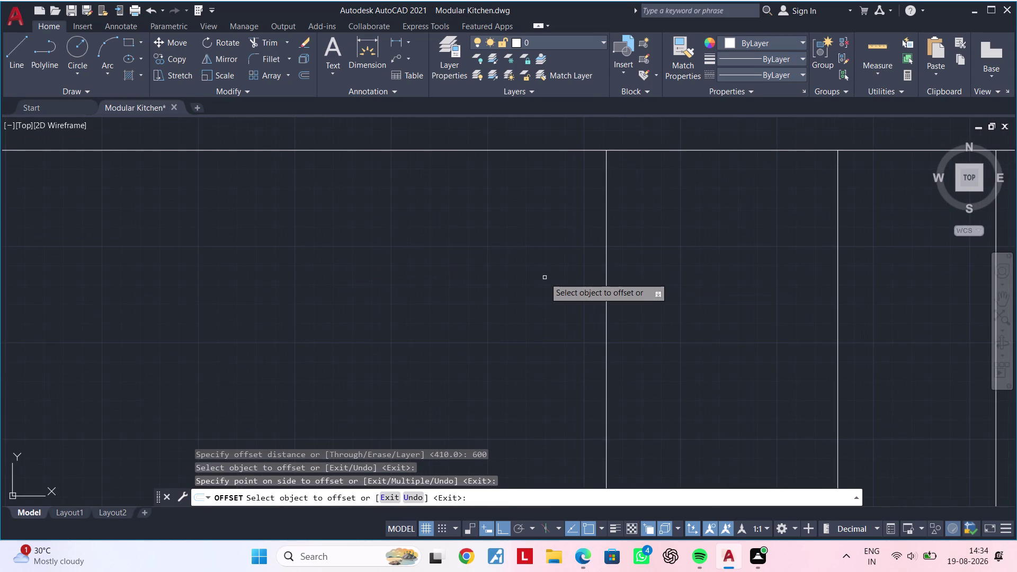
Offset the vertical outline line by 600 to add a panel division.
key(space)
key(space)
text(600)
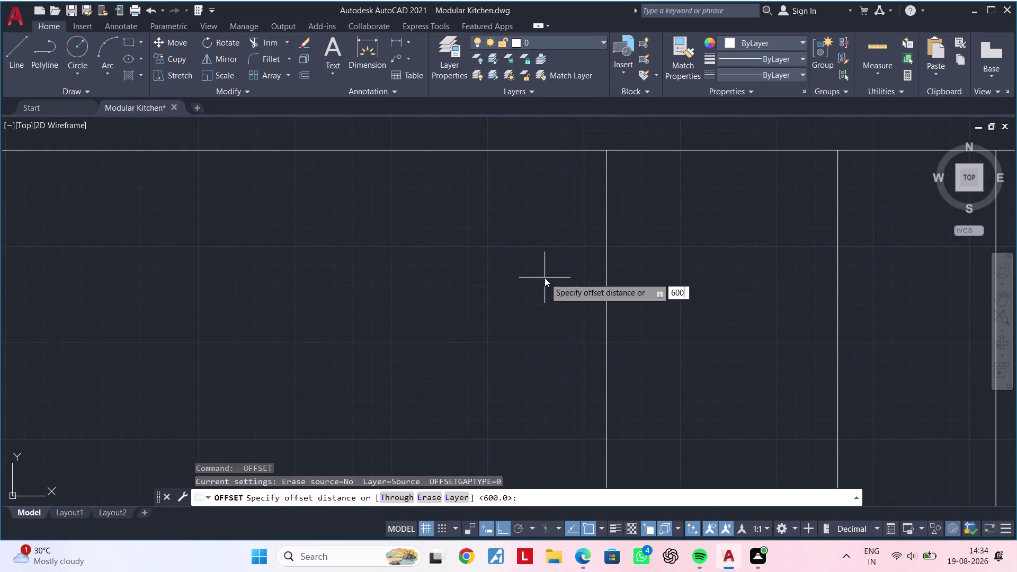
key(Return)
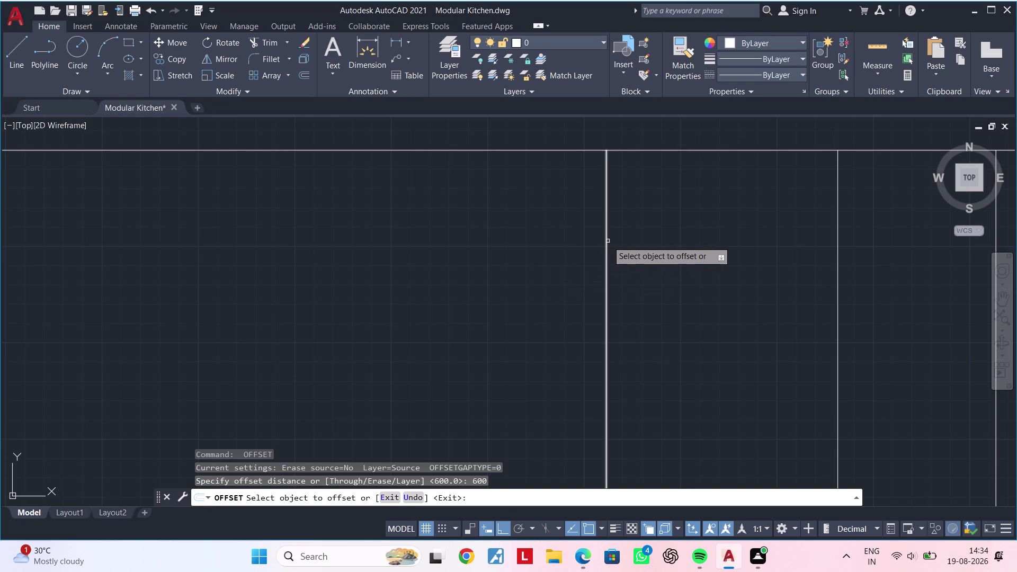
click(607, 241)
click(394, 247)
middle_drag(417, 259, 590, 260)
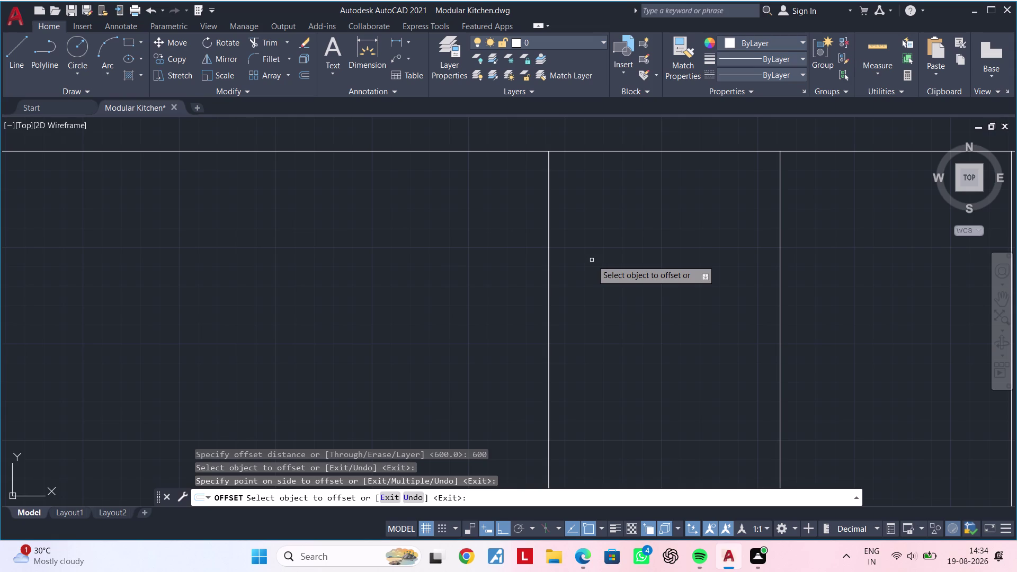
key(Escape)
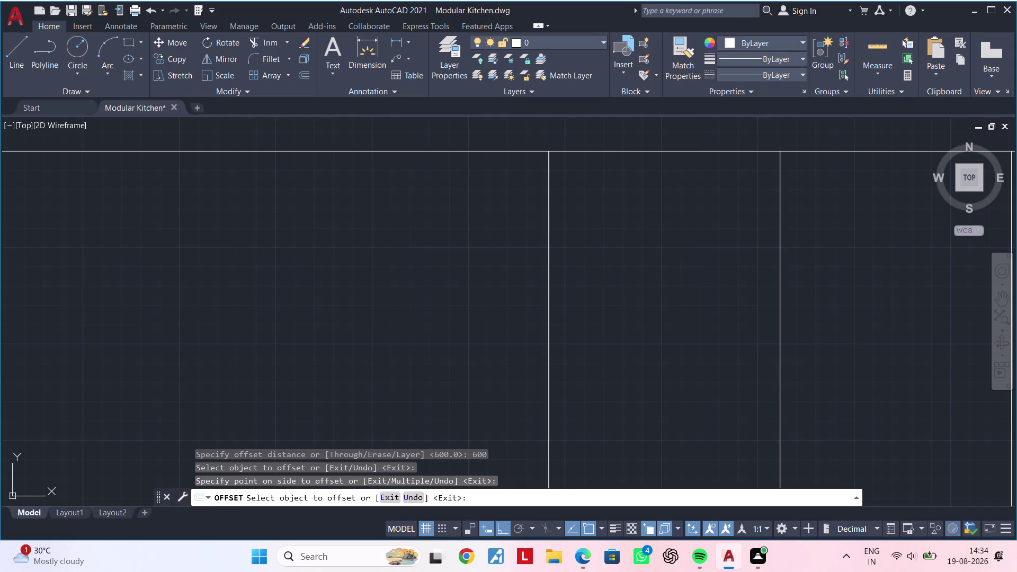
key(Escape)
key(Escape)
key(Escape)
key(Escape)
Fence-trim the vertical line ends overhanging the top edge.
text(tr)
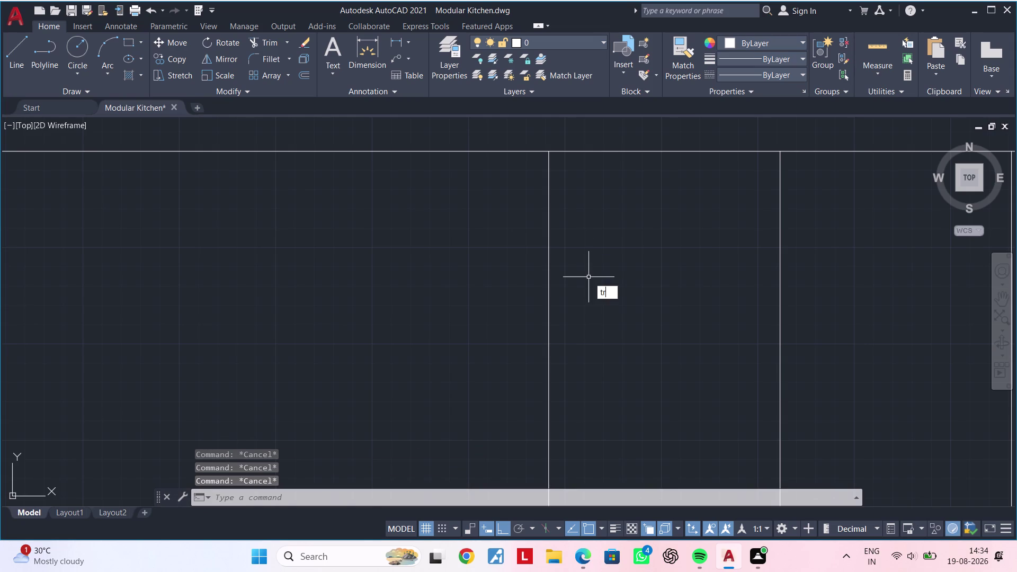
key(space)
drag(458, 255, 485, 139)
scroll(down, 3)
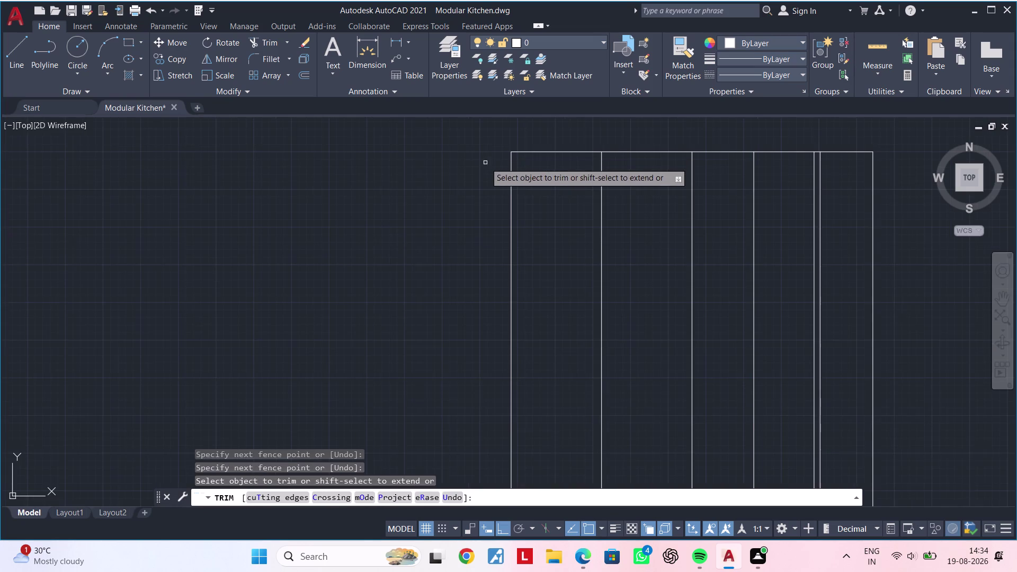
key(Escape)
key(Escape)
middle_drag(594, 247, 398, 265)
key(Escape)
key(Escape)
middle_drag(585, 249, 580, 254)
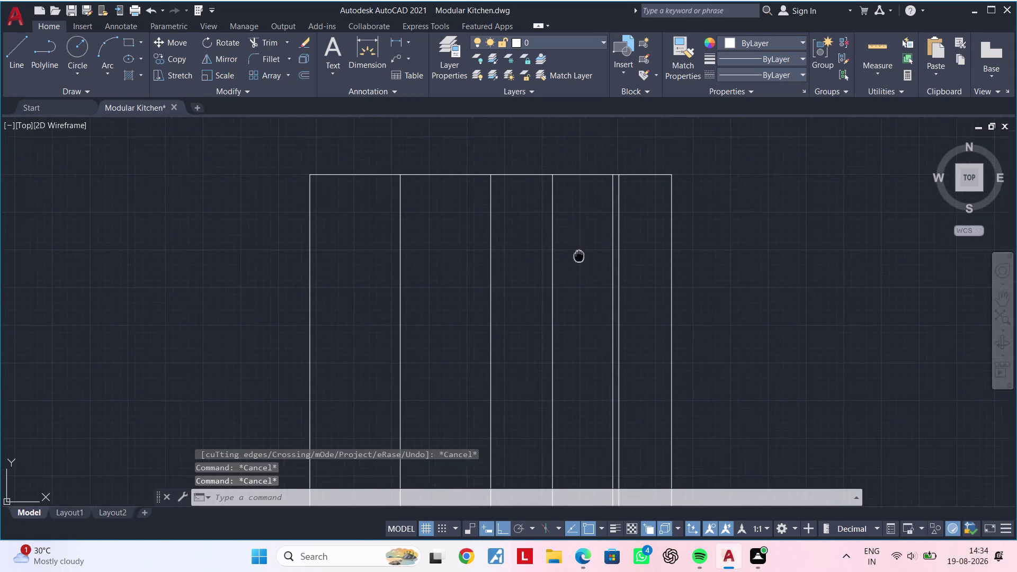
middle_drag(580, 253, 541, 287)
key(Escape)
key(Escape)
key(Escape)
key(Escape)
key(Escape)
key(Escape)
key(Escape)
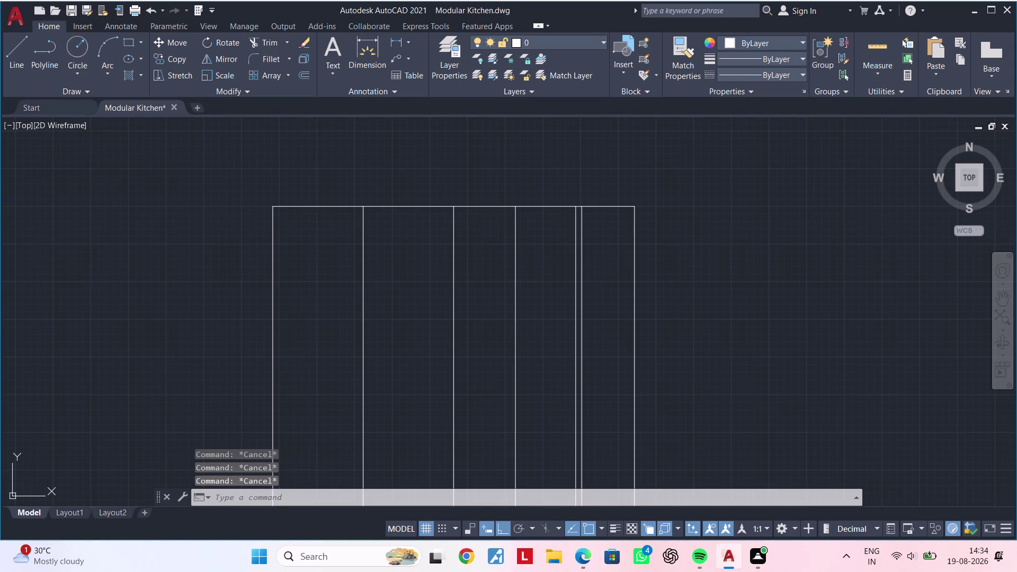
key(Escape)
key(Escape)
key(Escape)
key(Escape)
key(Escape)
key(Escape)
Offset the top edge line 40 downward to form a thin top band.
key(Escape)
text(o)
text(f)
key(space)
text(40)
key(Return)
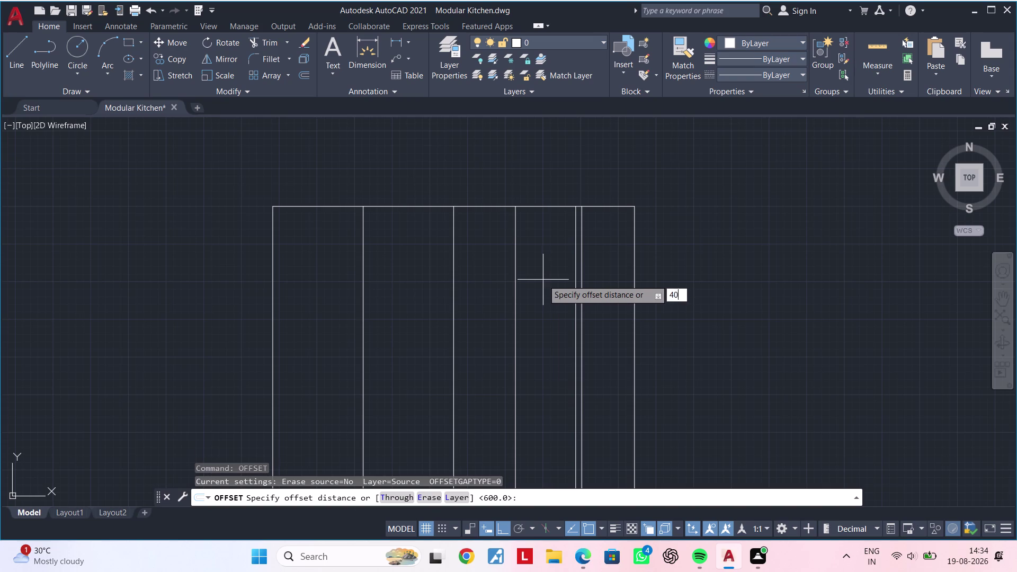
click(608, 205)
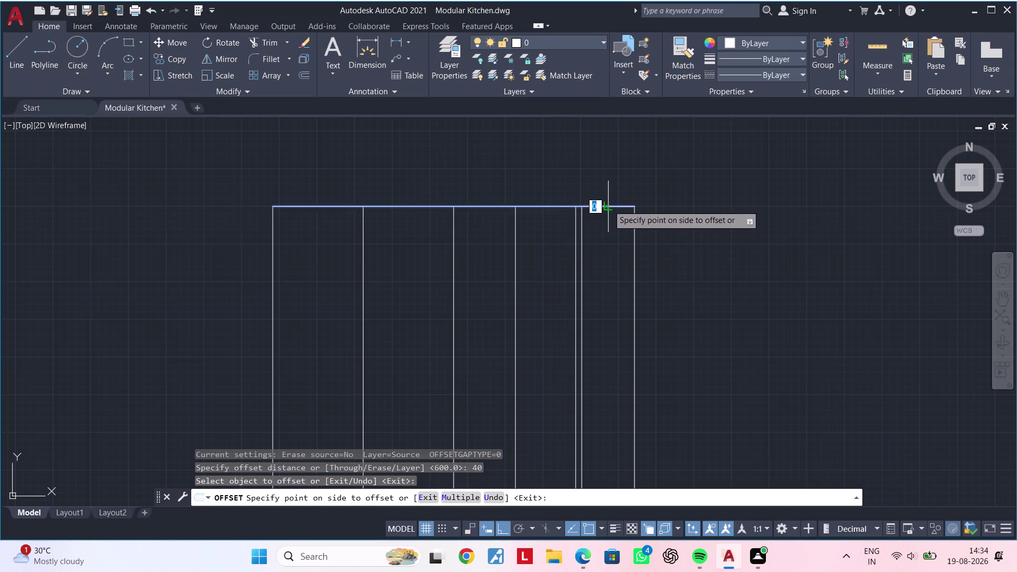
scroll(up, 3)
click(605, 228)
middle_drag(605, 230, 574, 255)
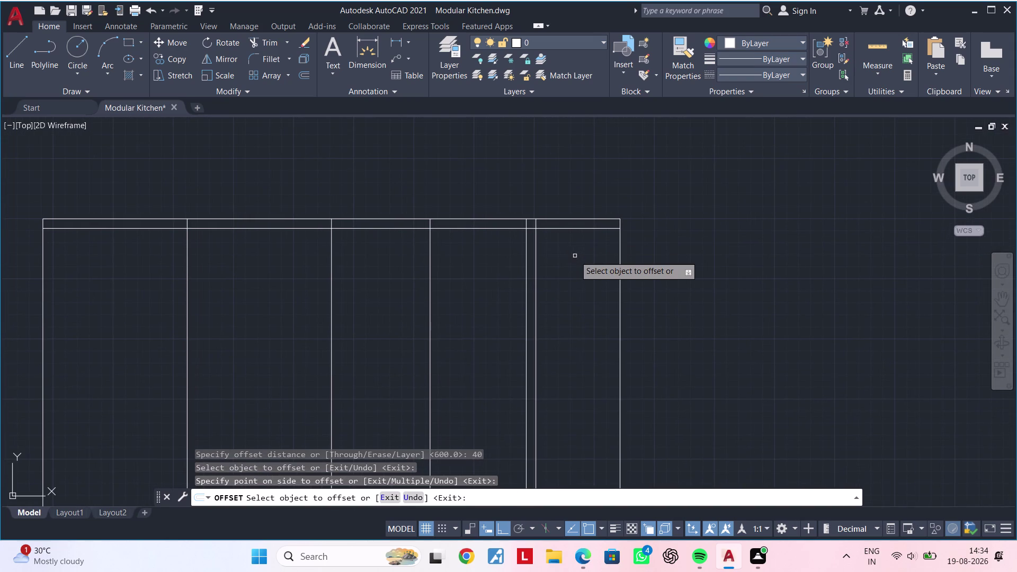
Offset the top band line 750 below to add a horizontal division.
key(space)
key(space)
text(75)
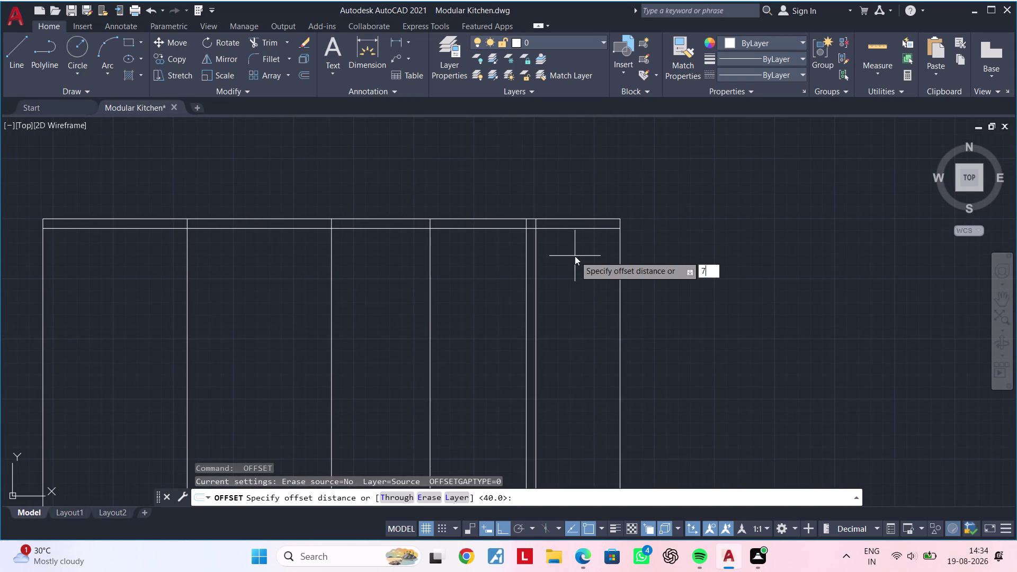
text(0)
key(Return)
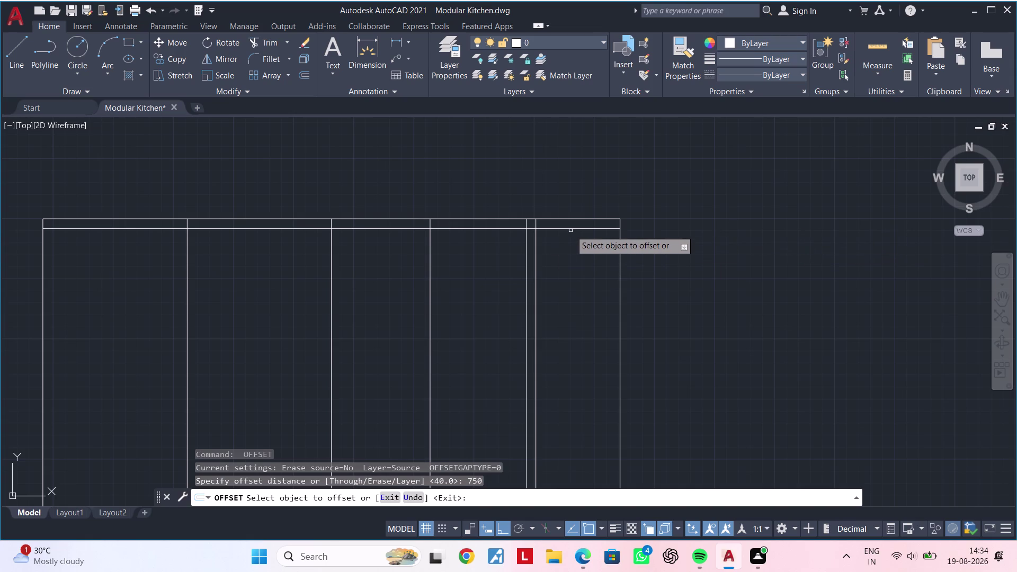
click(571, 227)
click(579, 324)
middle_drag(582, 330, 559, 321)
key(Escape)
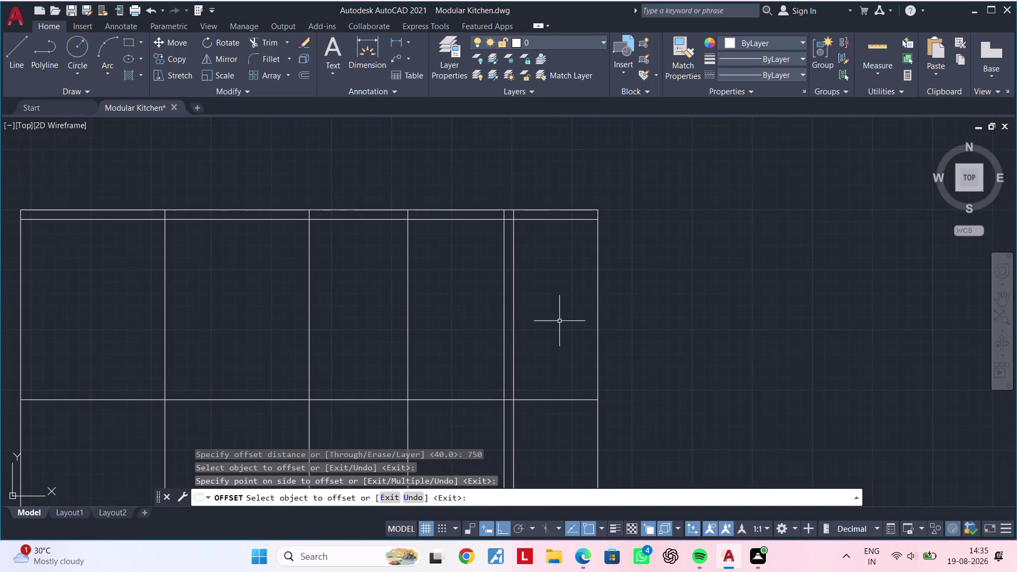
key(Escape)
middle_drag(556, 325, 589, 306)
key(Escape)
key(Escape)
key(Escape)
key(Escape)
key(Escape)
key(Escape)
key(Escape)
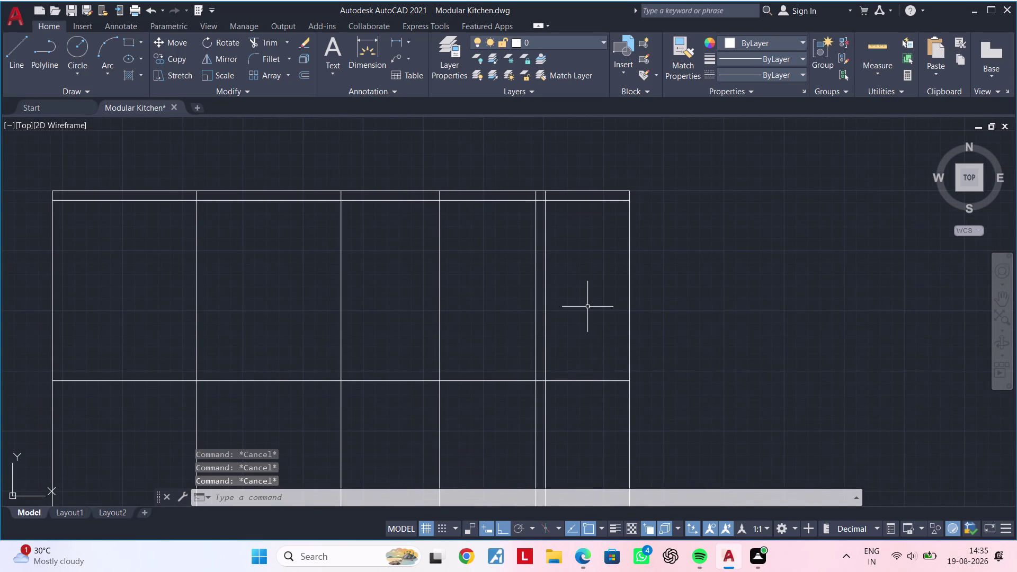
Offset that division line 600 below to add the next division.
key(space)
text(600)
key(Return)
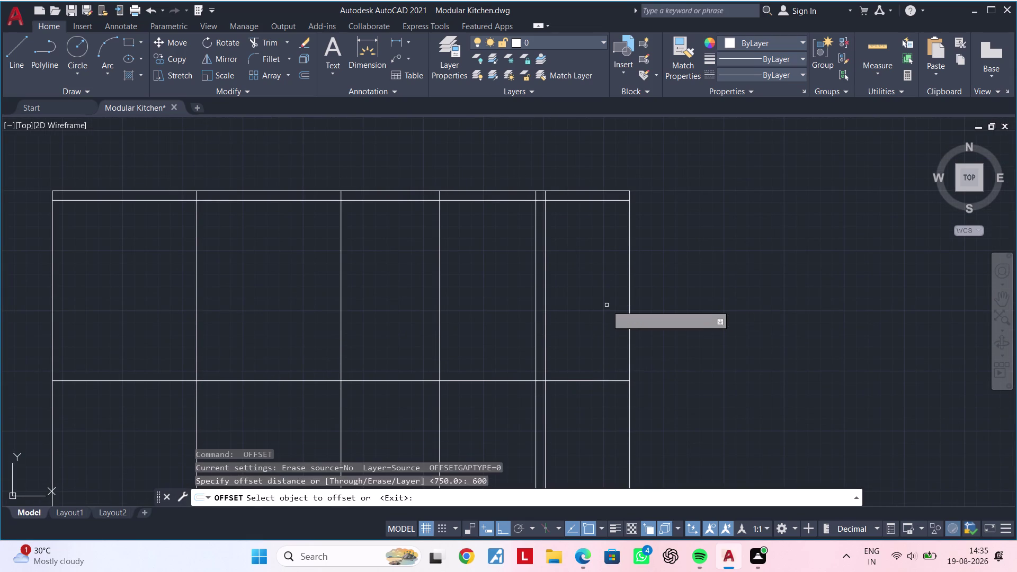
click(596, 381)
click(598, 442)
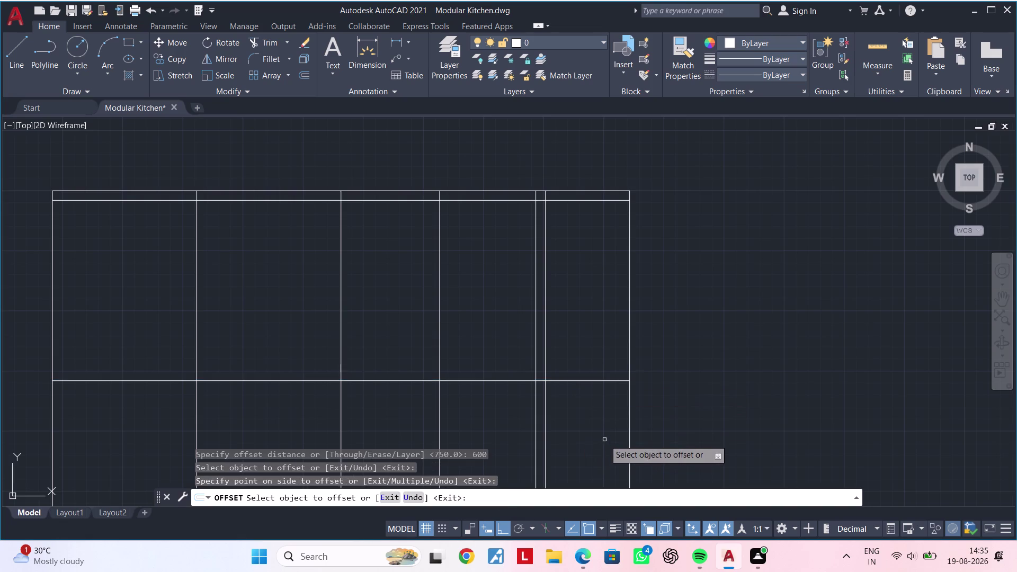
middle_drag(599, 432, 601, 316)
middle_drag(598, 326, 615, 260)
middle_drag(607, 268, 621, 243)
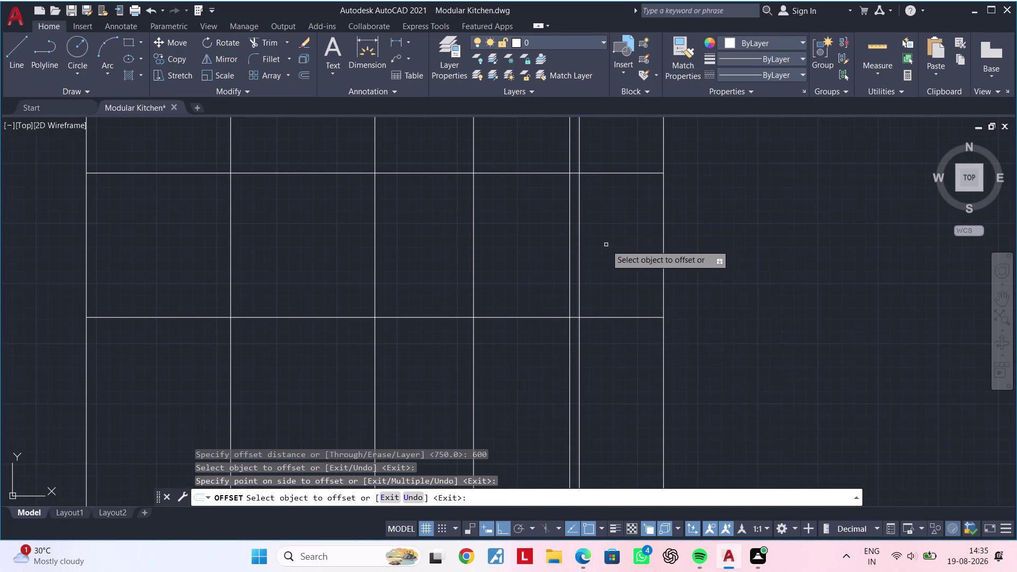
middle_drag(605, 245, 691, 249)
middle_drag(683, 253, 725, 253)
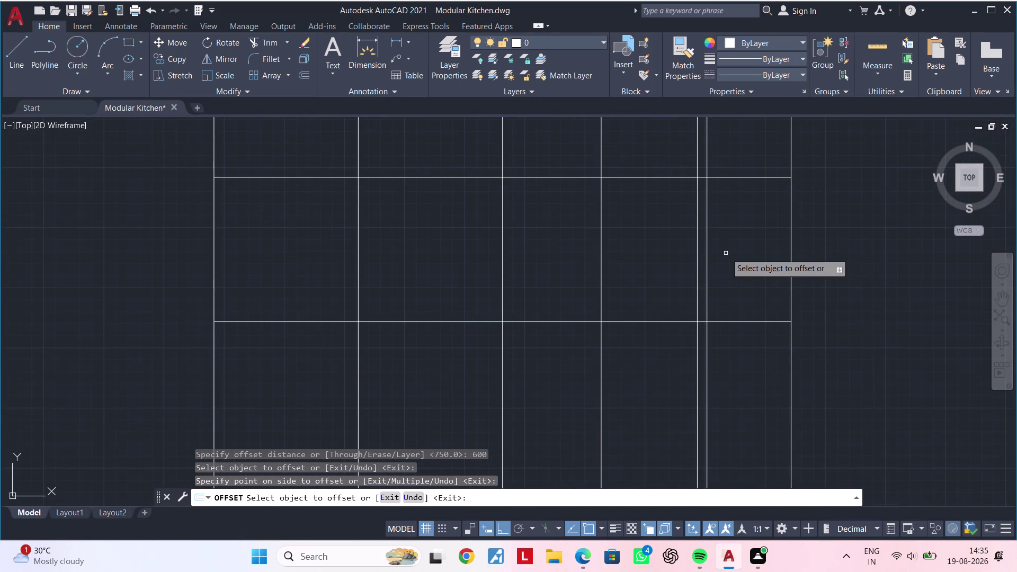
key(Escape)
key(Escape)
key(Escape)
key(Escape)
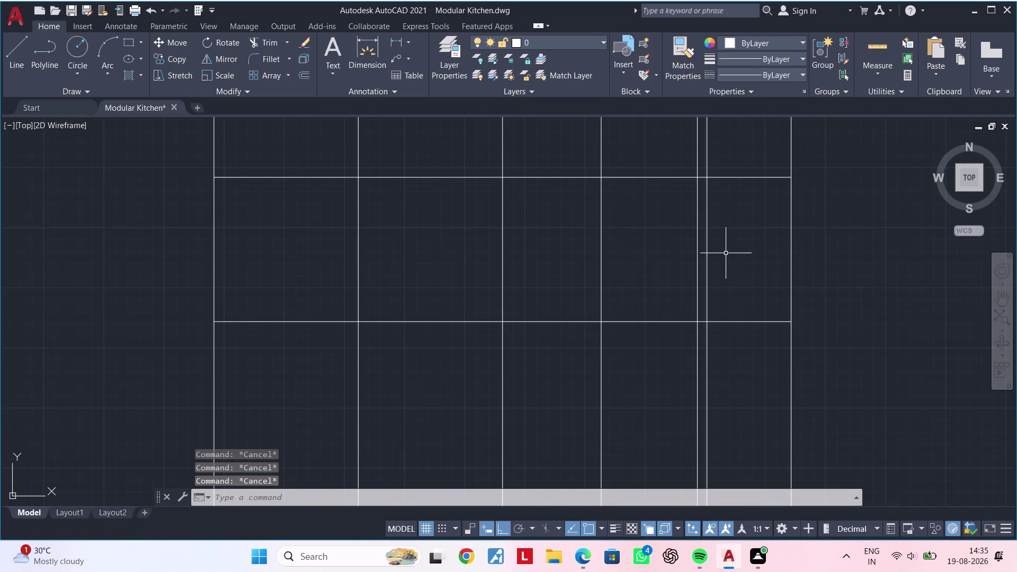
Fence-trim the unwanted line segments across the elevation panels.
text(tr)
key(space)
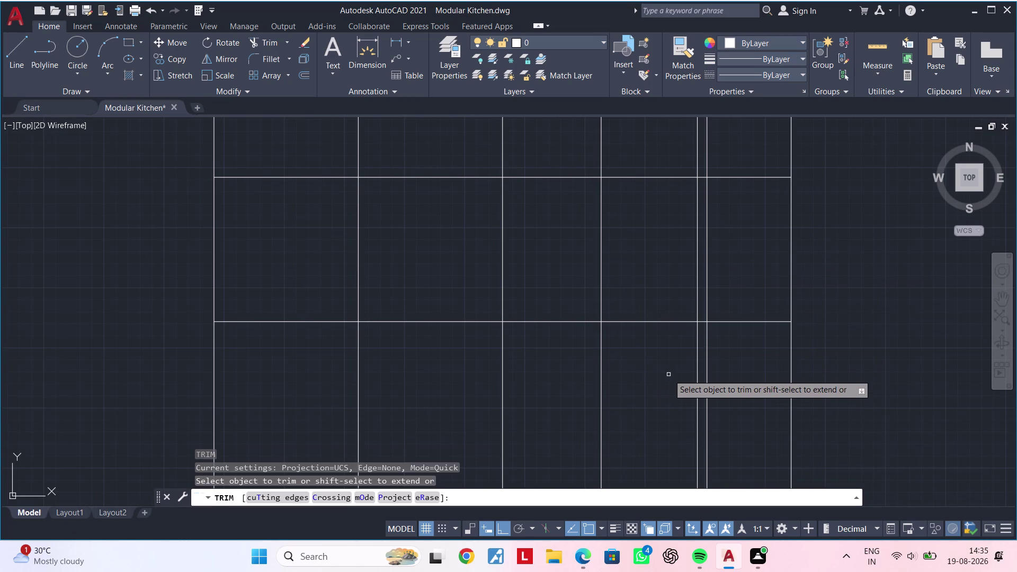
click(739, 366)
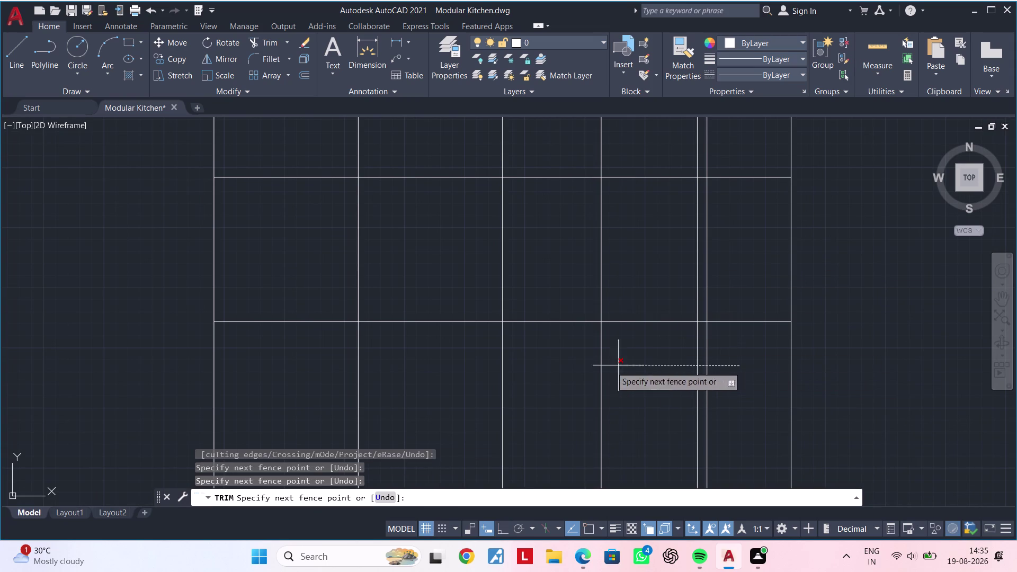
click(300, 373)
middle_drag(513, 354, 369, 466)
key(Escape)
key(Escape)
middle_drag(584, 353, 576, 423)
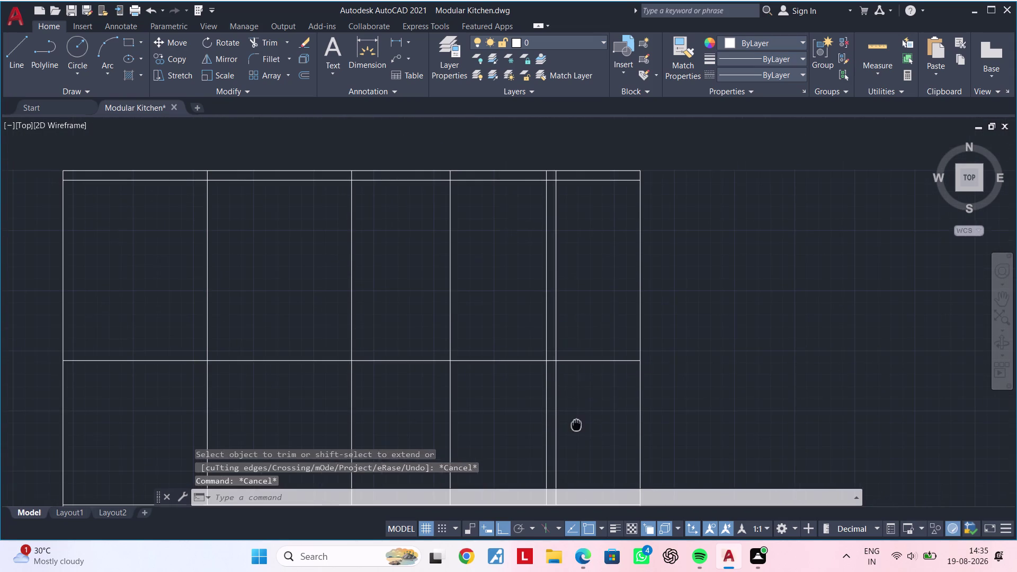
middle_drag(576, 423, 576, 424)
key(Escape)
key(Escape)
key(Escape)
key(Escape)
key(Escape)
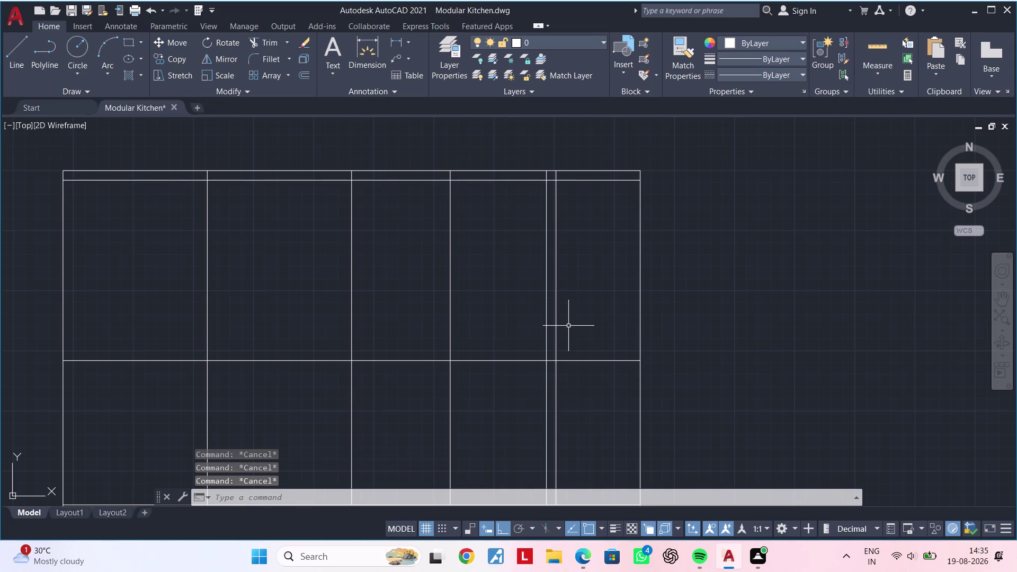
key(Escape)
key(Escape)
key(Escape)
key(Escape)
key(Escape)
key(Escape)
key(Escape)
key(Escape)
key(Escape)
key(Escape)
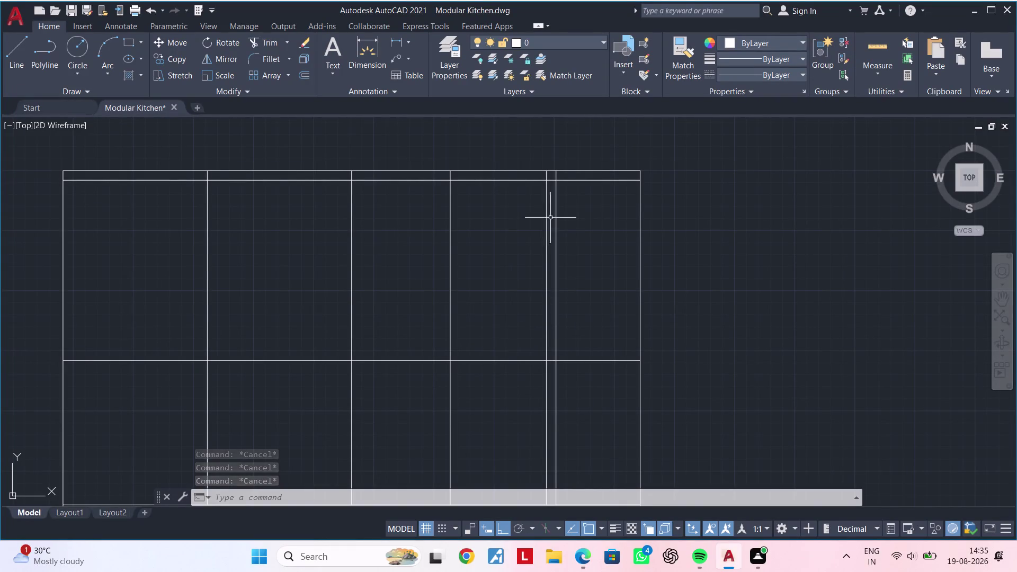
middle_drag(570, 280, 567, 287)
Offset the narrow vertical cabinet line 10 units to the right.
key(Escape)
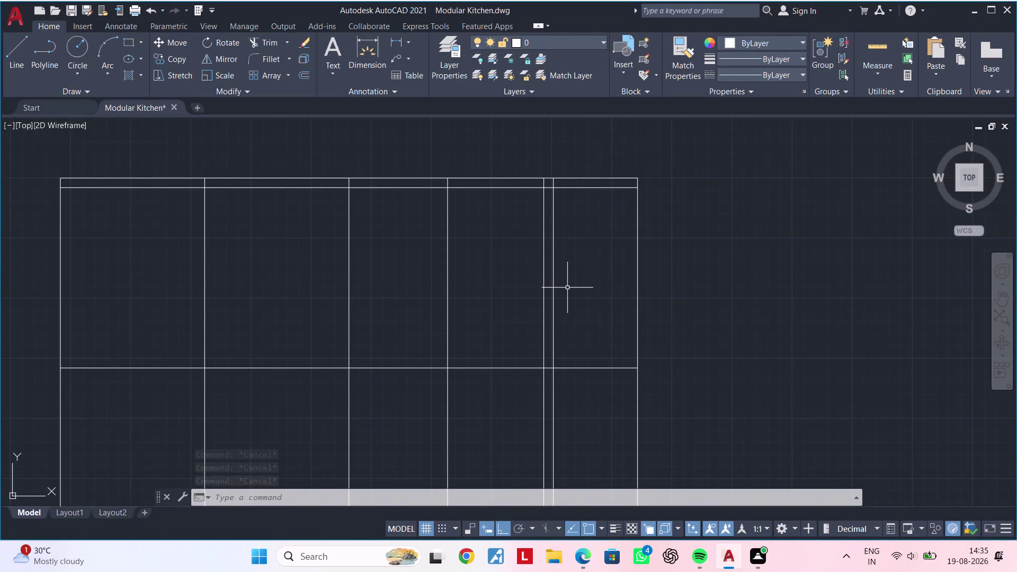
key(Escape)
key(Escape)
key(Escape)
key(Escape)
key(Escape)
key(Escape)
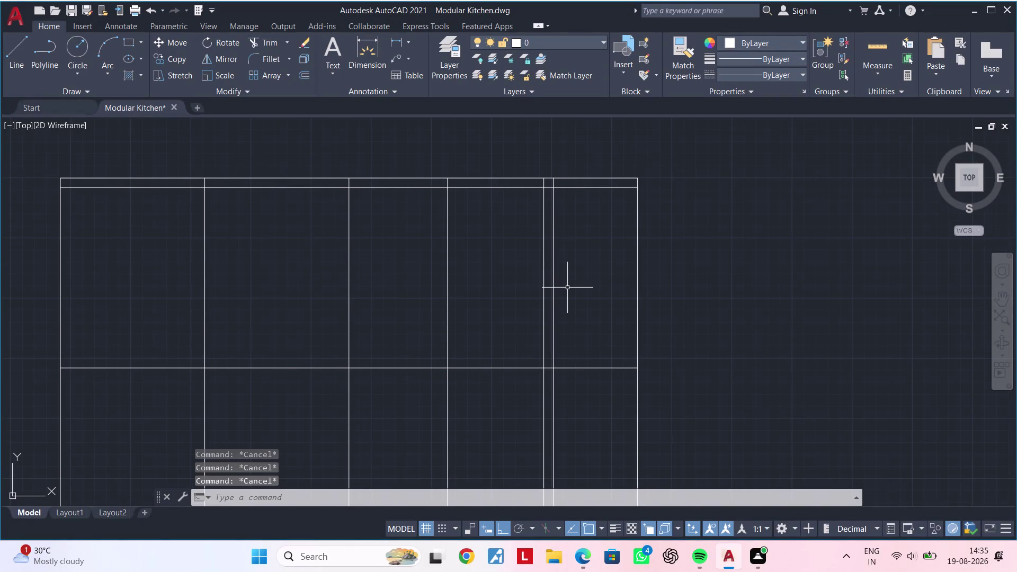
key(Escape)
key(Escape)
text(of)
key(space)
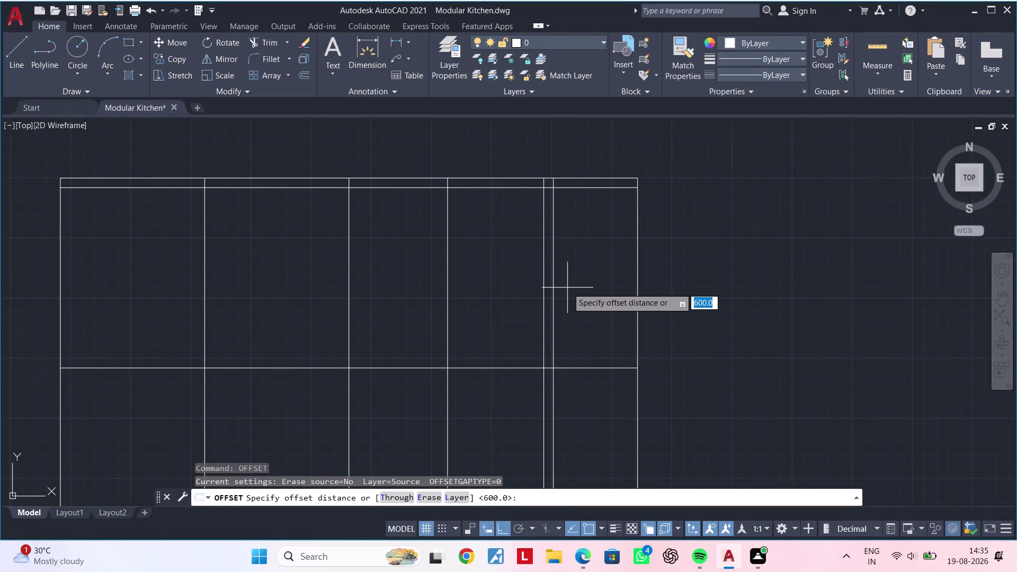
text(10)
key(Return)
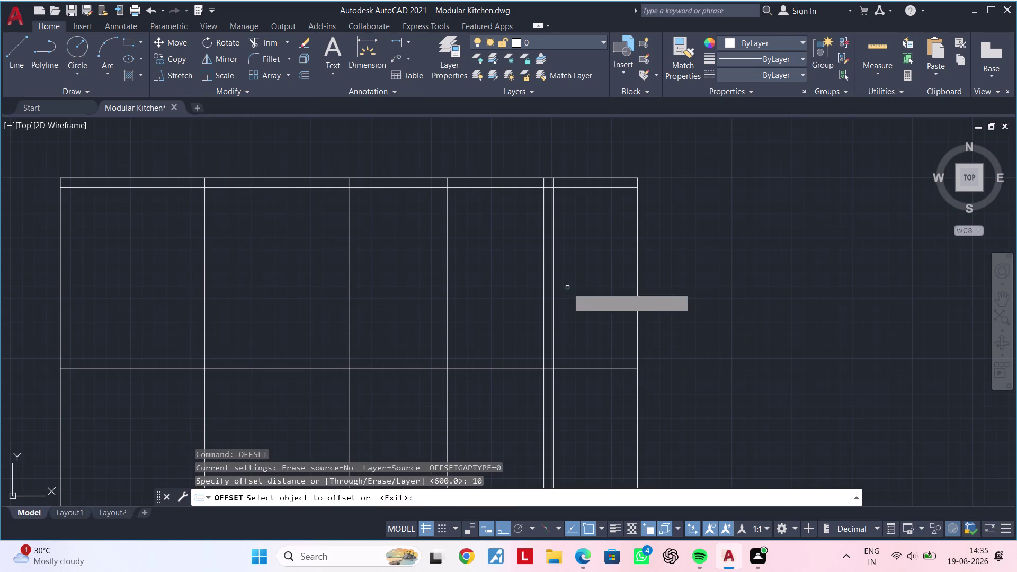
scroll(up, 3)
click(534, 217)
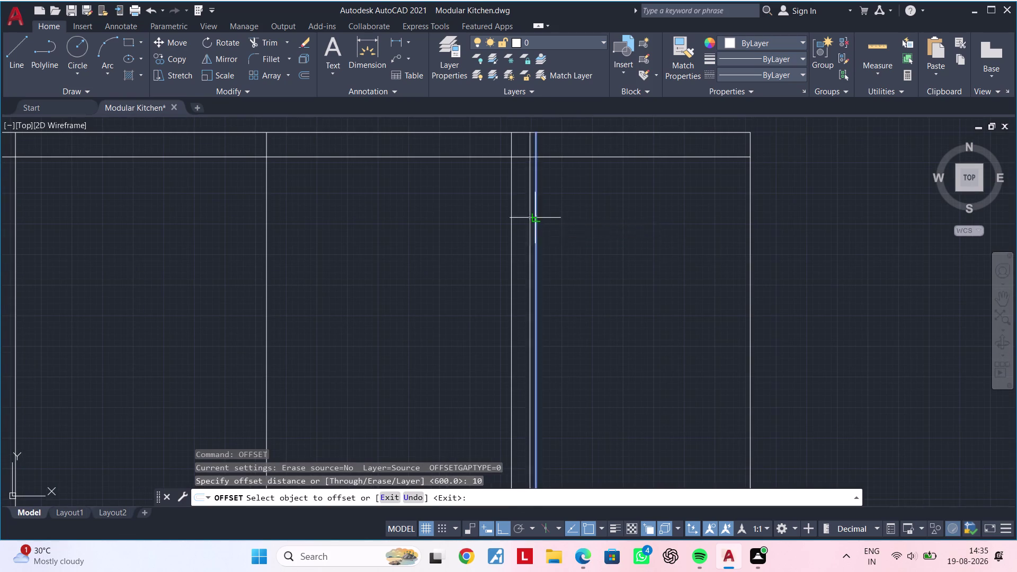
click(612, 214)
key(Escape)
key(Escape)
key(Escape)
Trim an unwanted line segment near the cabinet top.
text(tr)
key(space)
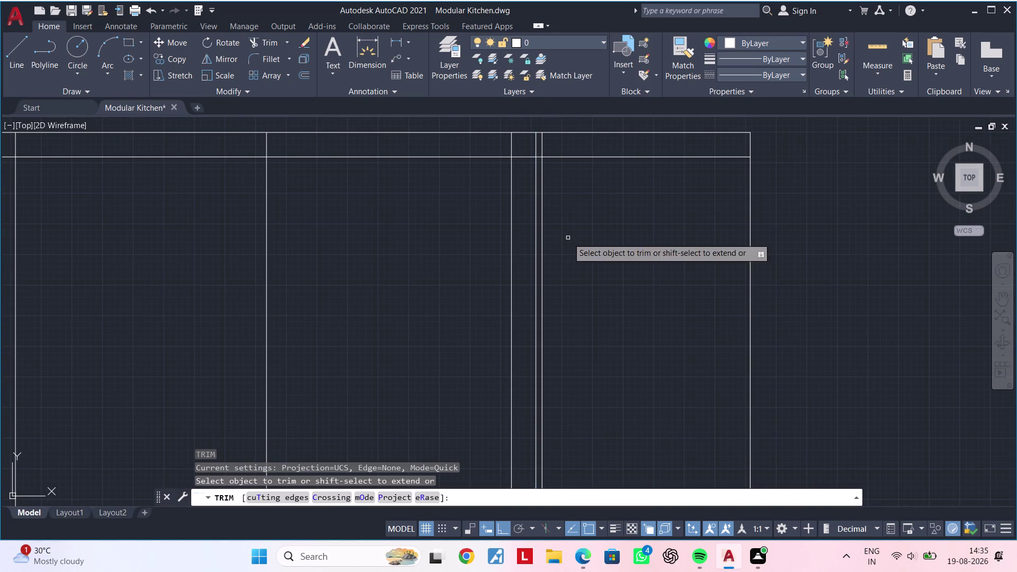
click(536, 149)
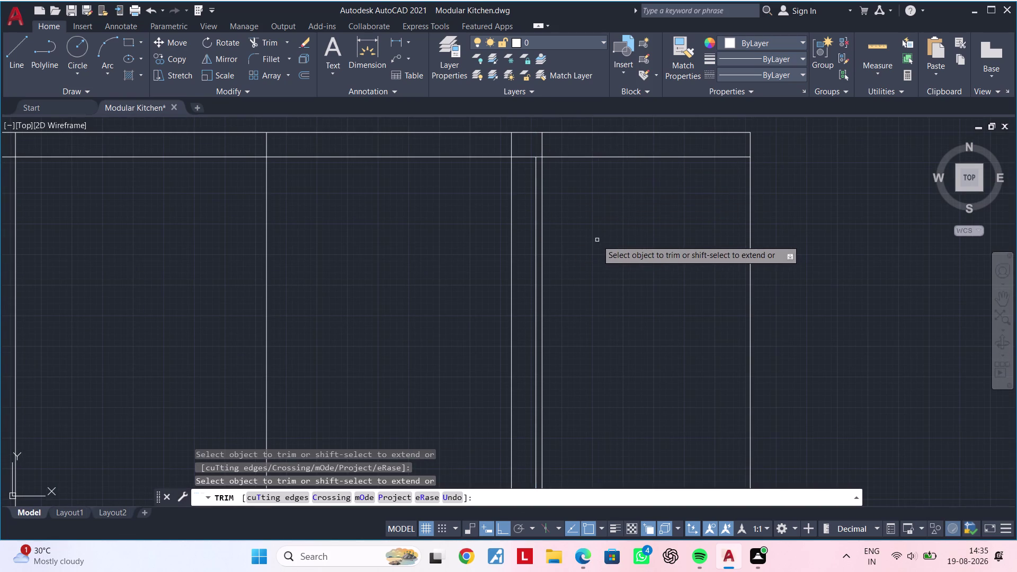
middle_drag(584, 246, 563, 256)
key(Escape)
key(Escape)
Offset the vertical cabinet line 100 units to the right.
text(of 1)
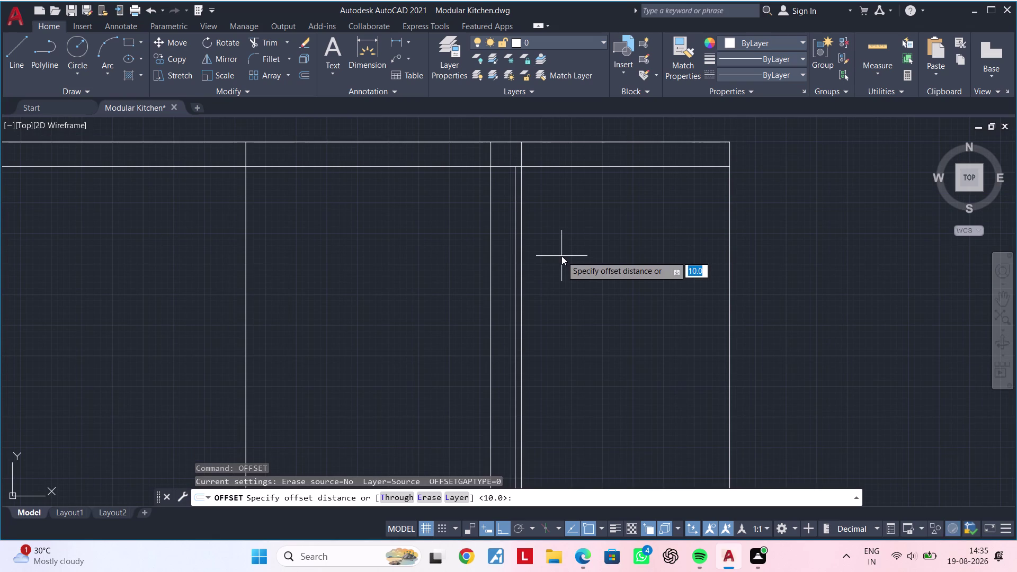
text(00)
key(Return)
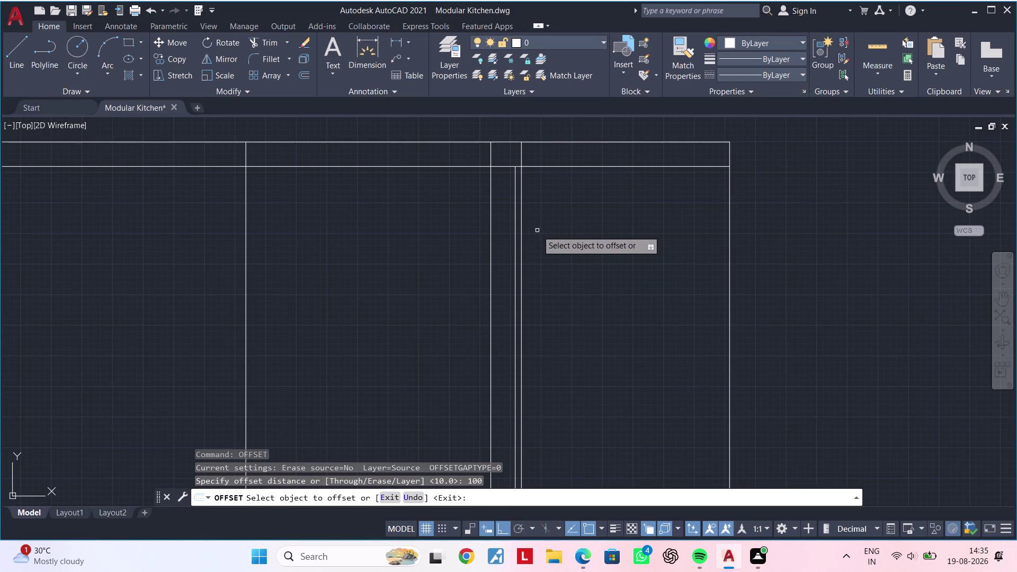
click(522, 228)
click(652, 226)
key(Escape)
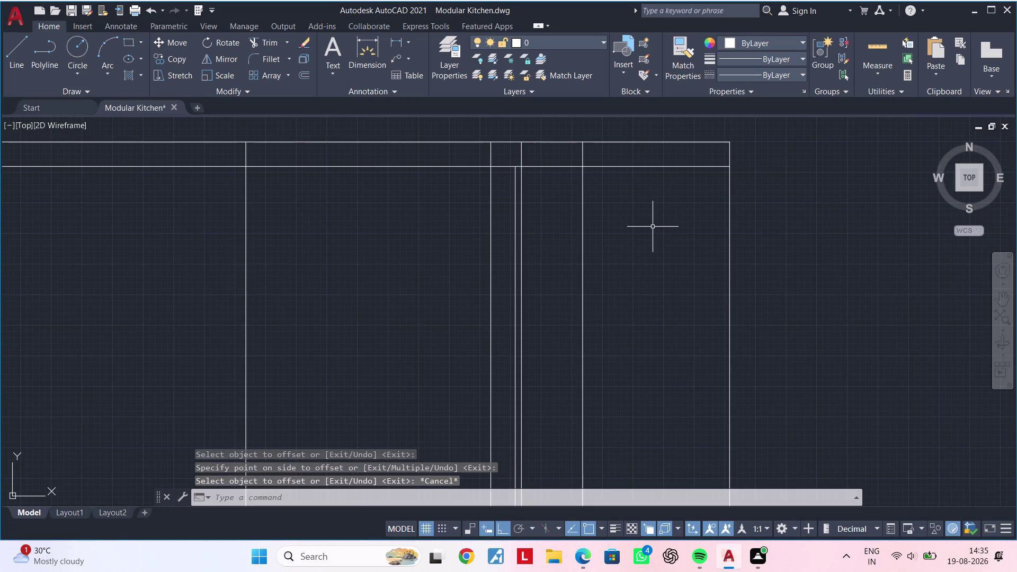
key(Escape)
key(Escape)
Trim two excess horizontal line ends at the cabinet top.
text(tr)
key(space)
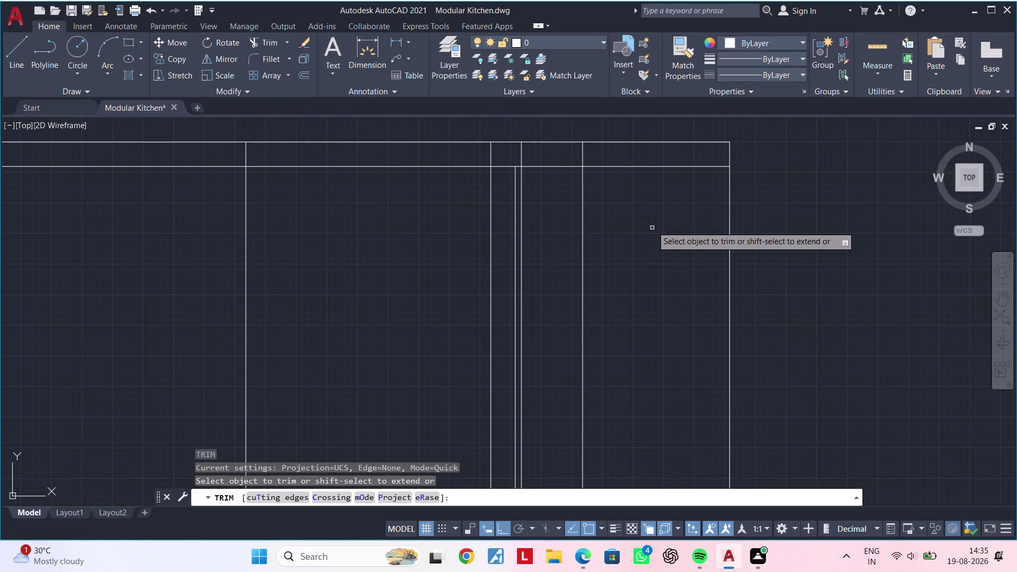
click(603, 166)
click(546, 166)
key(Escape)
key(Escape)
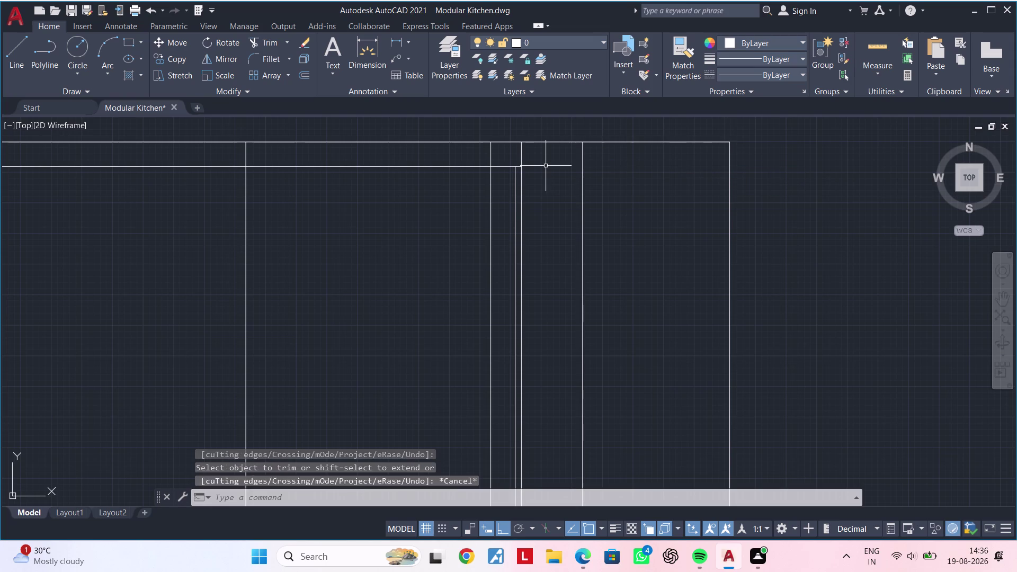
key(Escape)
Offset the top horizontal line 20 units downward.
text(of)
key(space)
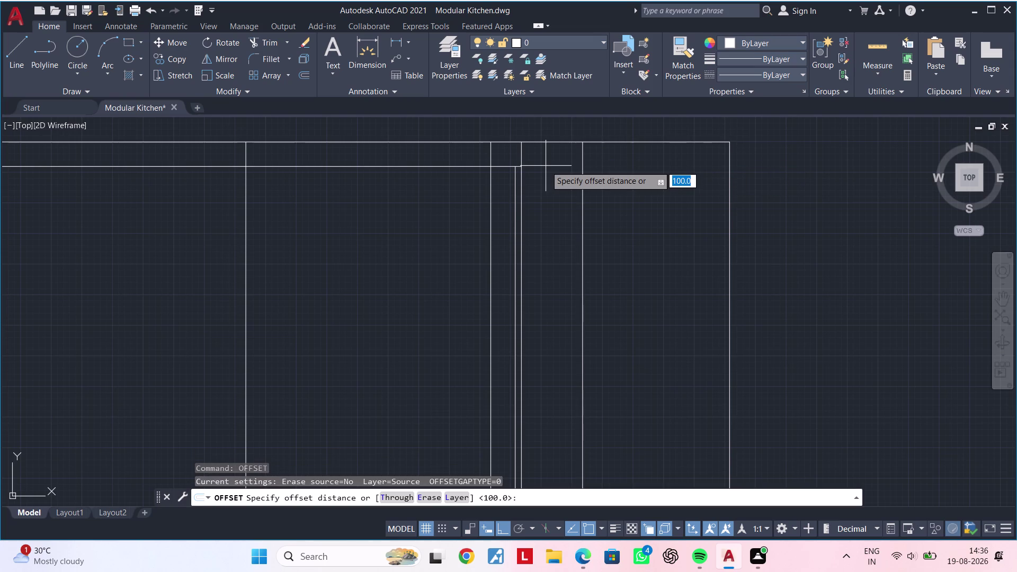
text(20)
key(Return)
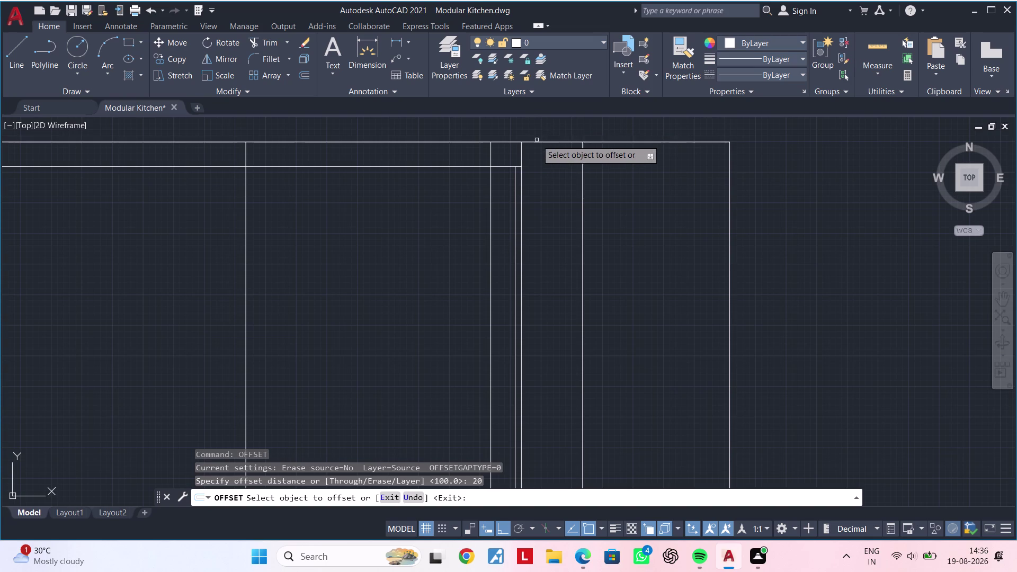
click(548, 141)
click(552, 175)
key(Escape)
key(Escape)
Trim the new line's overhanging ends and delete a stray line.
text(tr)
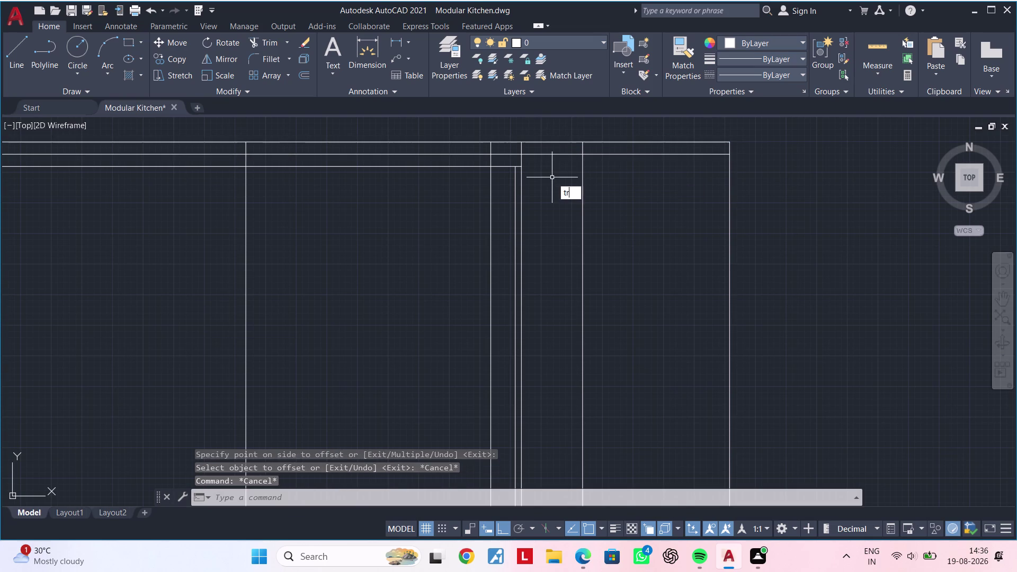
key(space)
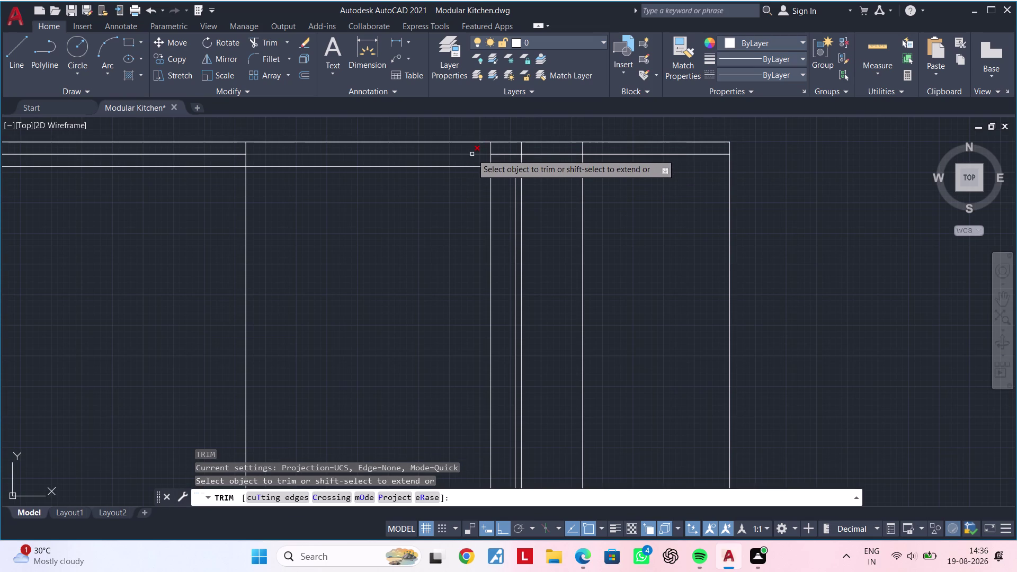
click(504, 154)
key(Escape)
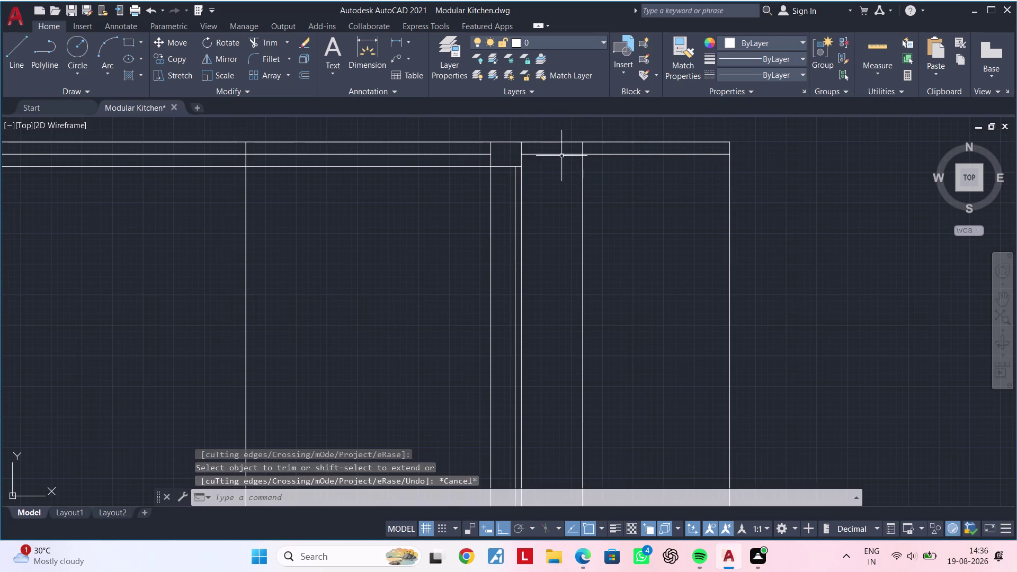
key(space)
click(598, 153)
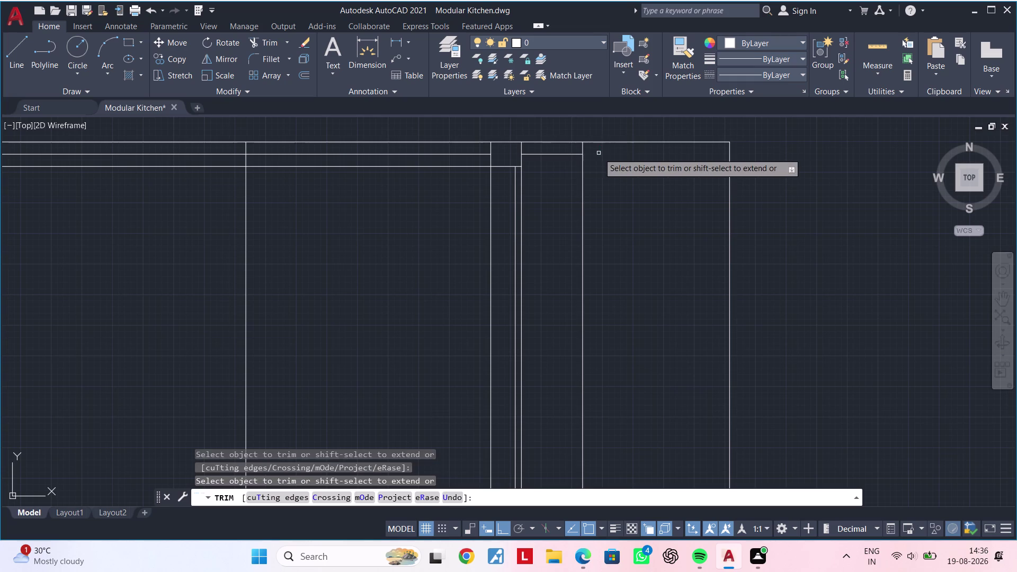
key(Escape)
click(420, 153)
key(Delete)
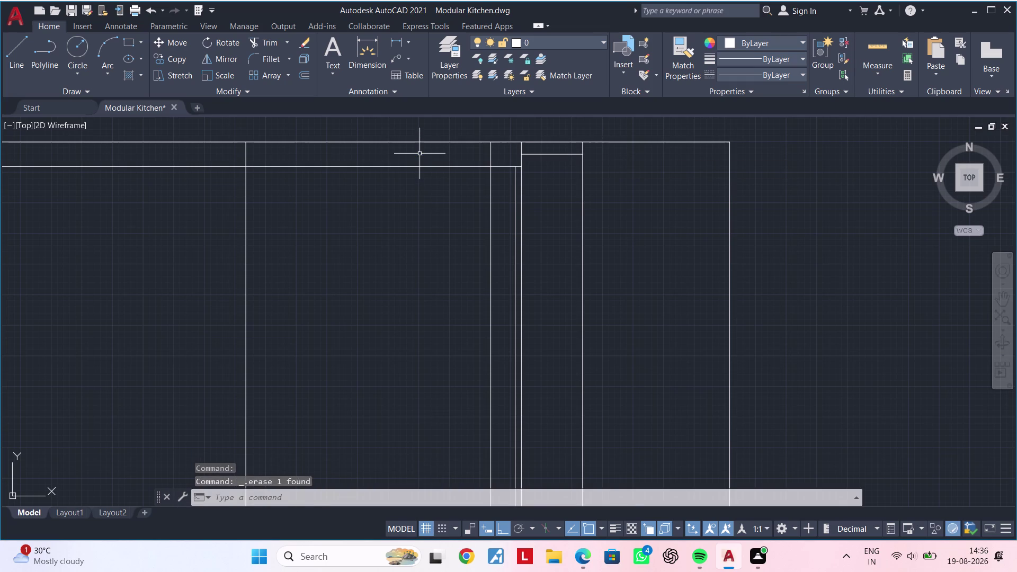
Offset the middle horizontal line 20 units upward.
middle_drag(560, 174, 558, 138)
scroll(down, 3)
middle_drag(551, 186, 550, 177)
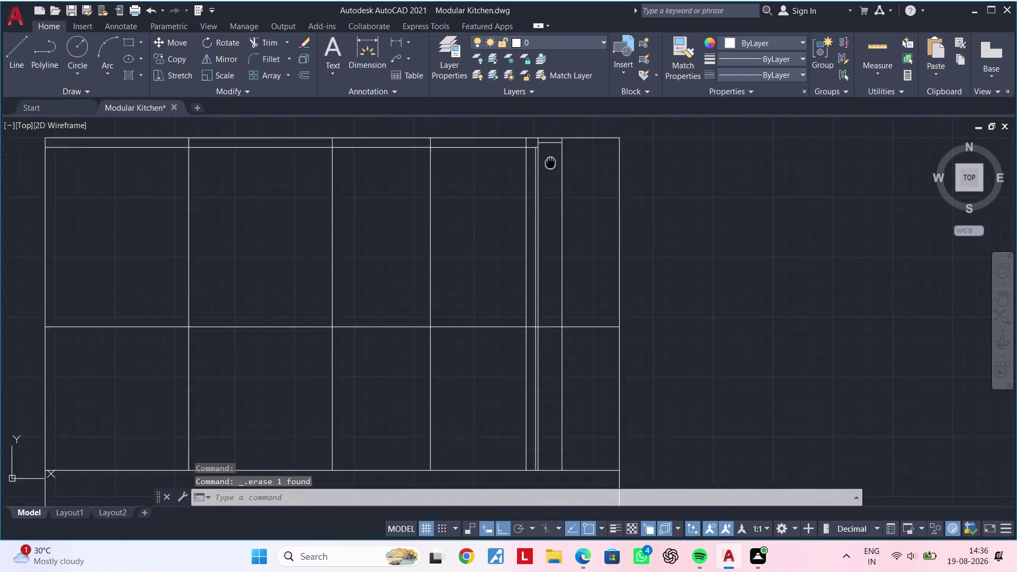
middle_drag(550, 177, 551, 127)
scroll(up, 3)
middle_drag(560, 256, 562, 205)
key(Escape)
key(Escape)
text(o)
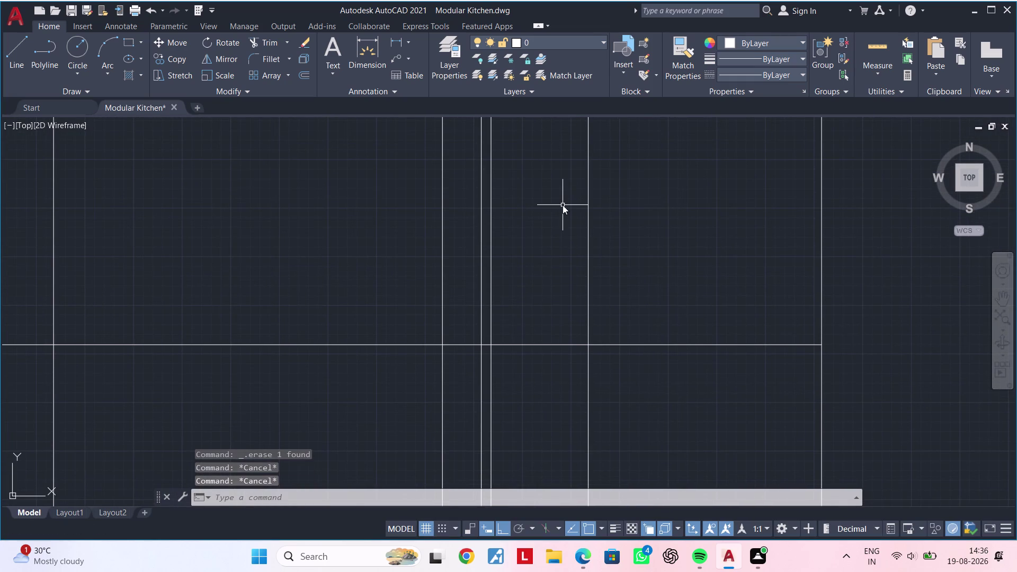
text(f)
key(space)
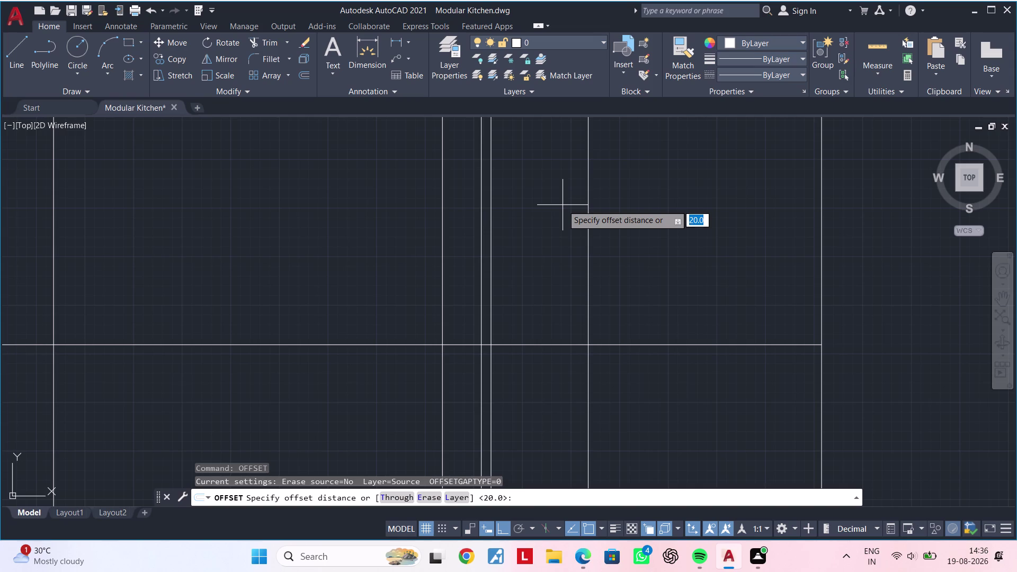
key(Escape)
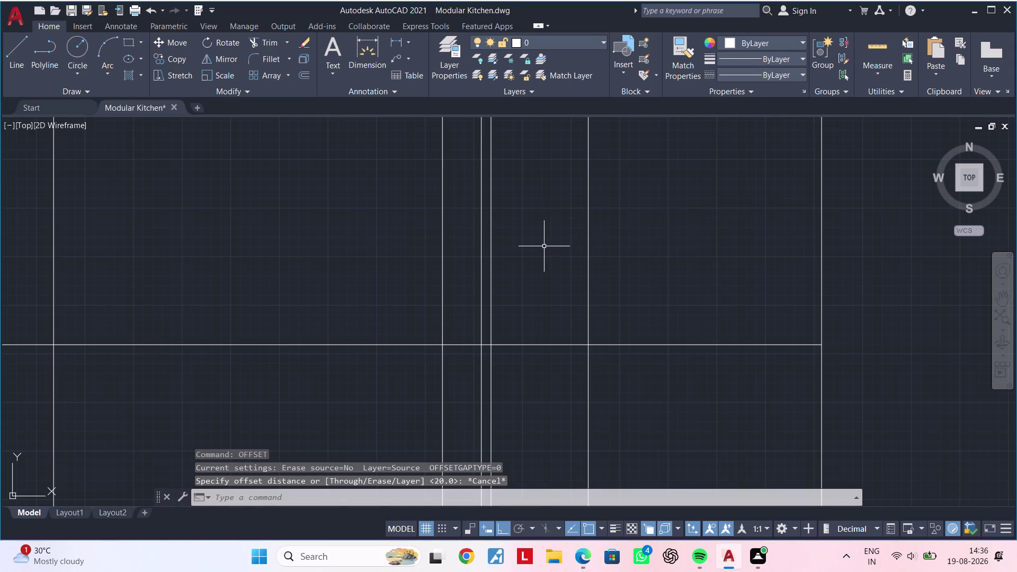
key(space)
text(20)
key(Return)
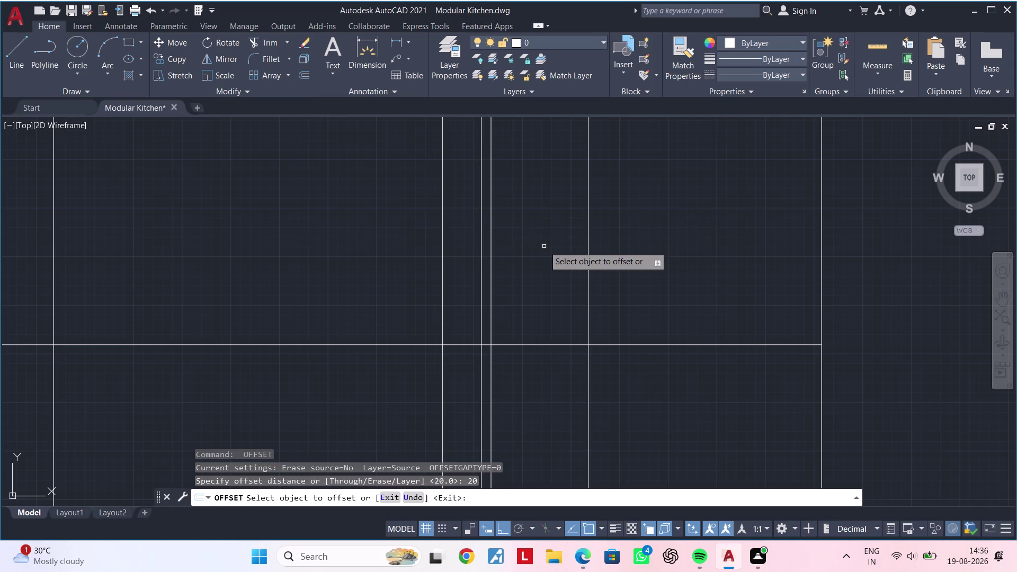
click(530, 345)
click(539, 321)
key(Escape)
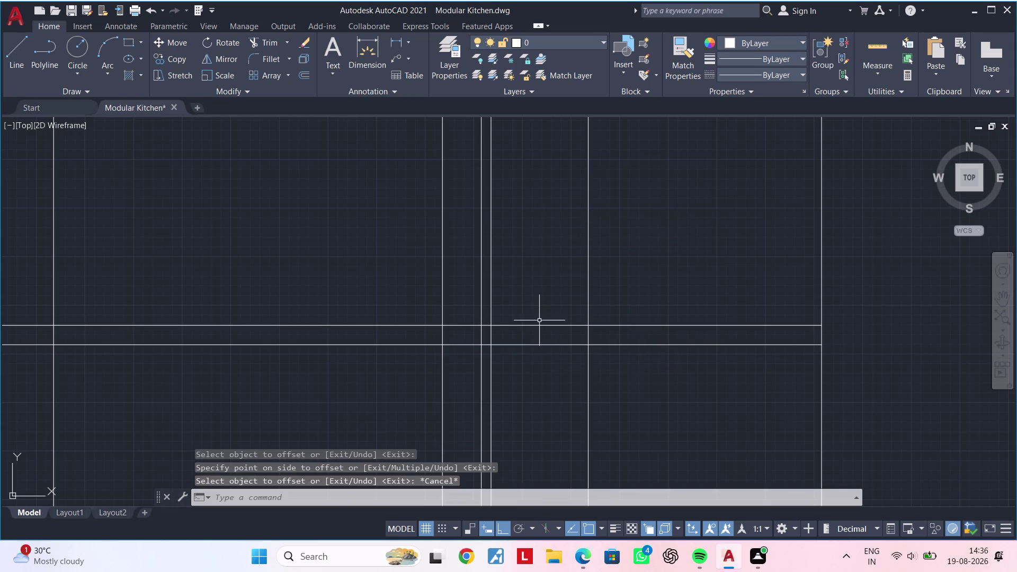
key(Escape)
Trim the new middle line beside the opening and delete the leftover left piece.
text(tr)
key(space)
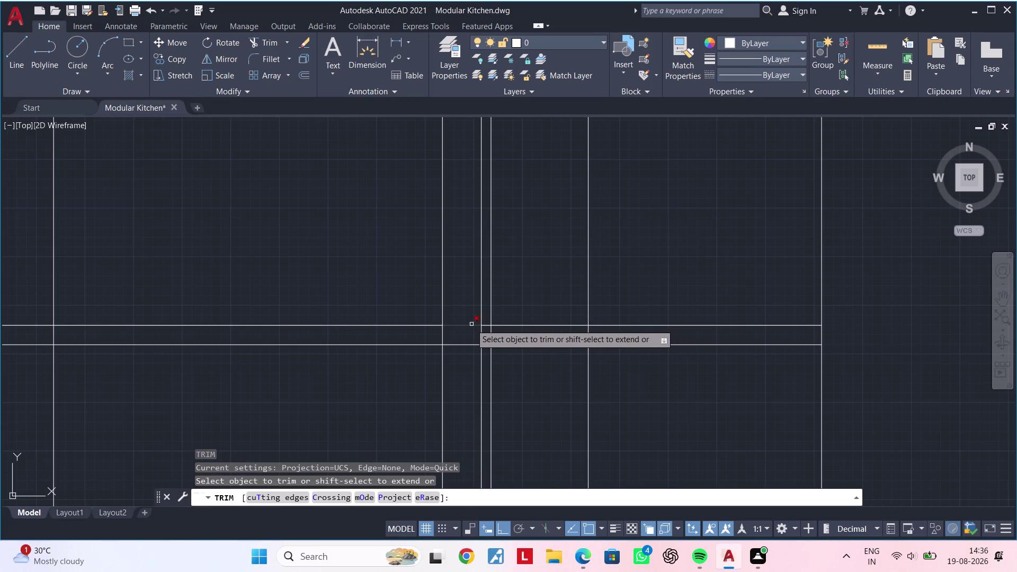
click(470, 324)
key(Escape)
click(425, 324)
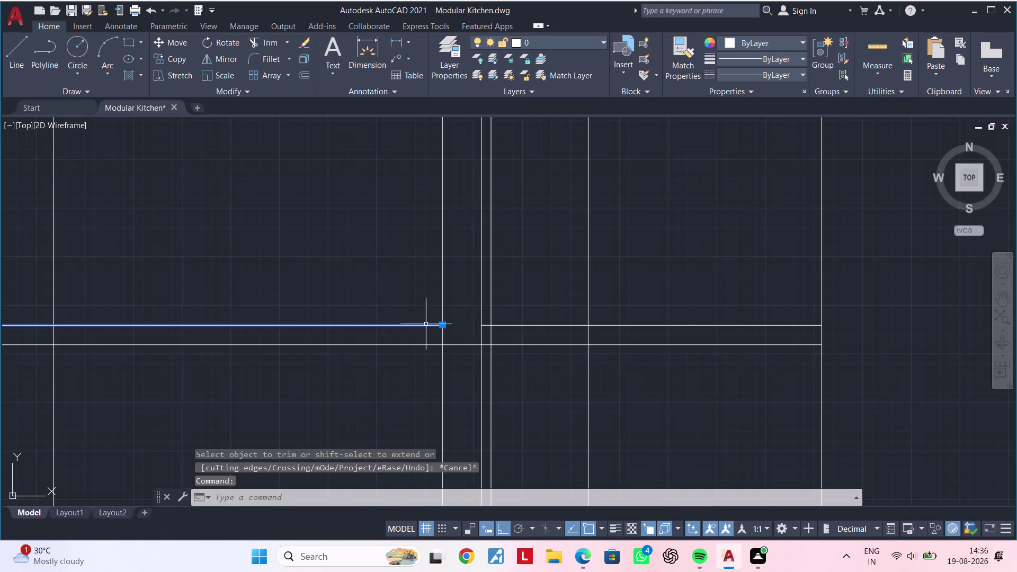
key(BackSpace)
key(Delete)
key(Delete)
key(Escape)
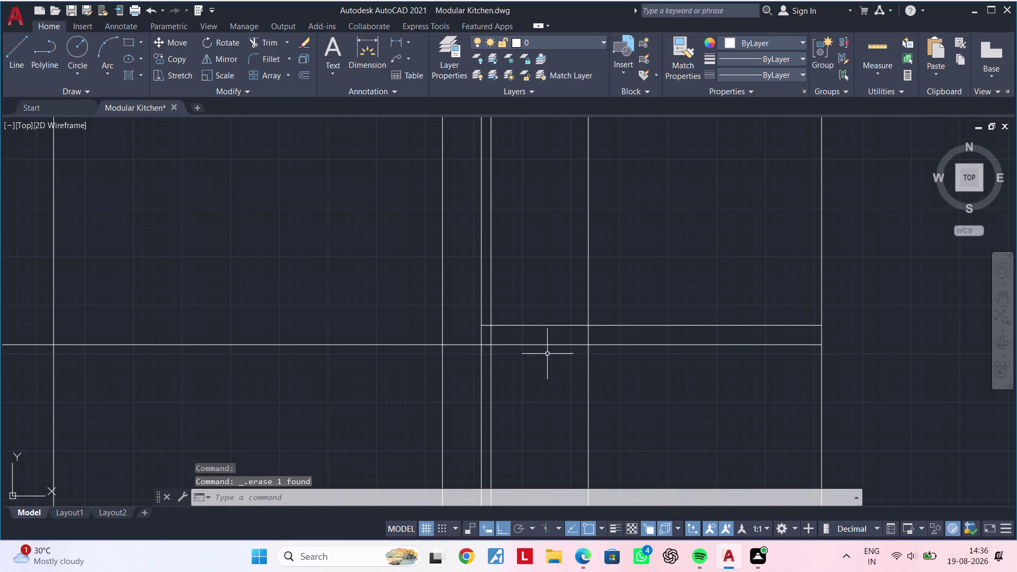
Trim the remaining excess line ends around the tall opening.
text(tr)
key(space)
click(630, 323)
scroll(down, 3)
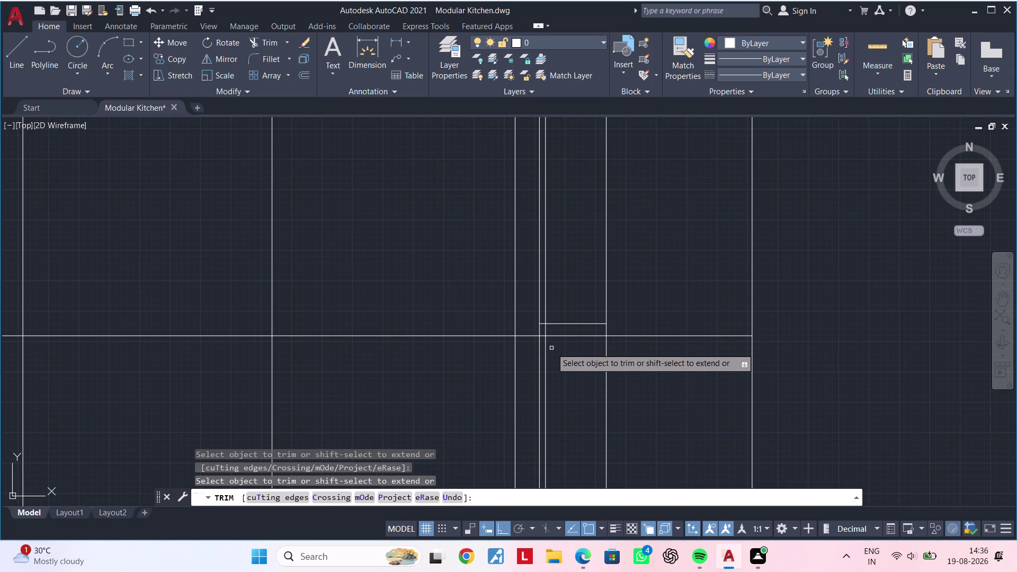
scroll(up, 3)
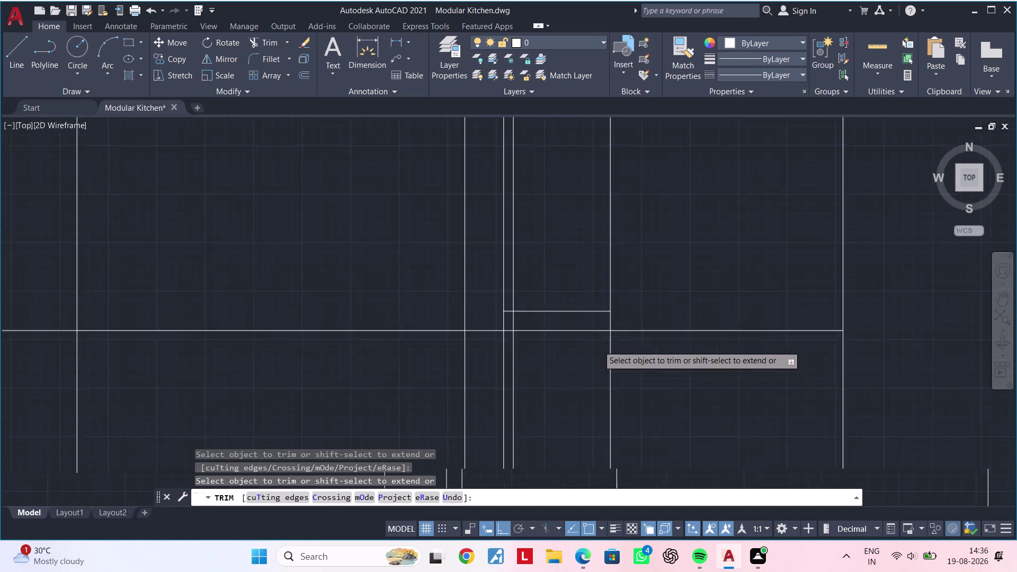
scroll(up, 3)
click(616, 346)
scroll(down, 3)
scroll(down, 3)
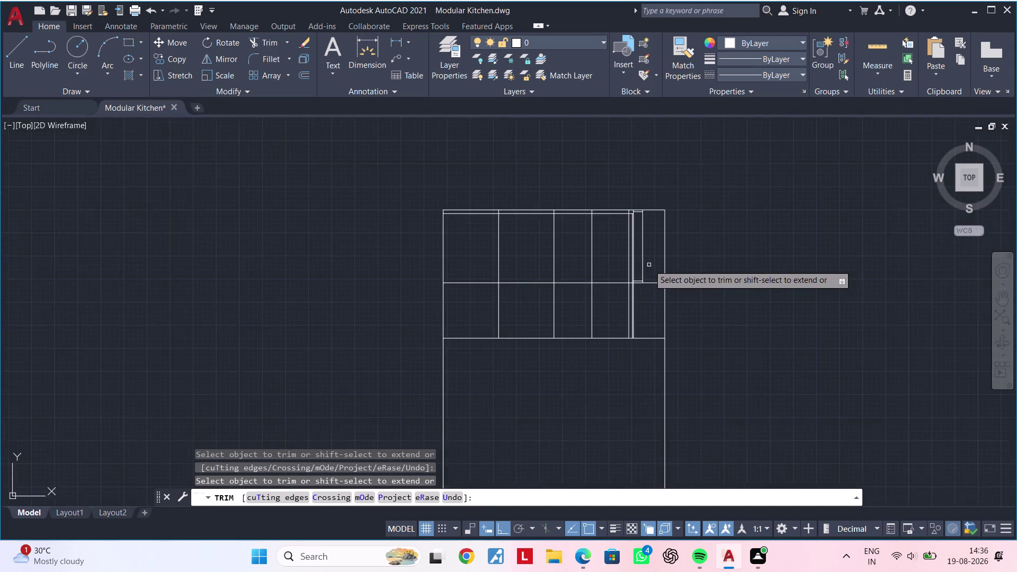
middle_drag(647, 278, 639, 311)
scroll(up, 3)
middle_drag(639, 255, 593, 156)
scroll(down, 3)
middle_drag(622, 230, 622, 144)
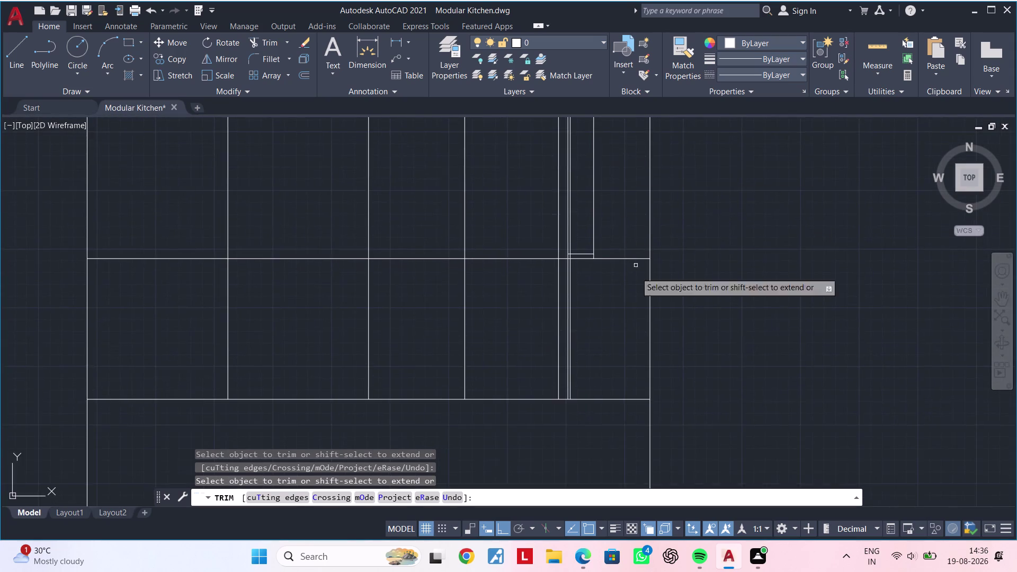
middle_drag(621, 299, 611, 255)
scroll(up, 3)
middle_drag(588, 260, 554, 302)
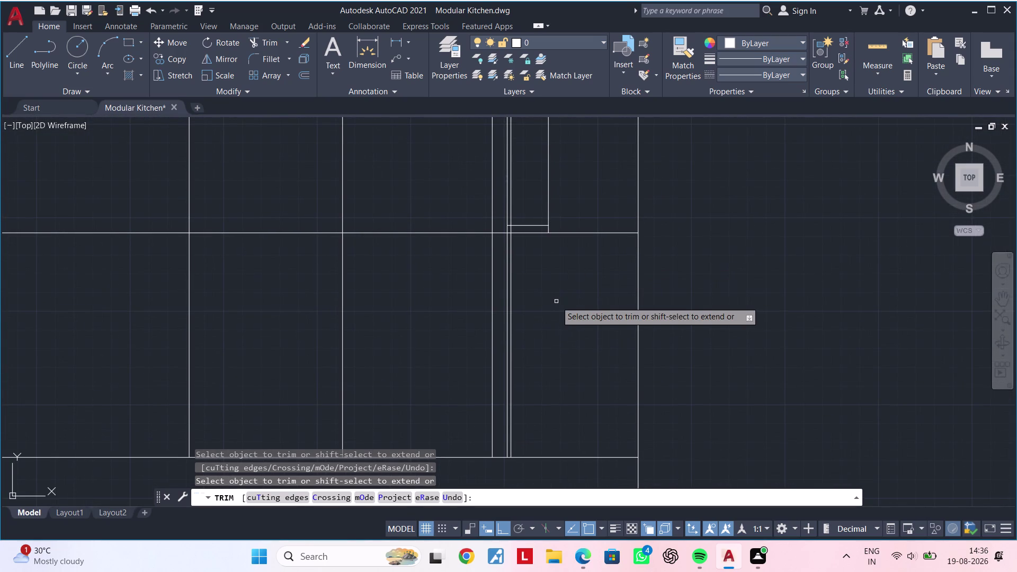
key(Escape)
key(Escape)
key(Escape)
key(Escape)
text(l)
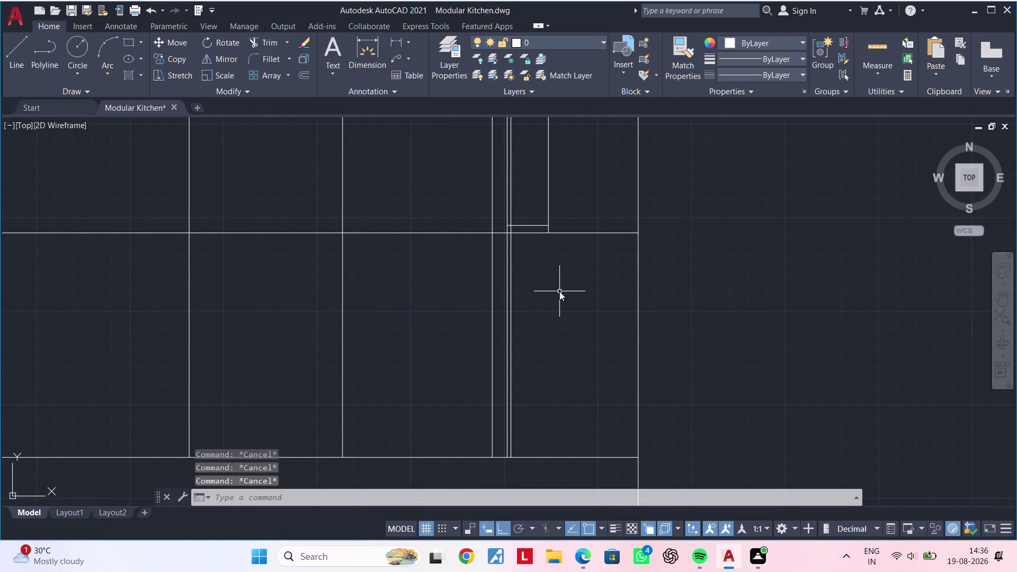
key(space)
Draw two crossed corner-to-corner diagonals through the opening panel below.
click(636, 233)
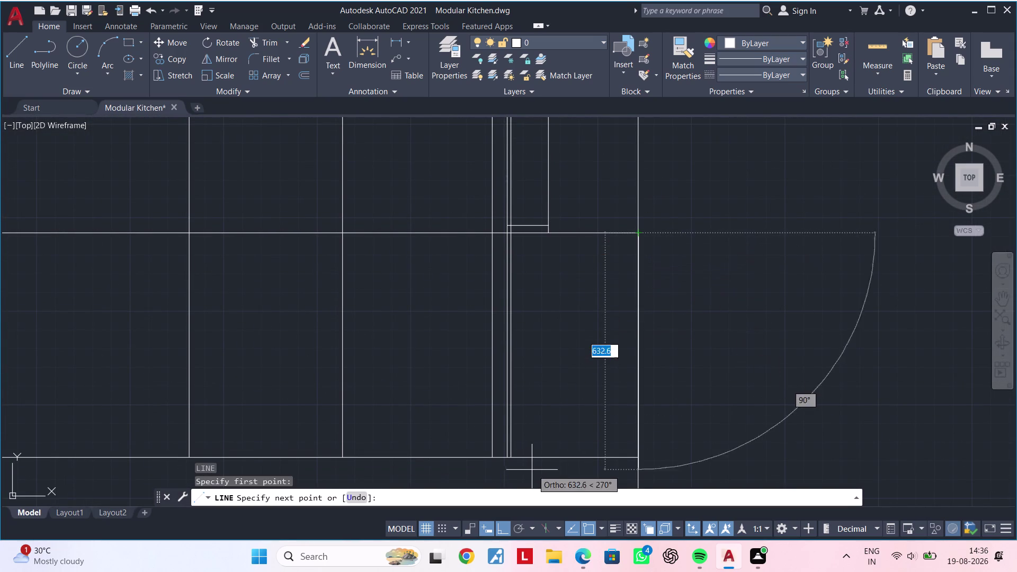
click(512, 453)
key(Escape)
key(Escape)
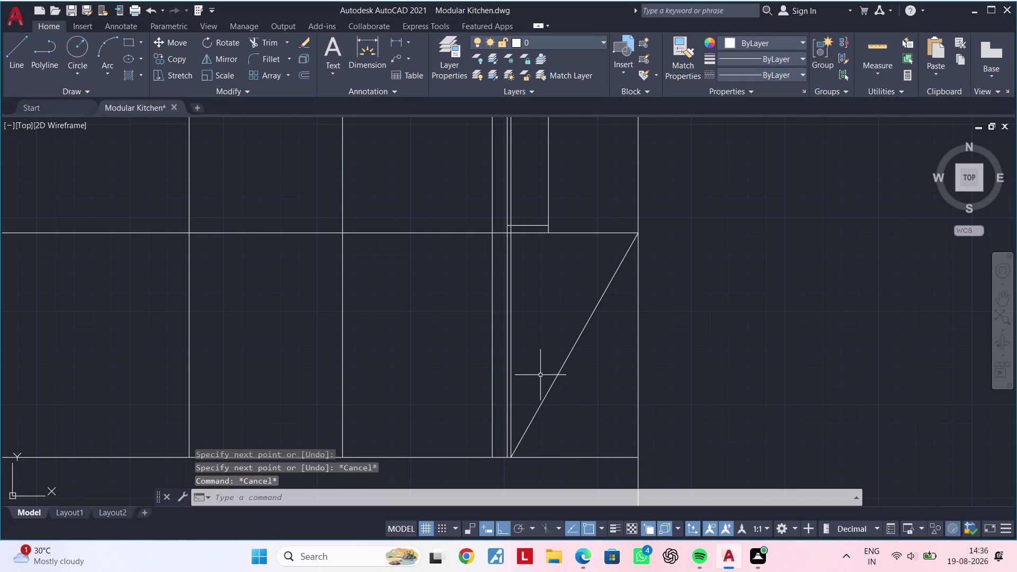
key(space)
scroll(up, 3)
click(512, 231)
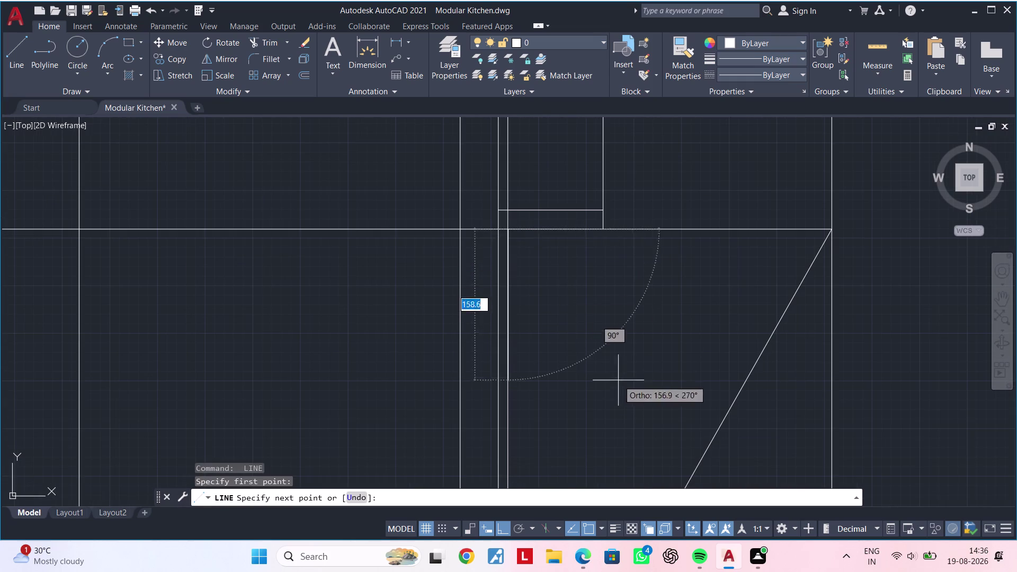
middle_drag(620, 384, 524, 280)
scroll(down, 3)
middle_drag(605, 348, 543, 288)
scroll(down, 3)
click(590, 423)
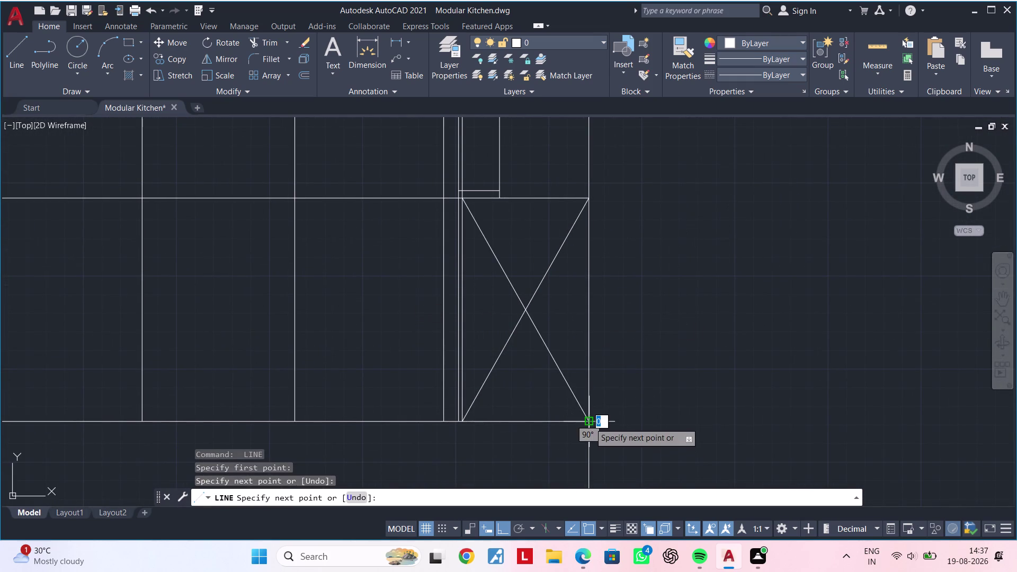
key(Escape)
scroll(down, 3)
middle_drag(541, 400, 609, 454)
key(Escape)
middle_drag(591, 357, 572, 388)
key(Escape)
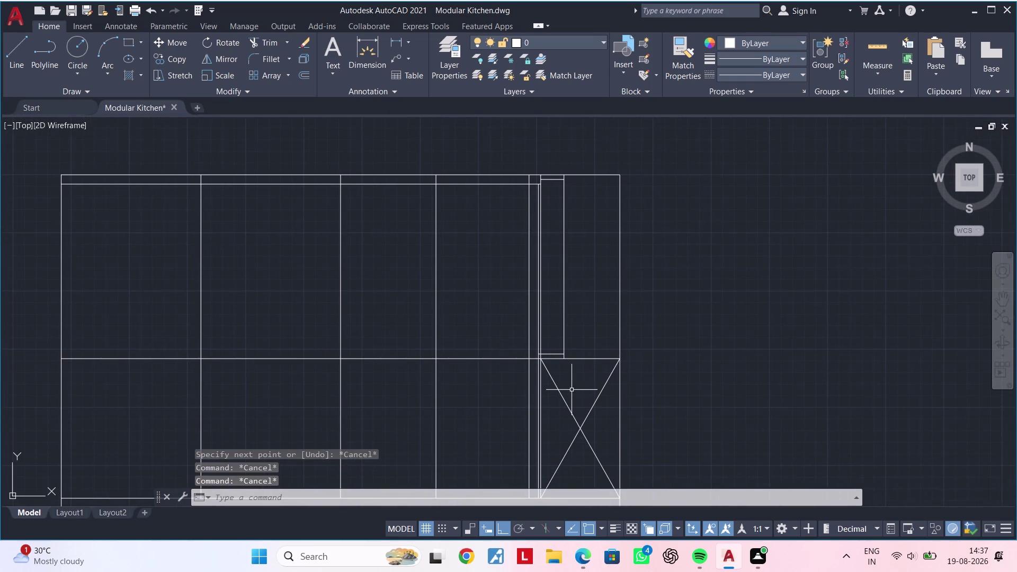
Draw the first diagonal across the narrow upper-right panel from its top corner.
key(space)
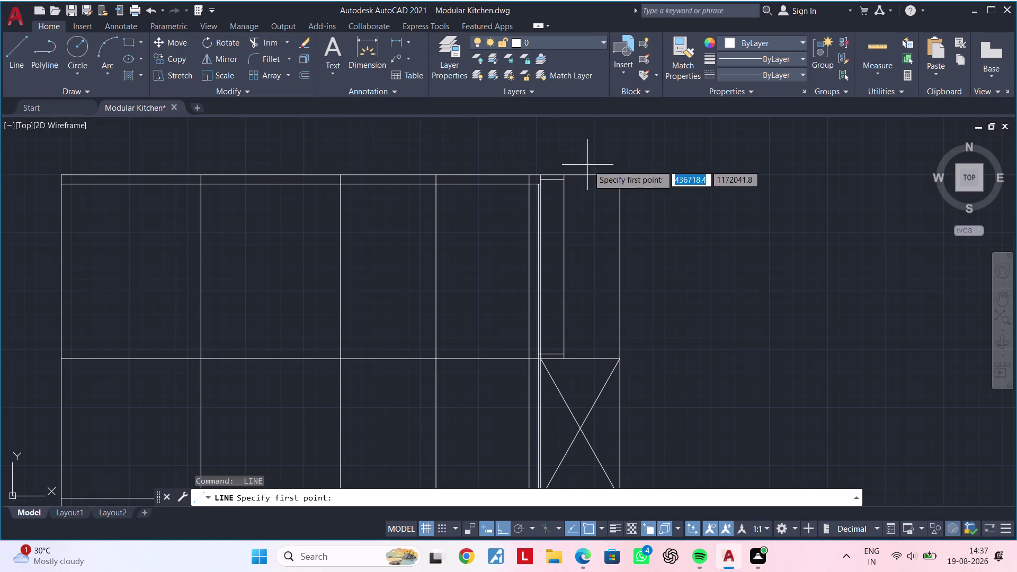
scroll(up, 3)
click(615, 181)
middle_drag(596, 339, 546, 241)
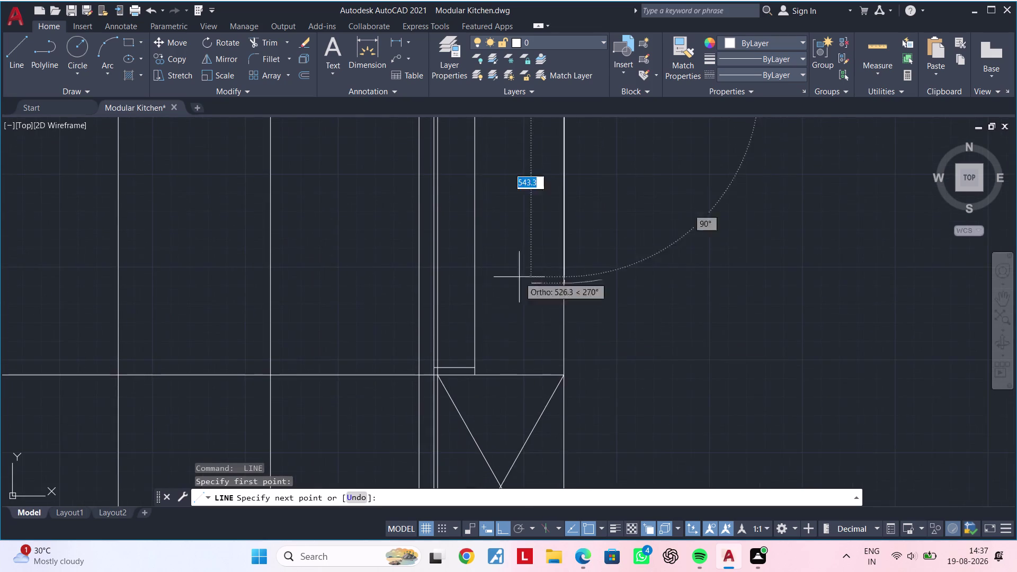
scroll(up, 3)
click(416, 384)
key(Escape)
Draw the second crossing diagonal in the narrow panel and end the line command.
key(space)
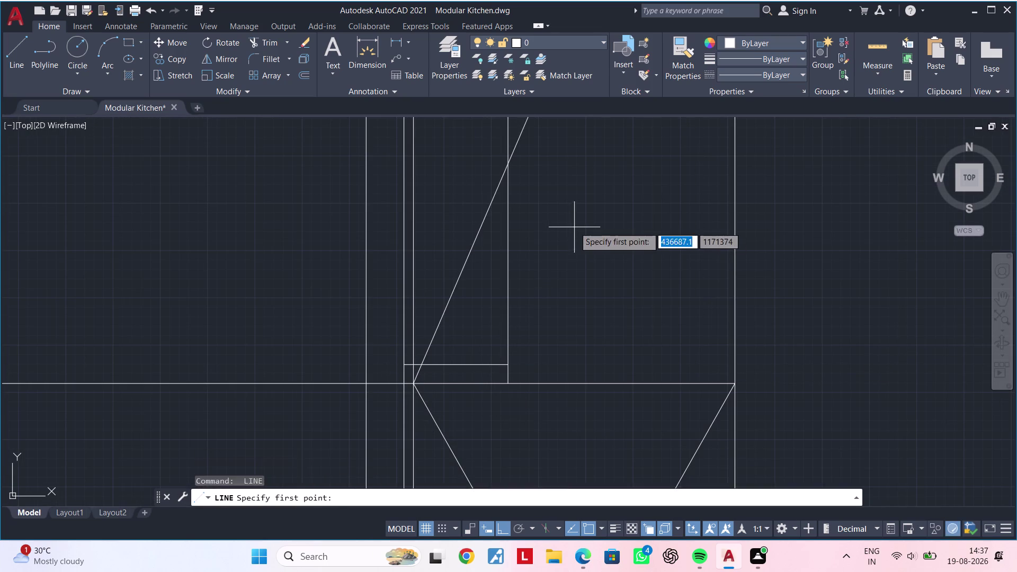
scroll(down, 3)
middle_drag(569, 223, 524, 385)
scroll(down, 3)
middle_drag(436, 198, 413, 290)
scroll(up, 3)
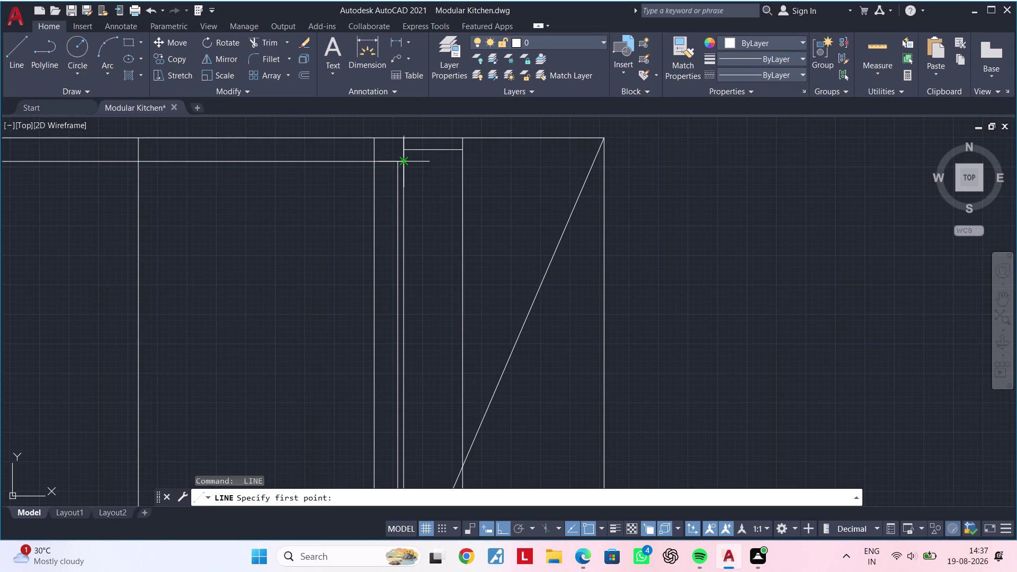
click(405, 141)
scroll(down, 3)
middle_drag(468, 256, 388, 70)
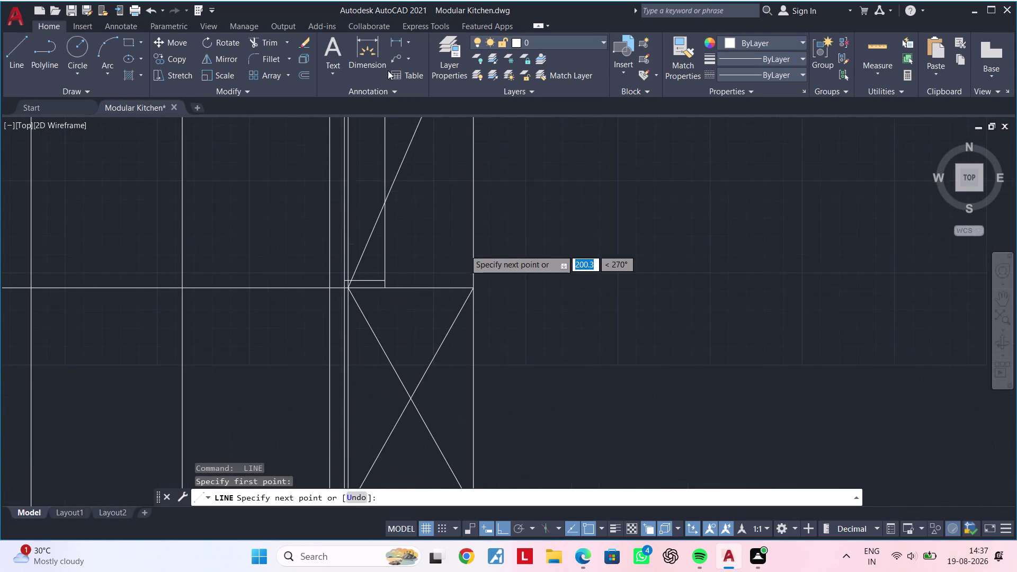
click(474, 289)
scroll(down, 3)
key(Escape)
middle_drag(460, 293, 478, 339)
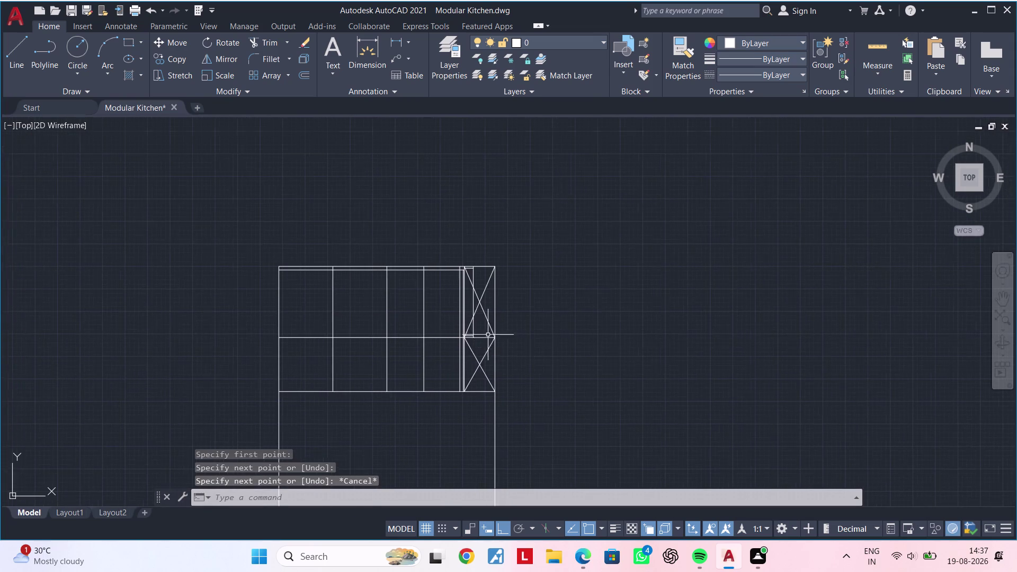
key(Escape)
key(Escape)
middle_drag(465, 296, 534, 271)
key(Escape)
key(Escape)
key(Escape)
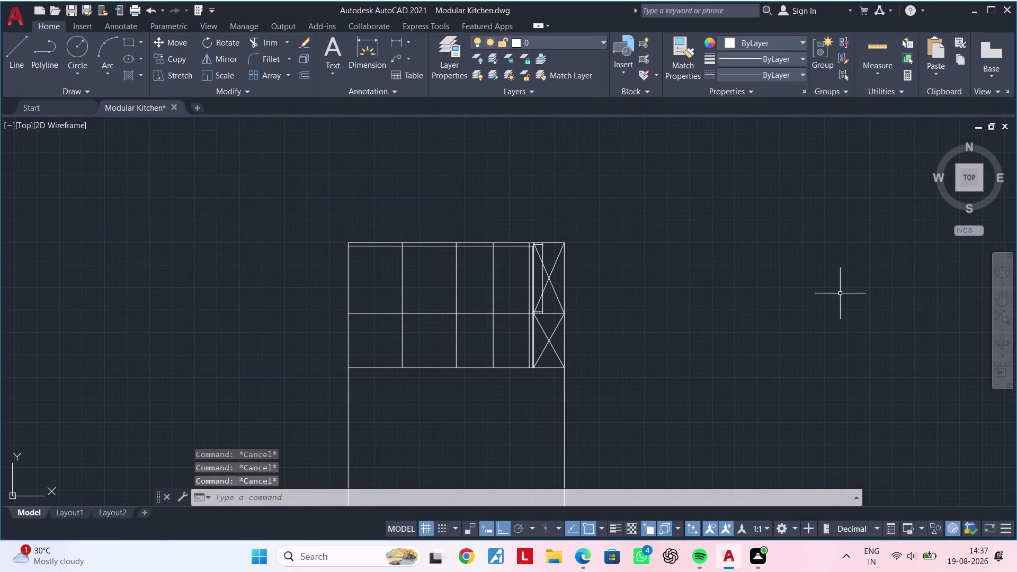
scroll(up, 3)
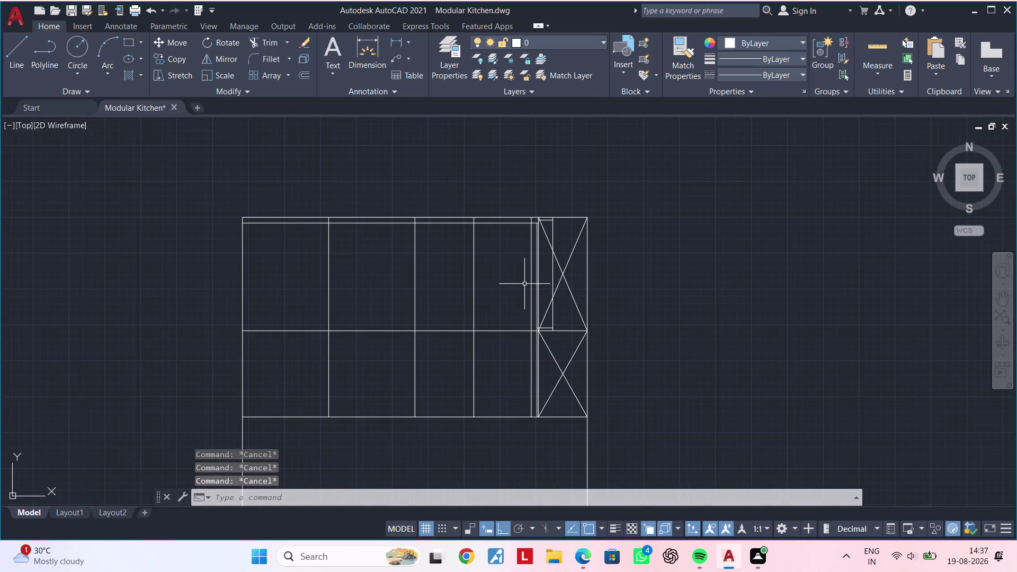
key(Escape)
key(Escape)
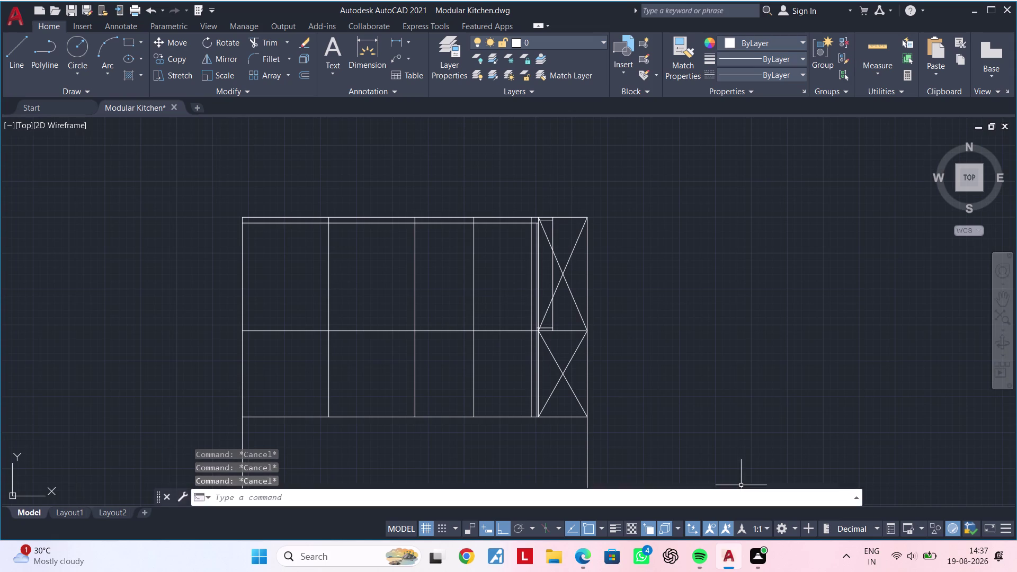
key(Escape)
key(Escape)
key(Escape)
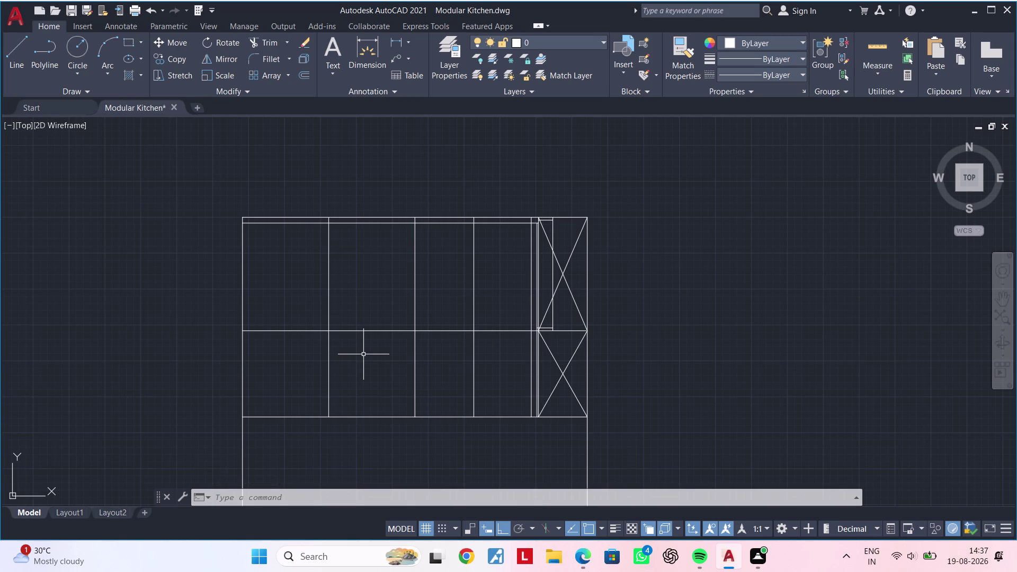
key(Escape)
key(Escape)
key(Escape)
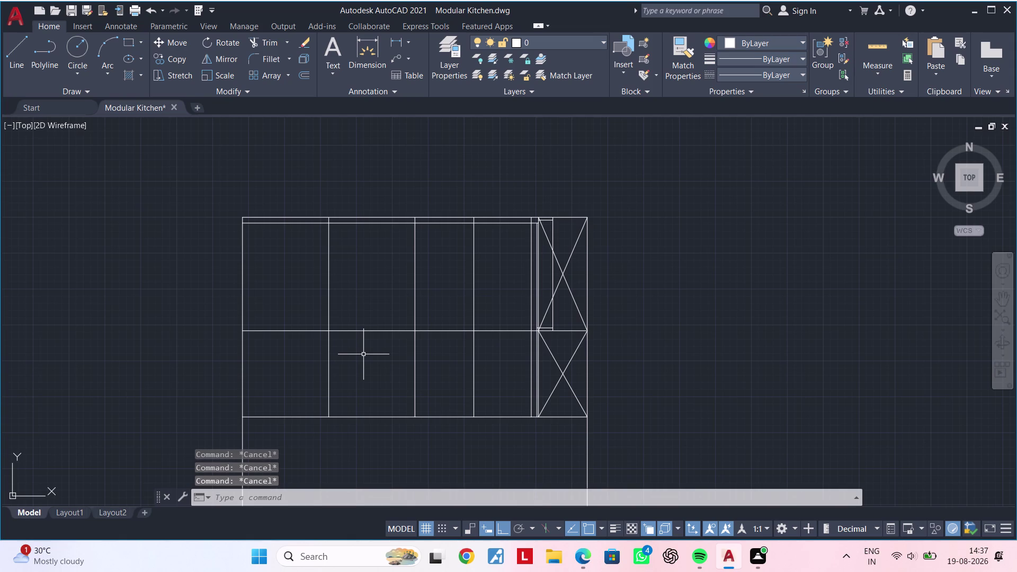
Offset a horizontal line 375 into the upper shutters as a temporary guide.
text(of)
key(space)
text(3)
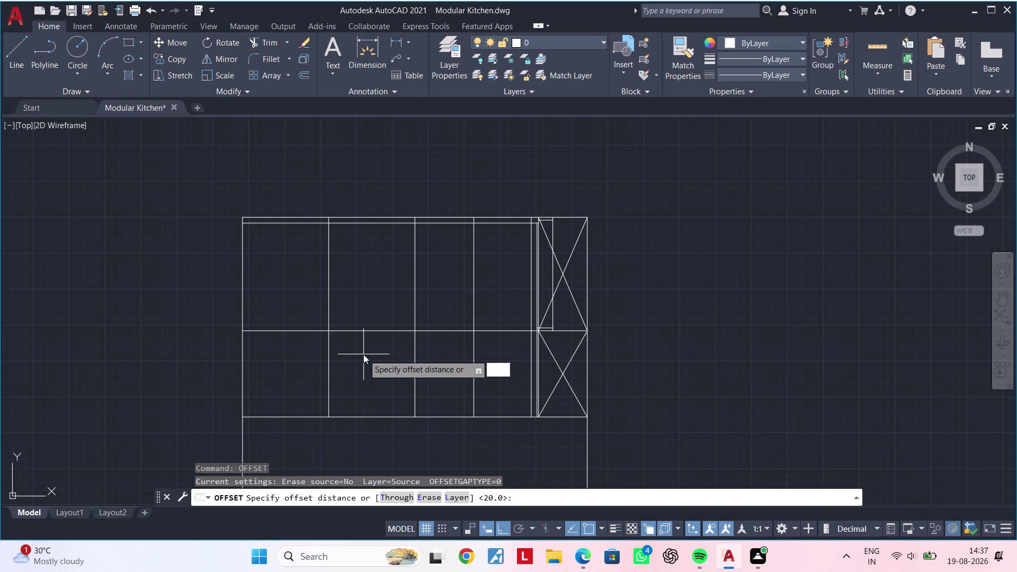
text(75)
key(Return)
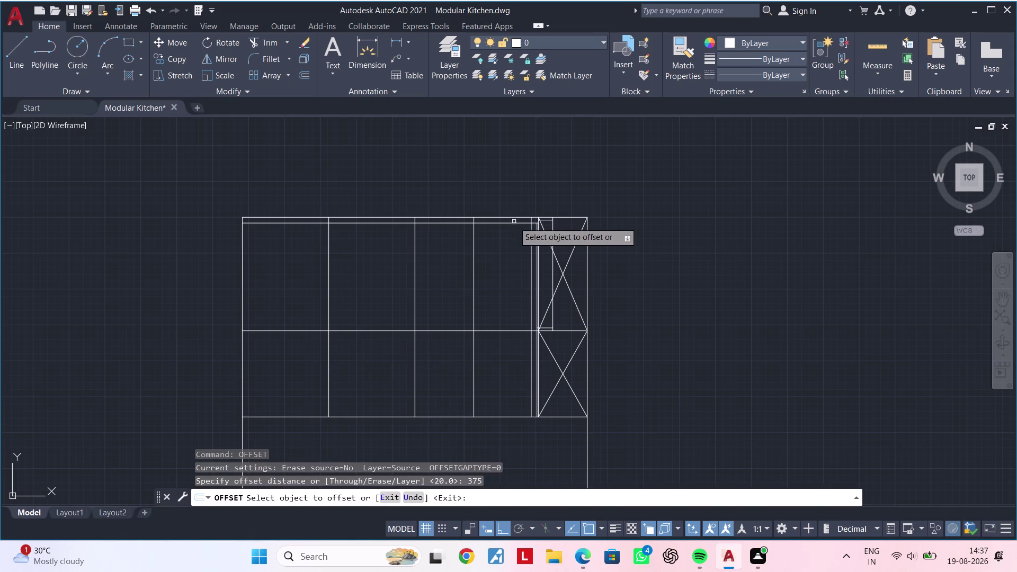
scroll(up, 3)
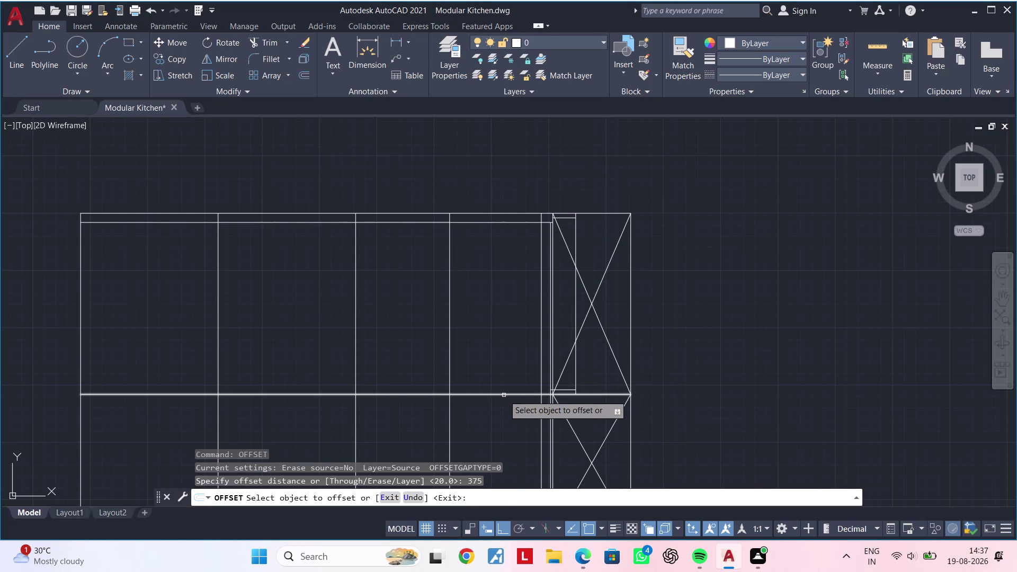
click(504, 395)
click(504, 332)
key(Escape)
key(Escape)
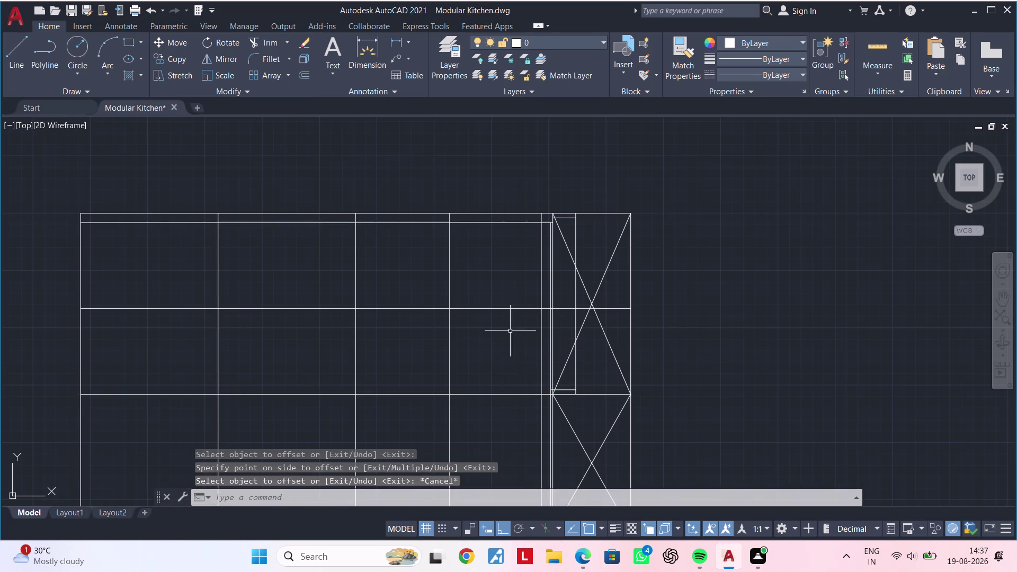
middle_drag(496, 339, 473, 345)
key(Escape)
key(Escape)
Draw the first closed diamond through the shutter midpoints with LINE.
text(l)
key(space)
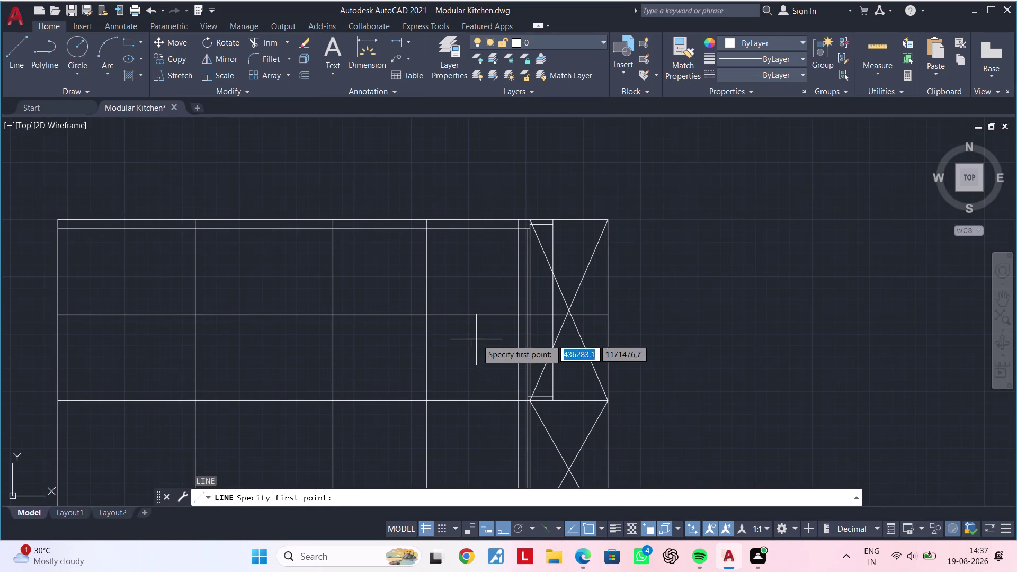
click(515, 316)
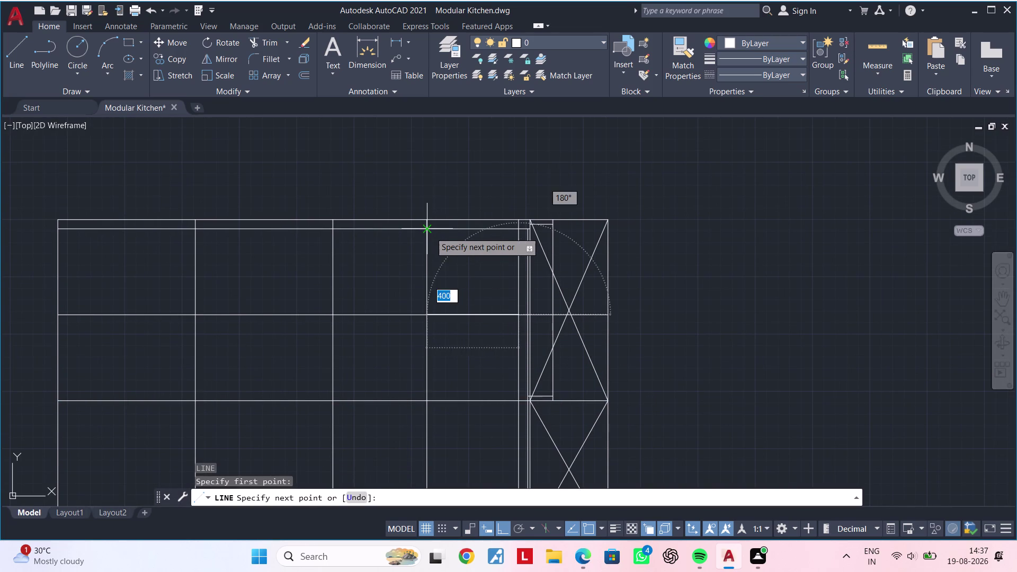
click(428, 230)
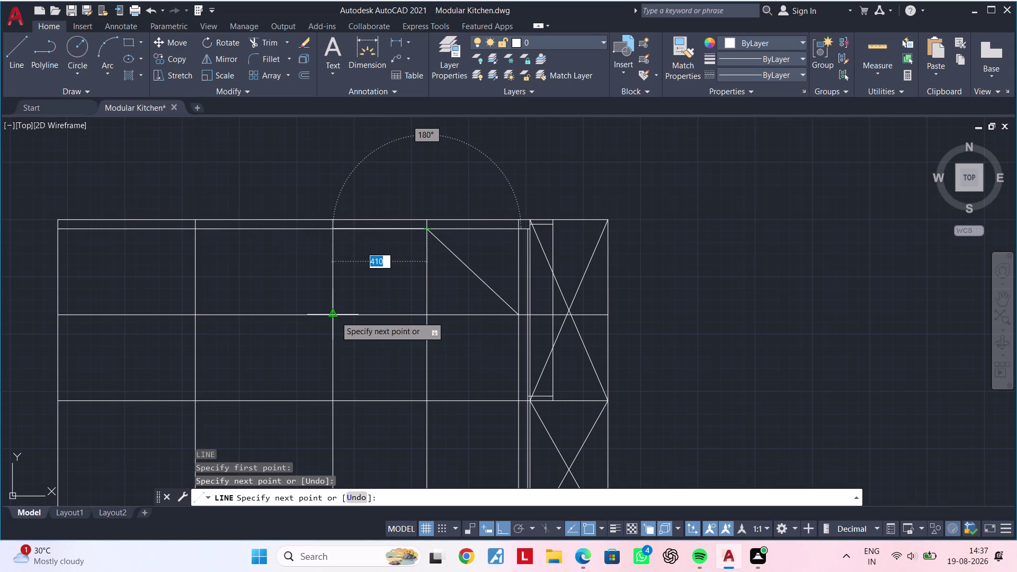
click(335, 316)
click(422, 401)
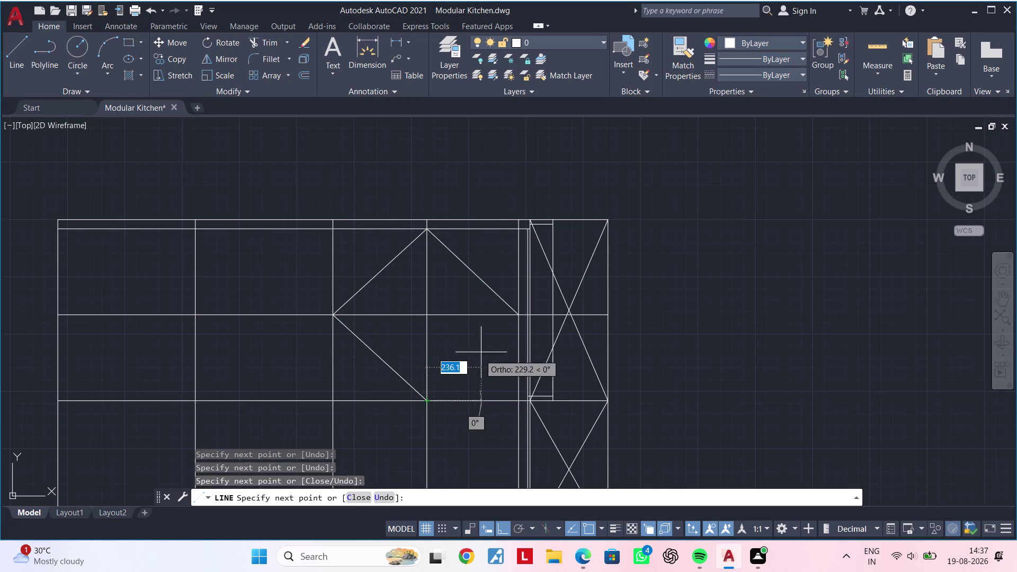
click(516, 317)
middle_drag(438, 331, 628, 322)
key(Escape)
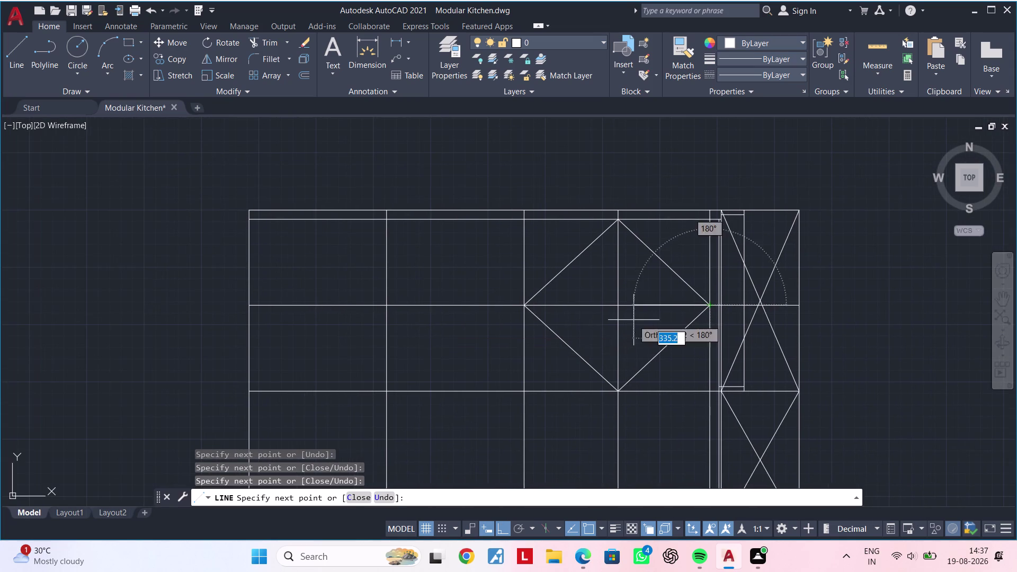
key(Escape)
key(Escape)
key(Escape)
key(Escape)
key(Escape)
key(Escape)
key(Escape)
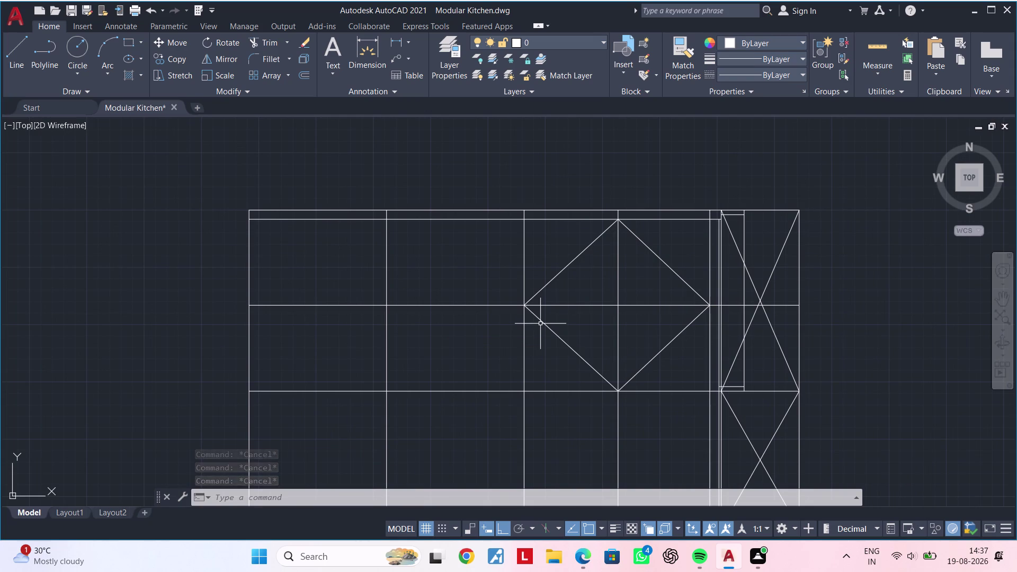
middle_drag(432, 368, 440, 369)
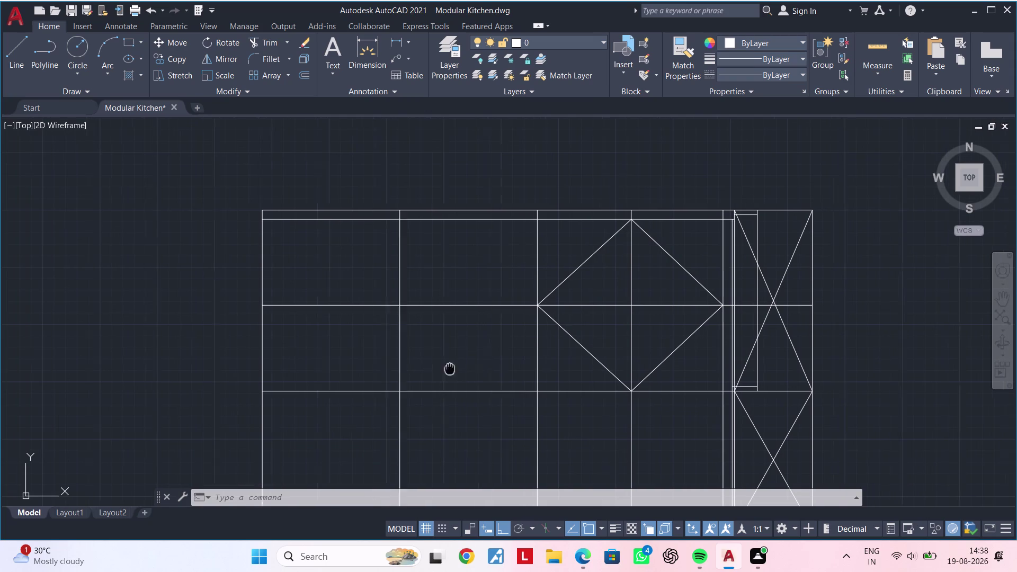
middle_drag(440, 369, 550, 363)
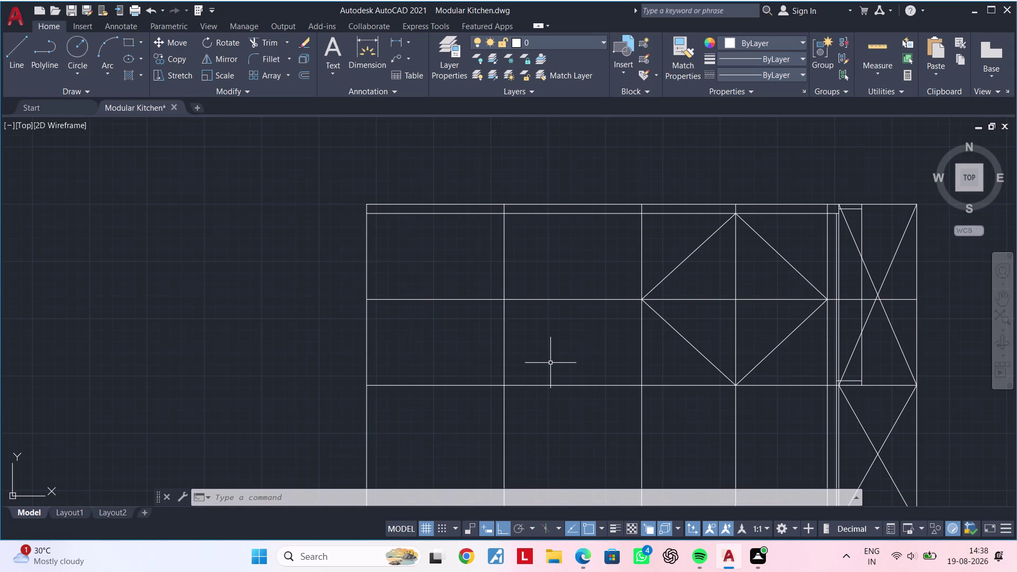
Draw the second closed diamond across the adjacent shutters.
key(space)
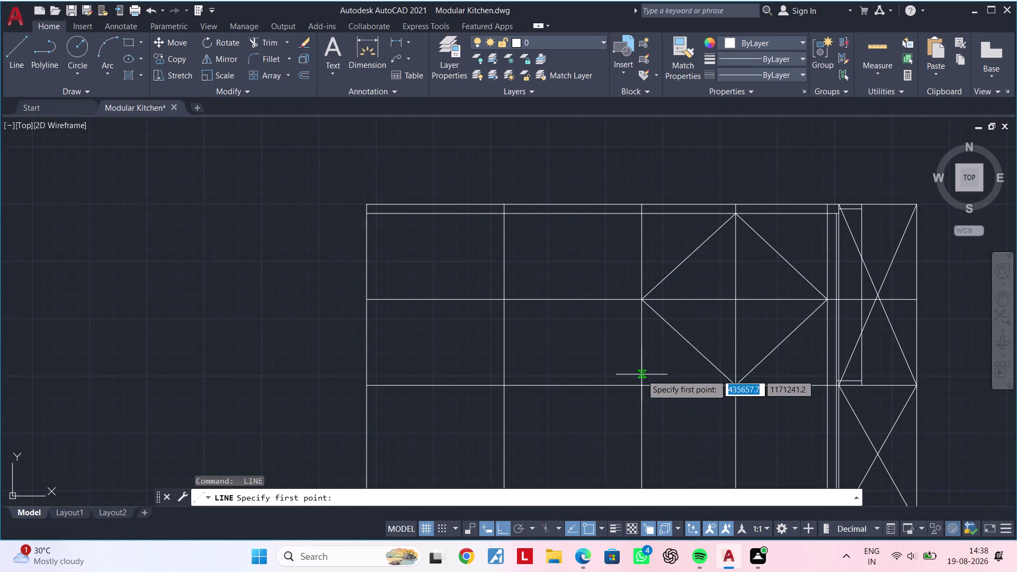
click(504, 217)
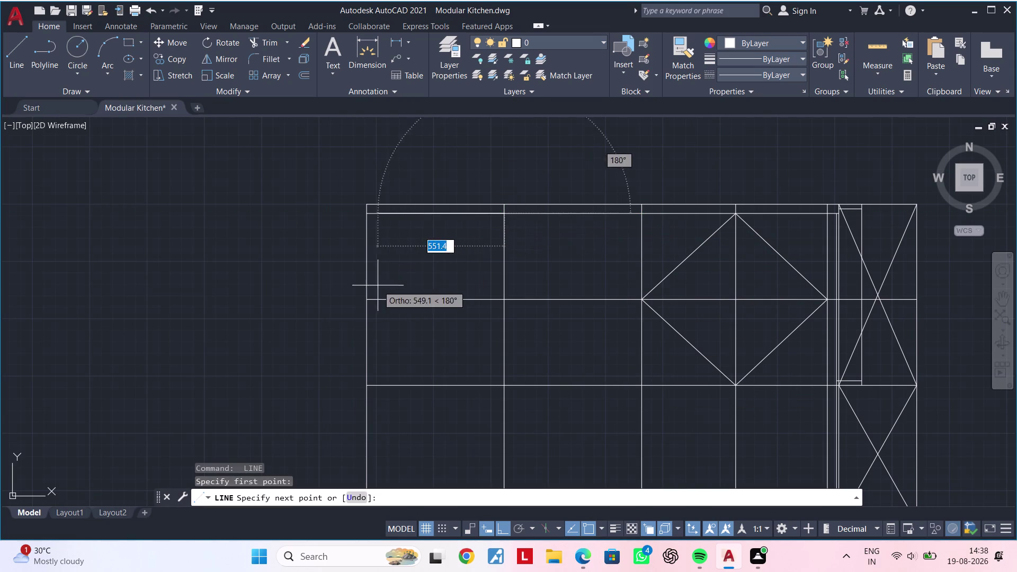
click(367, 296)
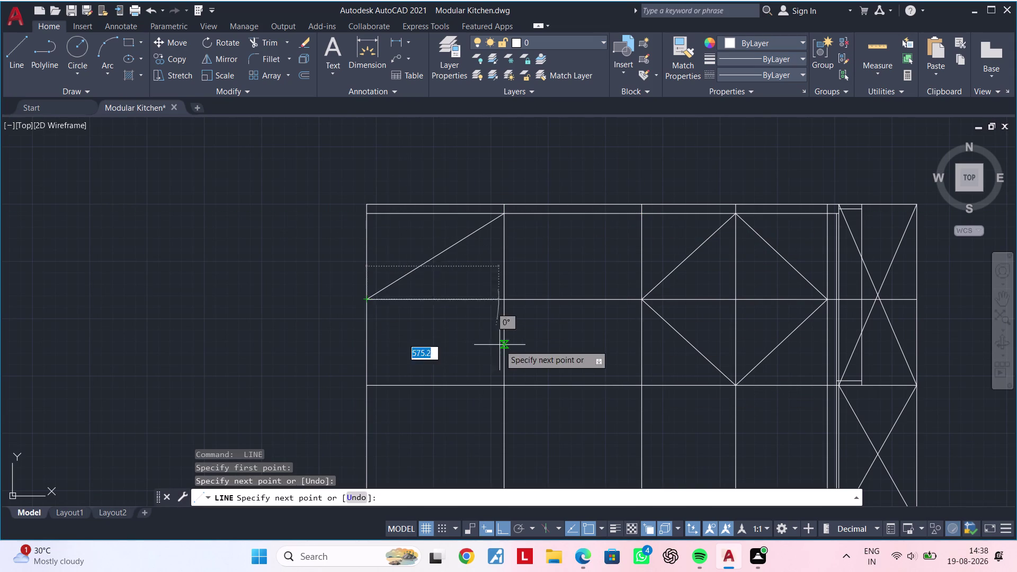
click(501, 385)
click(643, 296)
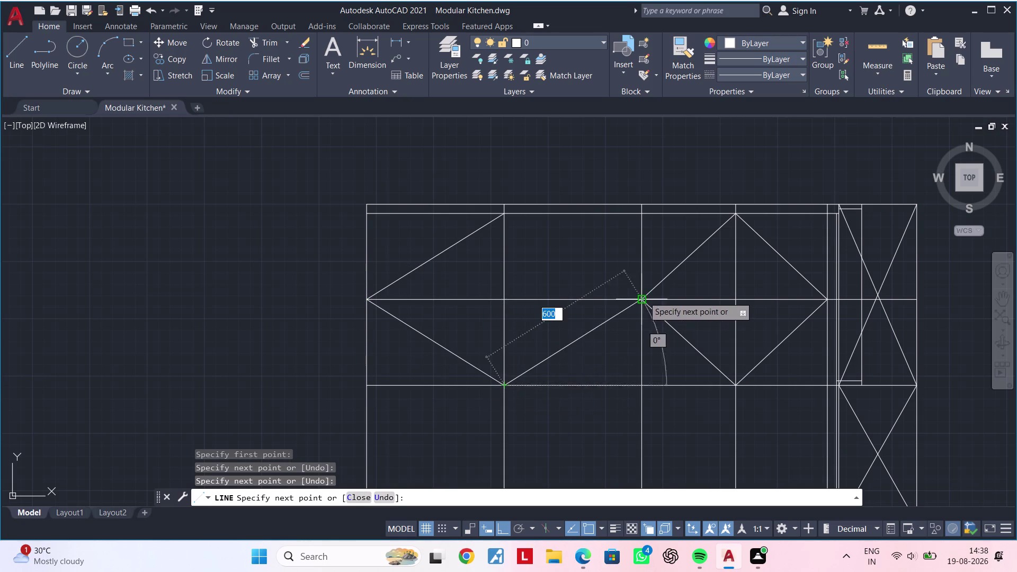
click(505, 214)
key(Escape)
key(Escape)
middle_drag(551, 265, 488, 266)
key(Escape)
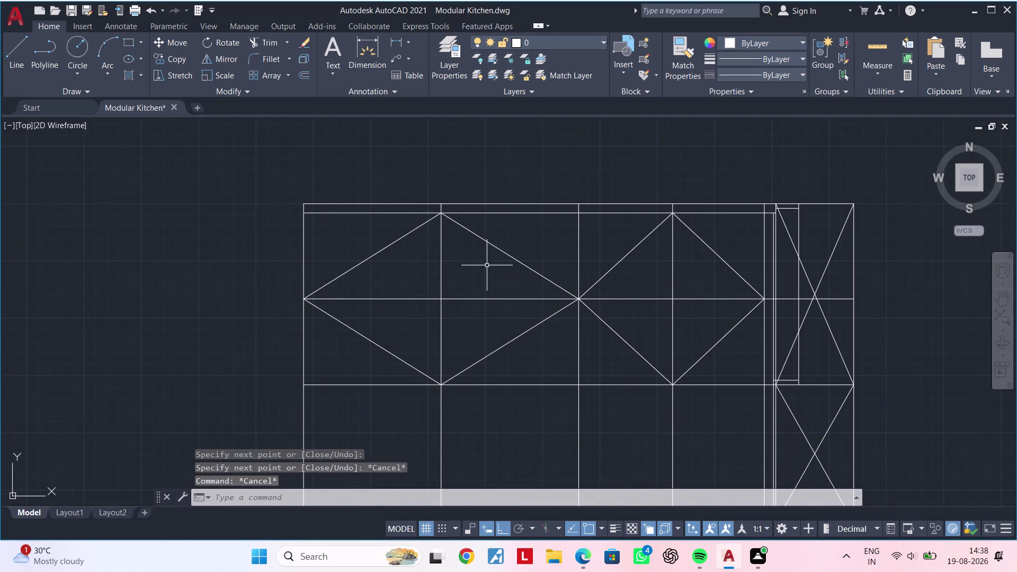
Delete the temporary horizontal guide line.
click(495, 298)
key(Delete)
scroll(down, 3)
middle_drag(564, 316, 559, 316)
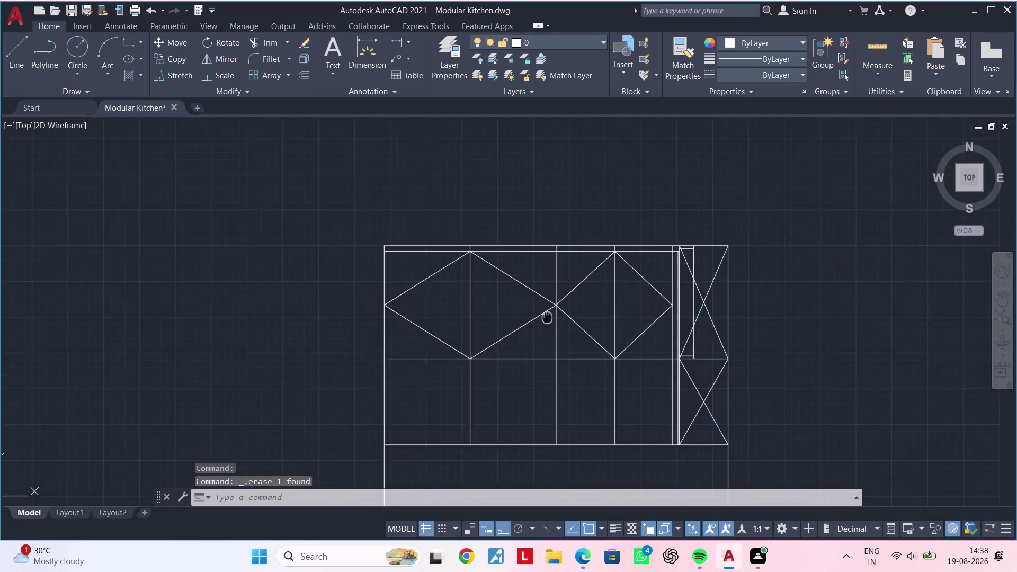
middle_drag(559, 316, 456, 316)
scroll(down, 3)
Offset a horizontal cabinet edge by 300 units.
middle_drag(497, 318, 429, 271)
middle_drag(417, 308, 445, 284)
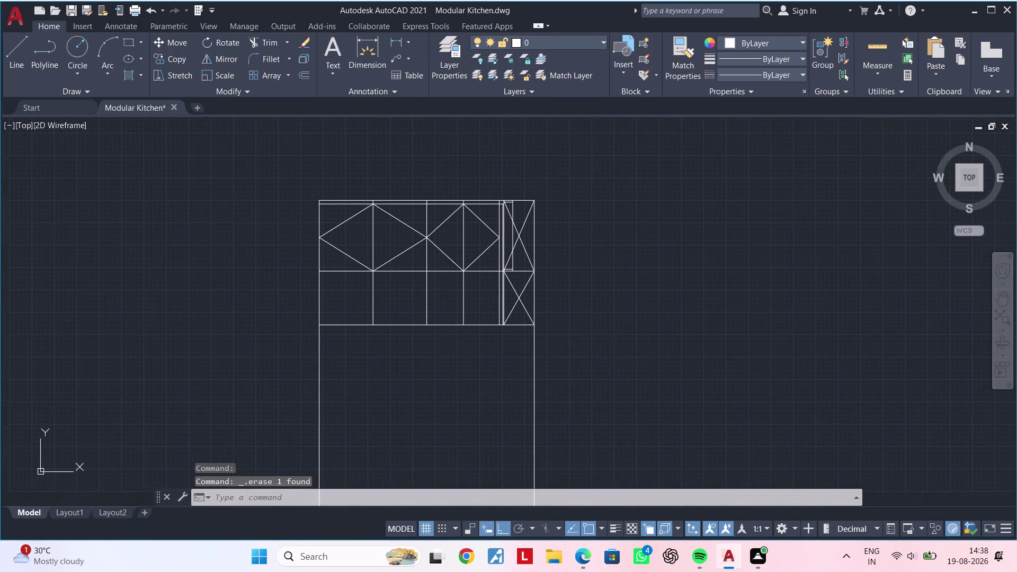
middle_drag(405, 297, 379, 304)
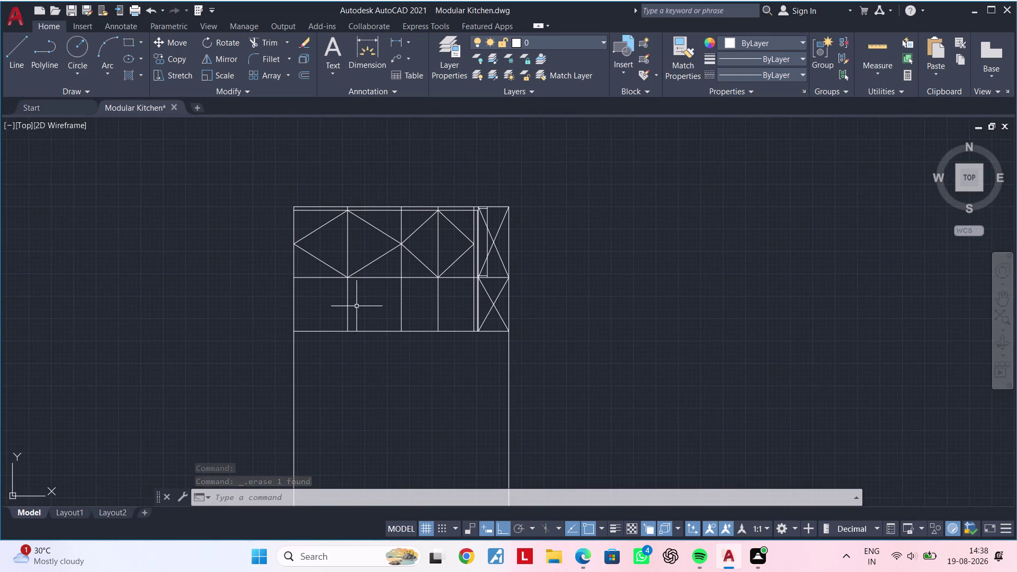
middle_drag(372, 299, 385, 295)
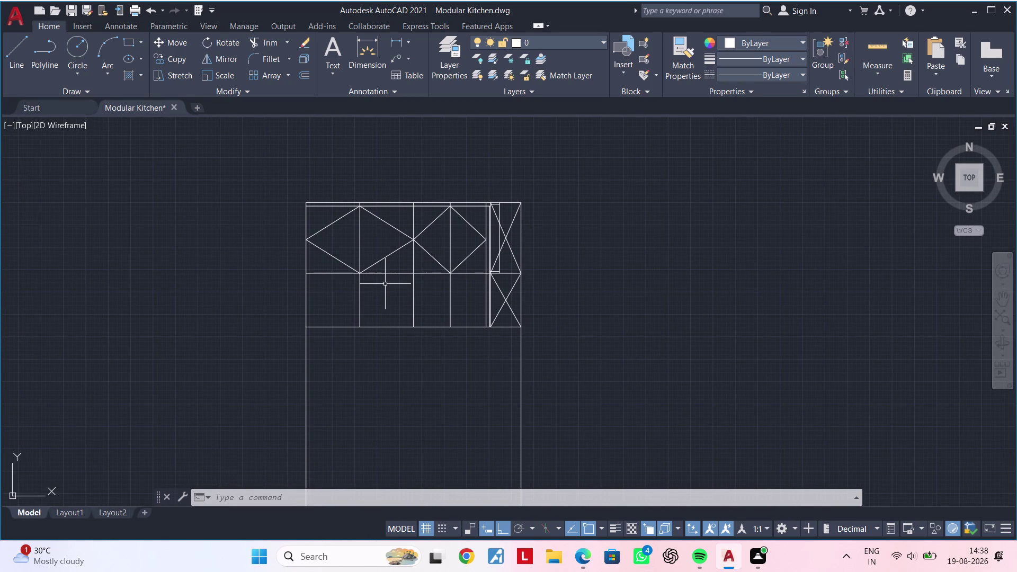
key(Escape)
key(Escape)
text(of 3)
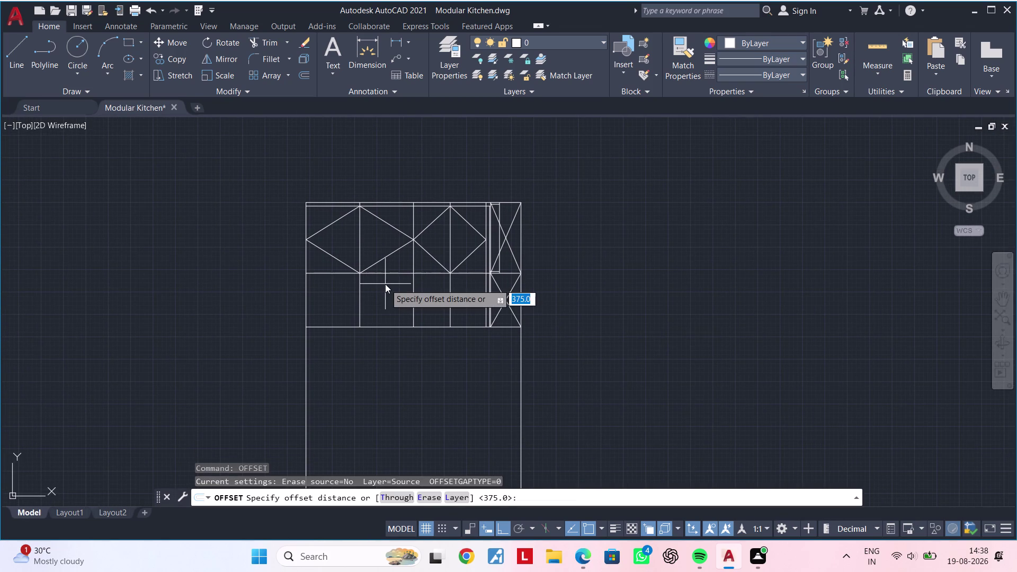
text(00)
key(Return)
scroll(up, 3)
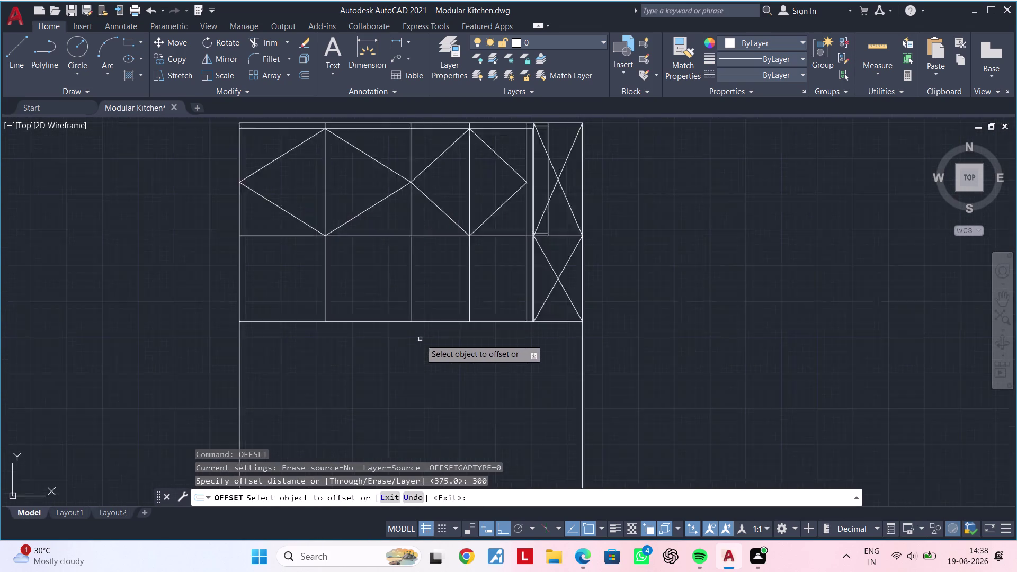
scroll(up, 3)
click(447, 309)
click(446, 265)
middle_drag(447, 274, 460, 311)
key(Escape)
key(Escape)
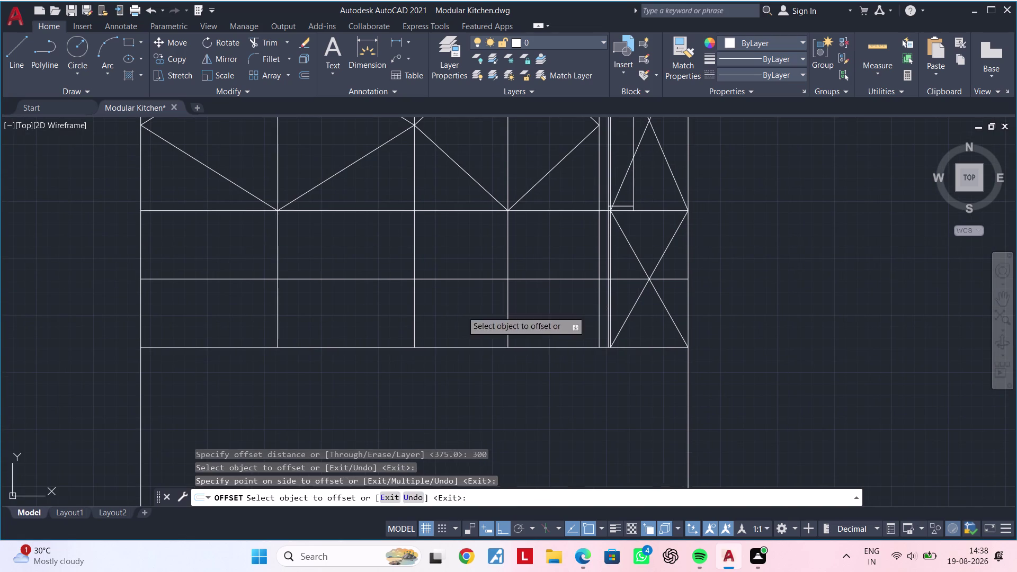
Draw a closed diamond of four diagonals through the first lower cabinet panel.
text(l)
key(space)
click(277, 213)
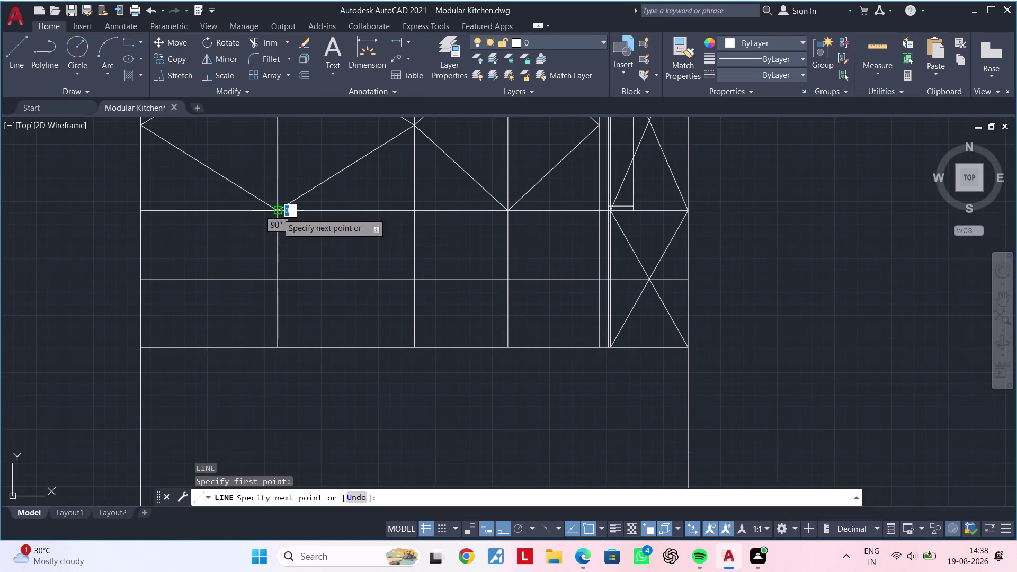
click(138, 279)
click(274, 350)
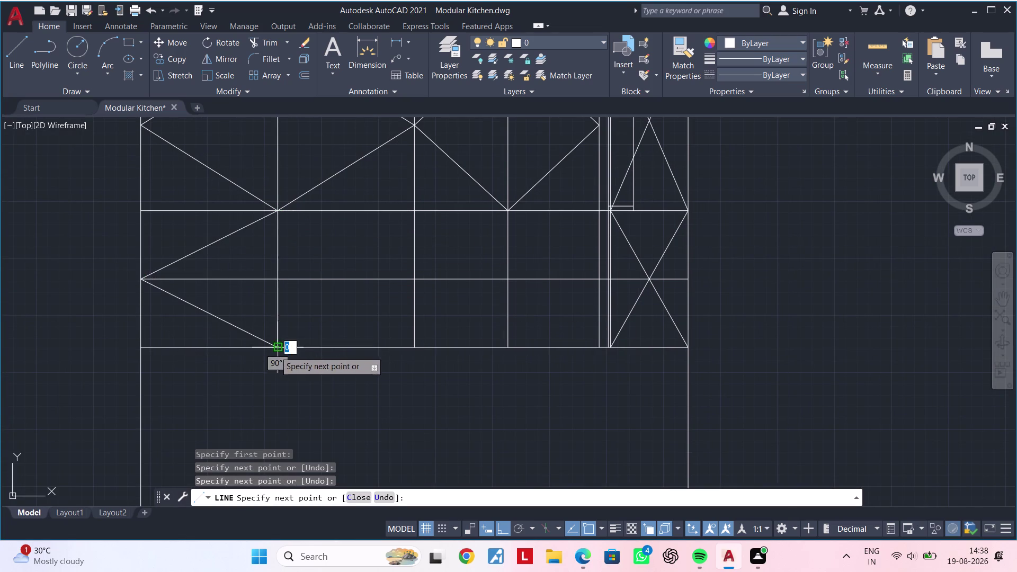
click(412, 278)
click(277, 210)
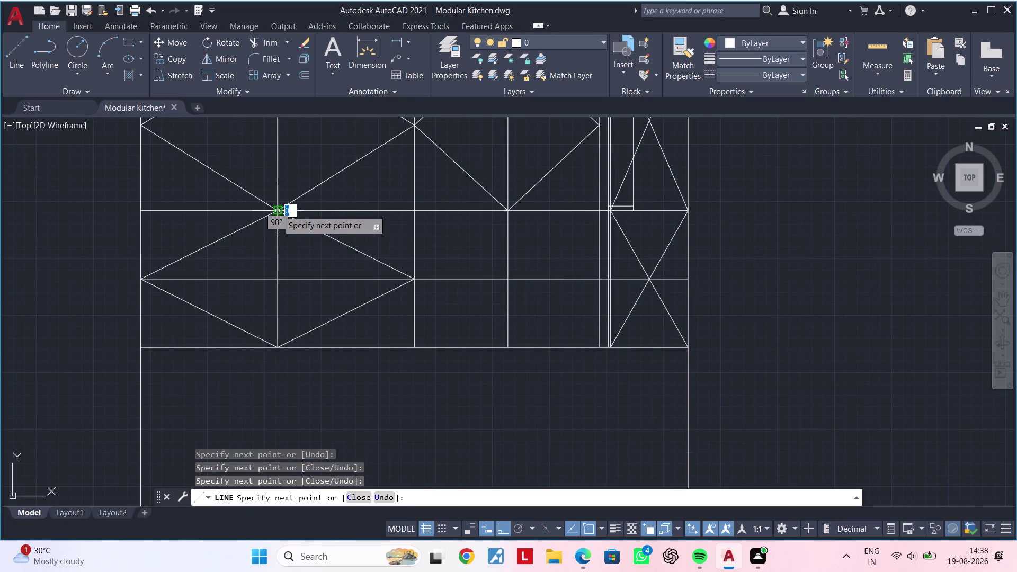
key(Escape)
key(Escape)
Draw a matching diamond outline across the next lower cabinet panel.
middle_drag(368, 236, 254, 242)
key(space)
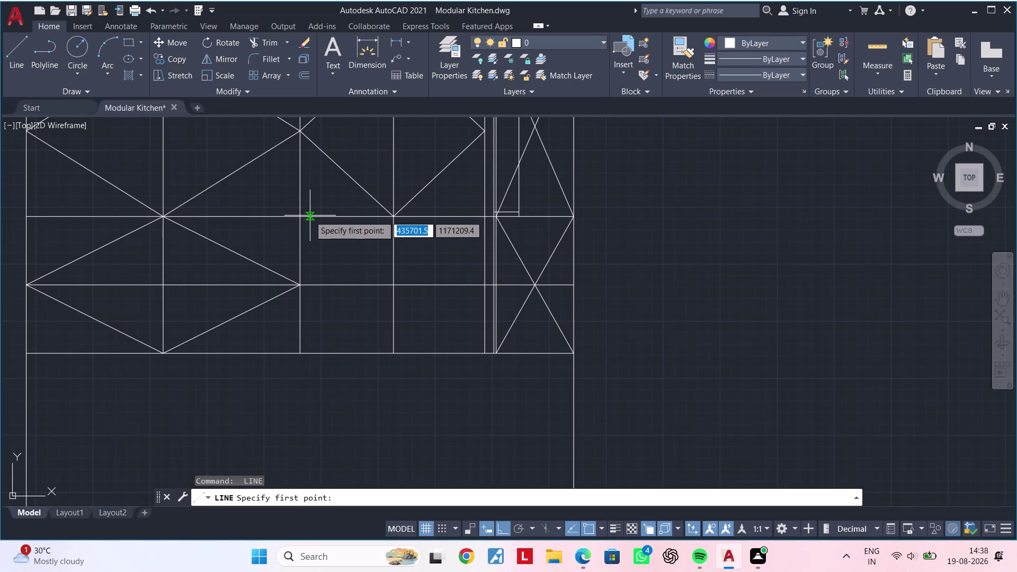
click(392, 218)
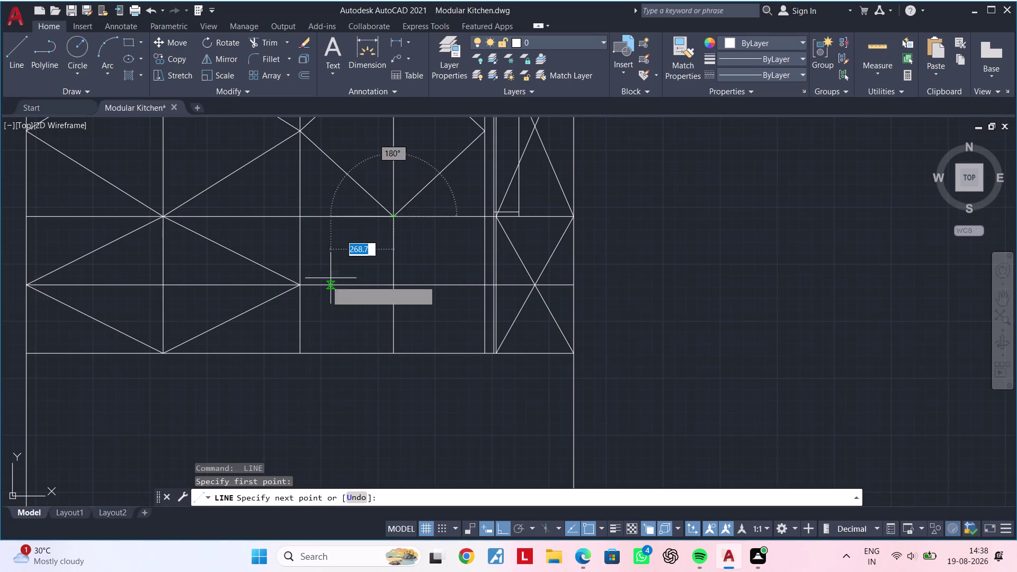
click(300, 284)
click(394, 353)
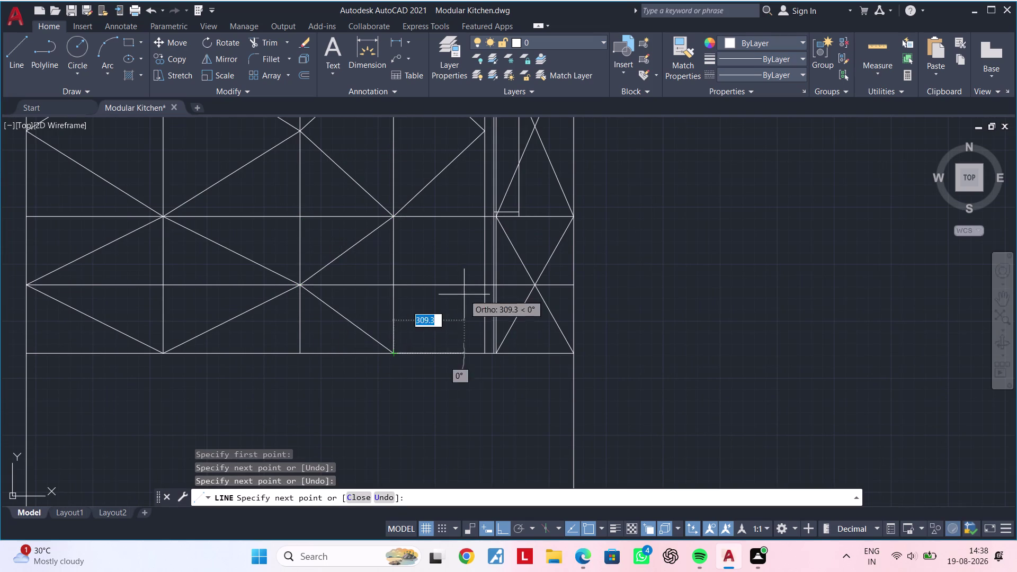
scroll(up, 3)
click(485, 286)
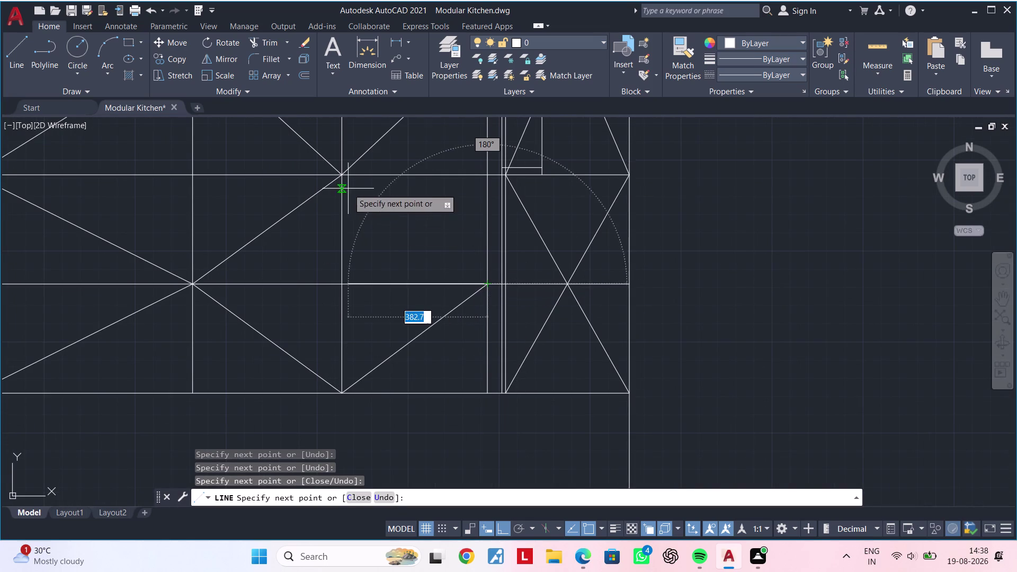
click(343, 177)
key(Escape)
key(Escape)
Review the finished diamonds and begin another offset.
scroll(down, 3)
middle_drag(393, 249, 394, 257)
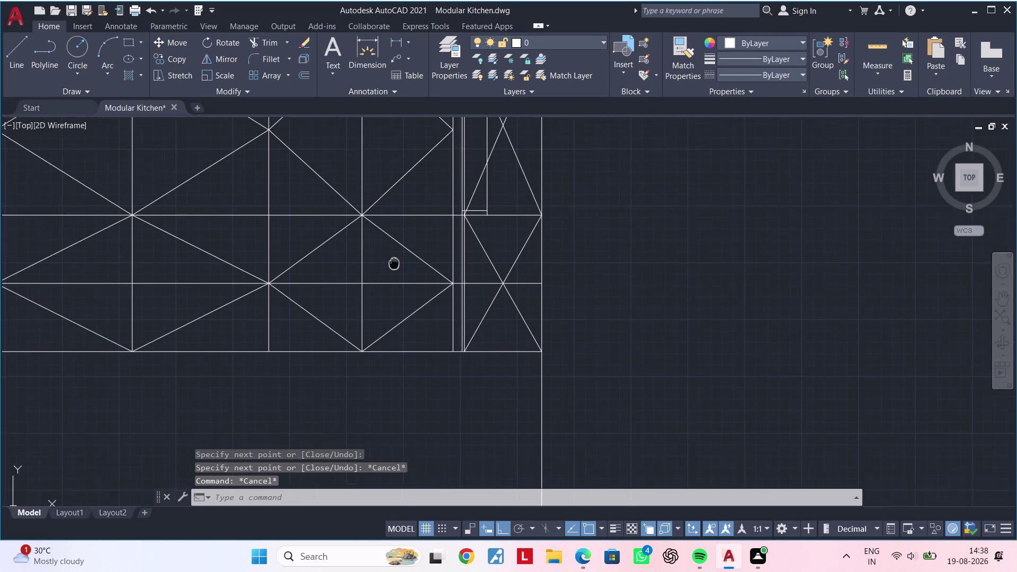
middle_drag(393, 257, 454, 277)
key(Escape)
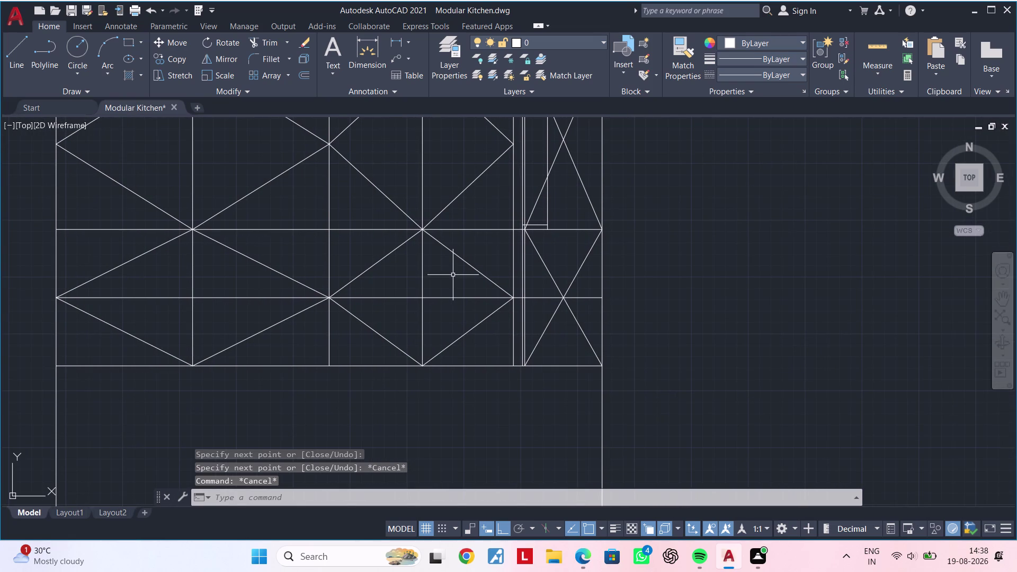
key(Escape)
key(Escape)
key(Escape)
key(Escape)
text(of)
key(space)
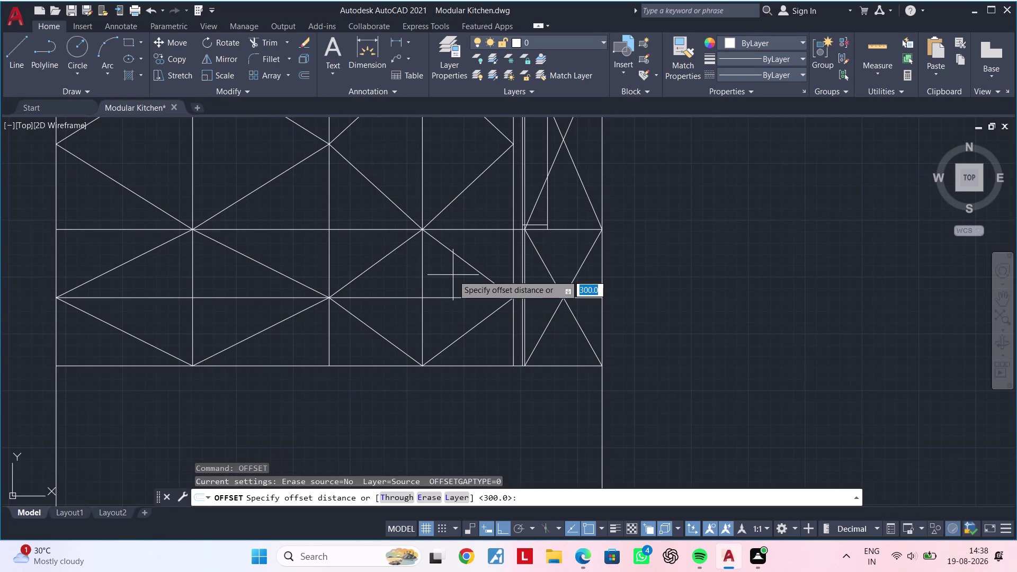
Offset the middle cabinet line 10 units to both sides, then delete the lower copy.
text(10)
key(Return)
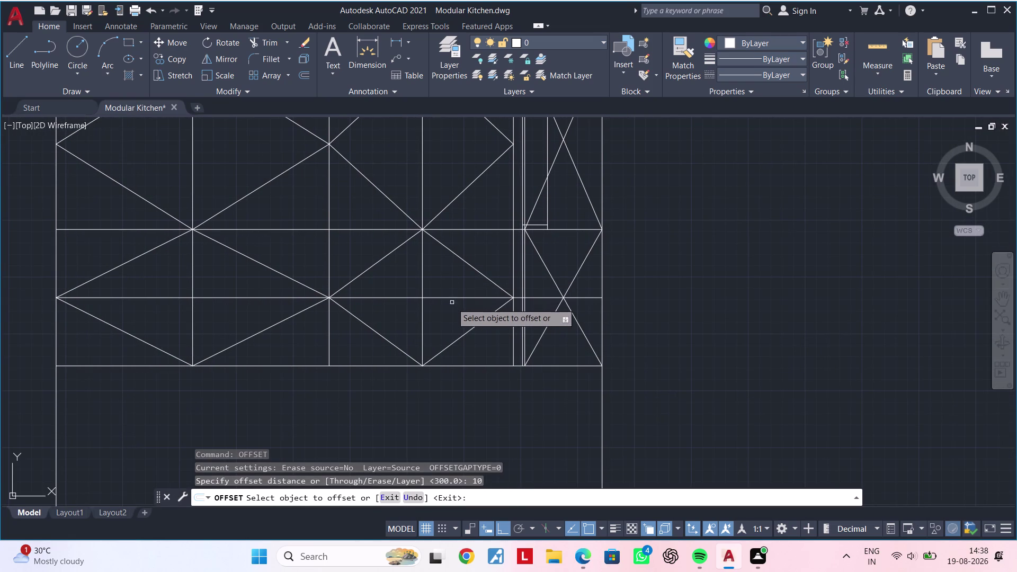
click(453, 297)
click(455, 284)
click(458, 299)
click(459, 307)
key(Escape)
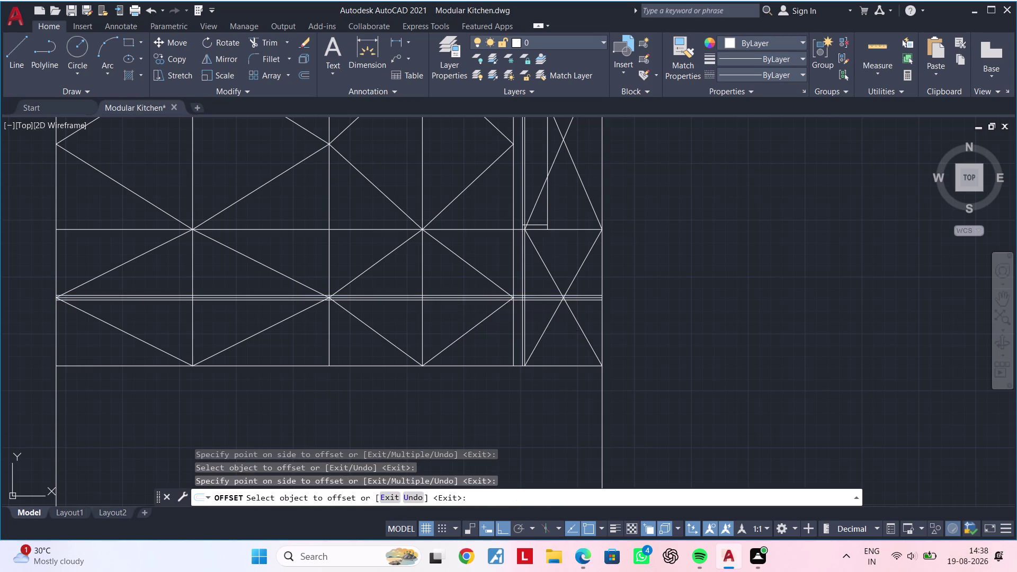
scroll(up, 3)
click(457, 309)
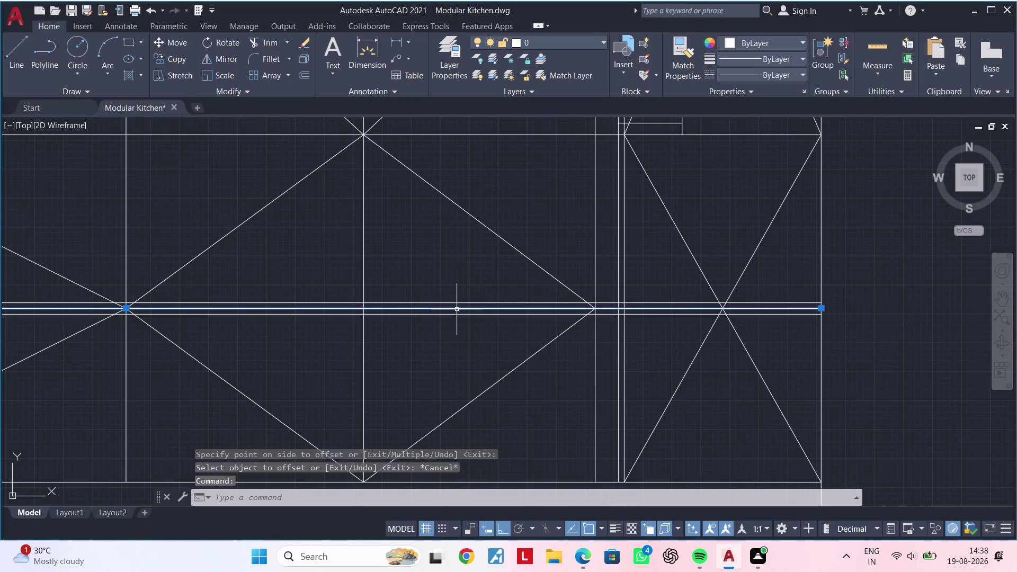
key(Delete)
scroll(down, 3)
Zoom out to show the diamond elevation beside the reference drawing.
middle_drag(600, 344, 544, 355)
scroll(up, 3)
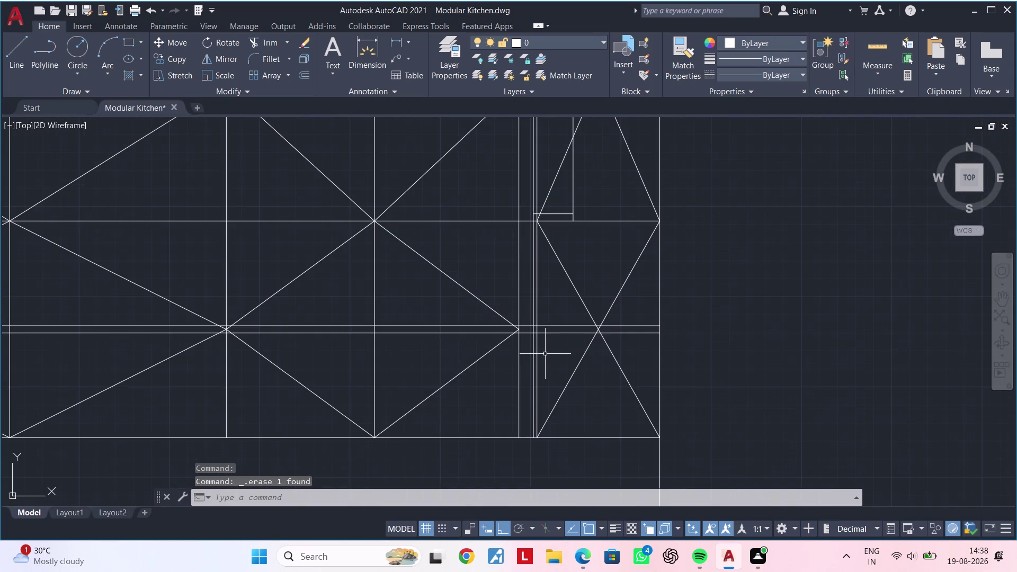
middle_drag(551, 354, 597, 353)
key(Escape)
middle_drag(511, 369, 613, 348)
scroll(down, 3)
middle_drag(533, 354, 603, 332)
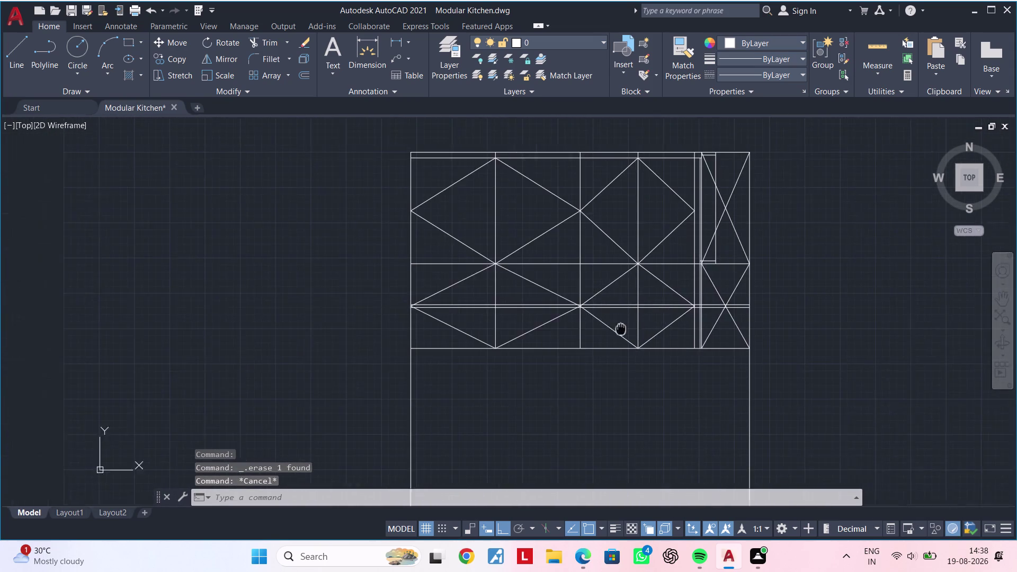
middle_drag(604, 331, 627, 327)
scroll(down, 3)
scroll(down, 3)
middle_drag(364, 342, 365, 375)
key(Escape)
key(Escape)
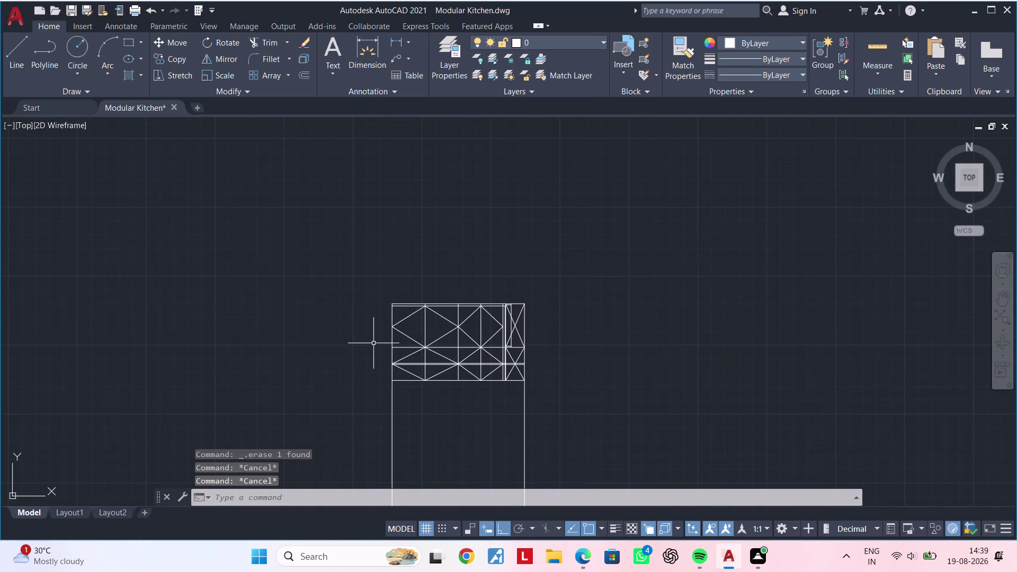
key(m)
scroll(down, 3)
Start MATCHPROP with the finished elevation's dashed shelf line as the source.
scroll(up, 3)
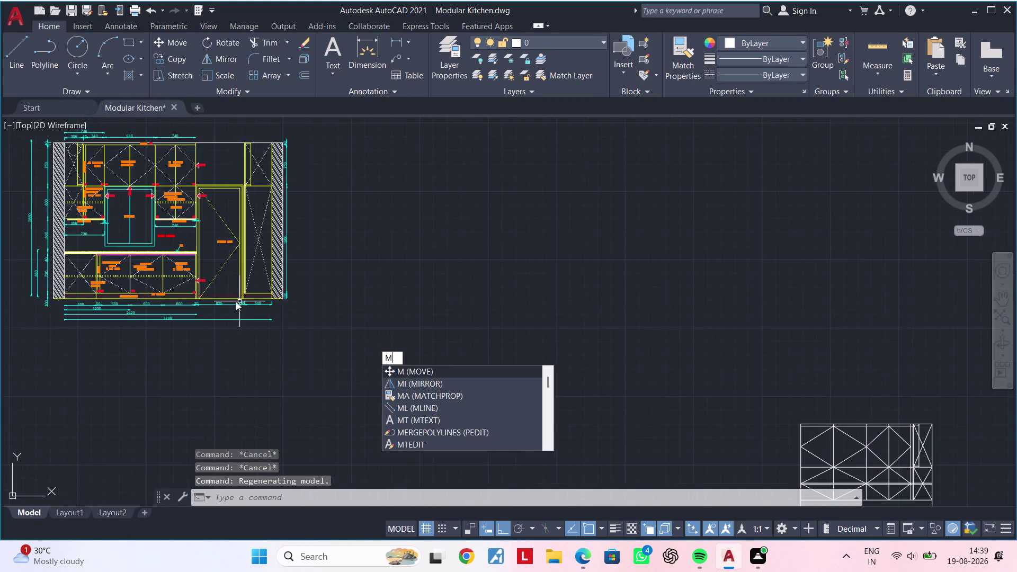
middle_drag(240, 304, 394, 309)
scroll(up, 3)
middle_drag(279, 306, 335, 306)
middle_drag(305, 305, 319, 314)
key(Escape)
key(Escape)
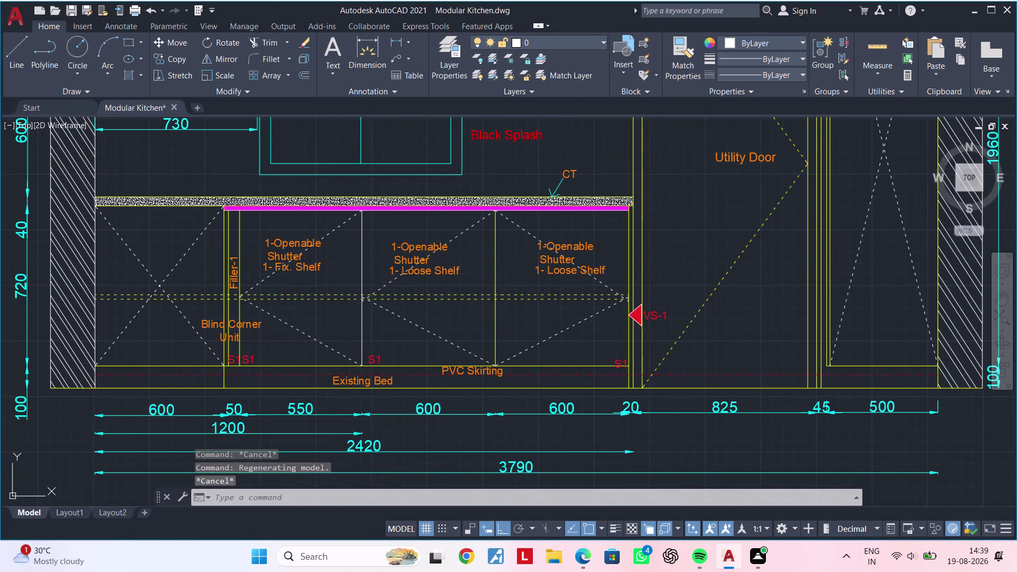
text(ma)
key(space)
scroll(up, 3)
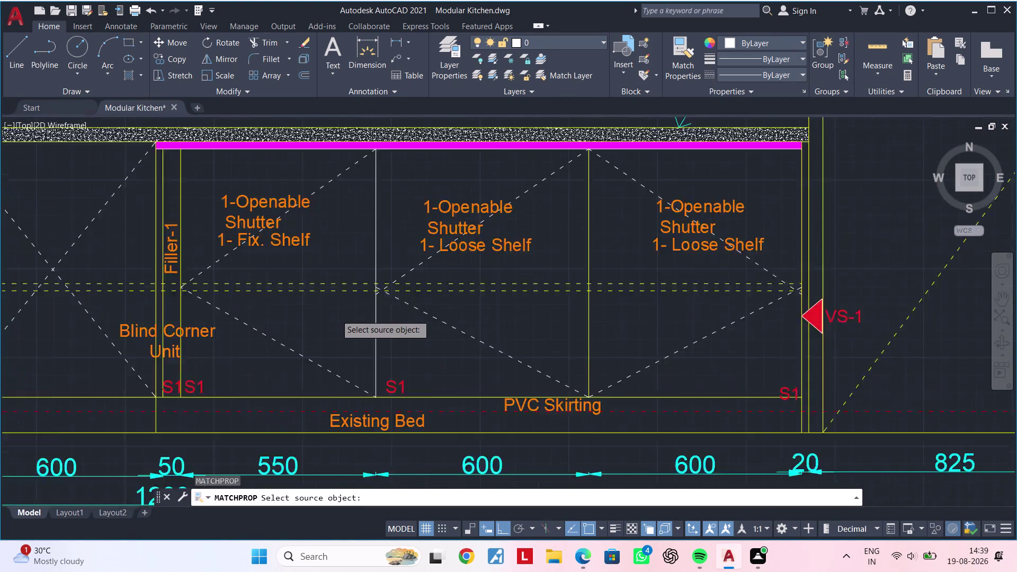
click(313, 276)
Make the two new shelf lines in the new elevation dashed.
scroll(down, 3)
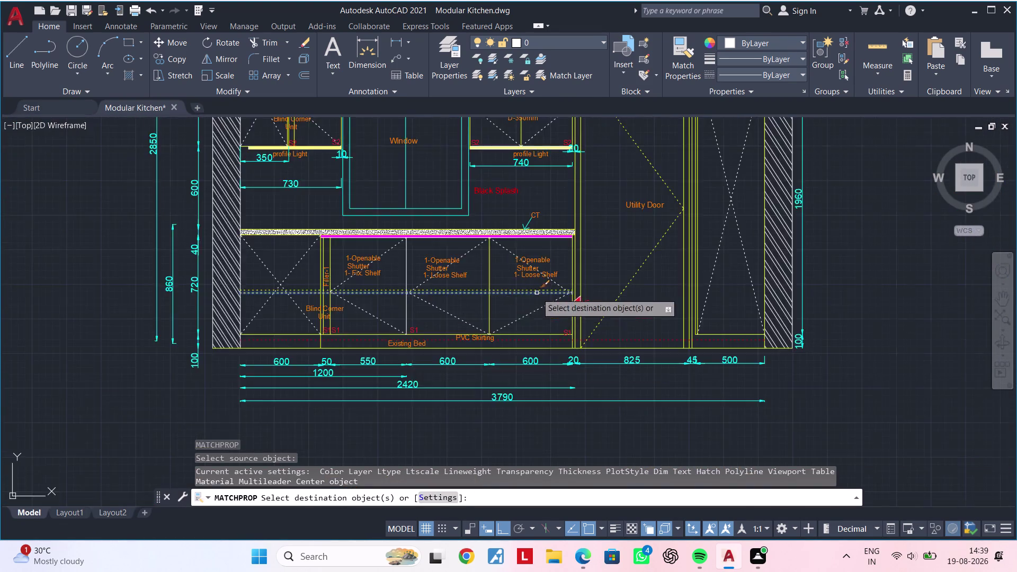
scroll(down, 3)
middle_drag(623, 302, 228, 270)
middle_drag(636, 348, 235, 231)
scroll(up, 3)
scroll(up, 3)
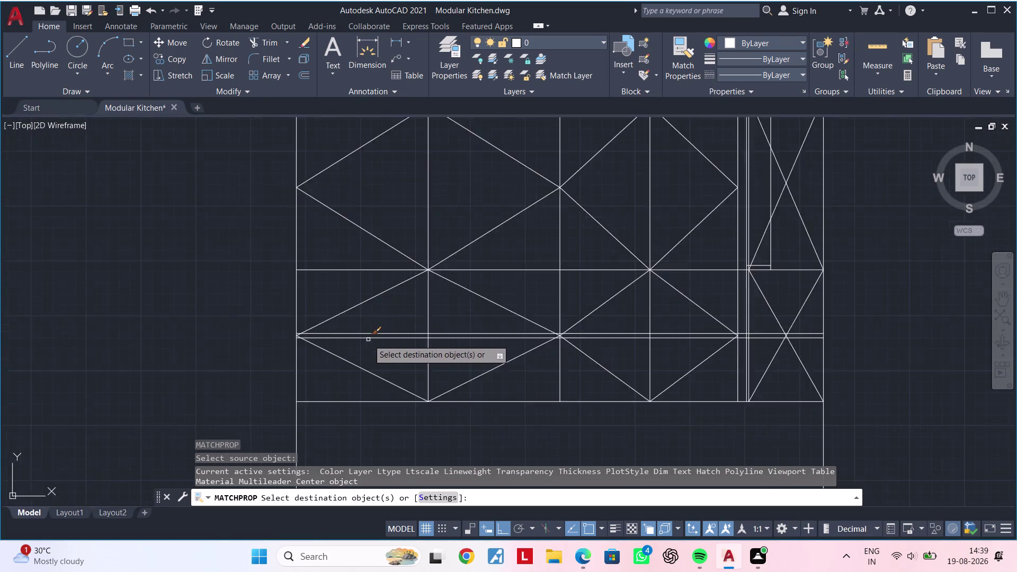
scroll(up, 3)
click(388, 355)
click(378, 326)
middle_drag(542, 339, 409, 398)
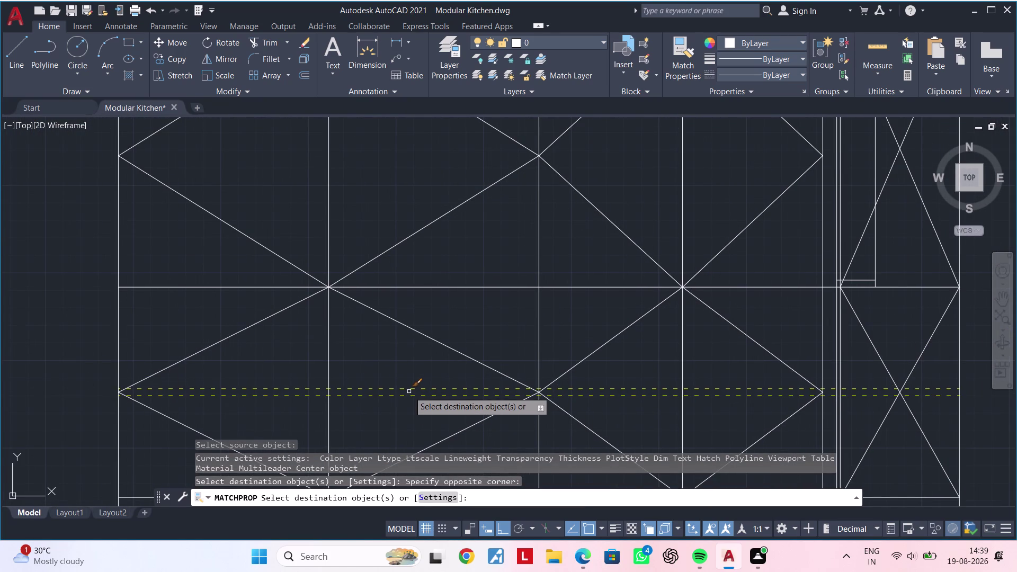
scroll(down, 3)
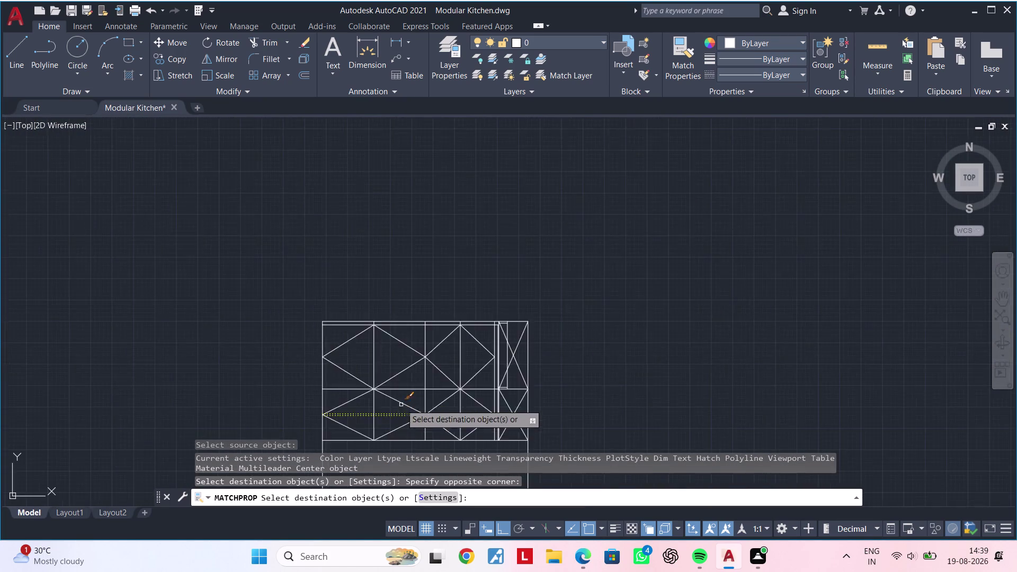
scroll(down, 3)
key(Escape)
Restart MATCHPROP using a dashed diagonal from the finished elevation as the source.
middle_drag(221, 382, 548, 357)
text(ma)
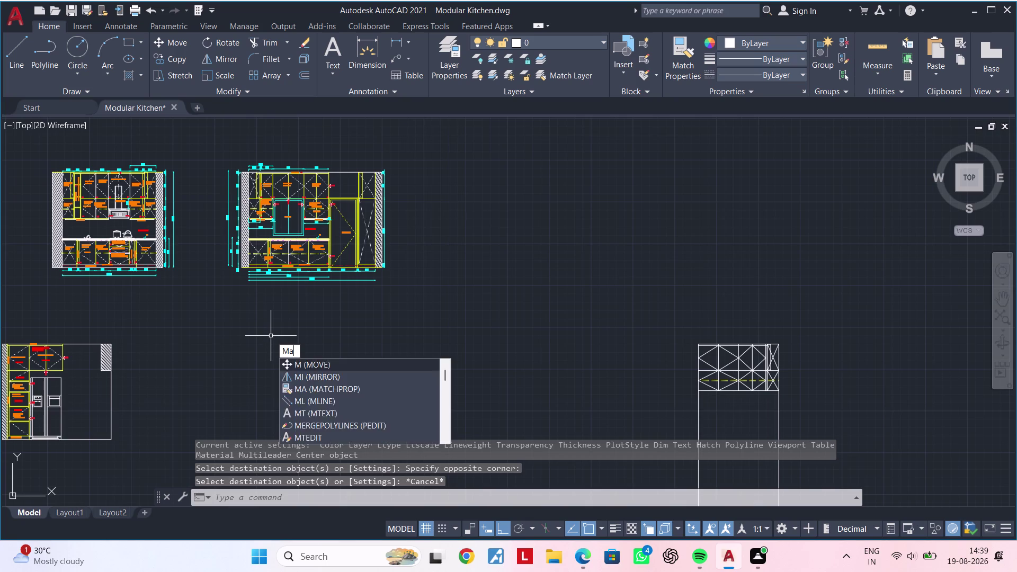
key(space)
scroll(up, 3)
click(322, 268)
scroll(down, 3)
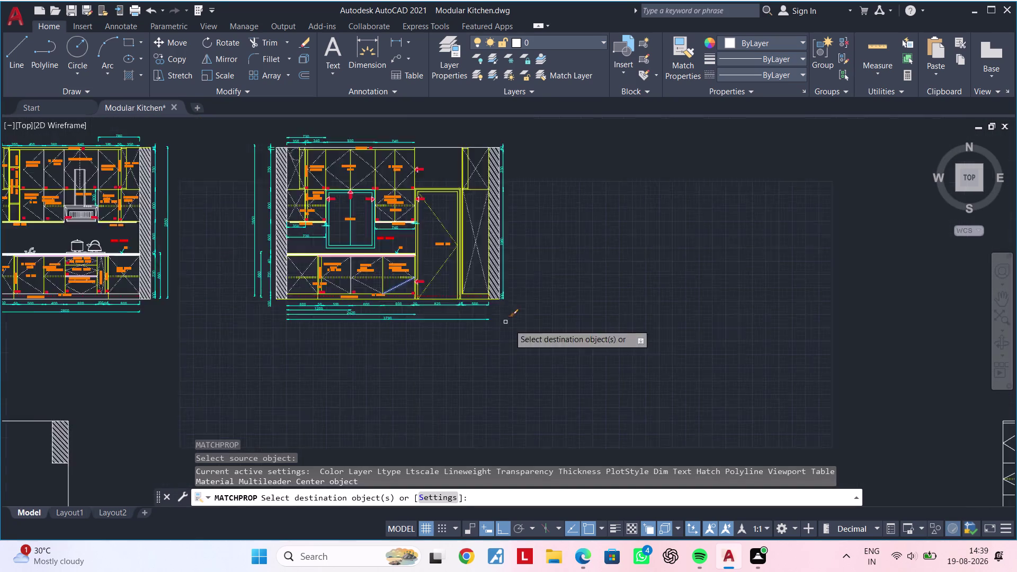
scroll(down, 3)
middle_drag(625, 366, 429, 315)
scroll(up, 3)
scroll(up, 3)
scroll(up, 3)
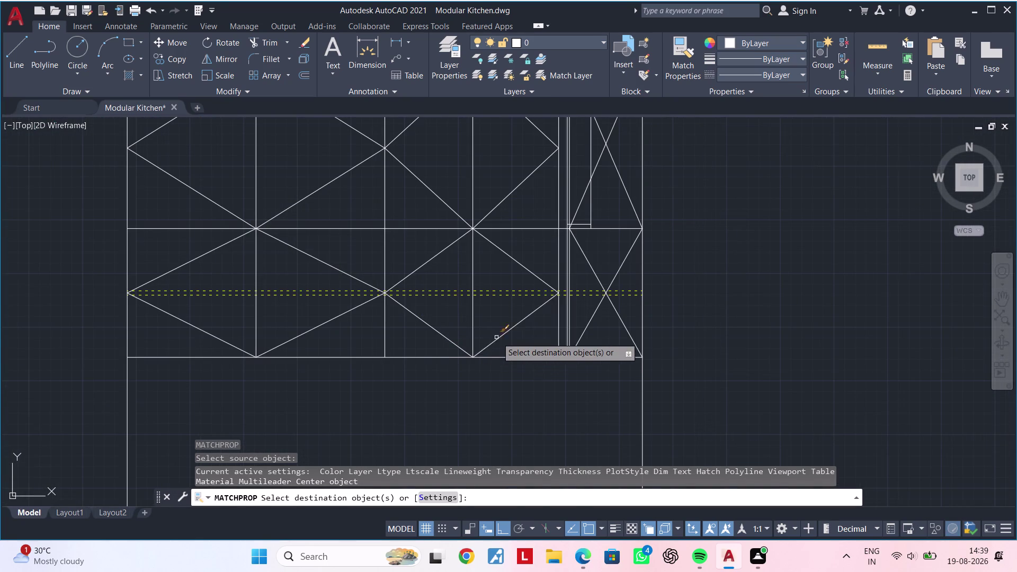
Make the lower panel diagonals and nearby shutter diagonals dashed.
click(514, 337)
click(496, 325)
click(437, 345)
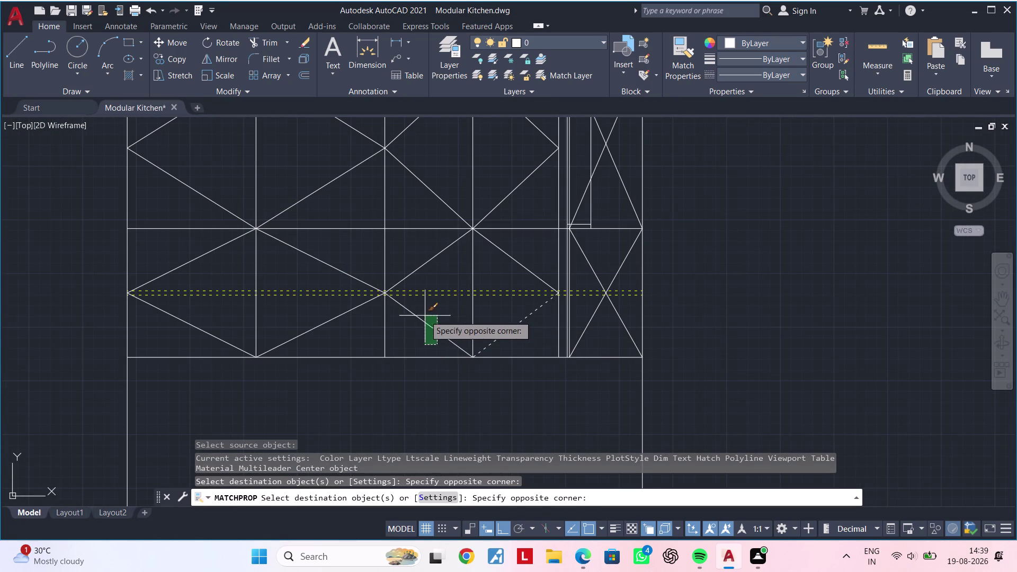
click(418, 315)
middle_drag(425, 320, 418, 351)
click(505, 281)
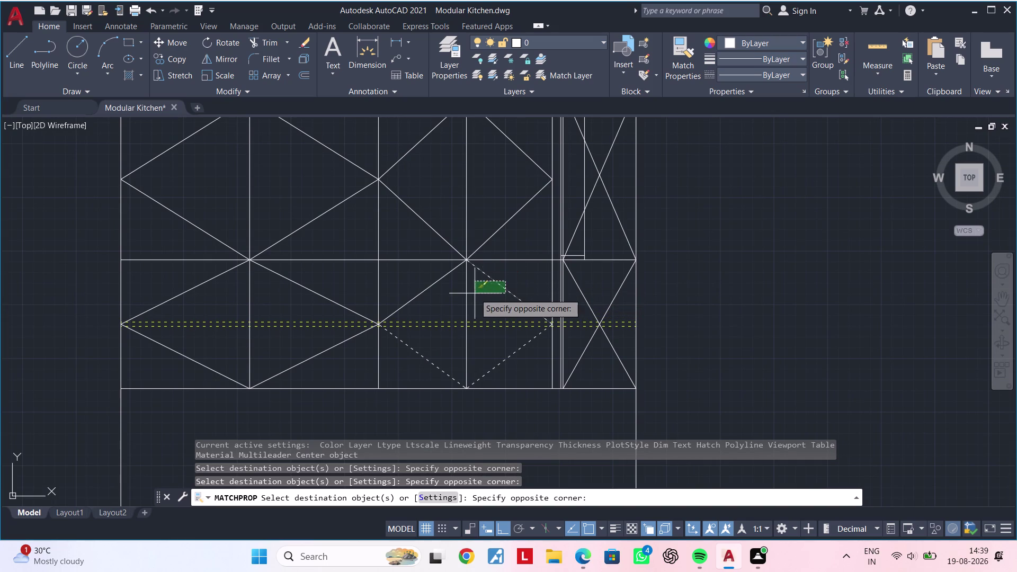
click(474, 294)
click(433, 299)
click(390, 287)
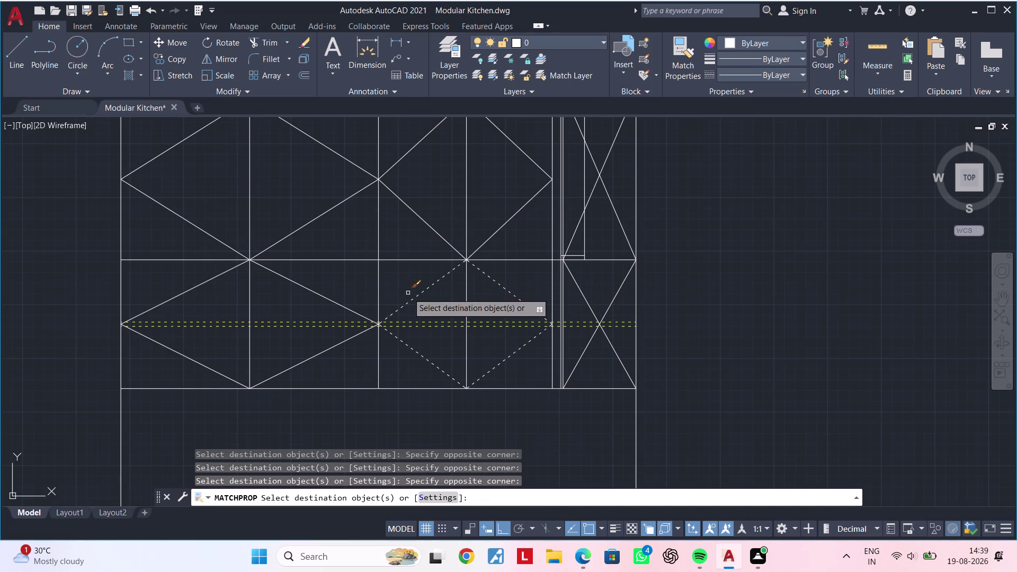
Dash the diagonals on the neighbouring and lower shutters.
middle_drag(427, 293, 472, 292)
drag(381, 288, 376, 292)
click(362, 298)
drag(370, 364, 364, 363)
click(339, 357)
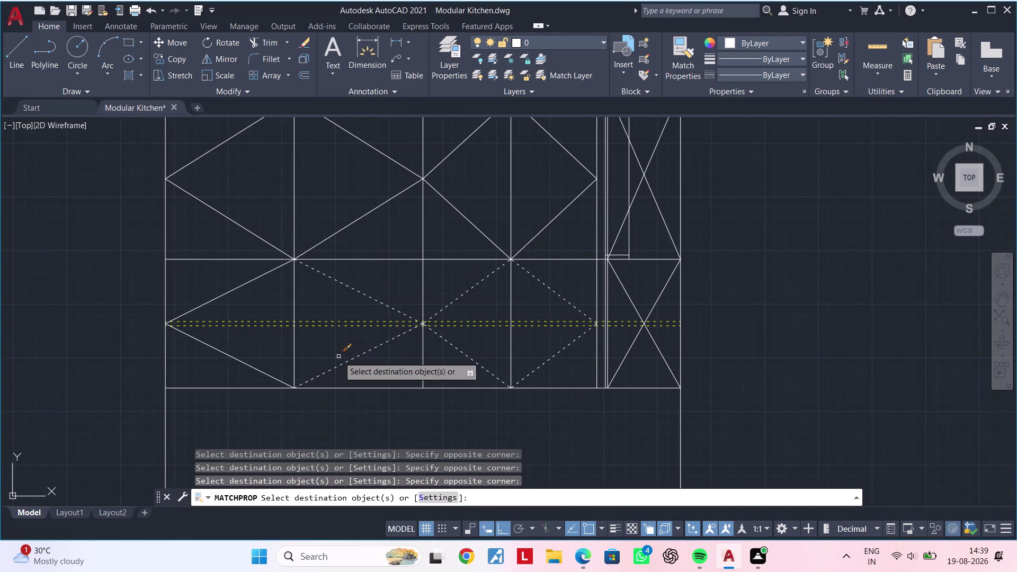
drag(251, 354, 246, 359)
click(217, 373)
click(240, 299)
click(227, 292)
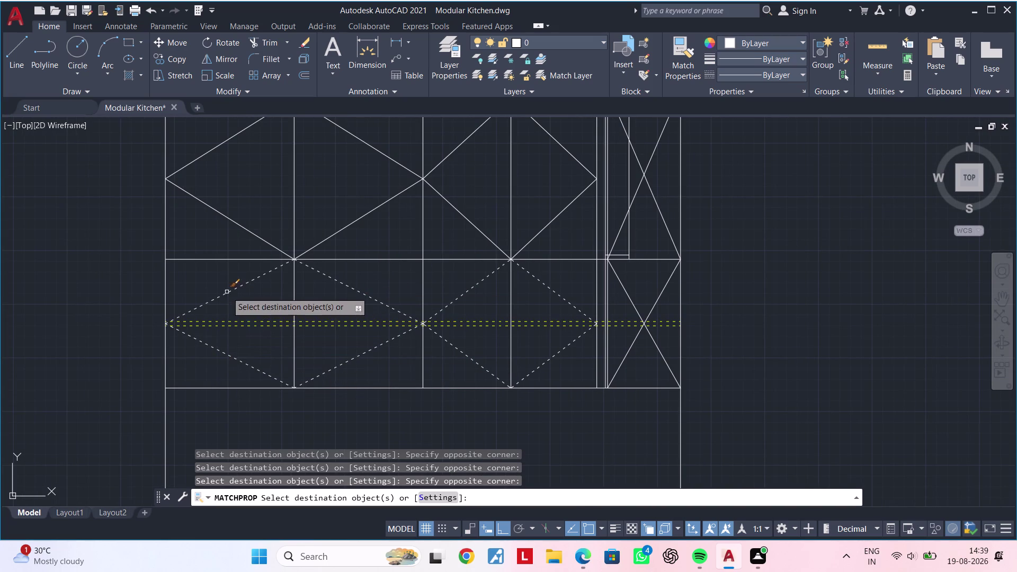
Dash the diagonals across the upper shutters.
middle_drag(225, 286, 228, 339)
drag(239, 176, 238, 202)
drag(204, 259, 199, 267)
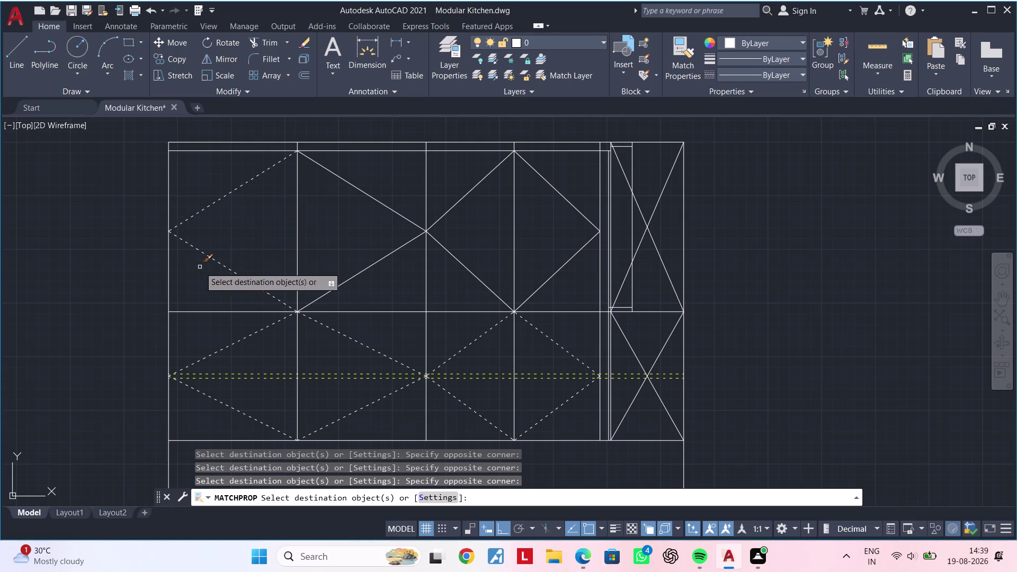
drag(406, 184, 406, 193)
click(354, 284)
drag(475, 170, 477, 188)
click(442, 261)
middle_drag(479, 249, 418, 293)
drag(509, 227, 510, 254)
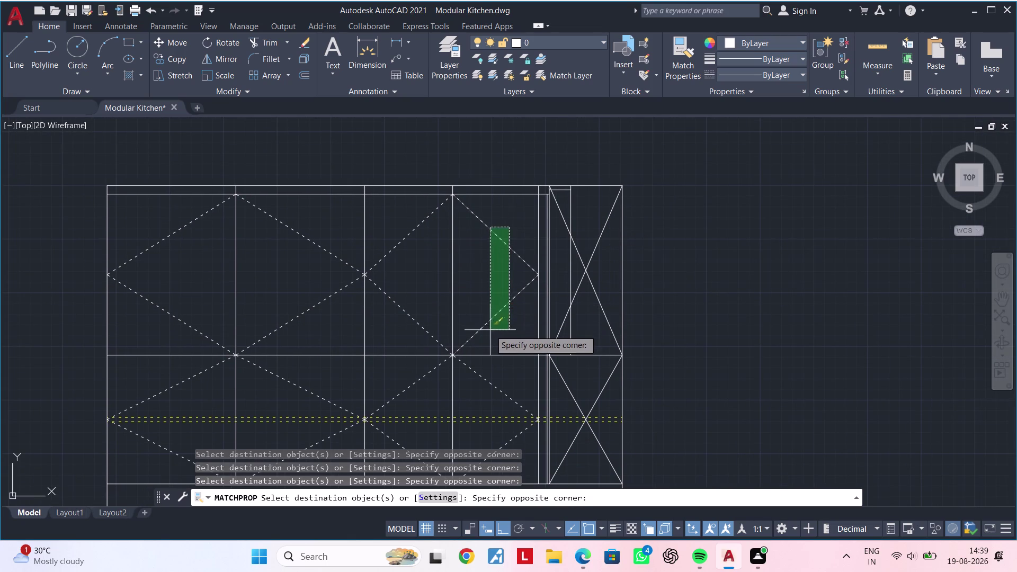
Dash the last shutter diagonals and end property matching.
click(489, 330)
scroll(down, 3)
middle_drag(475, 314, 399, 302)
middle_drag(389, 306, 439, 278)
key(Escape)
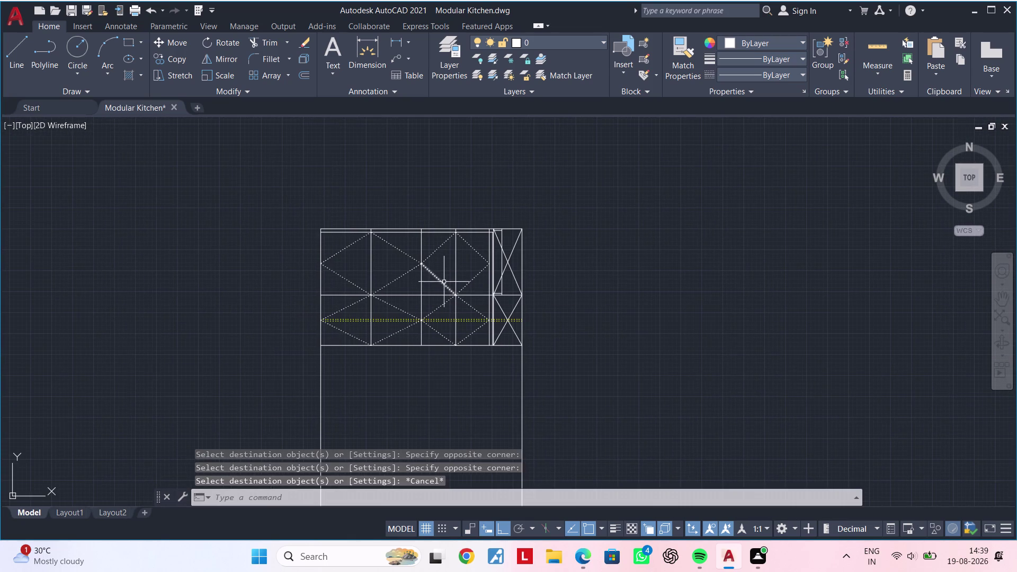
key(Escape)
key(Escape)
key(Escape)
key(Escape)
key(Escape)
Offset the upper cabinets' bottom edge 20 units downward.
key(Escape)
key(Escape)
key(Escape)
middle_drag(463, 323, 484, 303)
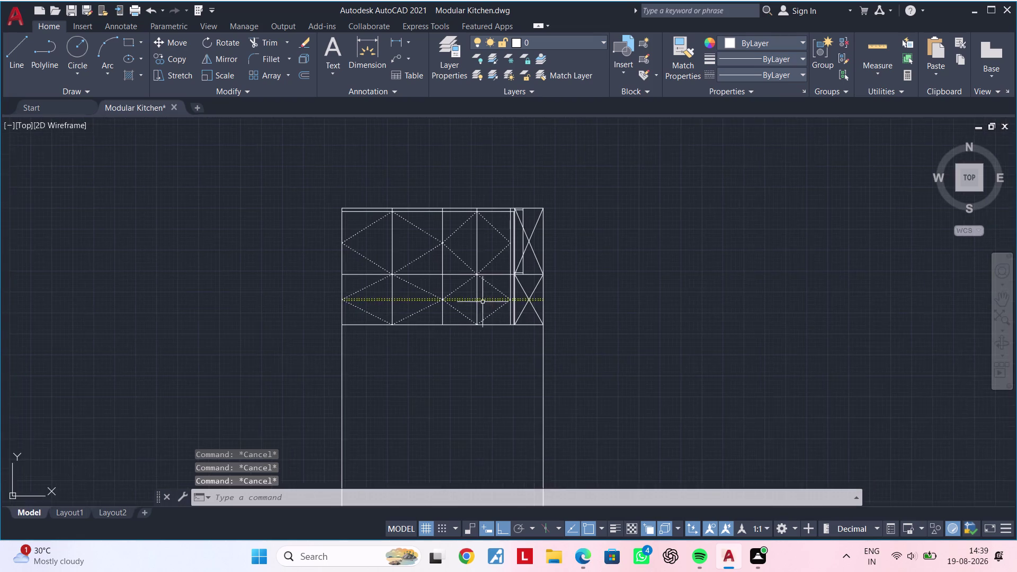
scroll(up, 3)
middle_drag(477, 308, 543, 325)
key(Escape)
key(Escape)
key(Escape)
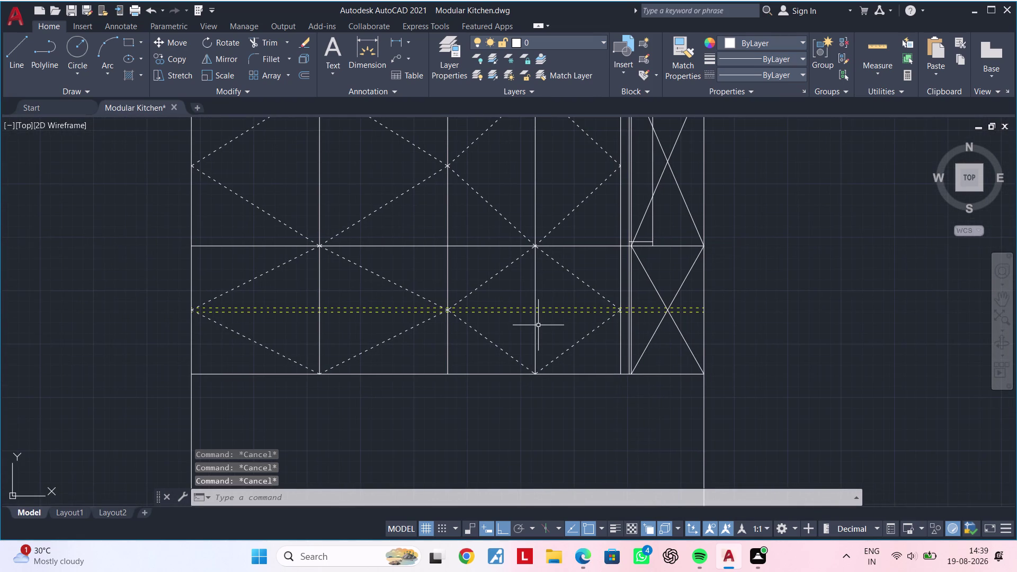
key(Escape)
key(Escape)
key(Escape)
key(Escape)
scroll(down, 3)
middle_drag(529, 332, 507, 278)
key(Escape)
key(Escape)
middle_drag(502, 324, 513, 303)
key(Escape)
key(Escape)
key(Escape)
key(Escape)
key(Escape)
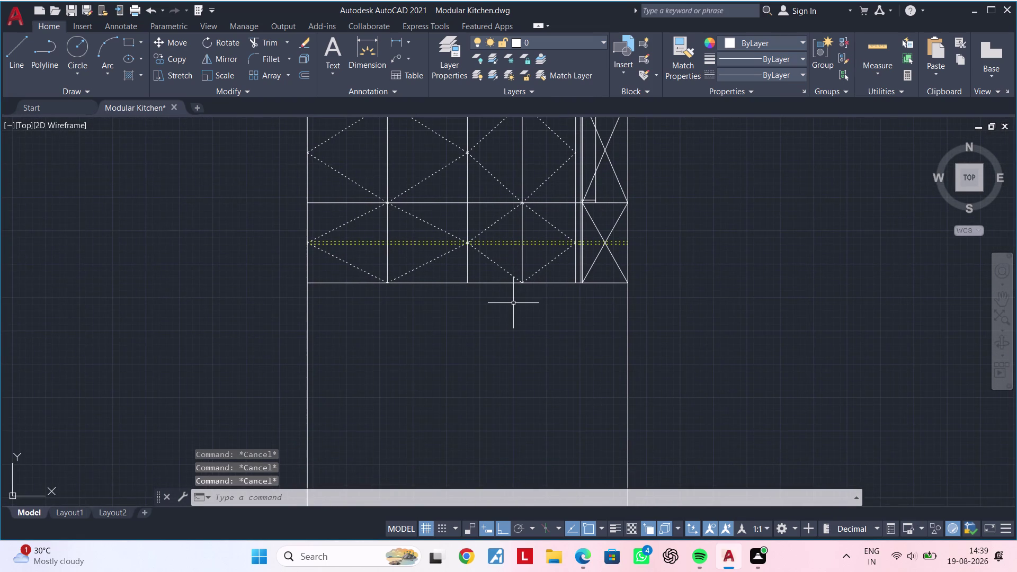
middle_drag(499, 304, 579, 299)
key(Escape)
key(Escape)
text(of)
key(space)
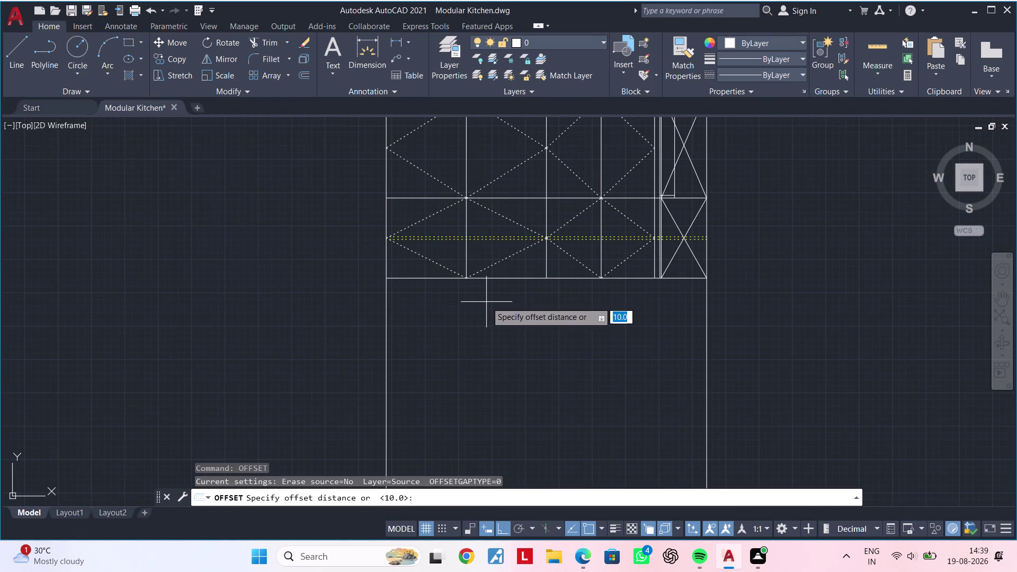
text(20)
key(Return)
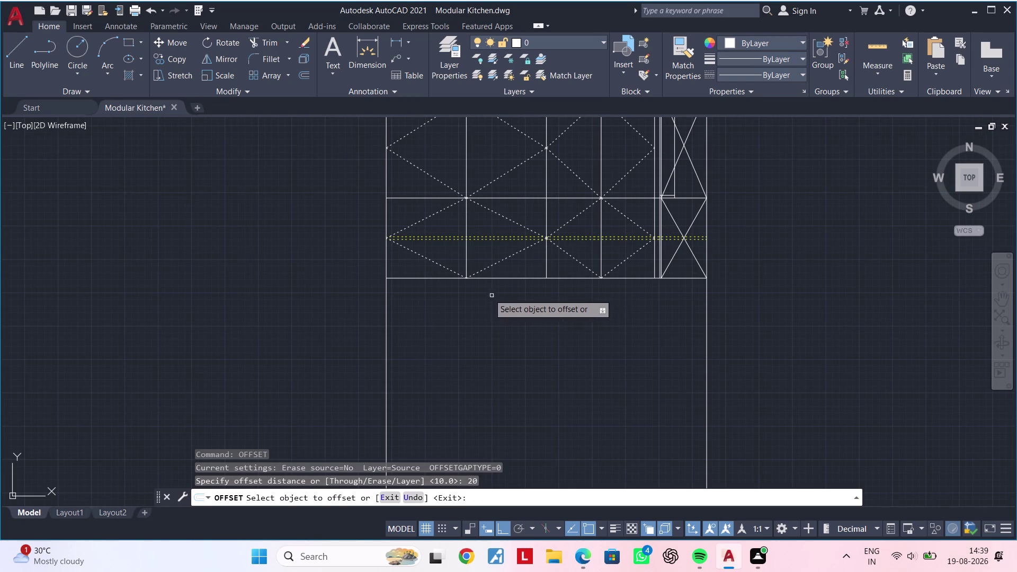
scroll(up, 3)
click(485, 275)
click(500, 317)
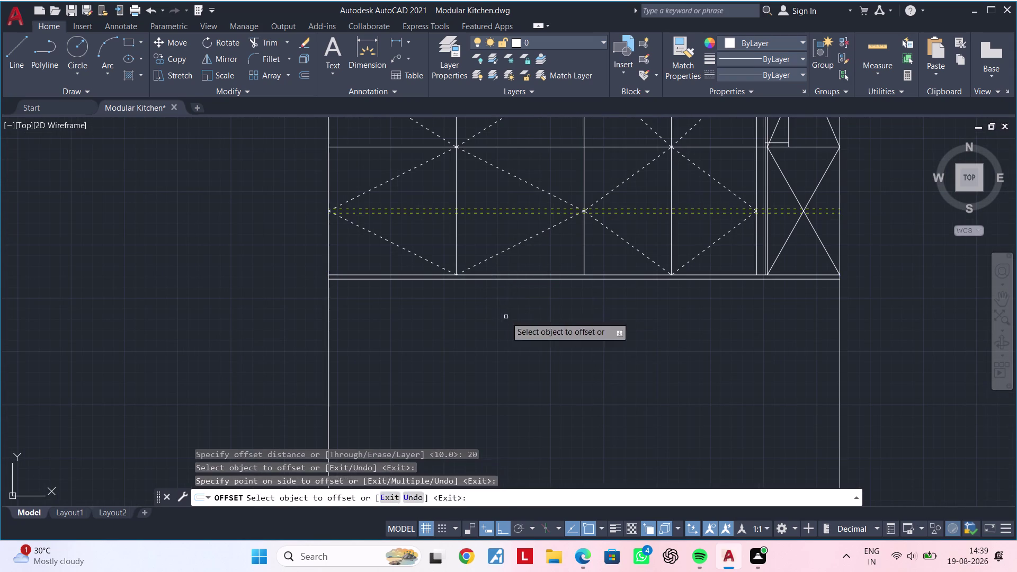
key(Escape)
Draw a short vertical cutting line near the cabinets' right end, across the new line.
middle_drag(665, 311, 511, 314)
key(Escape)
key(Escape)
key(Escape)
middle_drag(638, 319, 583, 321)
scroll(up, 3)
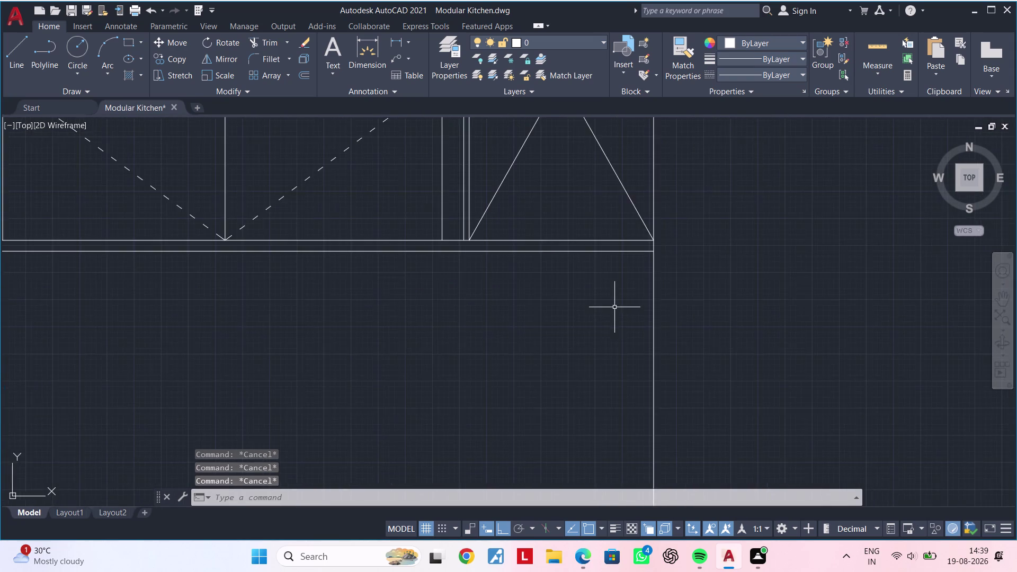
middle_drag(604, 312, 579, 345)
key(Escape)
text(l)
key(space)
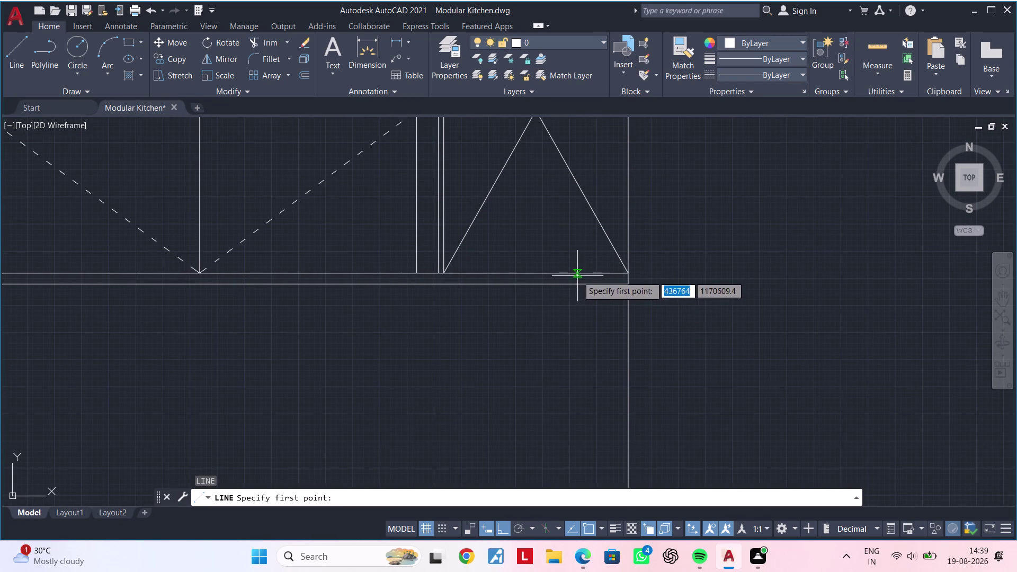
click(577, 274)
click(577, 288)
key(Escape)
key(Escape)
Trim the offset line's right end at the cutting line.
text(tr)
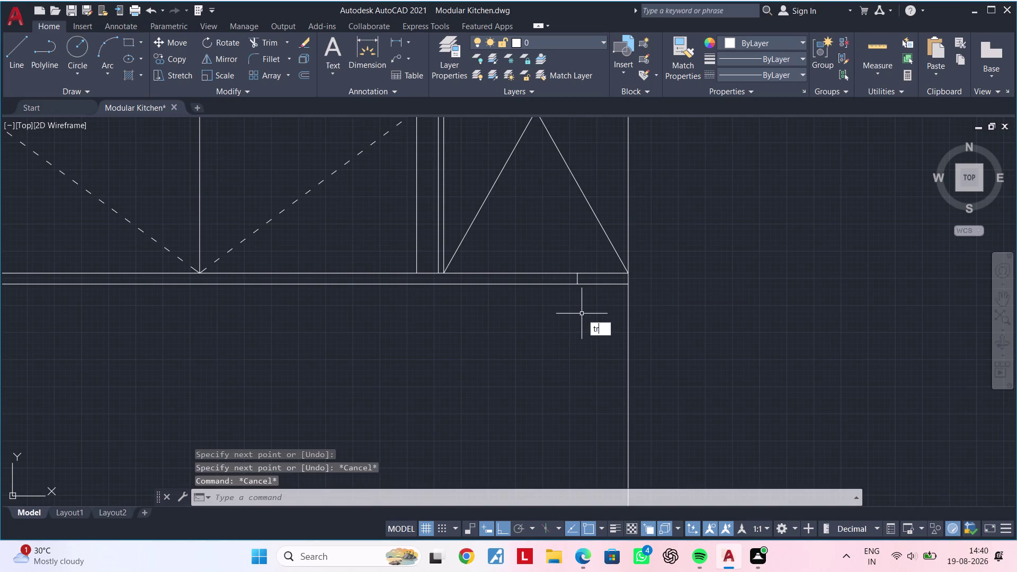
key(space)
click(600, 284)
scroll(down, 3)
middle_drag(519, 348, 588, 331)
key(Escape)
key(Escape)
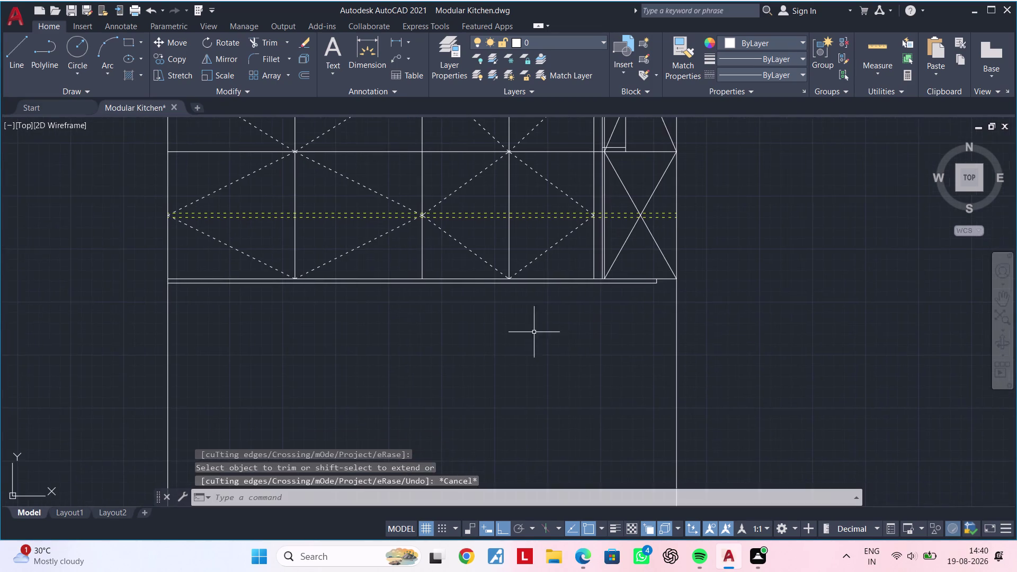
middle_drag(451, 330, 534, 315)
key(Escape)
key(Escape)
key(Escape)
middle_drag(538, 315, 492, 309)
key(Escape)
scroll(down, 3)
middle_drag(566, 309, 468, 312)
key(Escape)
key(Escape)
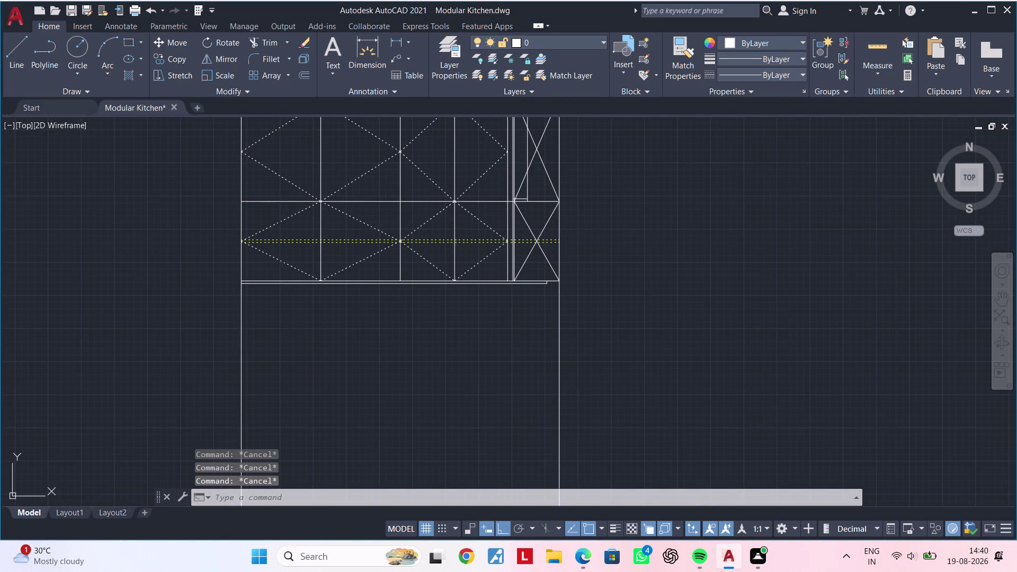
key(Escape)
key(Escape)
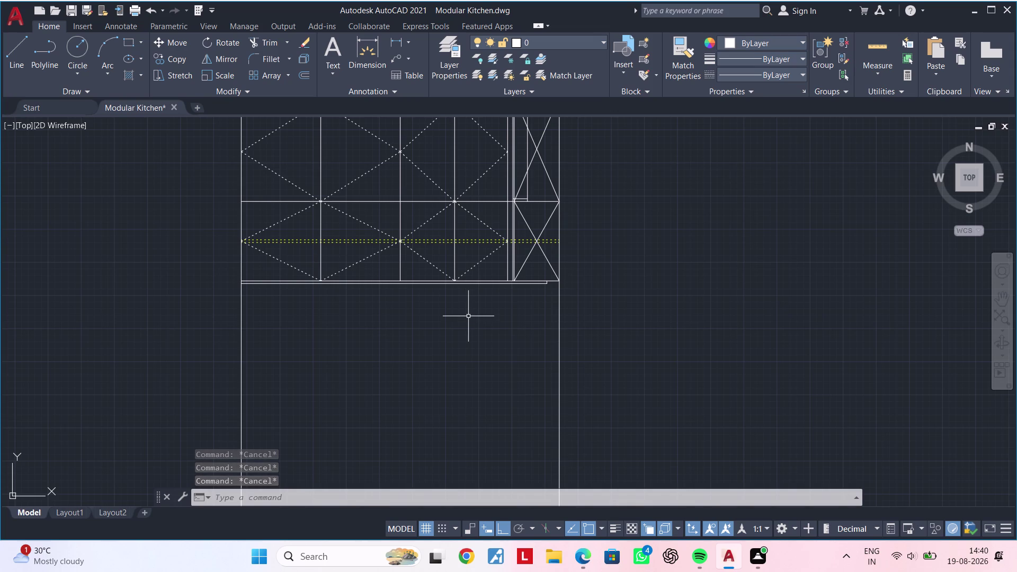
key(Escape)
key(Escape)
key(Escape)
key(Escape)
key(Escape)
key(Escape)
key(Escape)
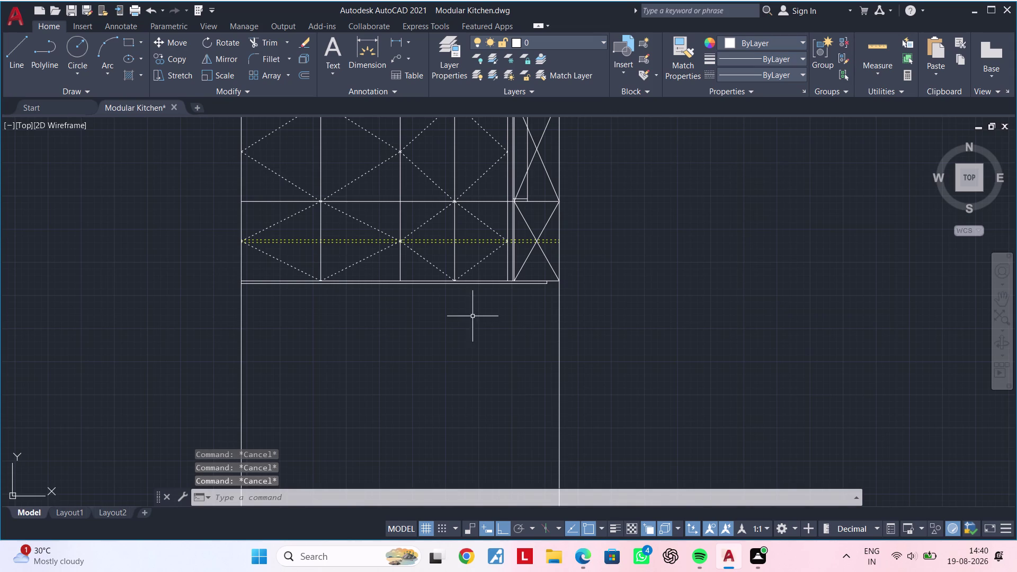
key(Escape)
middle_drag(432, 339, 380, 294)
key(Escape)
Offset the lower cabinet line 600 units downward.
key(Escape)
text(of)
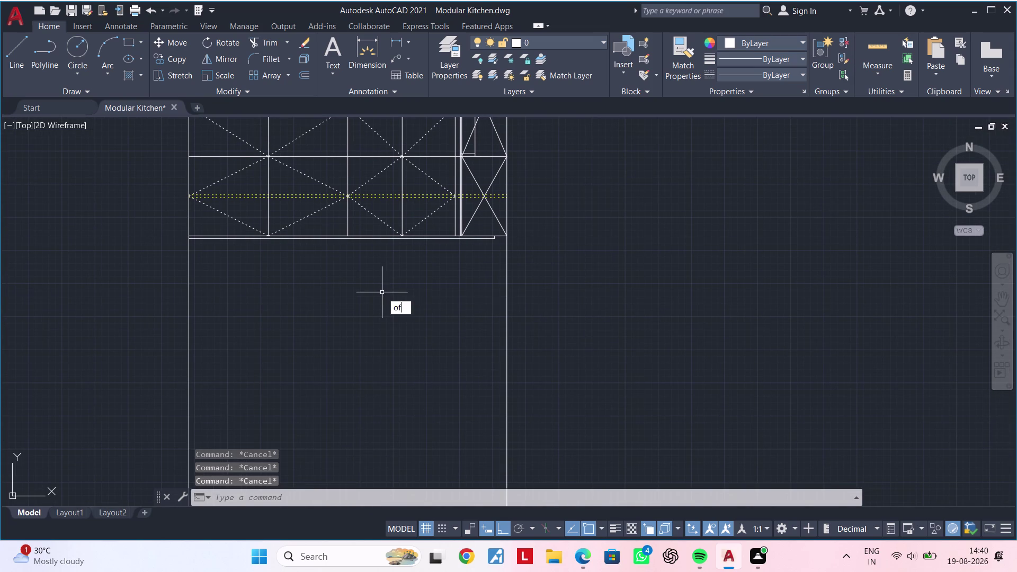
key(space)
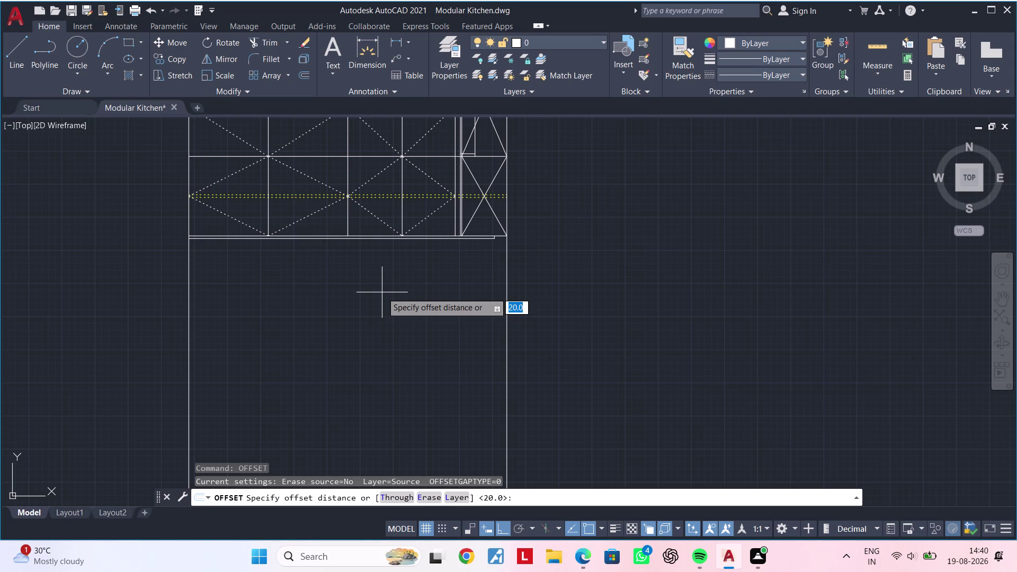
text(600)
key(Return)
scroll(up, 3)
click(517, 236)
click(510, 323)
scroll(down, 3)
middle_drag(484, 353, 479, 335)
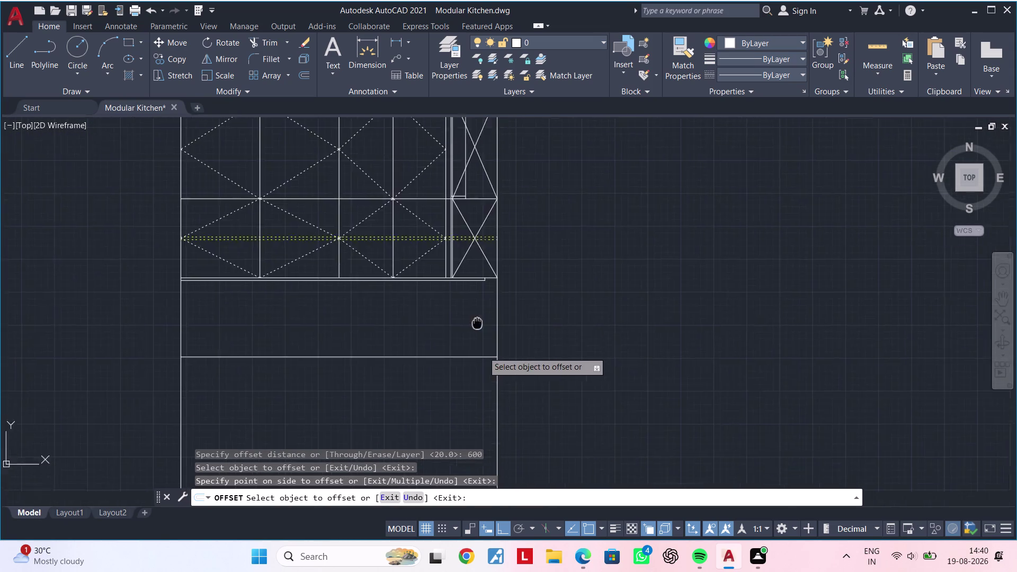
middle_drag(479, 334, 461, 168)
key(space)
Offset the new line 40 units below it to form a narrow strip.
key(space)
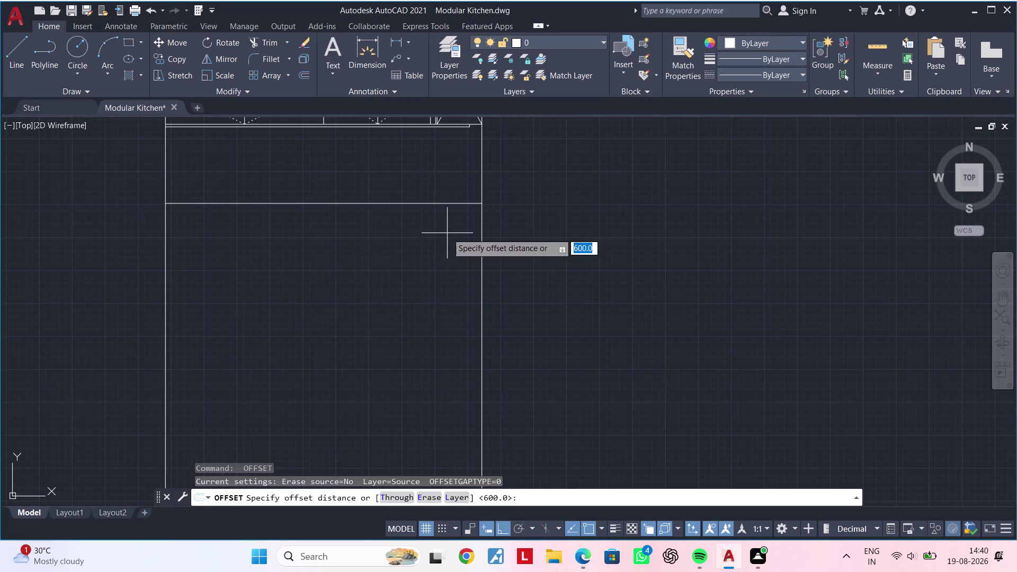
text(40)
key(Return)
click(468, 203)
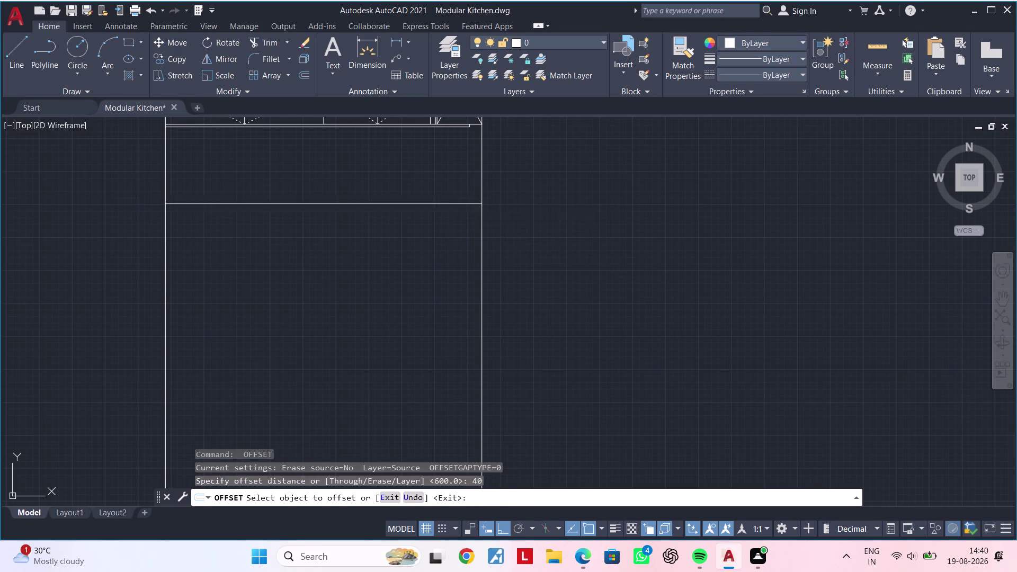
click(464, 243)
scroll(up, 3)
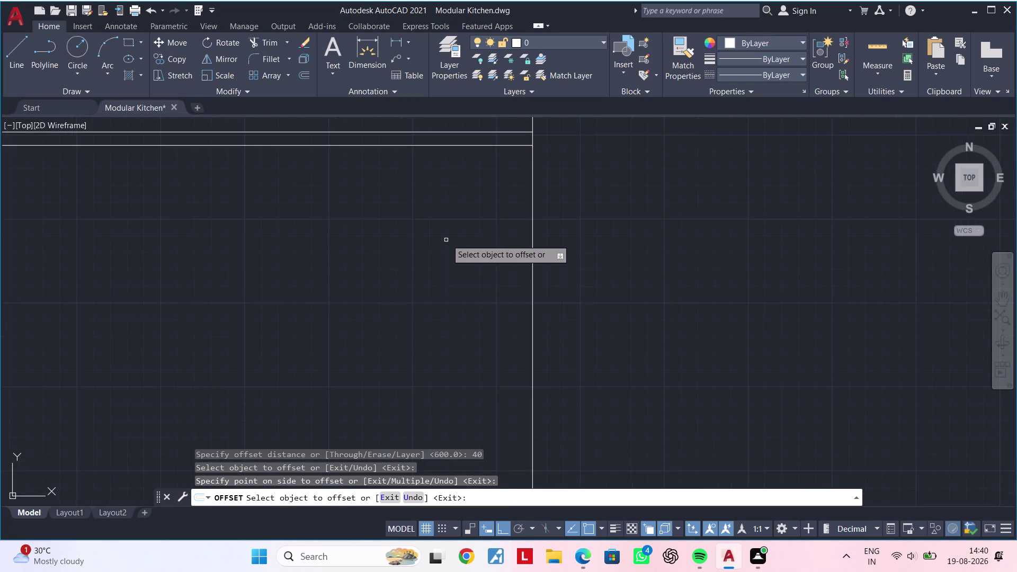
middle_drag(447, 248, 443, 313)
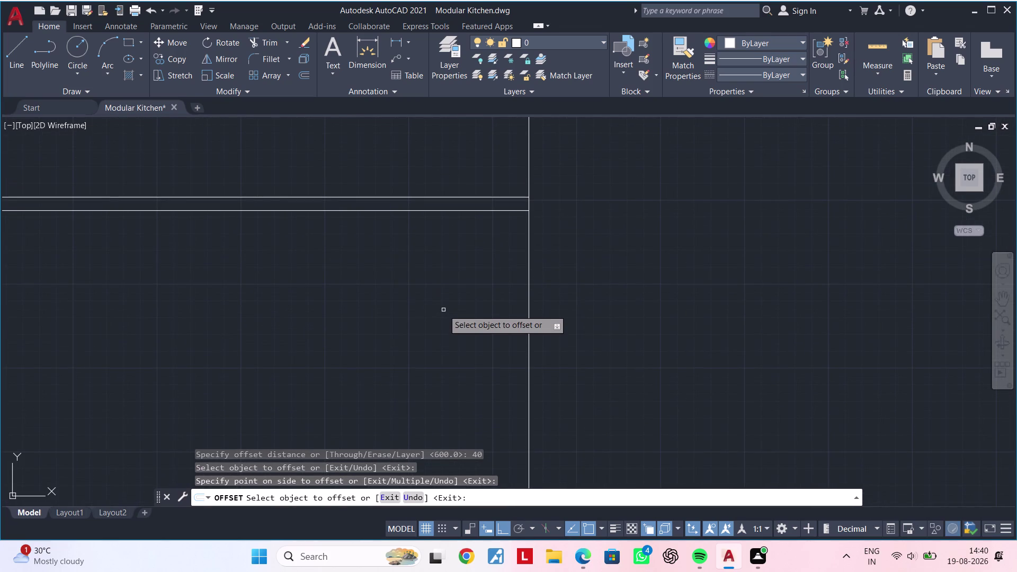
key(space)
Offset the lower line 720 units downward.
key(space)
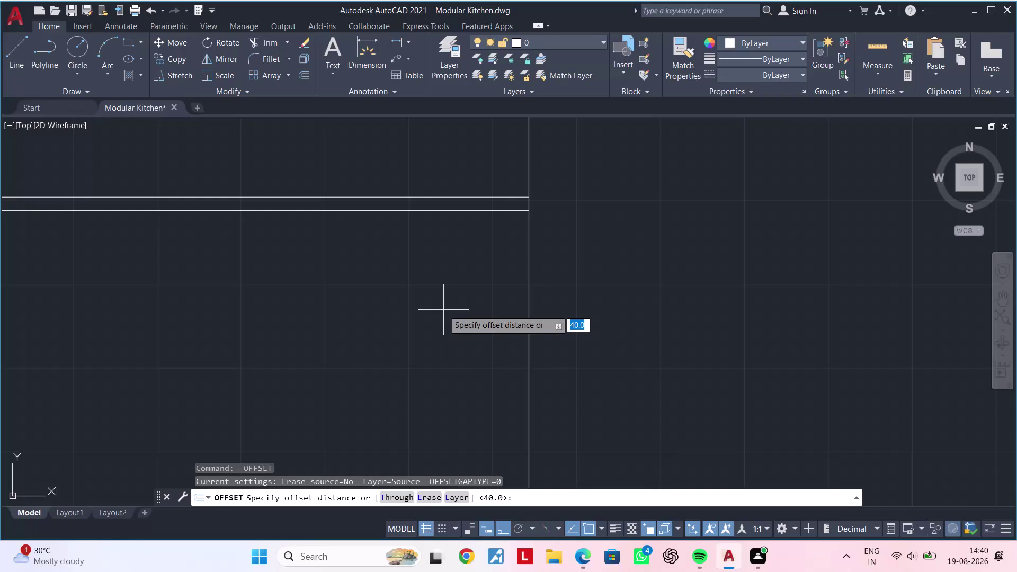
text(72)
key(0)
key(Return)
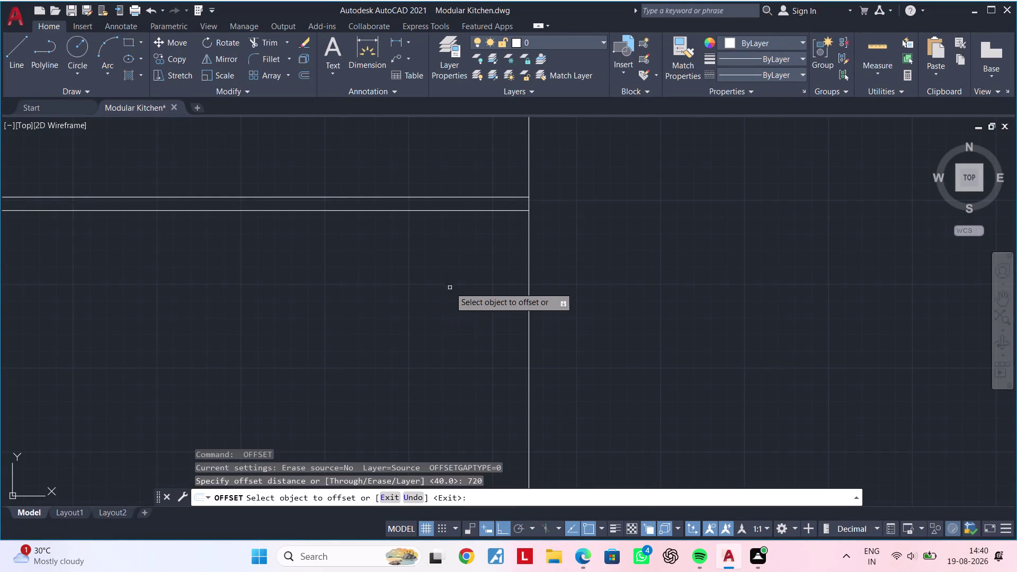
click(481, 210)
click(484, 270)
scroll(down, 3)
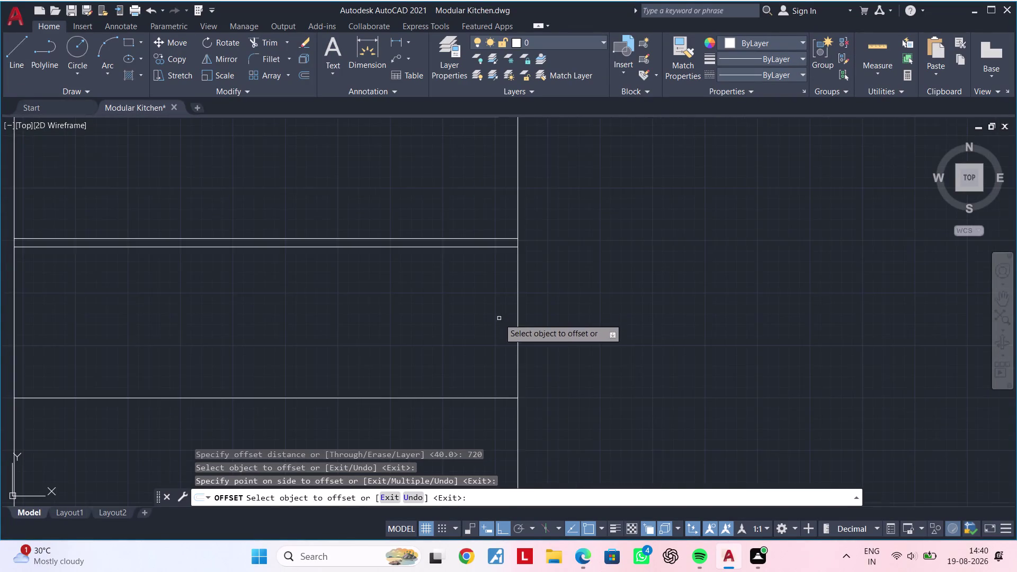
middle_drag(498, 318, 517, 167)
middle_drag(495, 269, 473, 319)
key(space)
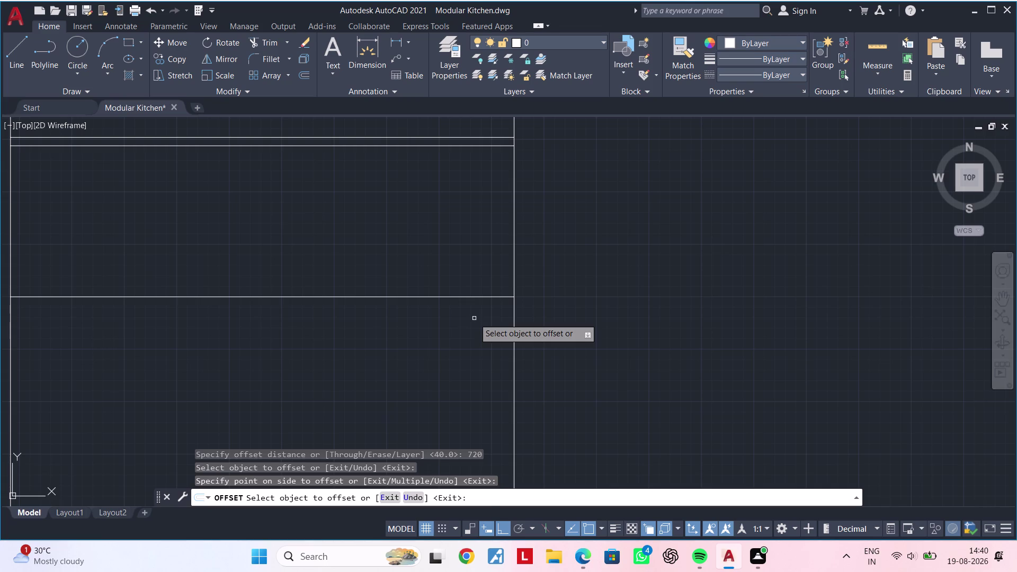
Offset the lower horizontal line by 100 units.
key(space)
key(1)
key(0)
key(0)
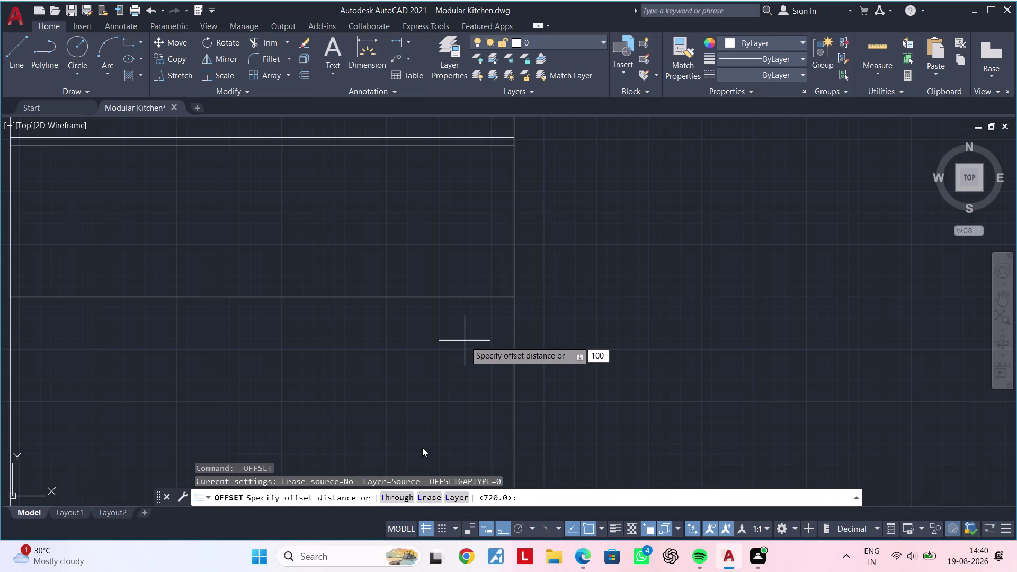
key(Return)
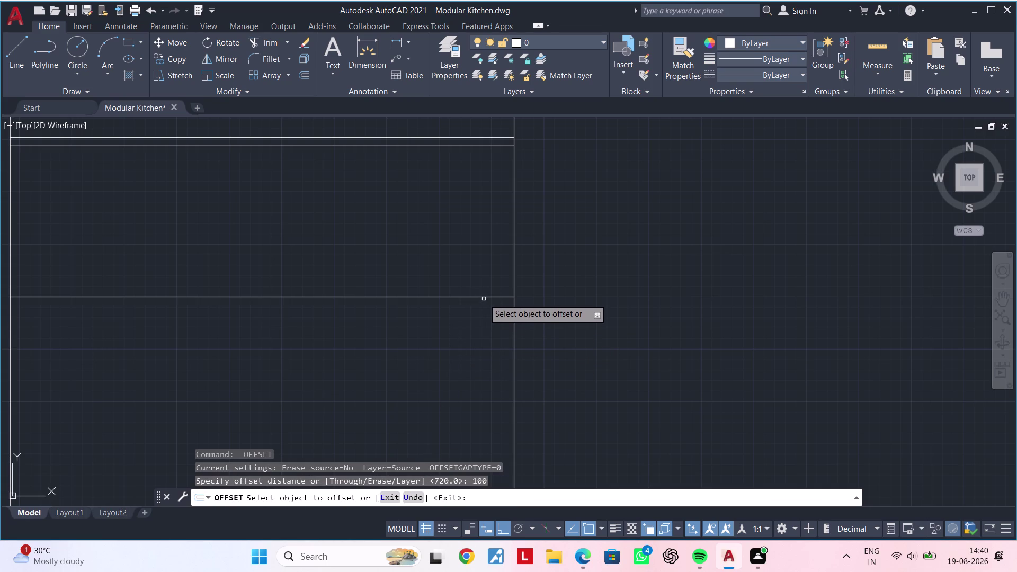
click(484, 296)
click(490, 345)
key(Escape)
scroll(down, 3)
middle_drag(462, 368, 498, 350)
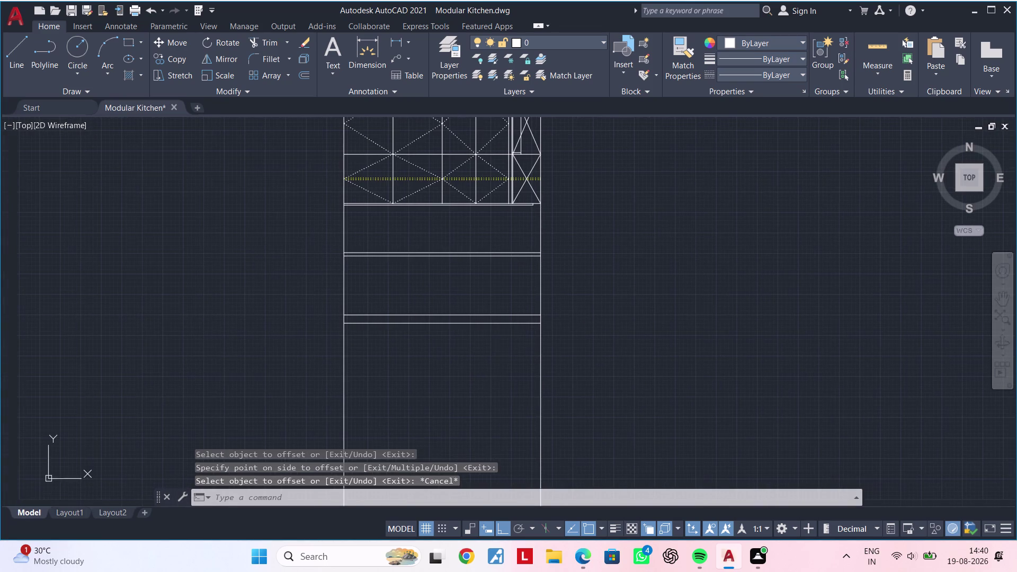
key(Escape)
key(Escape)
key(Escape)
Trim the lines overshooting below the base cabinet with fence selections.
text(tr)
key(space)
drag(557, 347, 488, 357)
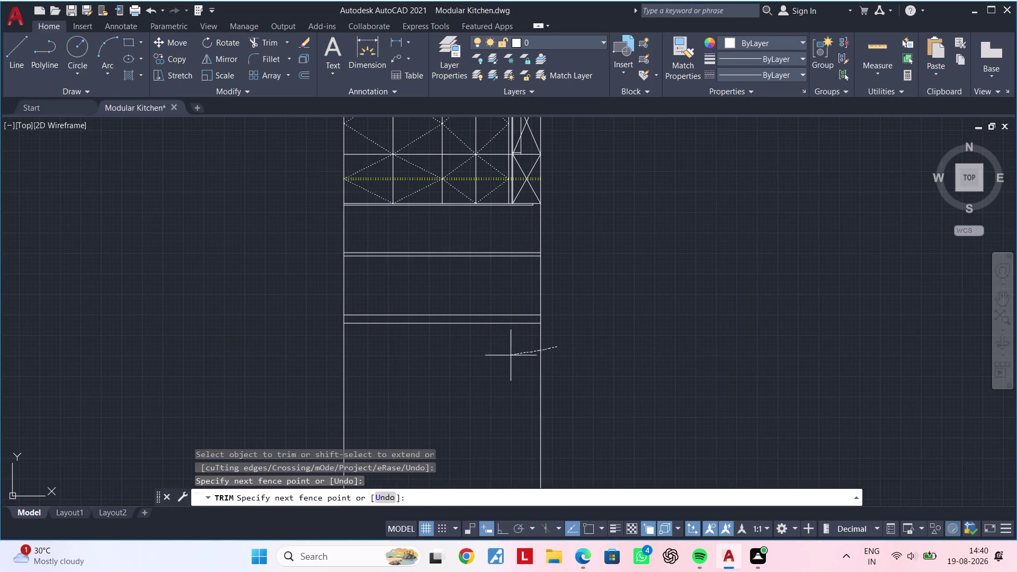
drag(488, 357, 486, 356)
middle_drag(481, 360, 597, 362)
drag(483, 364, 448, 363)
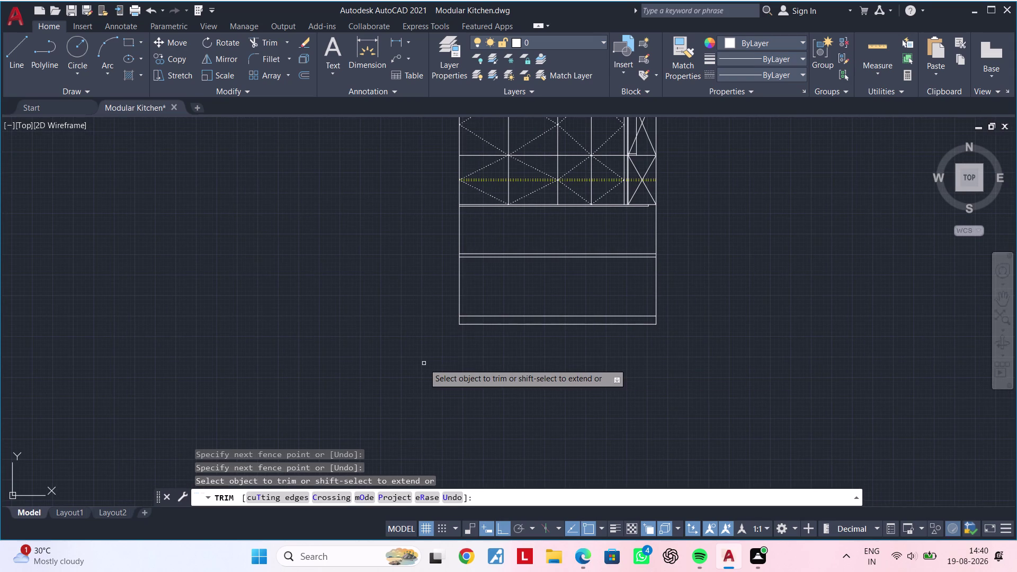
key(Escape)
key(Escape)
middle_drag(432, 362, 425, 402)
key(Escape)
key(Escape)
middle_drag(426, 401, 505, 388)
key(Escape)
key(Escape)
middle_drag(595, 372, 512, 368)
key(Escape)
middle_drag(570, 311, 508, 305)
key(Escape)
key(Escape)
middle_drag(557, 313, 518, 302)
key(Escape)
key(Escape)
key(Escape)
key(Escape)
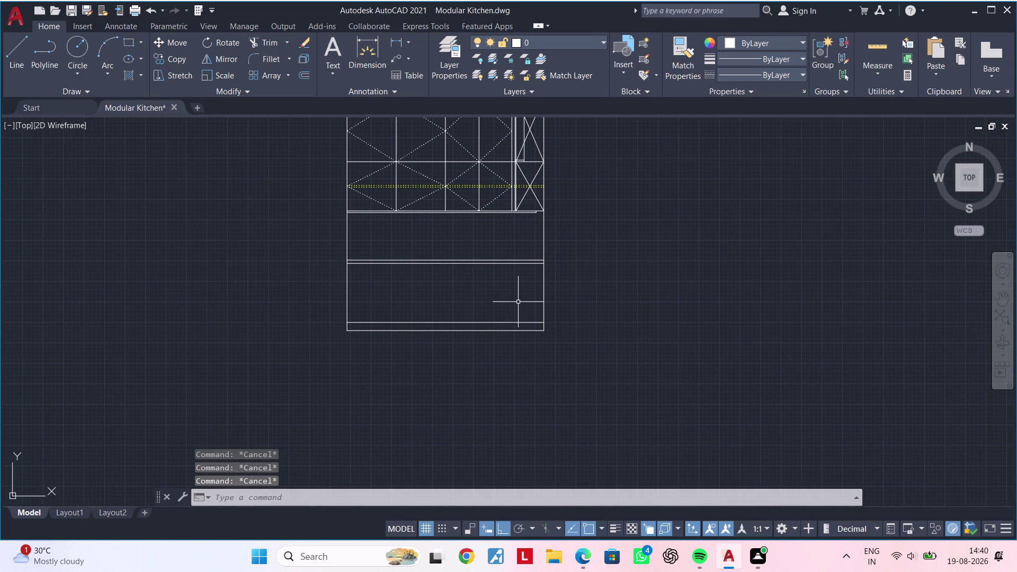
text(of)
key(space)
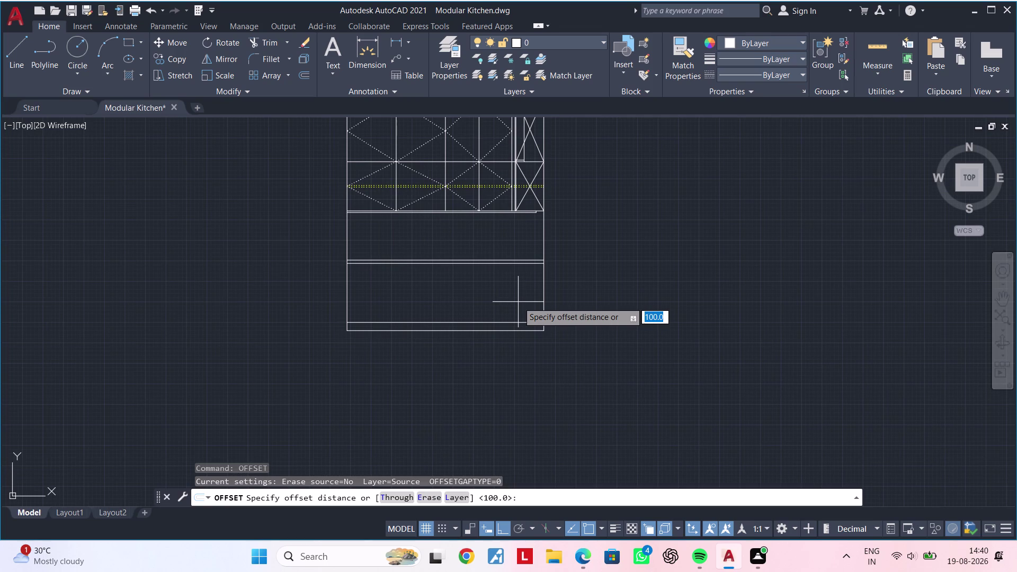
Offset the cabinet's right vertical edge 600 units inward as a shutter divider.
text(600)
key(Return)
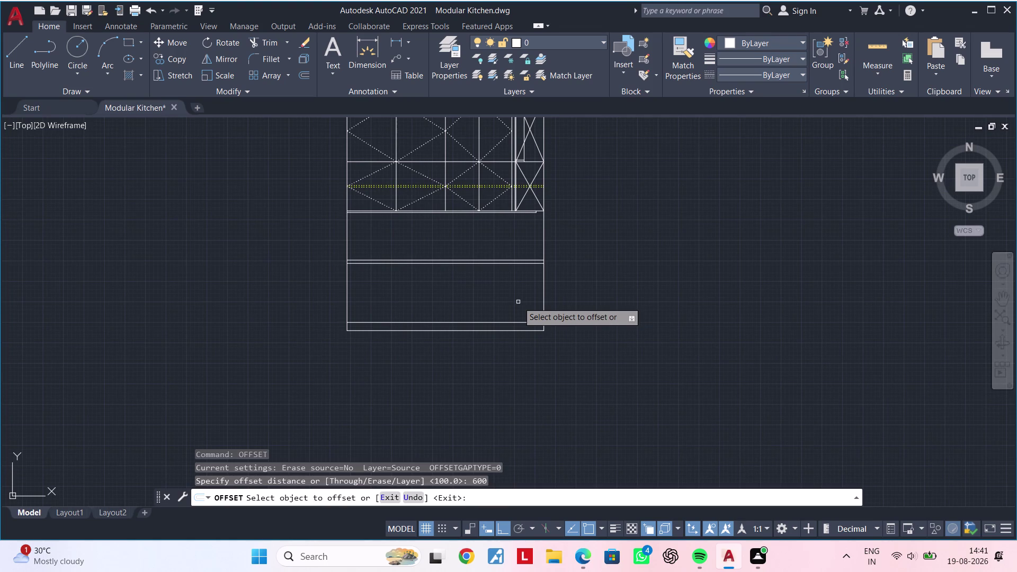
scroll(up, 3)
click(531, 287)
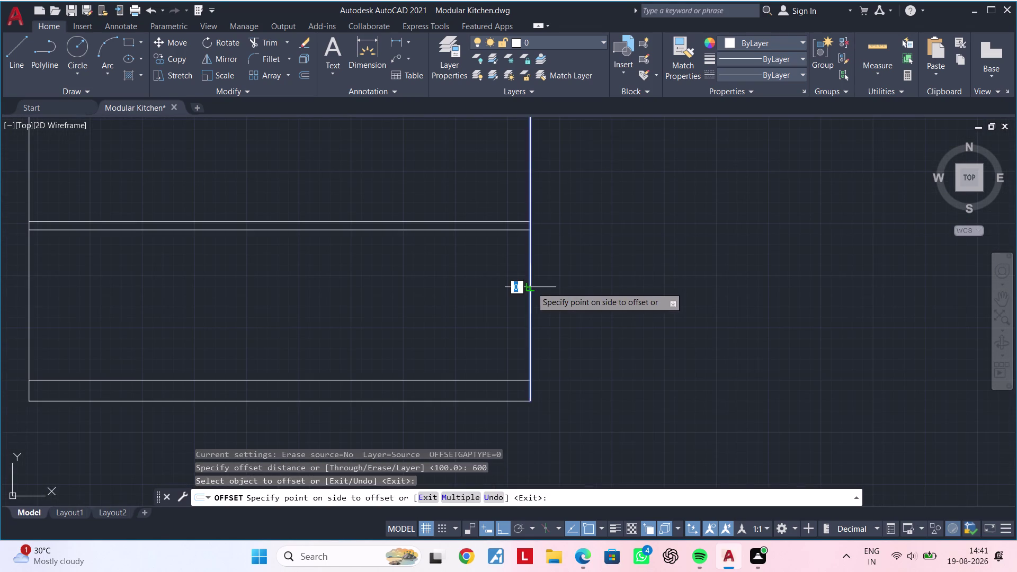
scroll(down, 3)
click(447, 245)
key(Escape)
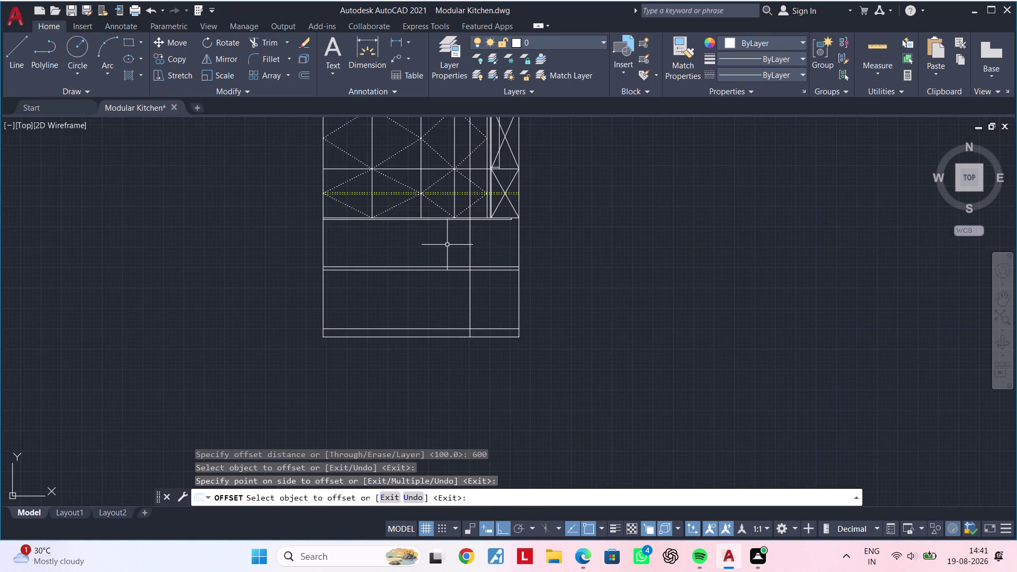
key(Escape)
Trim the new divider's overshoot and delete the leftover segment.
text(tr)
key(space)
scroll(up, 3)
drag(485, 251, 456, 250)
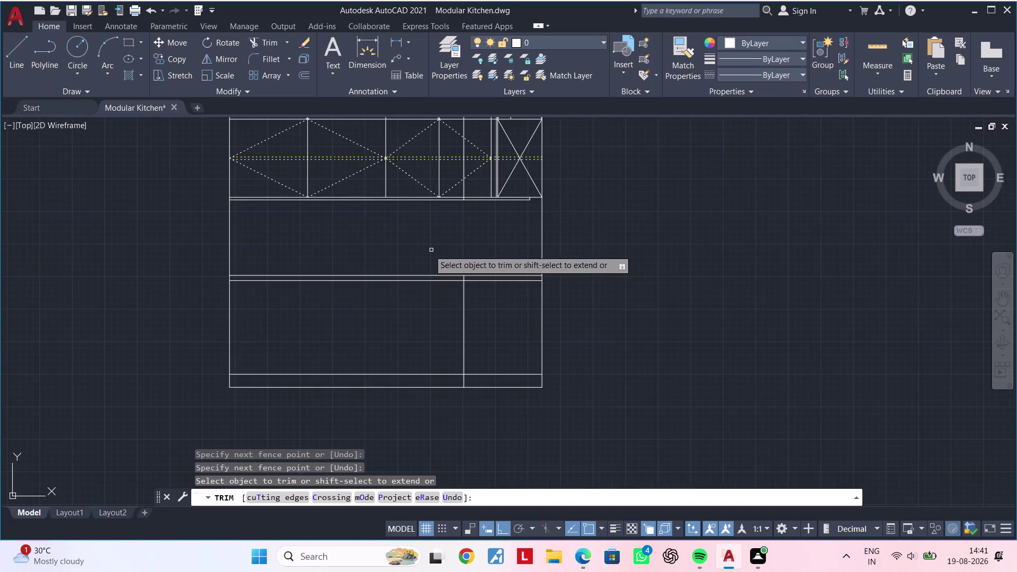
key(Escape)
middle_drag(446, 245, 435, 304)
scroll(up, 3)
click(454, 245)
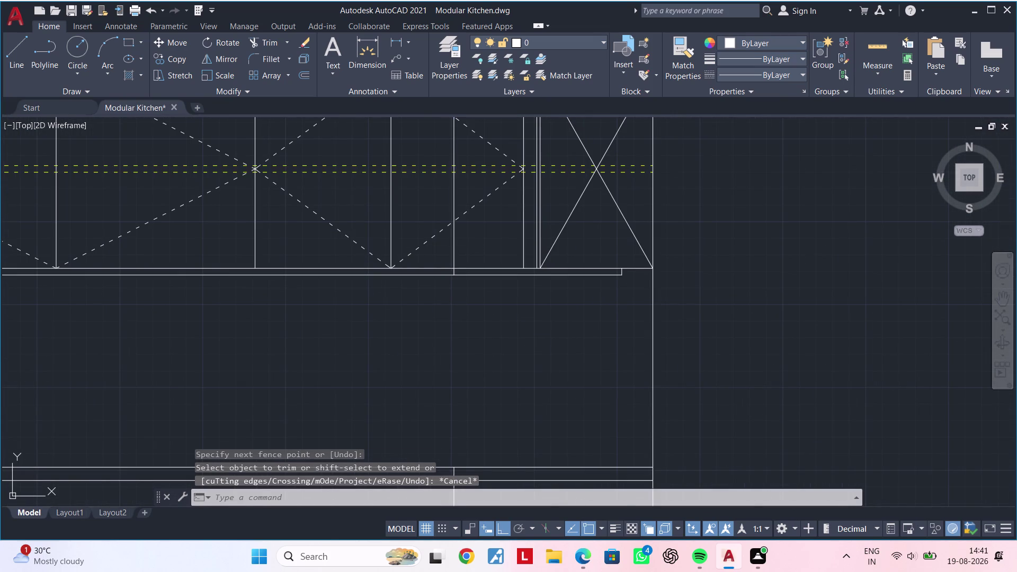
key(Delete)
scroll(down, 3)
middle_drag(465, 271, 571, 198)
middle_drag(568, 286, 573, 265)
key(Escape)
key(Escape)
key(Escape)
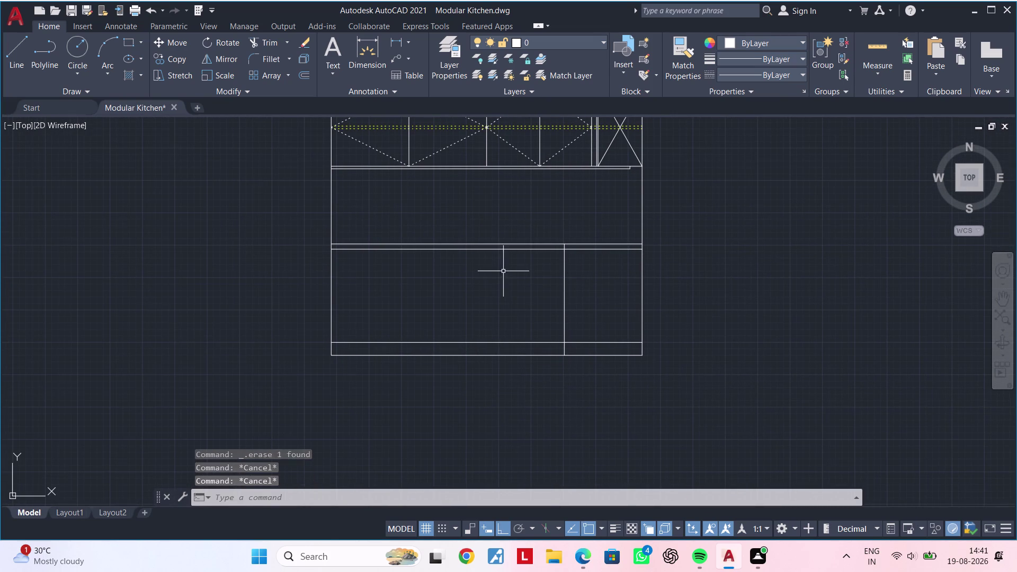
key(Escape)
Offset the divider 50 units to make a thin gap line beside it.
text(of)
key(space)
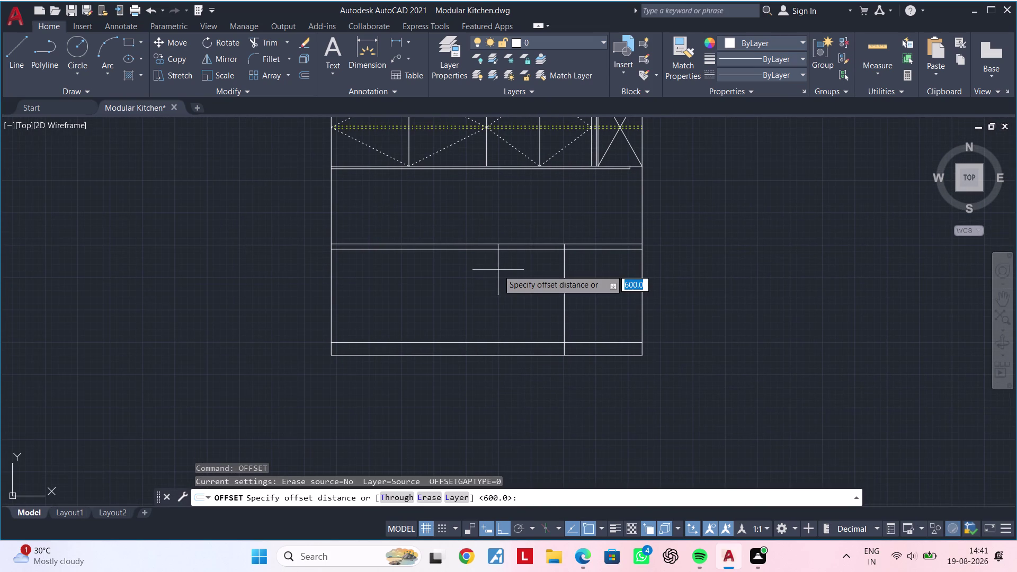
text(50)
key(Return)
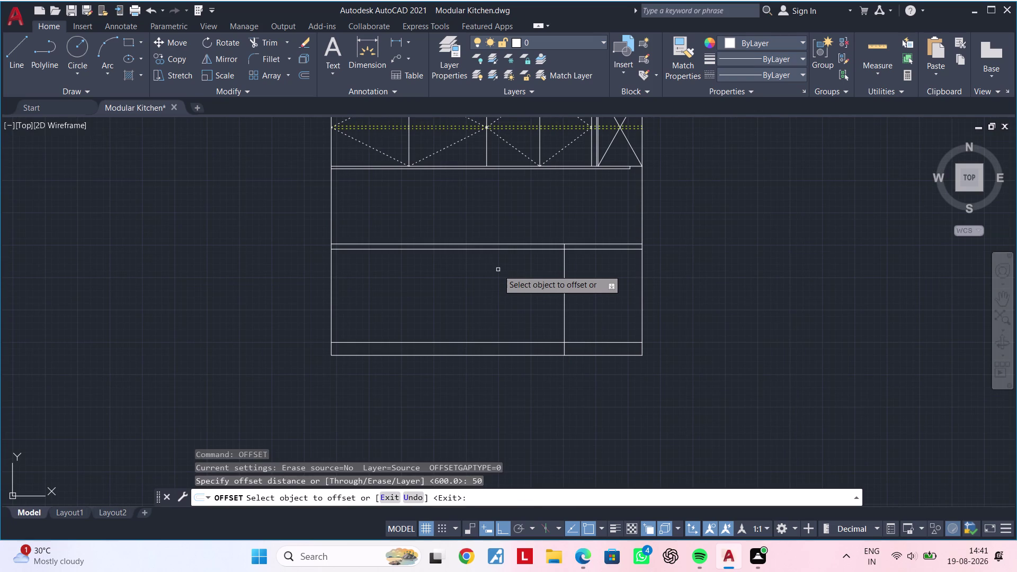
drag(565, 290, 558, 290)
click(504, 293)
key(space)
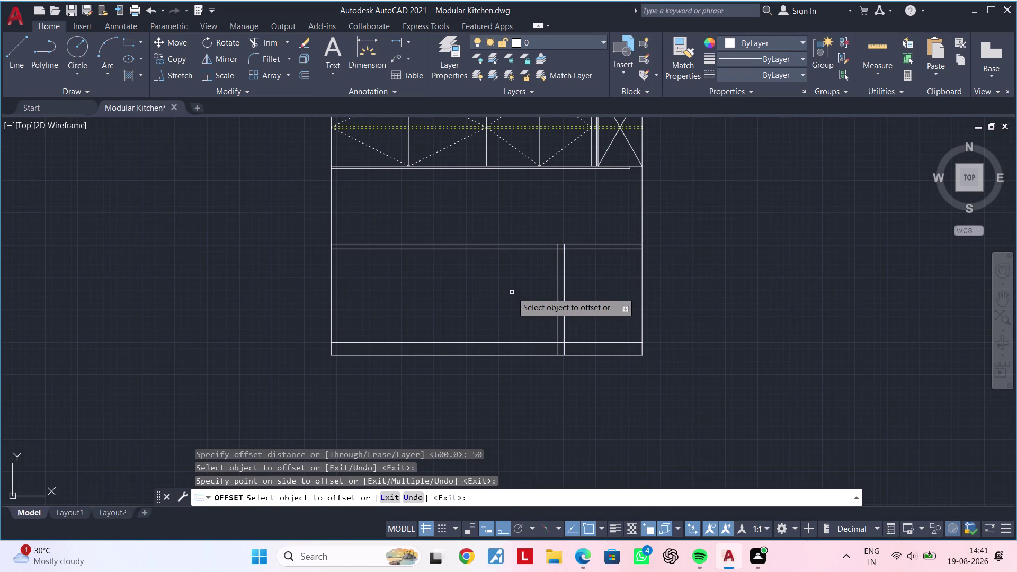
Offset the left divider 550 units further left in the cabinet.
key(space)
text(550)
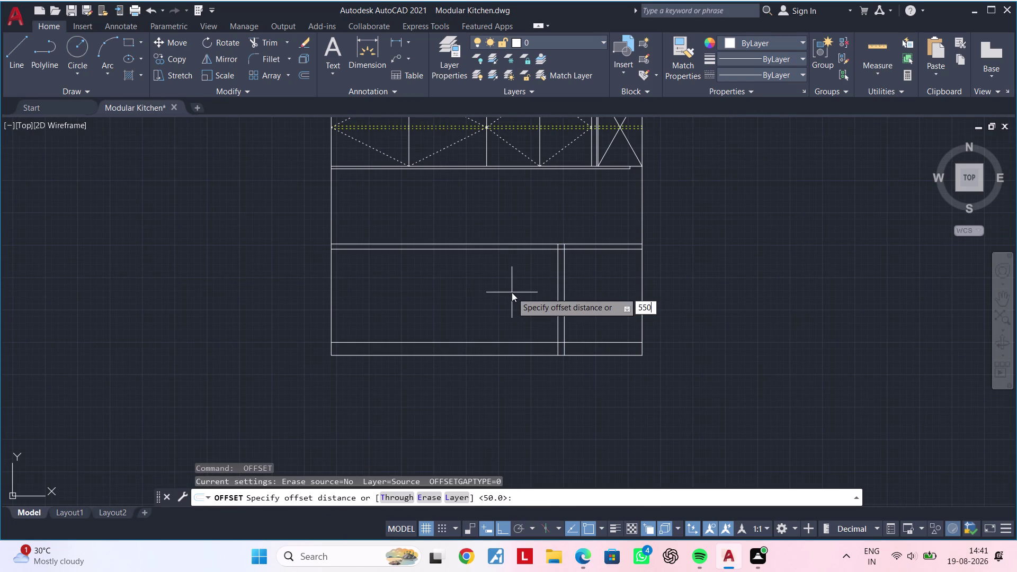
key(Return)
click(557, 298)
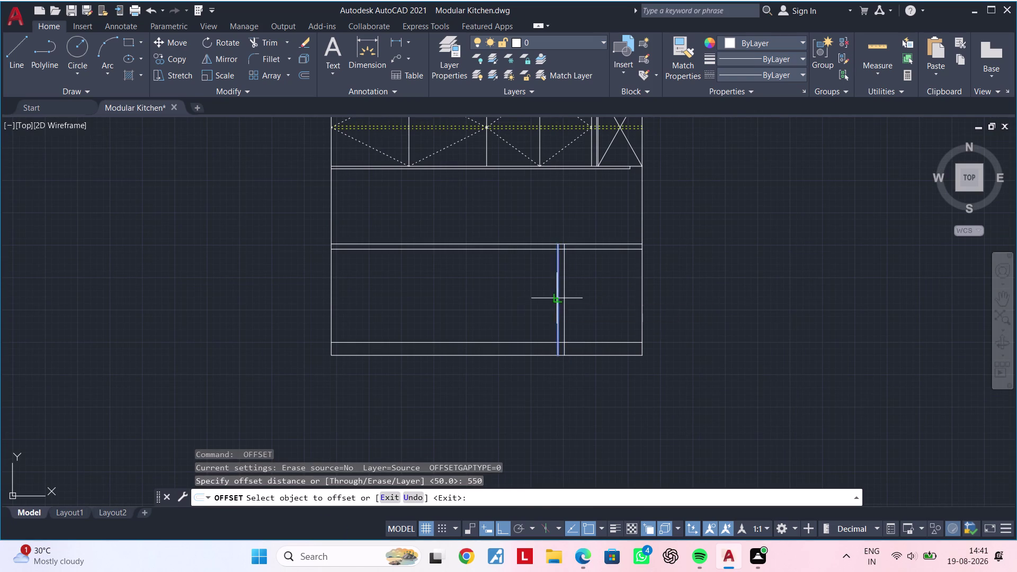
click(467, 306)
middle_drag(463, 306, 509, 308)
key(space)
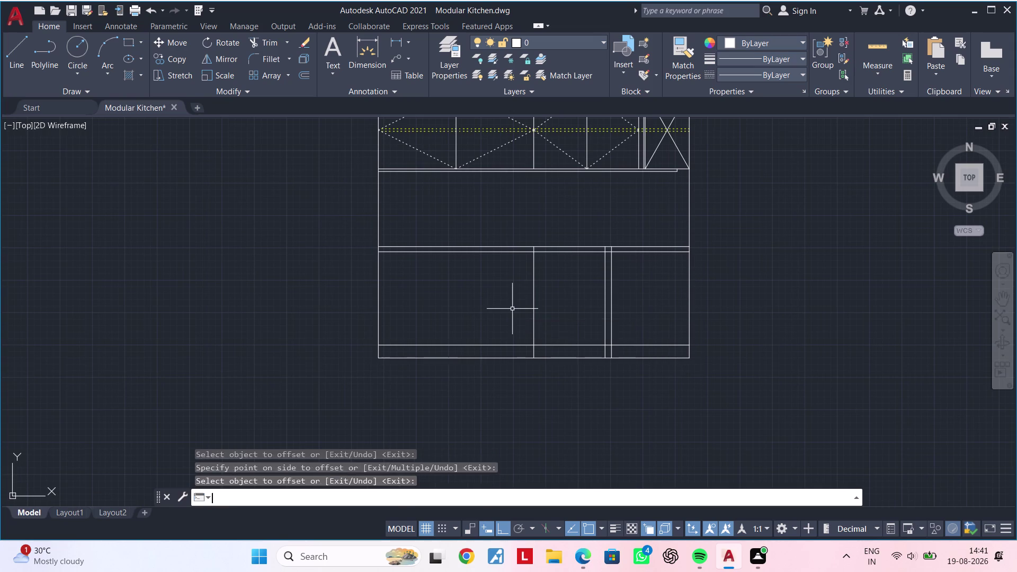
Offset the newest divider 600 units left to make another shutter panel.
key(space)
text(600)
key(Return)
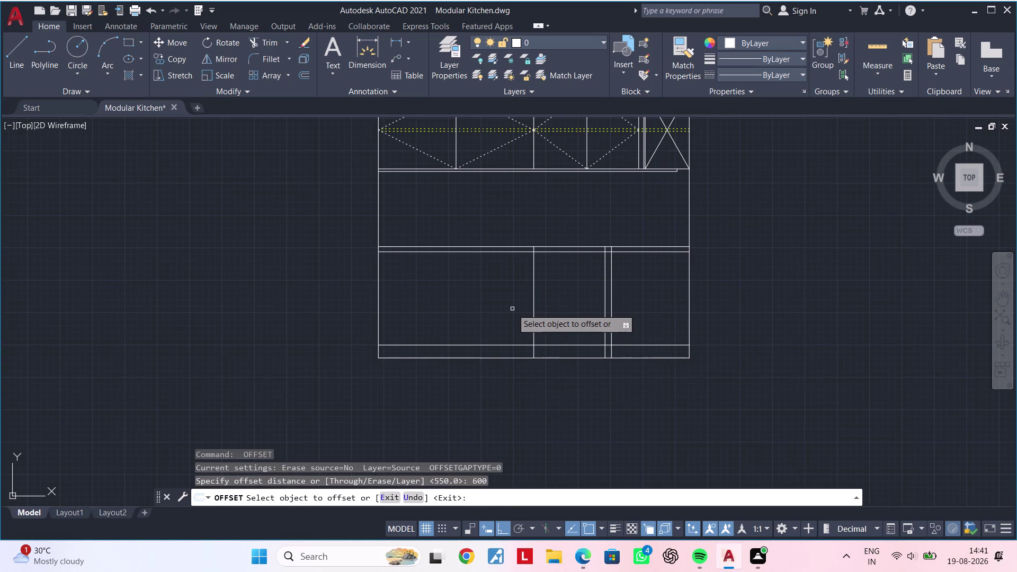
click(535, 299)
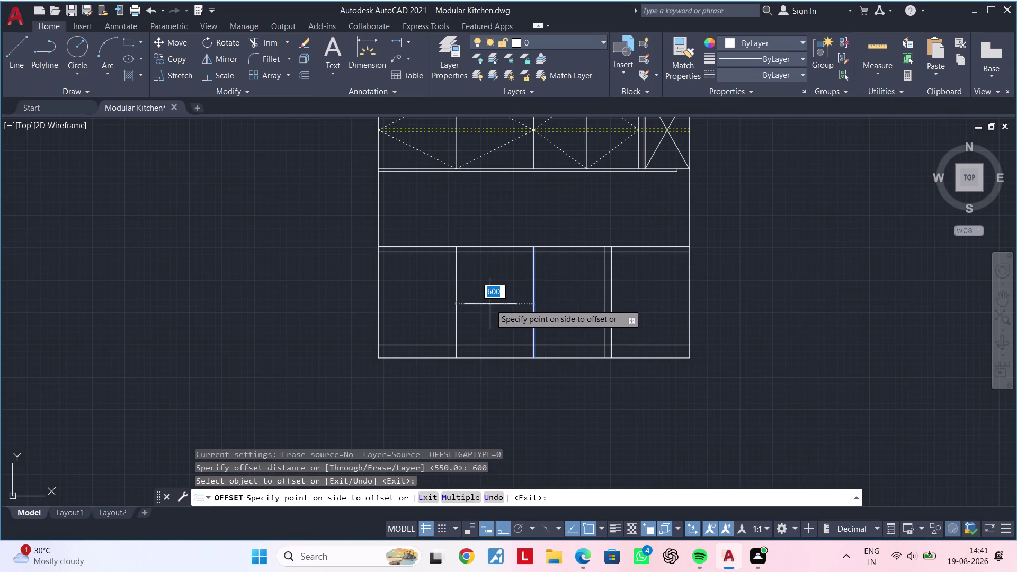
click(488, 304)
middle_drag(487, 307, 628, 306)
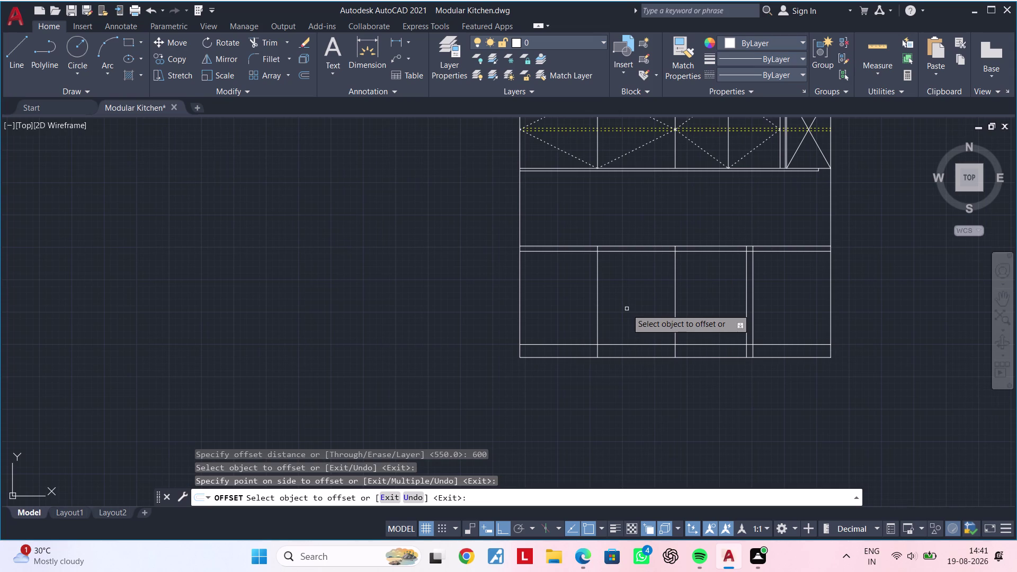
key(space)
key(space)
text(600)
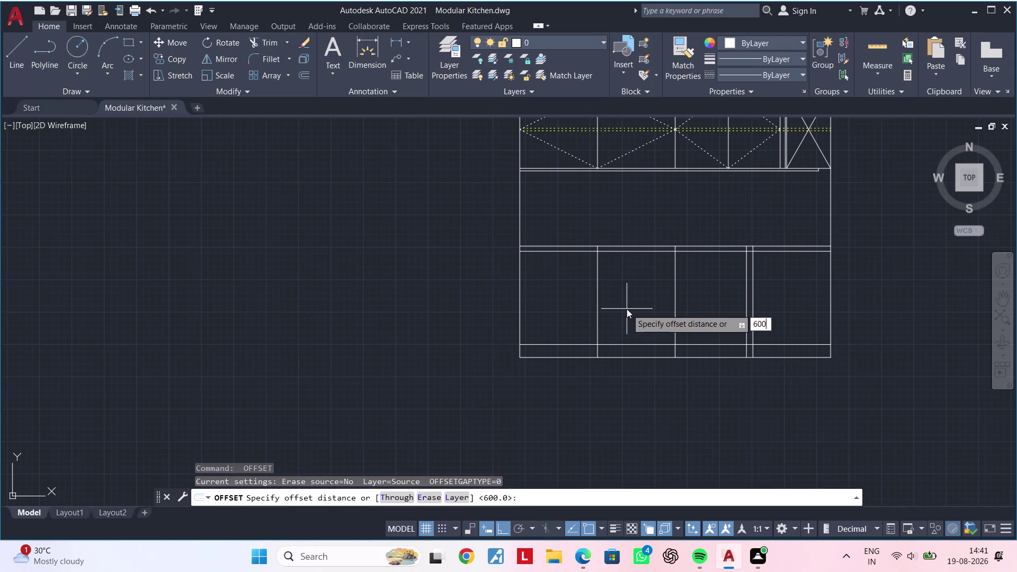
key(Return)
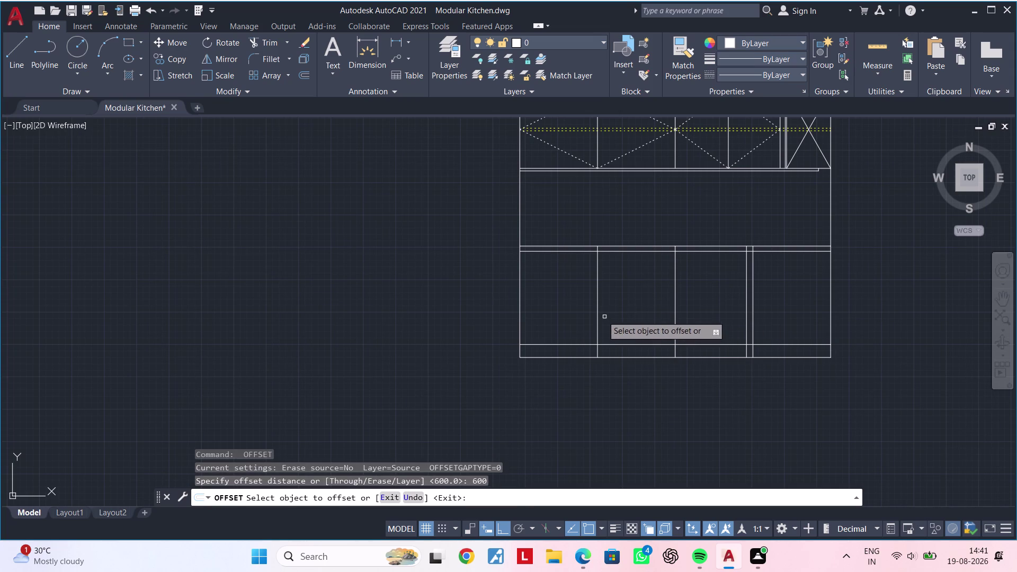
click(596, 305)
key(Escape)
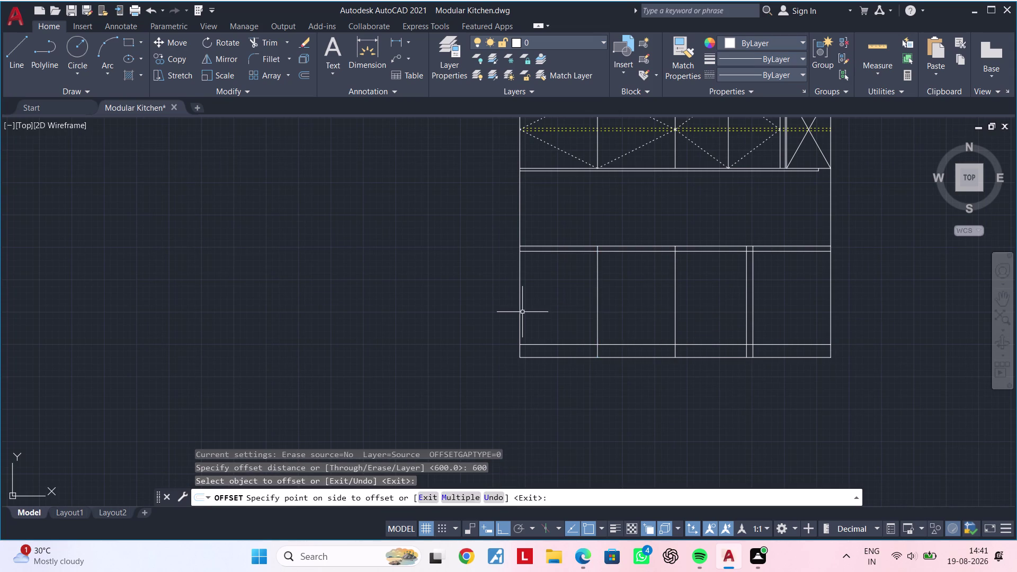
middle_drag(530, 313, 568, 312)
key(Escape)
key(Escape)
key(Escape)
key(Escape)
key(Escape)
Offset the cabinet's left edge 270 units to the left.
text(o)
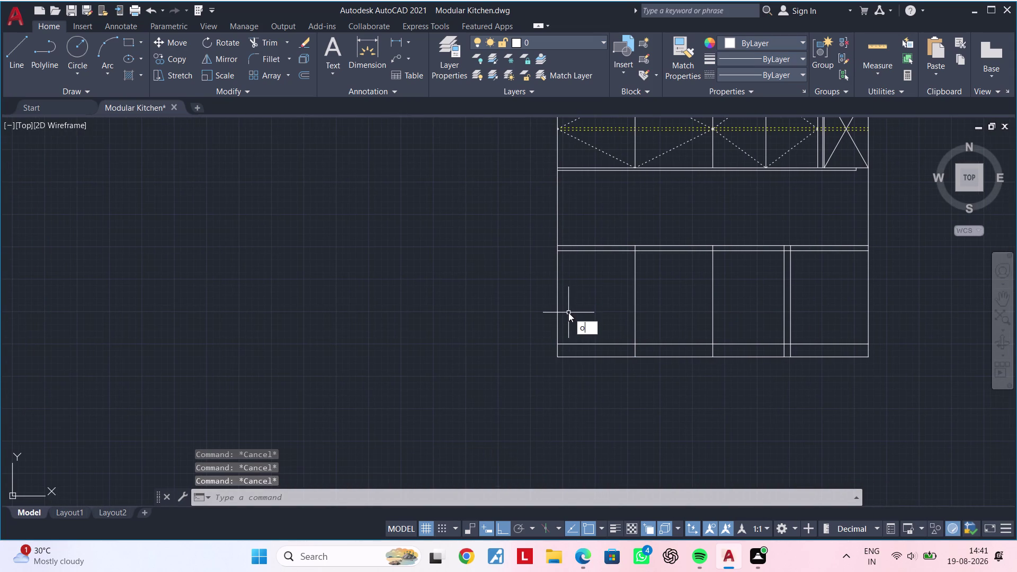
text(f)
key(space)
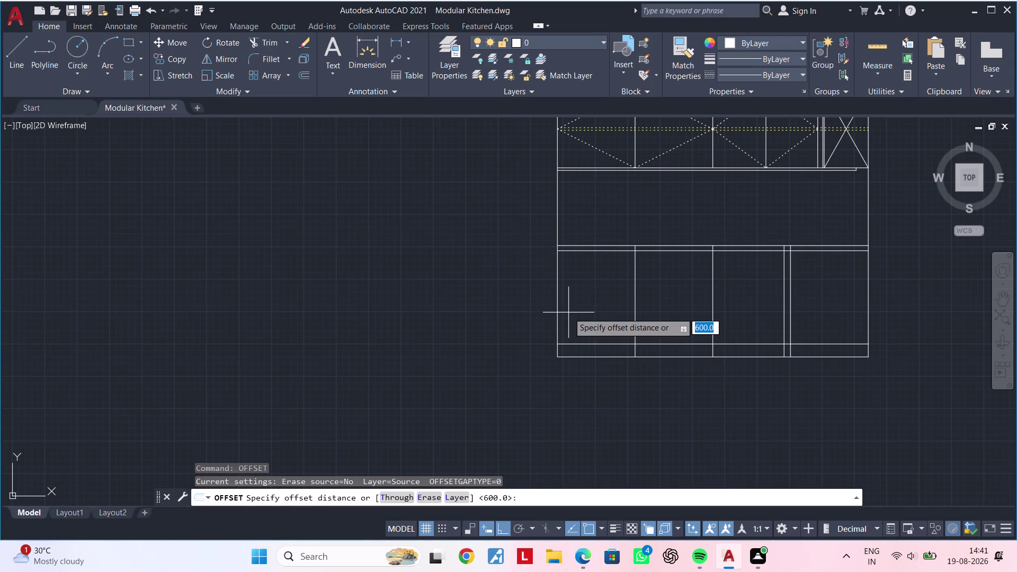
text(270)
key(Return)
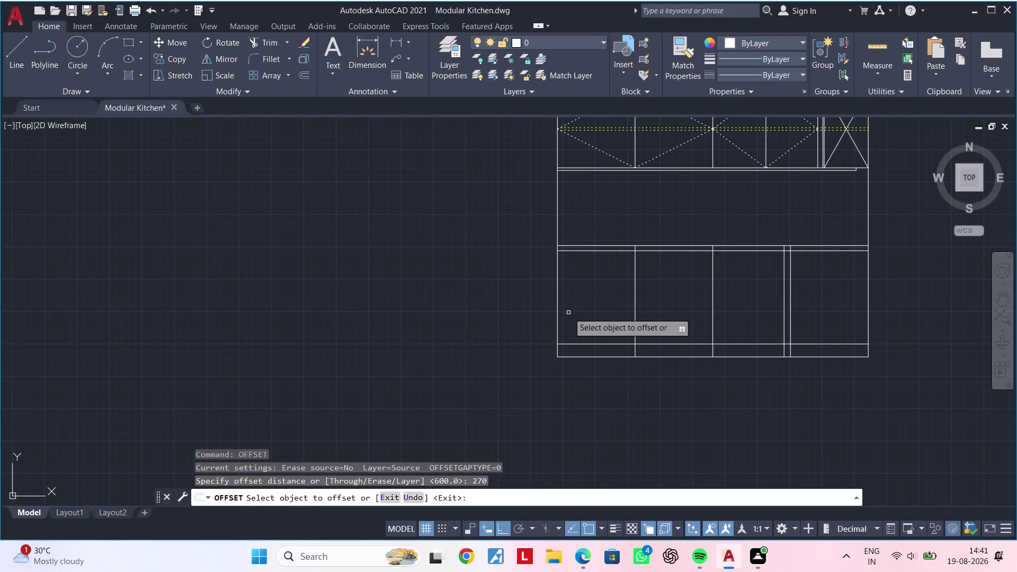
click(559, 309)
click(478, 316)
middle_drag(479, 316, 487, 316)
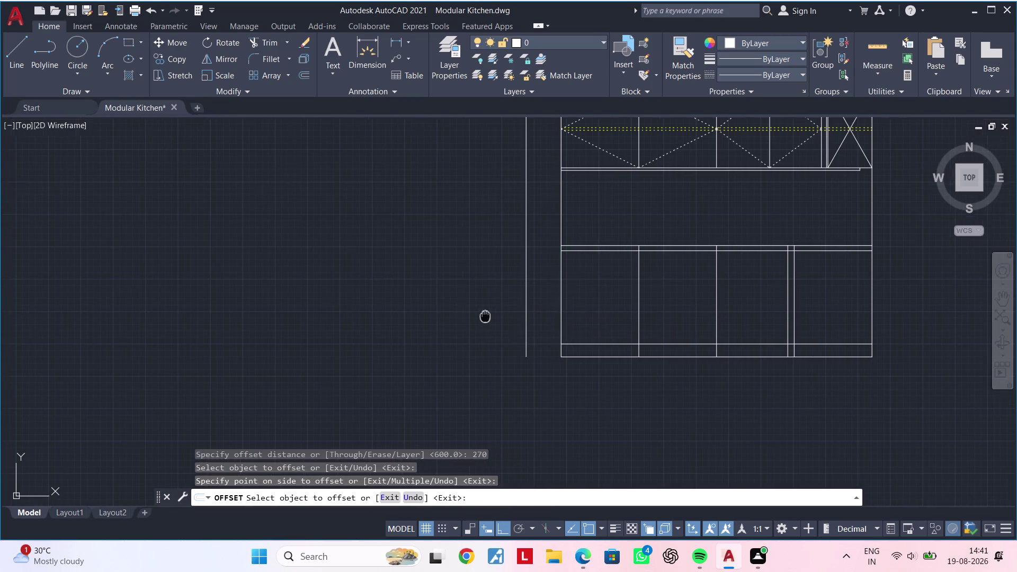
middle_drag(488, 316, 543, 324)
middle_drag(544, 324, 494, 327)
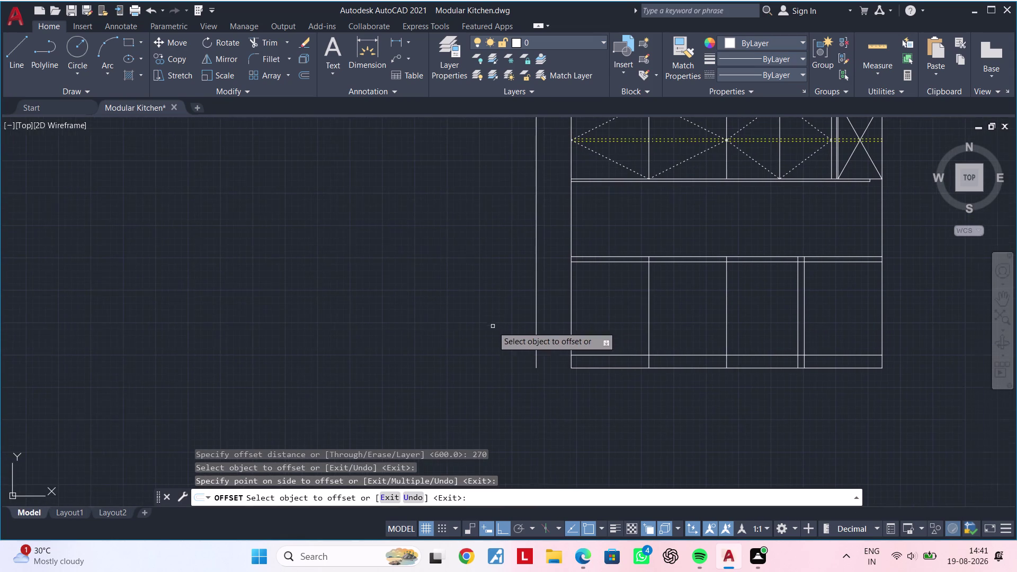
scroll(down, 3)
middle_drag(486, 323, 520, 316)
Offset the new left guide line 1120 further left of the cabinets.
key(space)
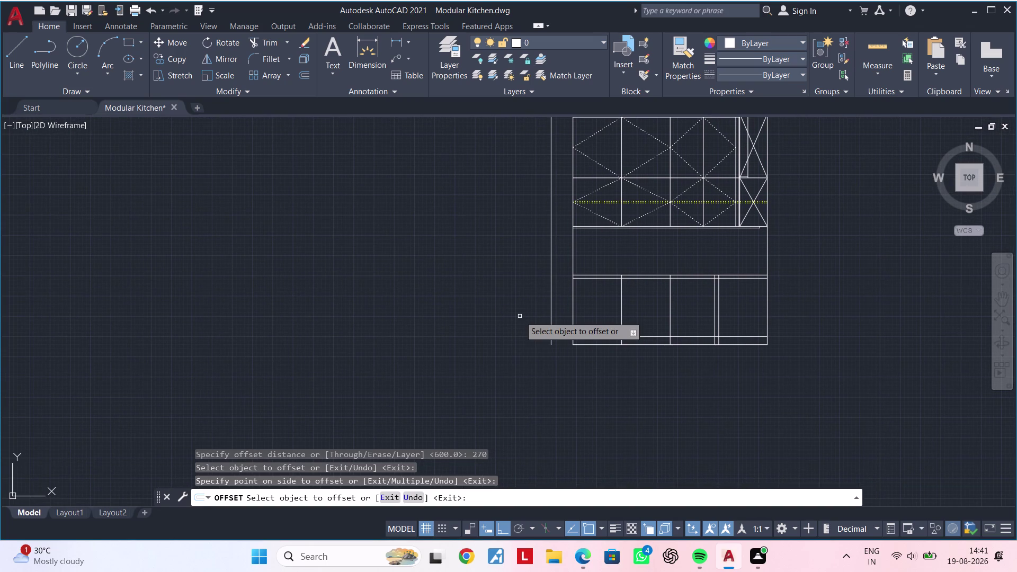
key(space)
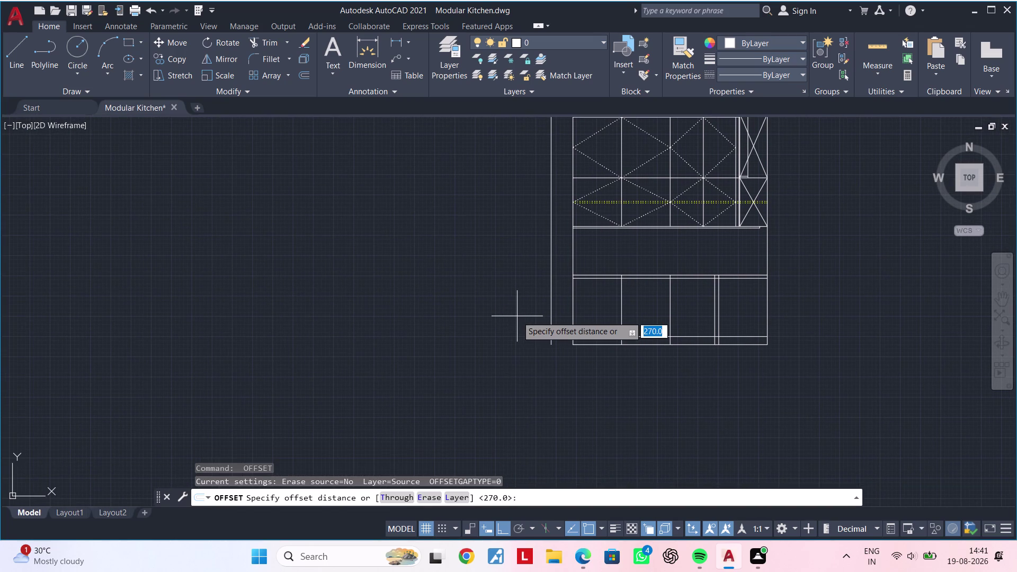
text(1120)
key(Return)
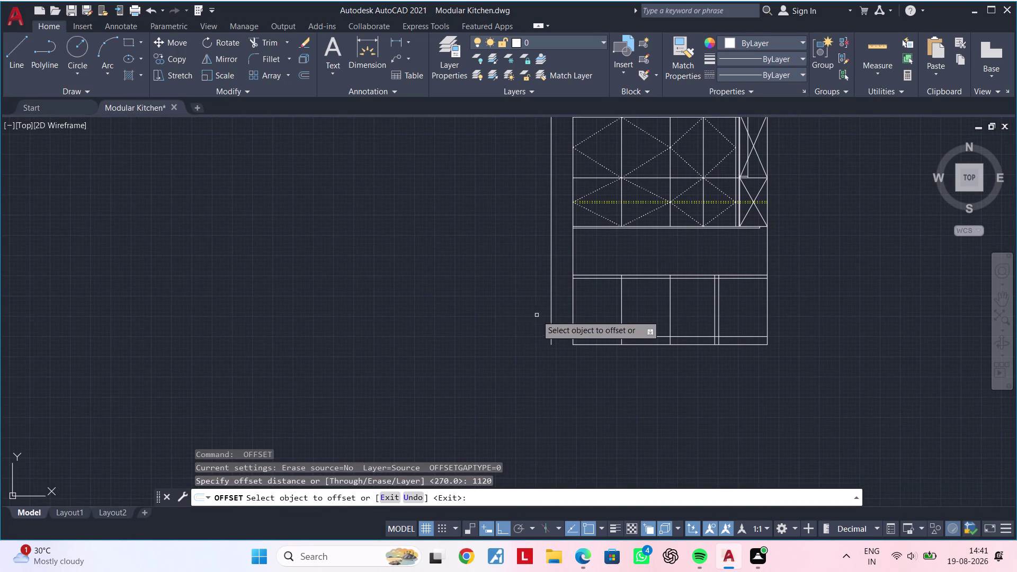
click(551, 303)
click(446, 304)
middle_drag(432, 309, 494, 311)
middle_drag(492, 313, 439, 351)
key(Escape)
key(Escape)
key(Escape)
key(Escape)
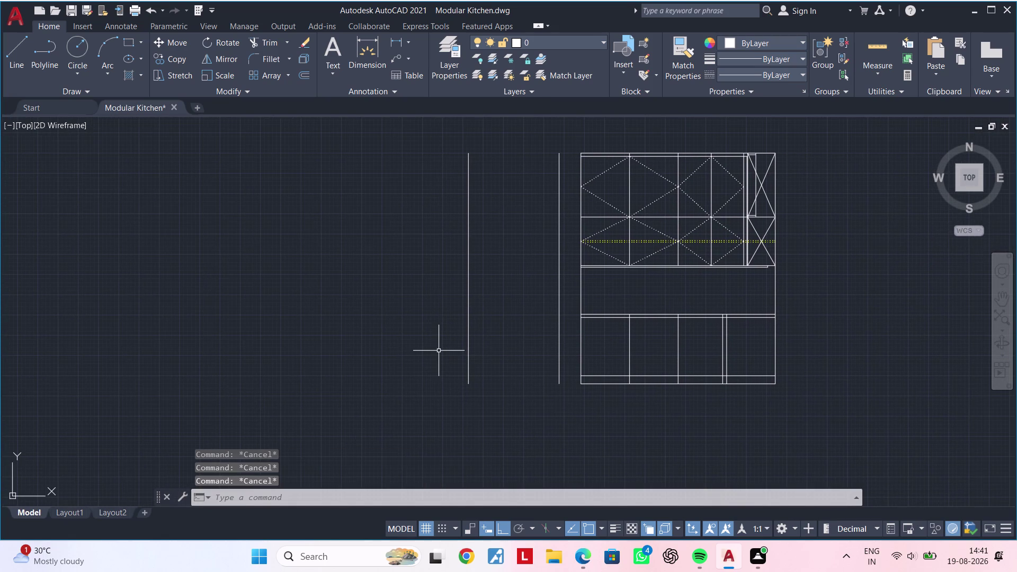
key(Escape)
key(Escape)
key(Escape)
key(Escape)
key(Escape)
Extend the lines at the top of the cabinets to their boundary.
text(ex)
key(space)
scroll(up, 3)
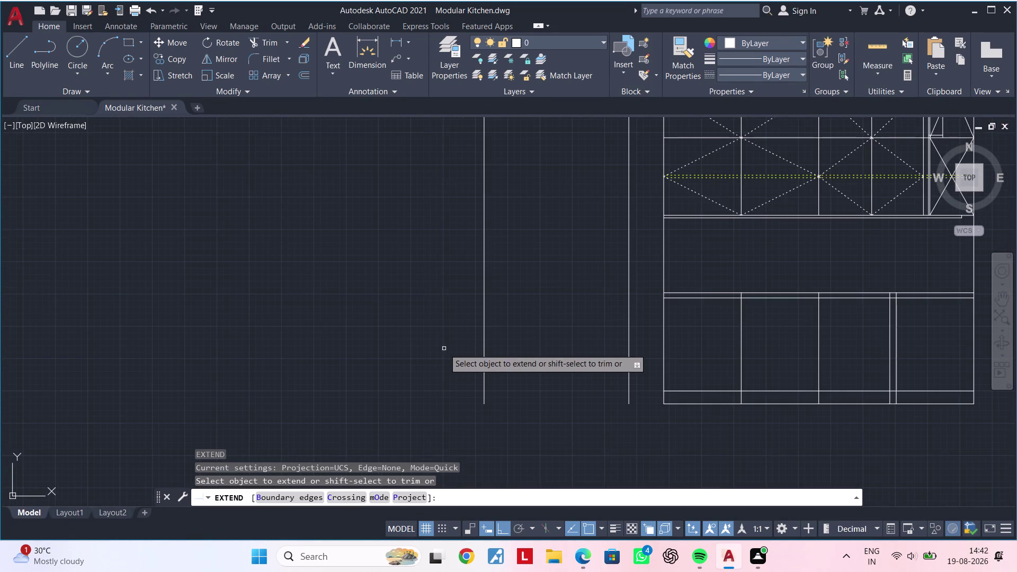
middle_drag(443, 349, 421, 381)
middle_drag(568, 220, 533, 370)
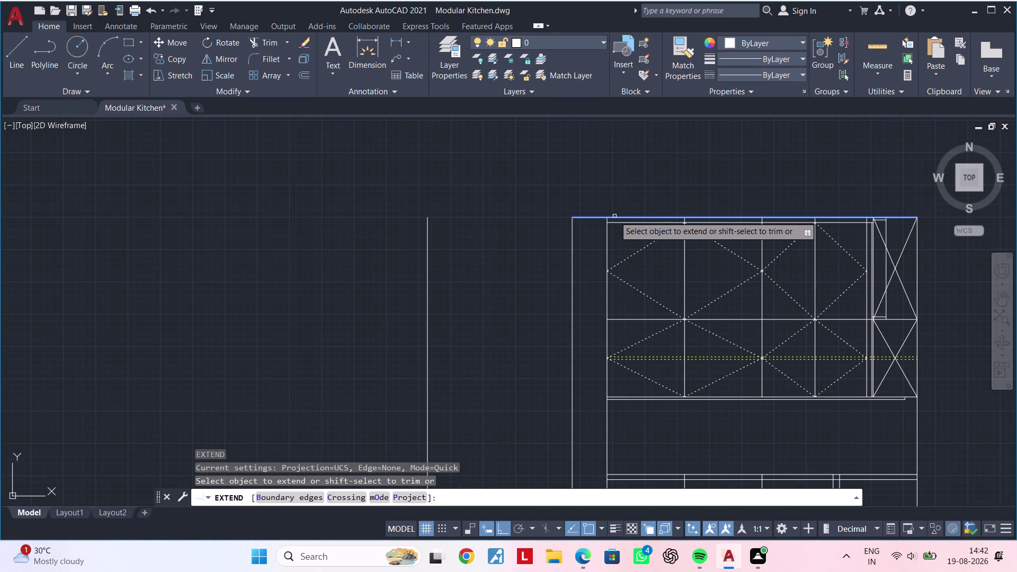
click(614, 216)
click(588, 216)
key(Escape)
middle_drag(573, 249, 568, 246)
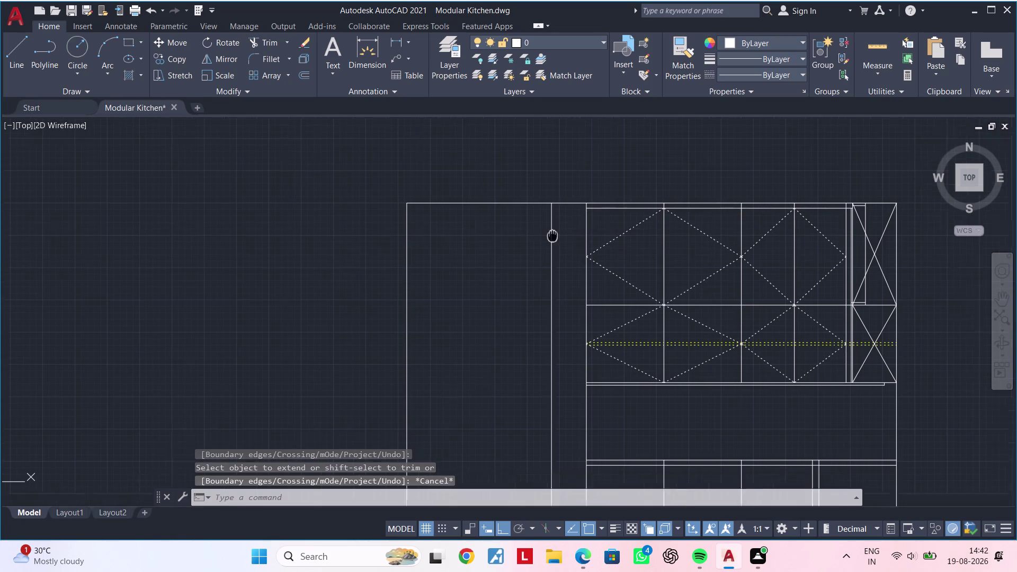
middle_drag(569, 247, 508, 181)
scroll(down, 3)
middle_drag(505, 229, 519, 175)
middle_drag(475, 324, 479, 272)
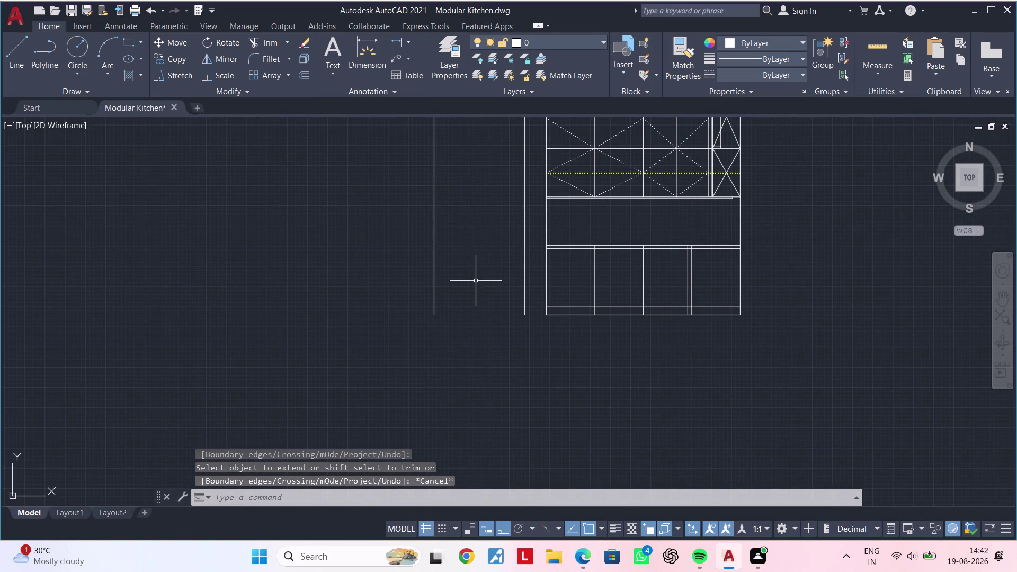
Extend the bottom line of the cabinets with EXTEND.
text(ex)
key(space)
scroll(up, 3)
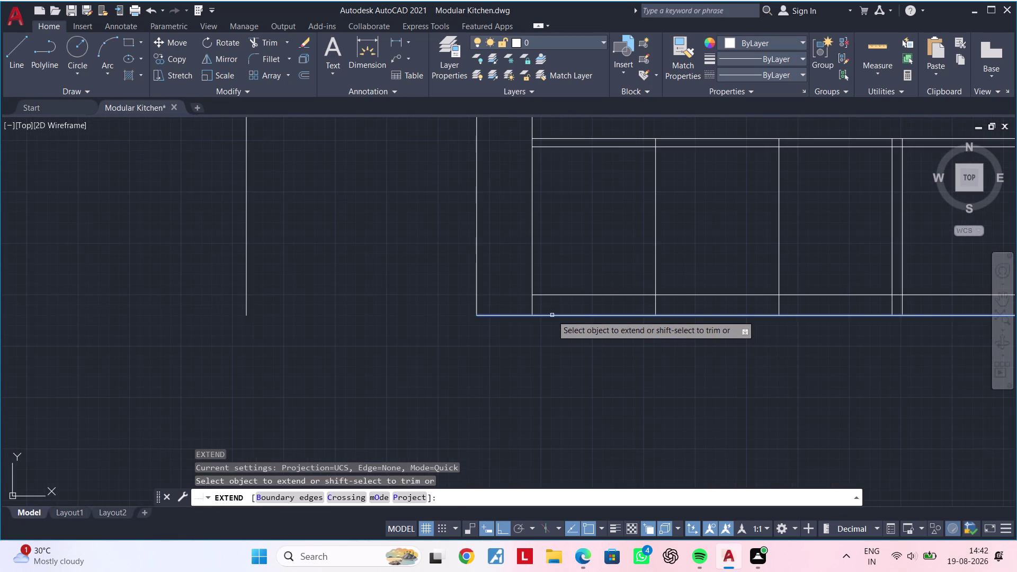
click(552, 316)
click(514, 315)
scroll(down, 3)
middle_drag(492, 341, 481, 412)
scroll(down, 3)
middle_drag(487, 351, 485, 411)
key(Escape)
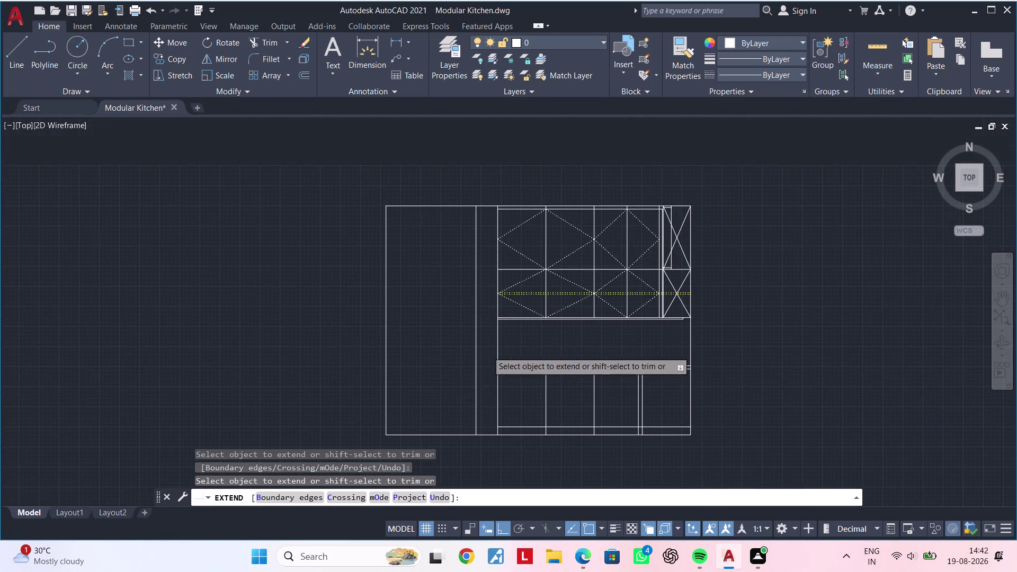
key(Escape)
key(Escape)
key(Escape)
key(Escape)
middle_drag(490, 363, 490, 403)
key(Escape)
key(Escape)
key(Escape)
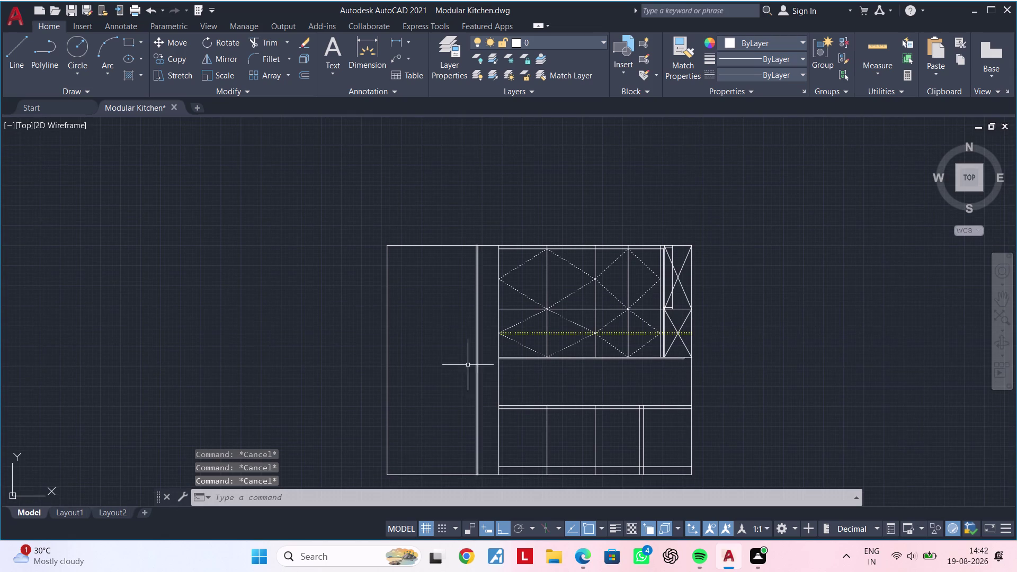
key(Escape)
key(Escape)
key(Escape)
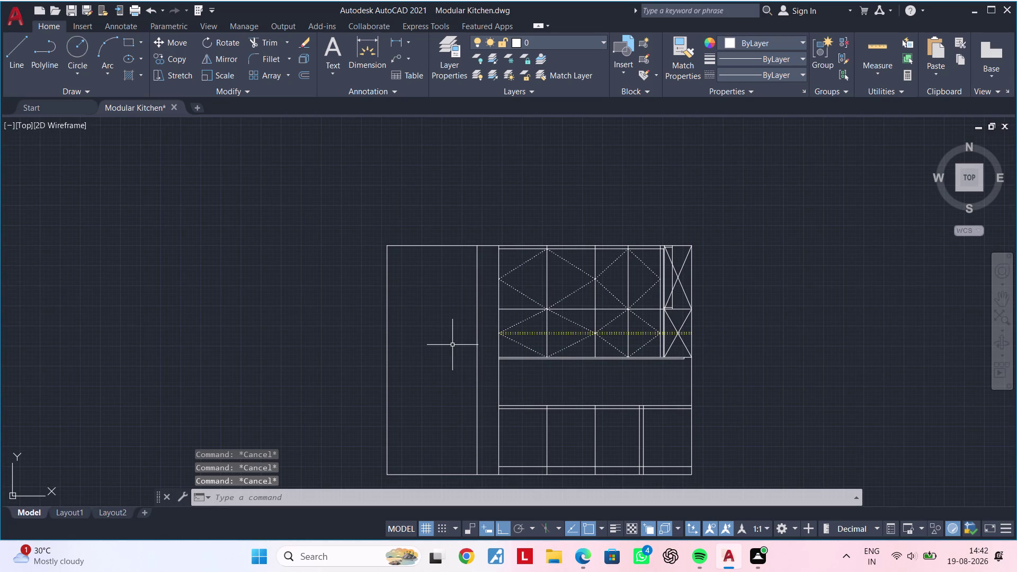
Extend a horizontal line across the tall unit.
text(ex)
key(space)
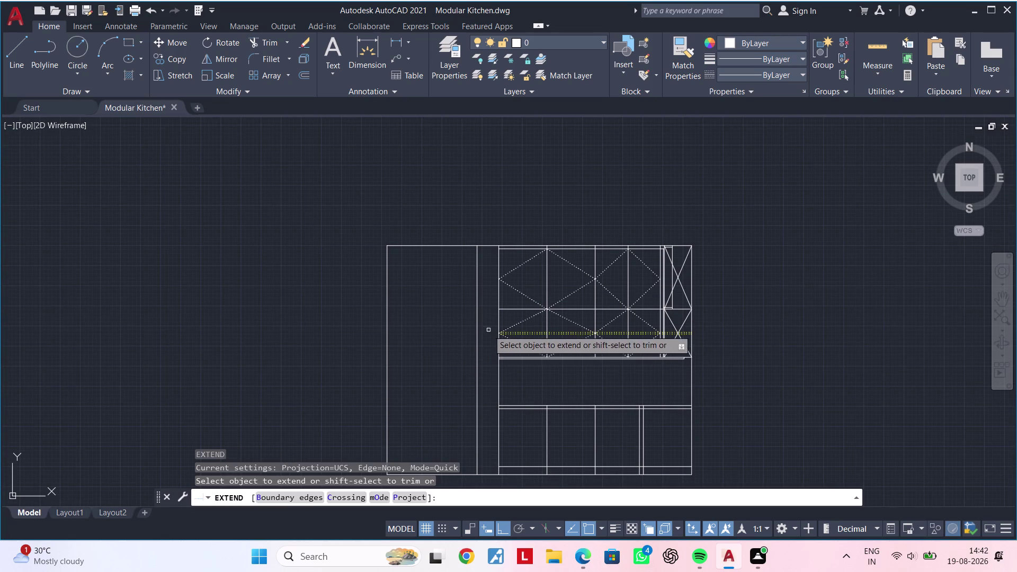
click(508, 307)
click(493, 308)
key(Escape)
key(Escape)
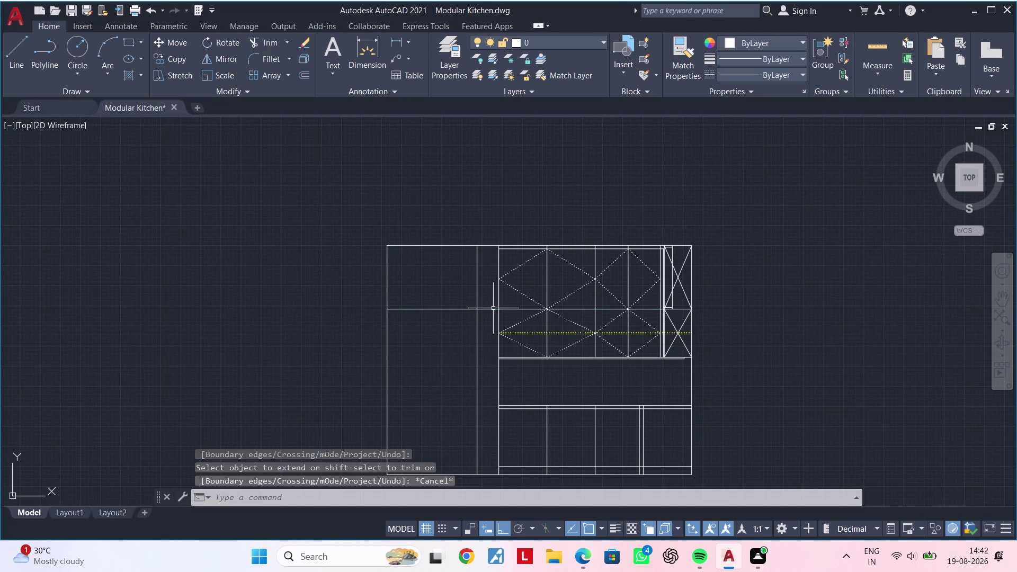
Trim the excess line segments to leave the lower panel outline.
text(tr)
key(space)
click(477, 295)
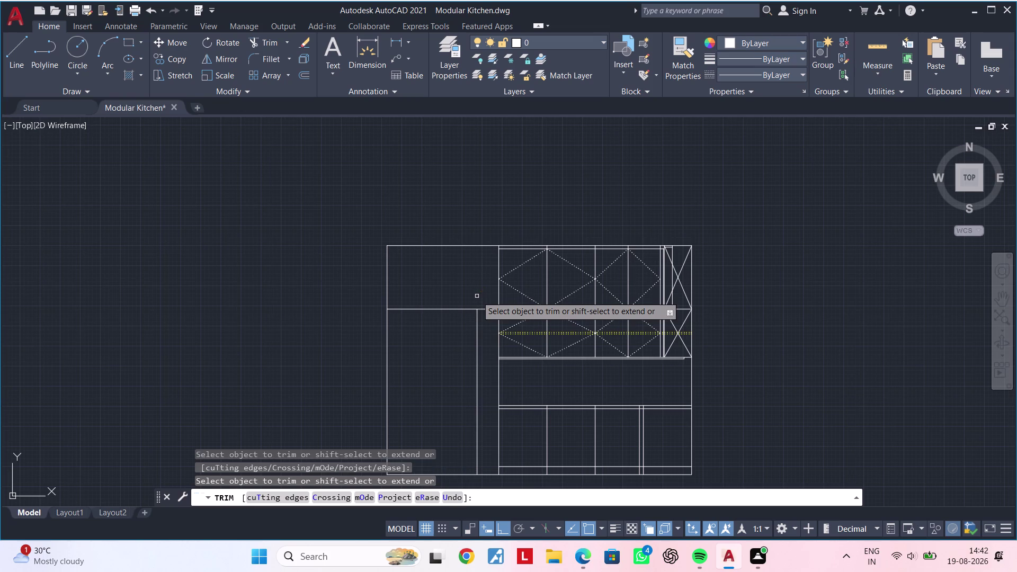
click(485, 310)
scroll(down, 3)
middle_drag(435, 359, 434, 327)
key(Escape)
key(Escape)
middle_drag(434, 336, 431, 331)
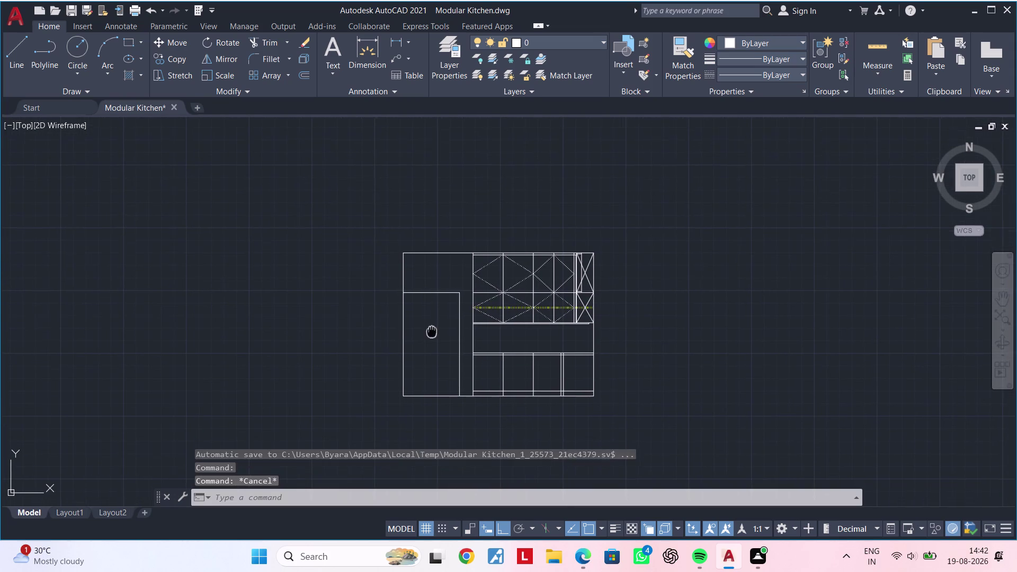
middle_drag(432, 331, 431, 330)
key(Escape)
key(Escape)
middle_drag(431, 327, 390, 354)
key(Escape)
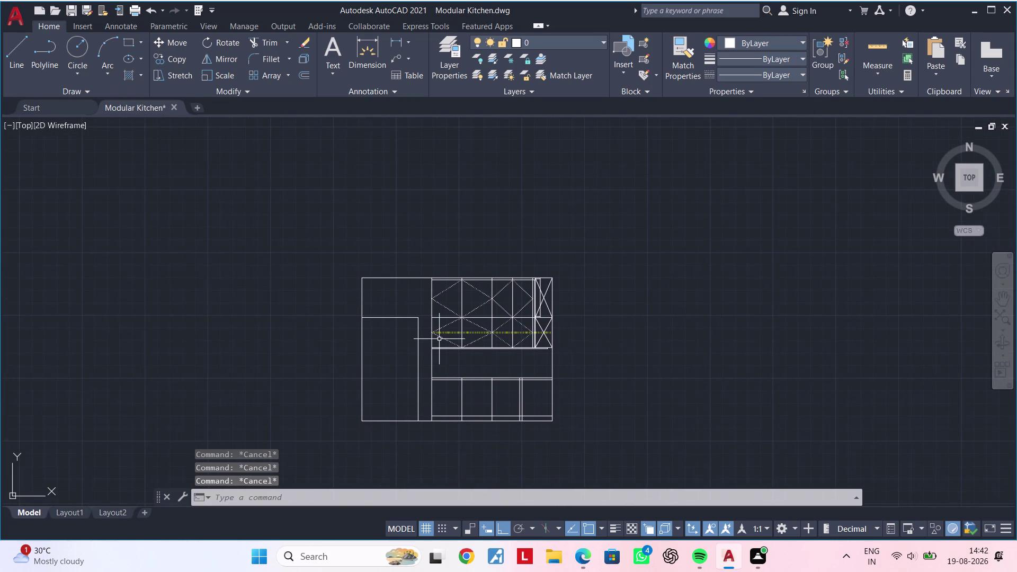
Zoom in on the base cabinets and trim a segment above them.
scroll(up, 3)
middle_drag(416, 344, 366, 361)
middle_drag(419, 398, 440, 351)
scroll(up, 3)
middle_drag(441, 350, 444, 286)
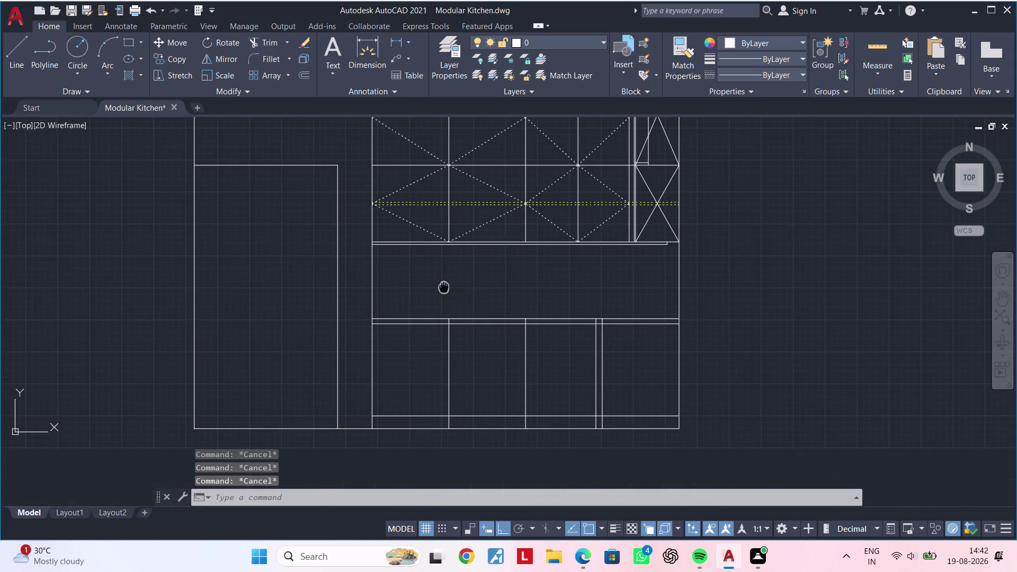
key(Escape)
scroll(up, 3)
middle_drag(447, 335, 426, 353)
key(Escape)
key(Escape)
key(t)
text(r)
key(space)
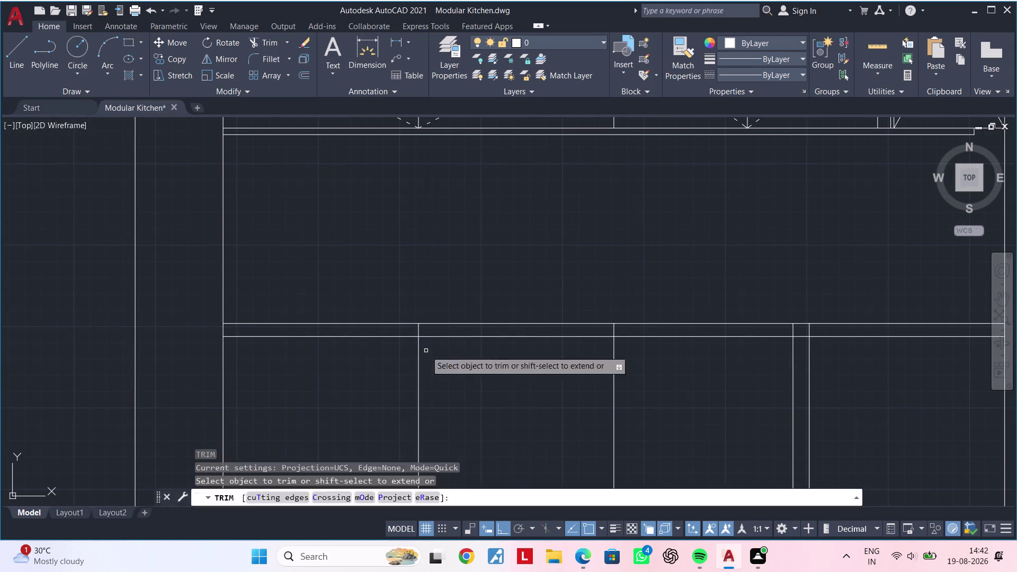
key(Escape)
key(Escape)
text(tr)
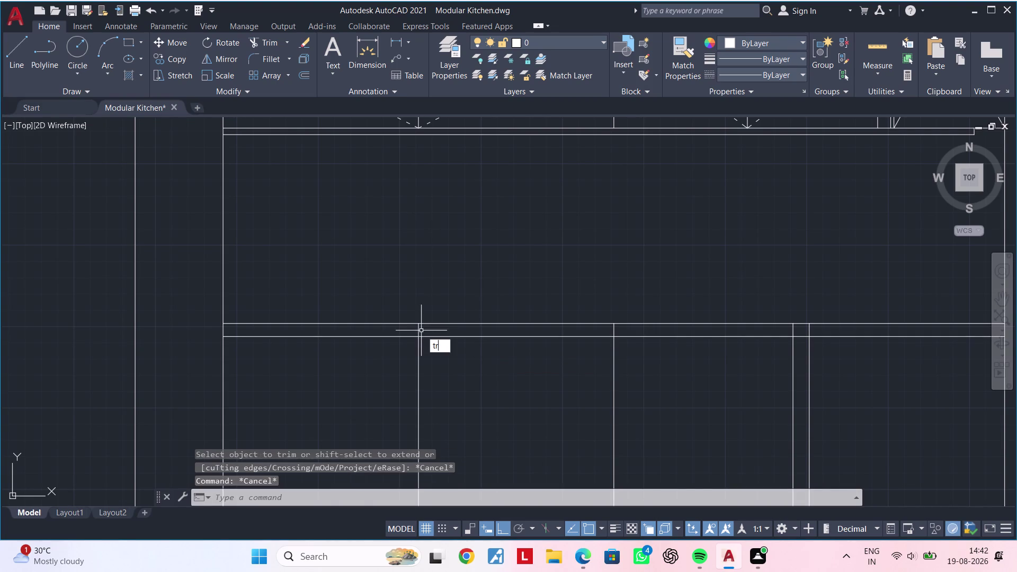
key(space)
scroll(up, 3)
click(417, 330)
Trim the remaining countertop segments, sweeping a fence across several at once.
middle_drag(488, 330, 246, 341)
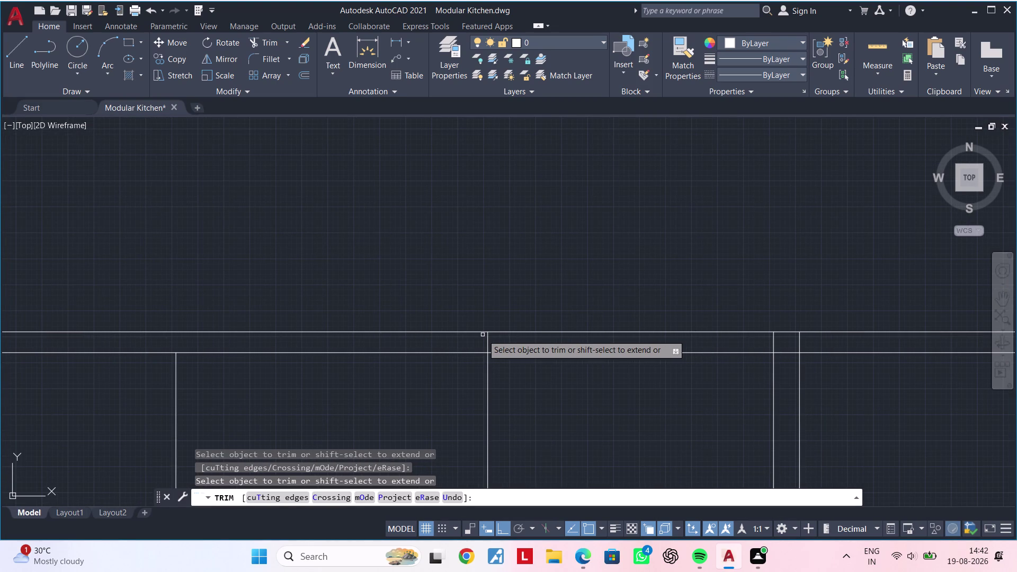
click(487, 341)
middle_drag(543, 350, 306, 351)
scroll(up, 3)
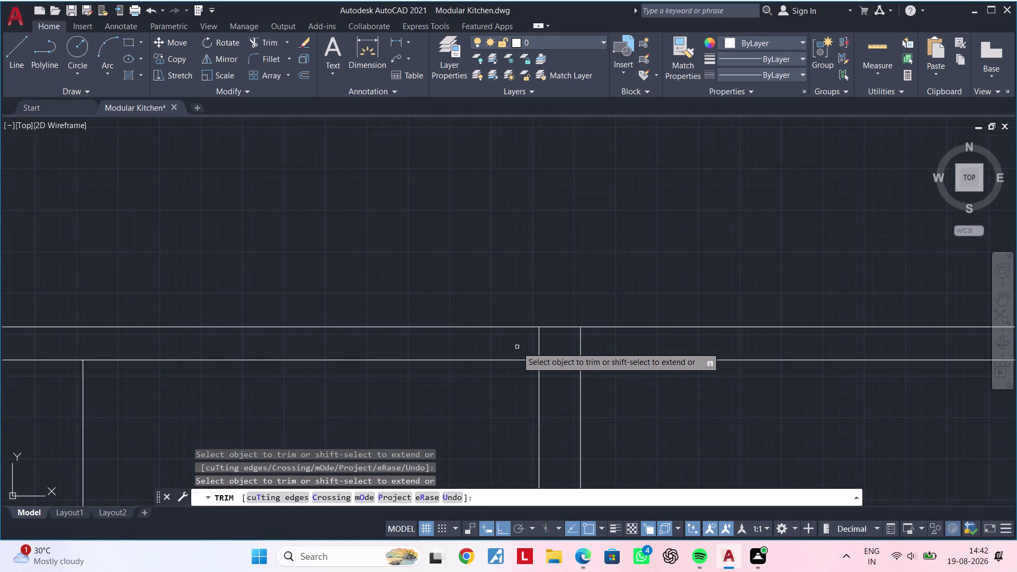
drag(520, 347, 594, 346)
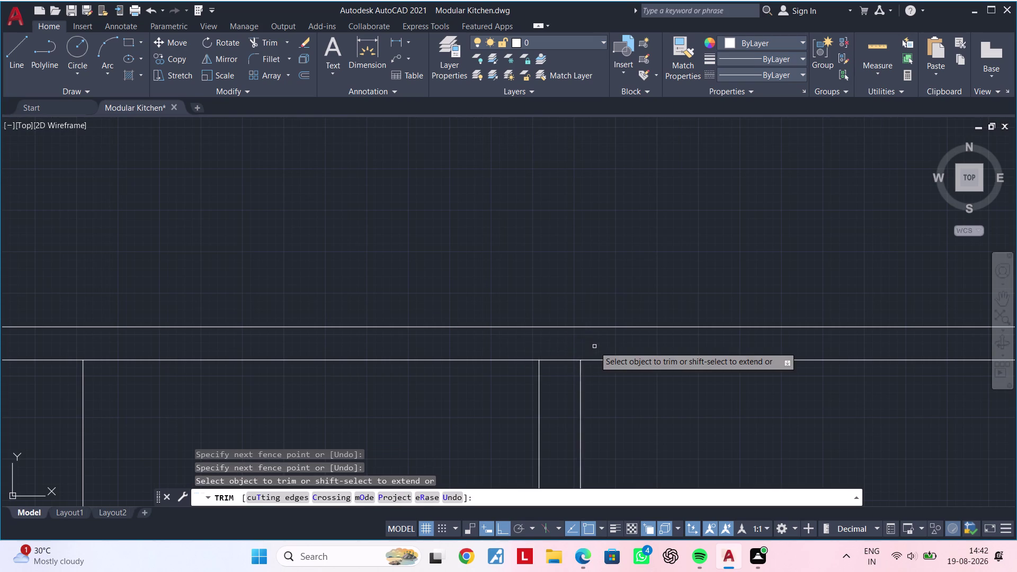
scroll(down, 3)
key(Escape)
key(Escape)
middle_drag(656, 372, 651, 348)
key(Escape)
key(Escape)
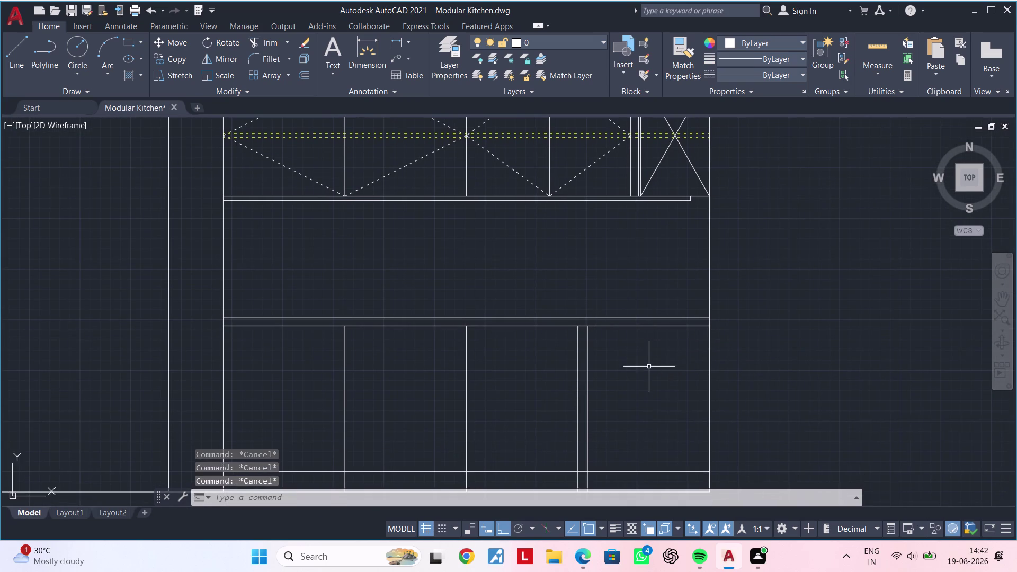
middle_drag(649, 366, 622, 330)
scroll(up, 3)
middle_drag(600, 351, 573, 354)
key(Escape)
key(Escape)
Offset the vertical base cabinet divider 10 units to its right.
text(of)
key(space)
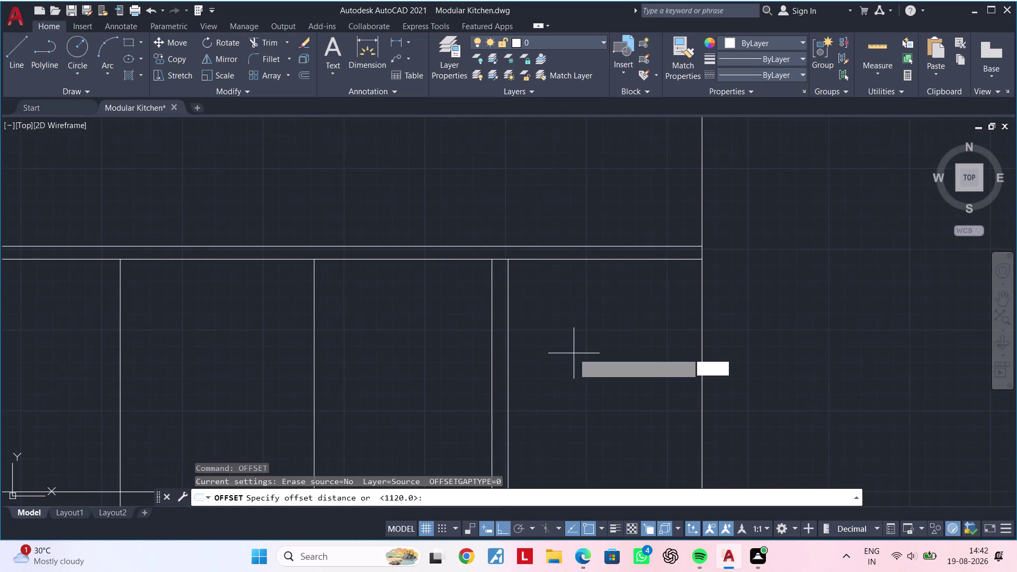
text(10)
key(Return)
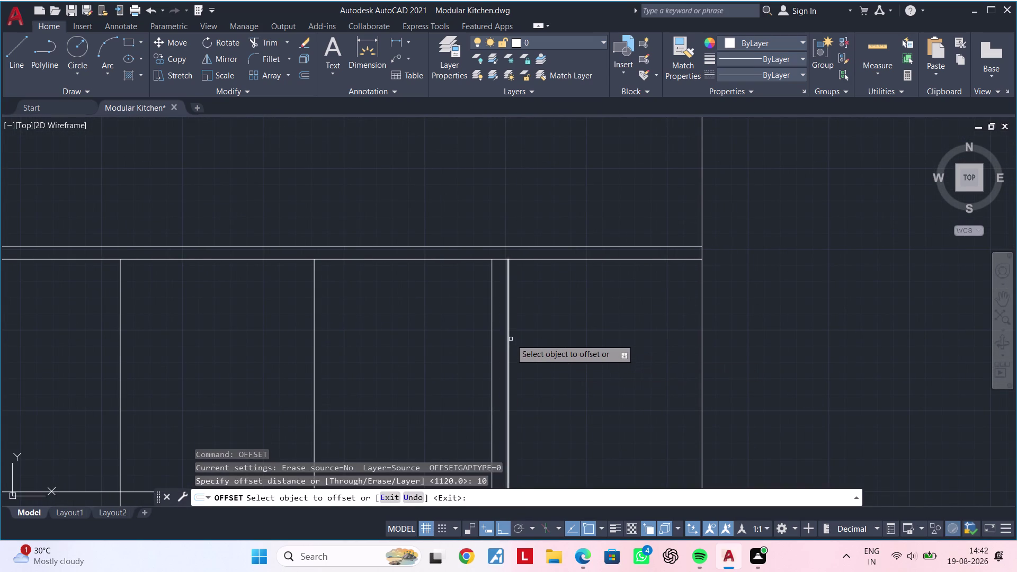
click(510, 340)
click(509, 340)
click(561, 340)
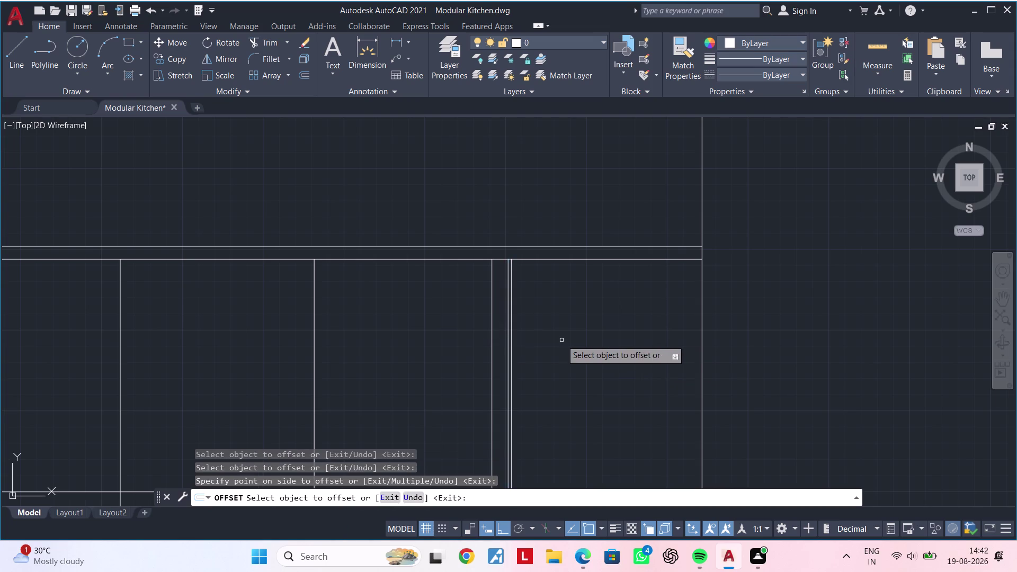
middle_drag(560, 341, 555, 192)
middle_drag(548, 256, 548, 232)
scroll(up, 3)
key(Escape)
key(Escape)
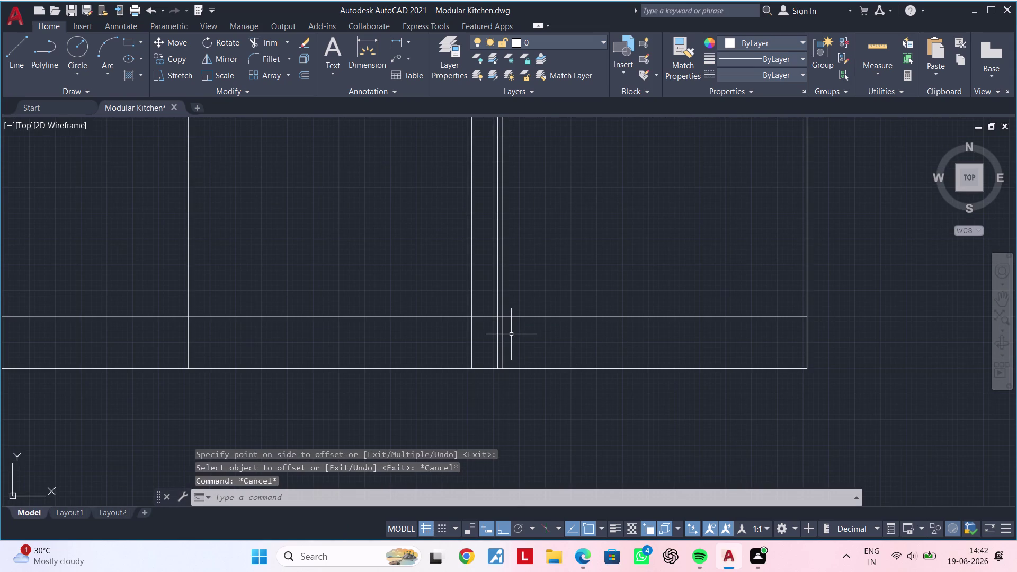
Trim the new divider line back at the cabinet edges.
key(t)
key(r)
key(space)
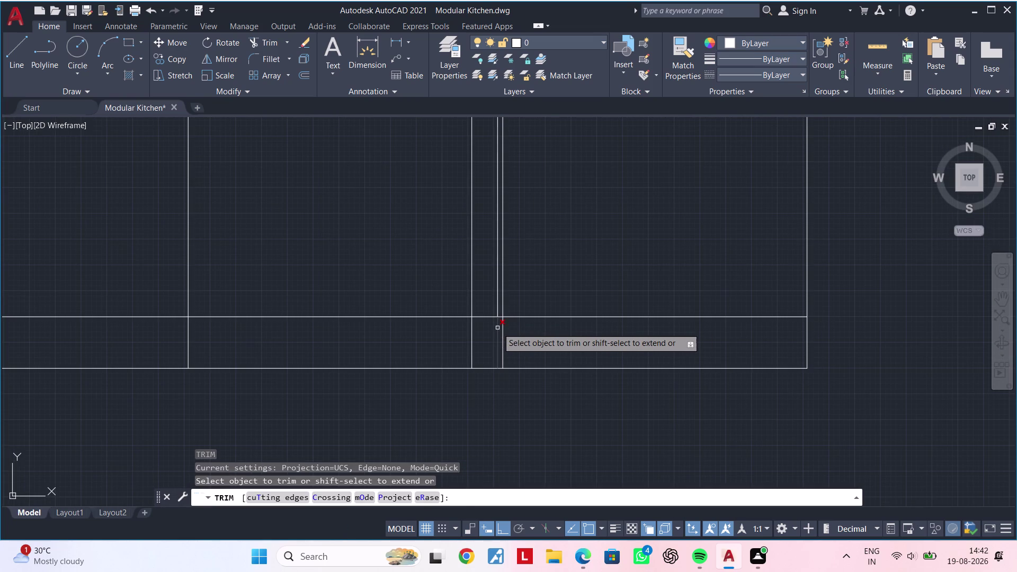
click(497, 328)
click(481, 338)
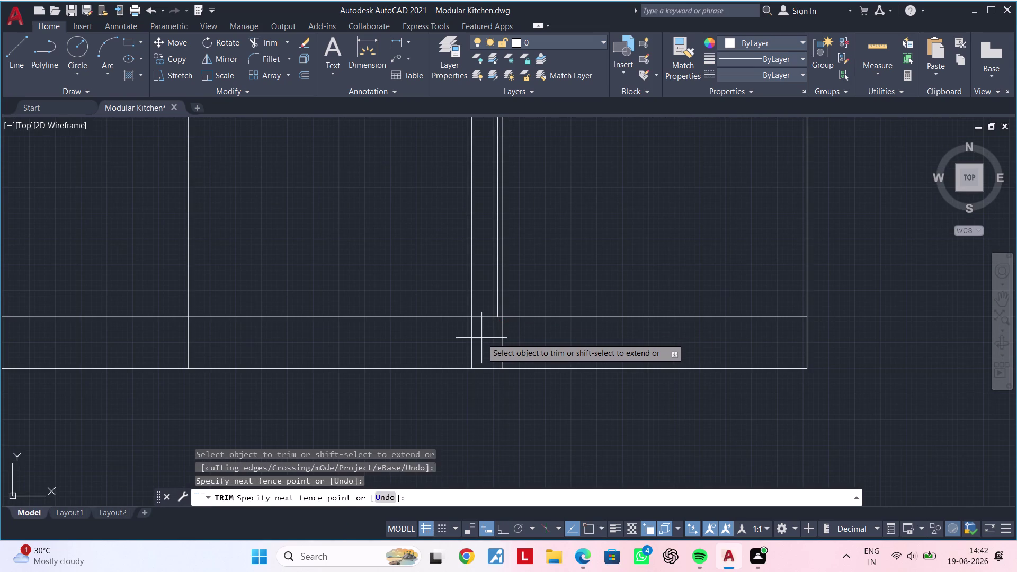
Fence-trim the plinth segments along the base cabinets and view the whole elevation.
click(455, 338)
middle_drag(383, 346, 552, 333)
drag(479, 340, 309, 331)
middle_drag(298, 326, 793, 326)
drag(625, 335, 472, 335)
scroll(down, 3)
middle_drag(487, 333, 630, 333)
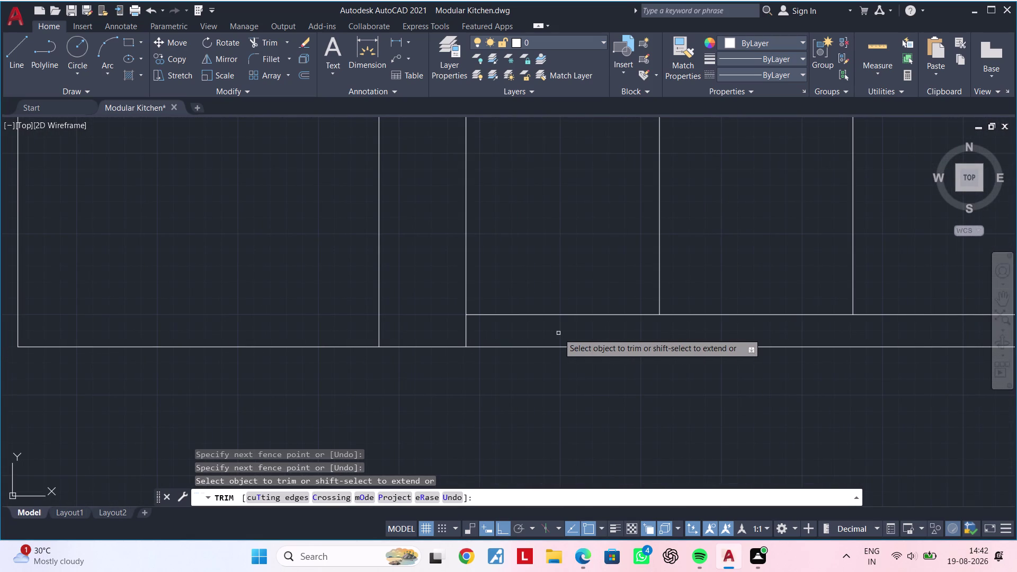
scroll(down, 3)
middle_drag(602, 330, 373, 345)
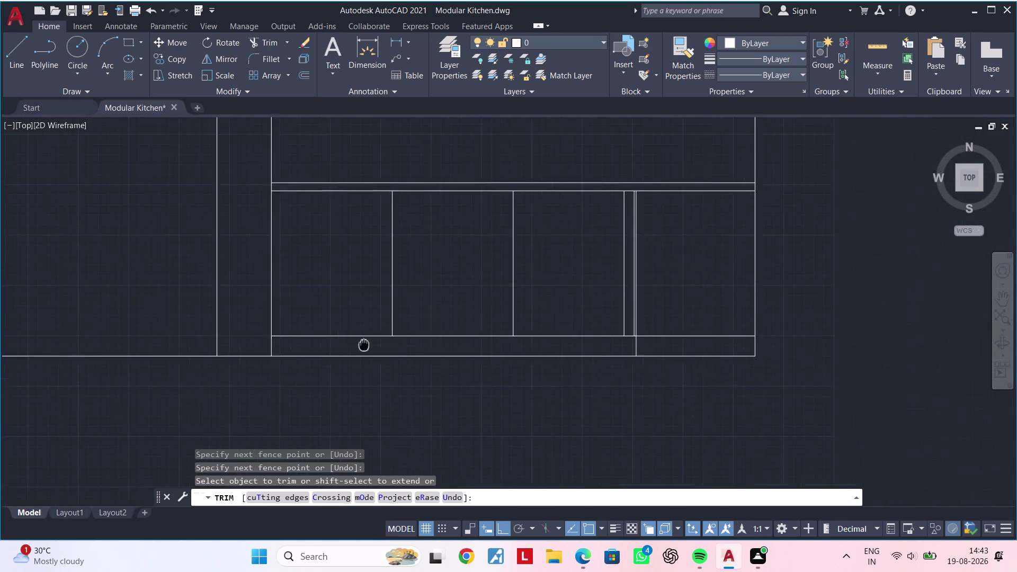
middle_drag(373, 345, 347, 345)
key(Escape)
key(Escape)
key(Escape)
key(Escape)
key(Escape)
key(Escape)
key(Escape)
key(Escape)
key(Escape)
key(Escape)
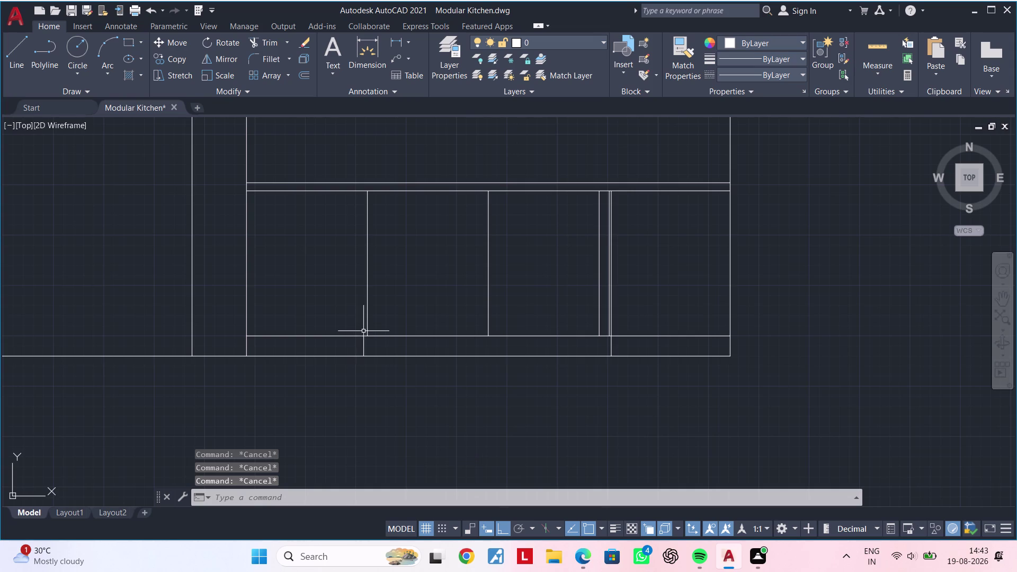
scroll(down, 3)
middle_drag(451, 314, 415, 321)
middle_drag(433, 311, 437, 335)
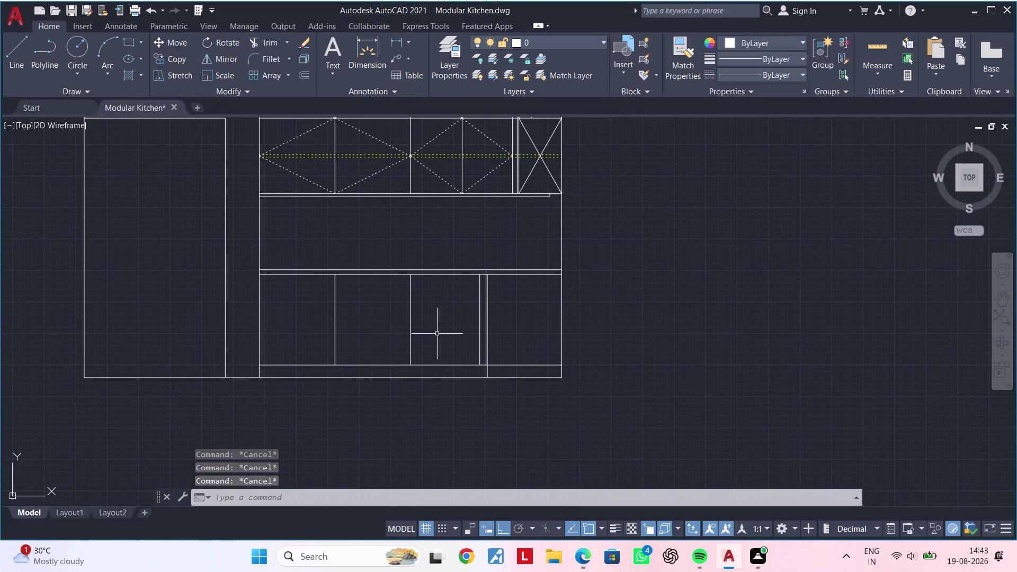
middle_drag(442, 316, 444, 330)
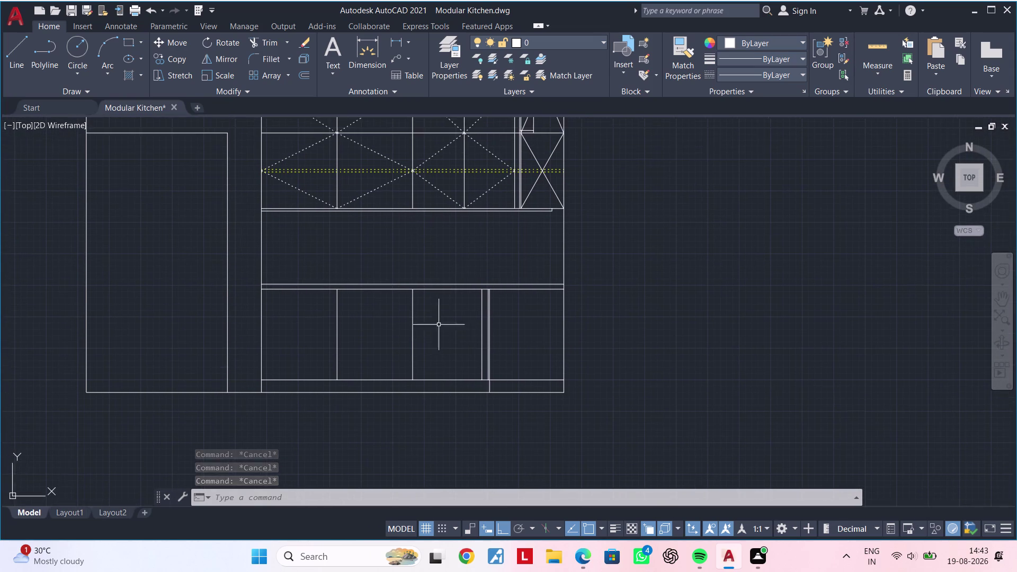
Offset the countertop line 230 units down, then undo the misplaced copy.
scroll(up, 3)
middle_drag(444, 308, 524, 317)
key(Escape)
key(Escape)
text(of)
key(space)
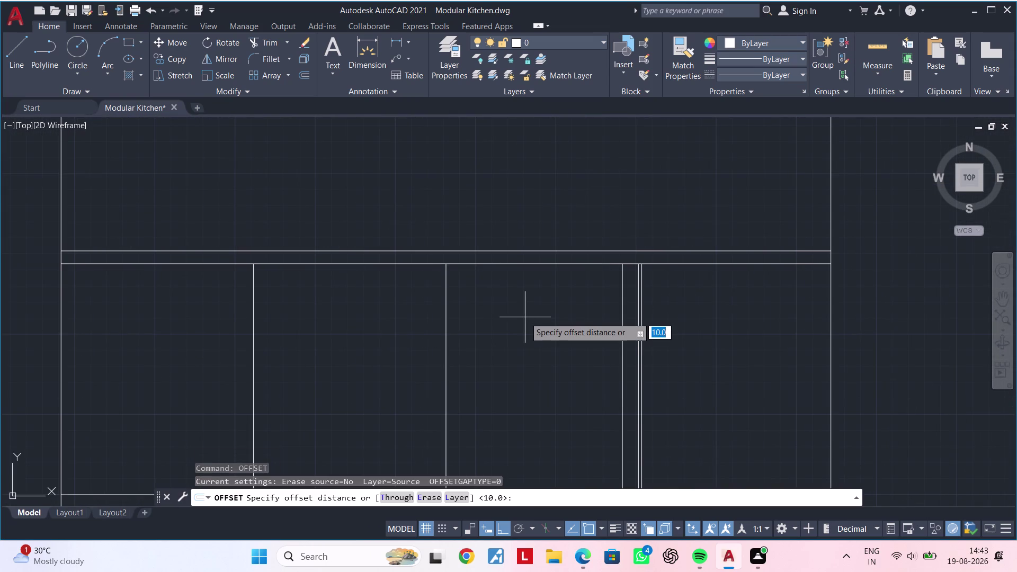
text(230)
key(Return)
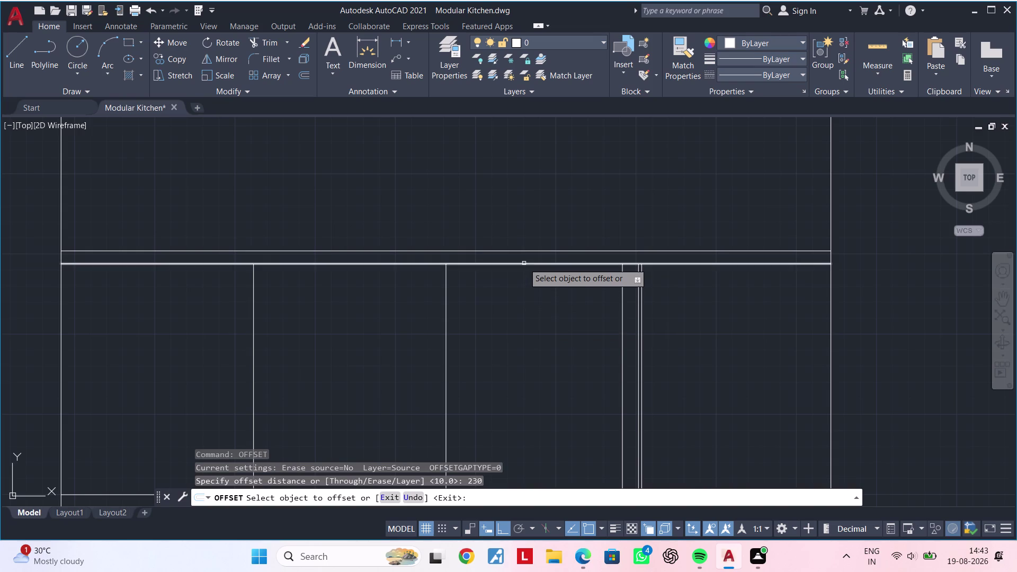
click(524, 263)
click(522, 300)
key(Escape)
key(Escape)
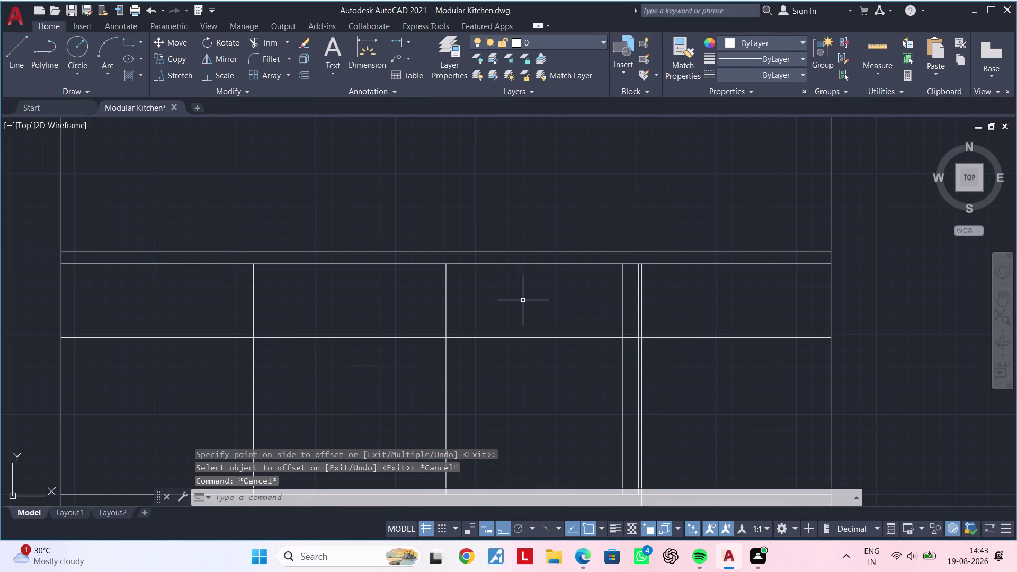
key(ctrl+z)
key(Escape)
key(Escape)
Offset the countertop line 20 units downward.
text(of)
key(space)
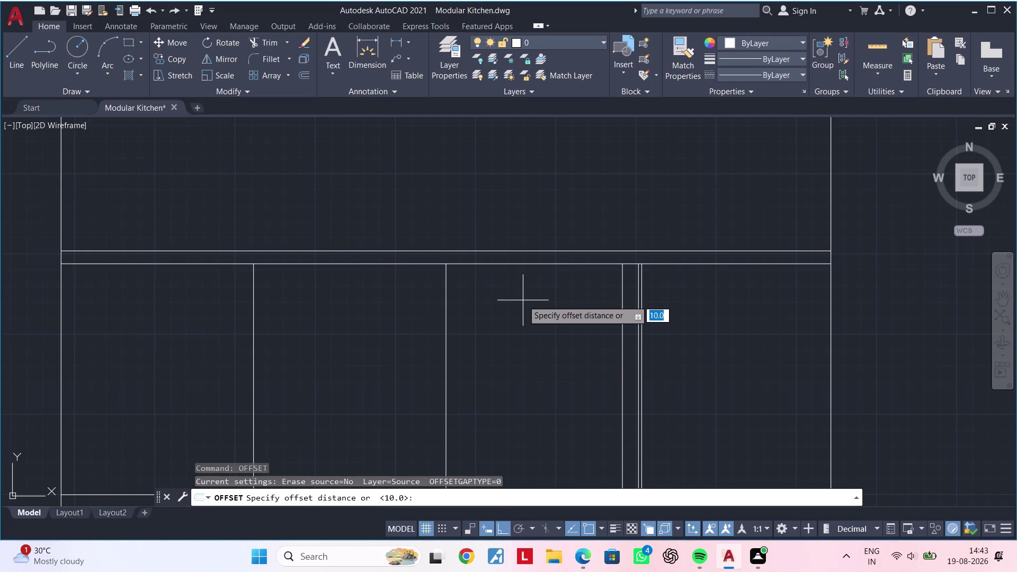
text(20)
key(Return)
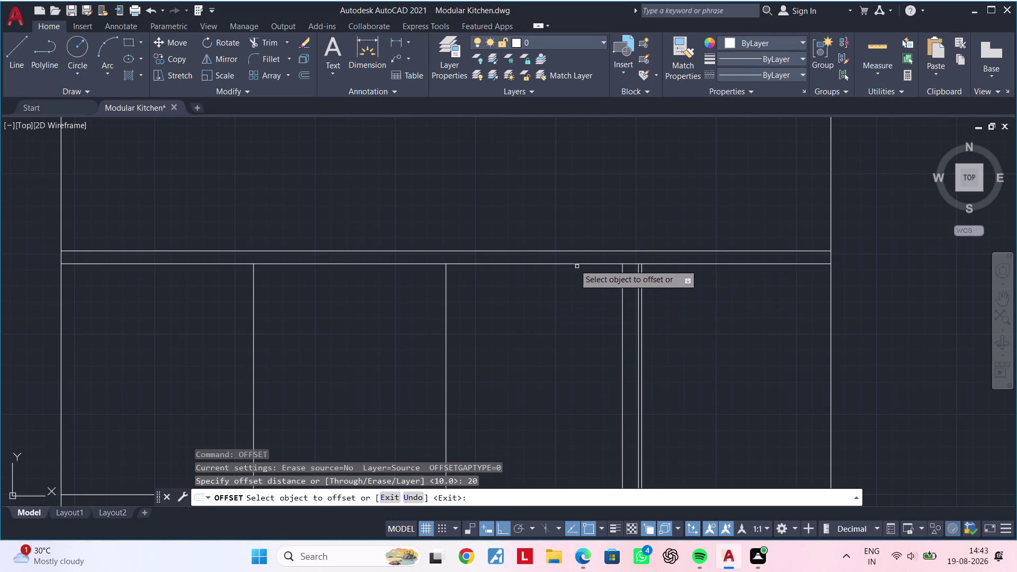
click(570, 264)
click(569, 297)
key(Escape)
key(Escape)
Trim the overhanging line ends near the tall unit and countertop.
text(tr)
key(space)
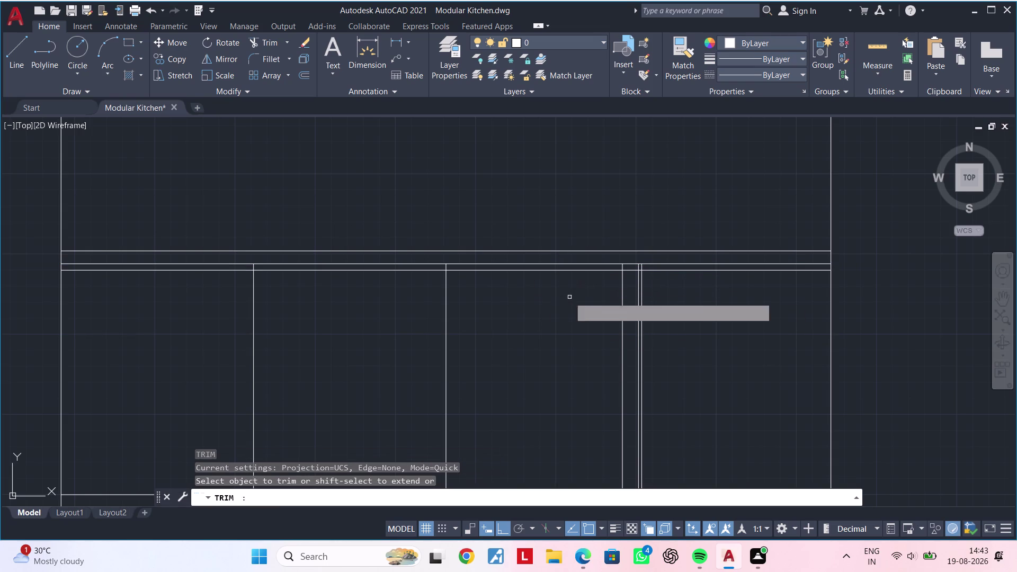
scroll(up, 3)
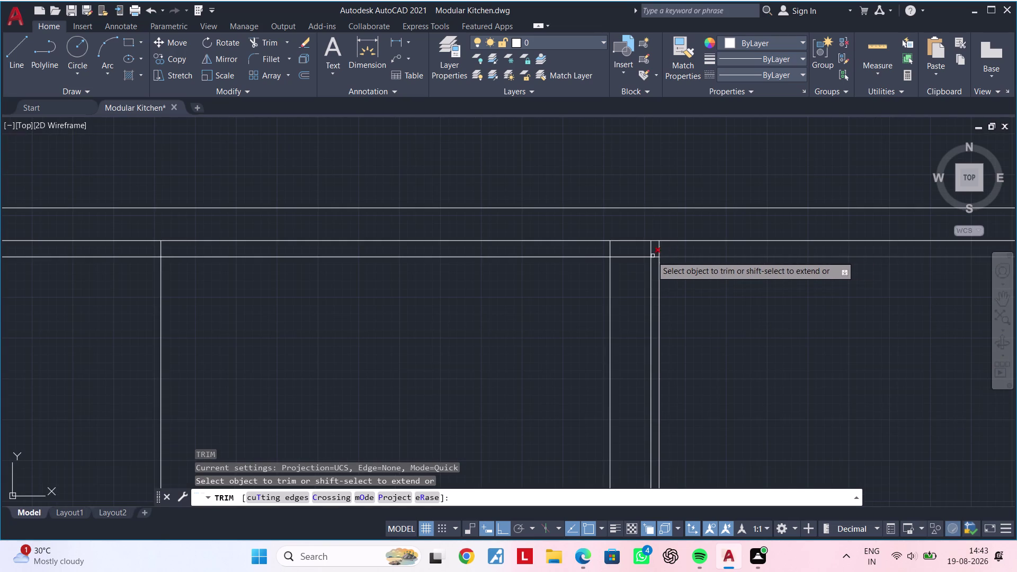
scroll(up, 3)
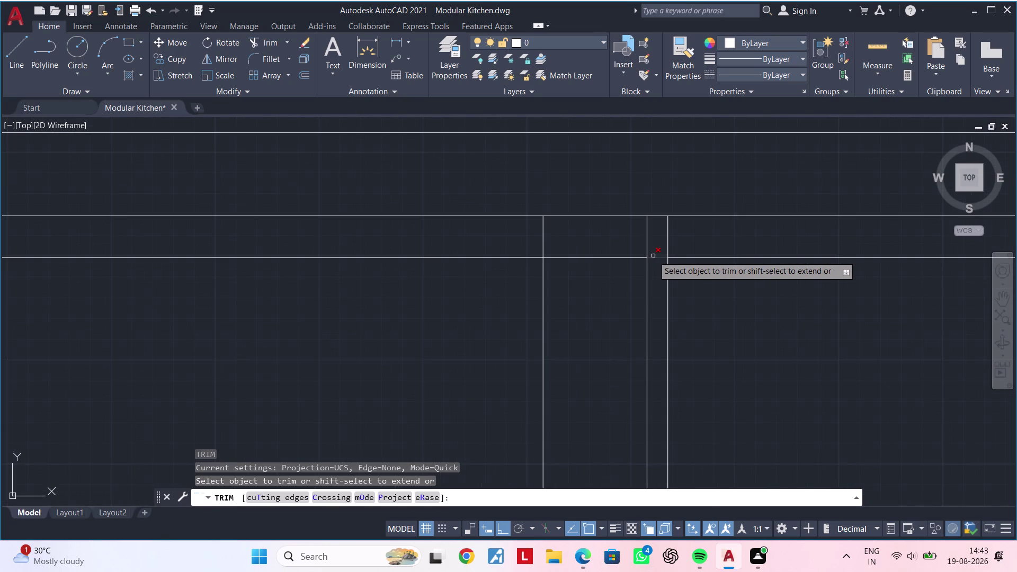
click(677, 256)
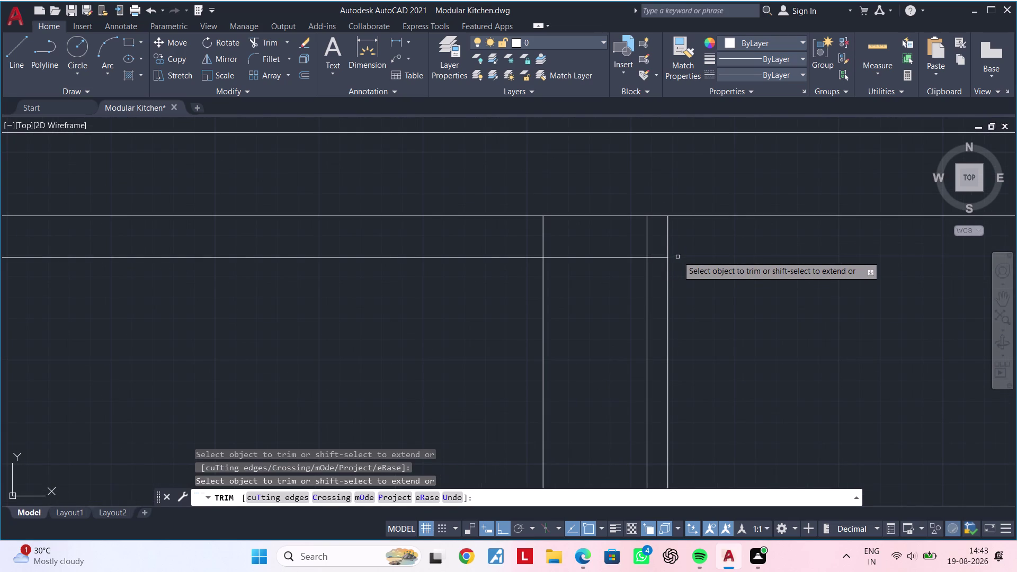
click(649, 234)
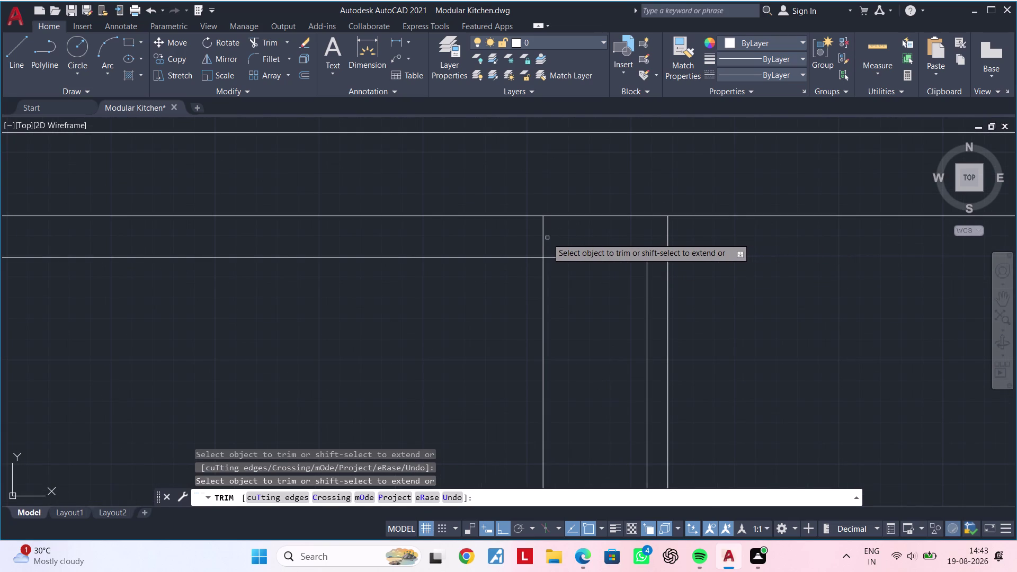
click(542, 238)
scroll(down, 3)
middle_drag(441, 271, 540, 280)
scroll(up, 3)
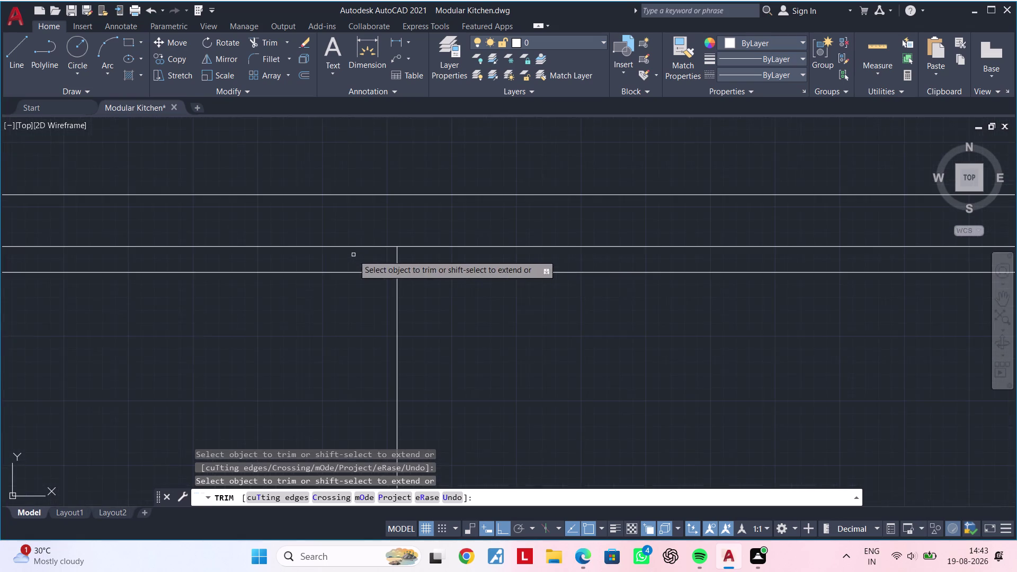
click(424, 261)
drag(392, 261, 345, 261)
Fence-trim the remaining countertop segments and return to the base cabinet elevation.
middle_drag(336, 259, 1003, 262)
scroll(down, 3)
middle_drag(456, 269, 463, 269)
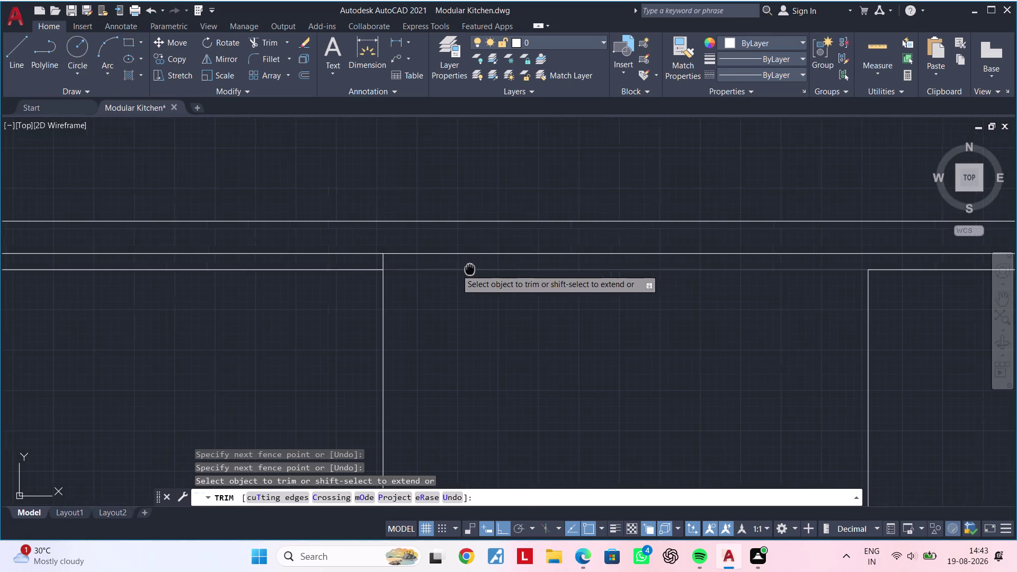
middle_drag(462, 269, 637, 271)
scroll(up, 3)
drag(593, 263, 509, 270)
scroll(down, 3)
scroll(down, 3)
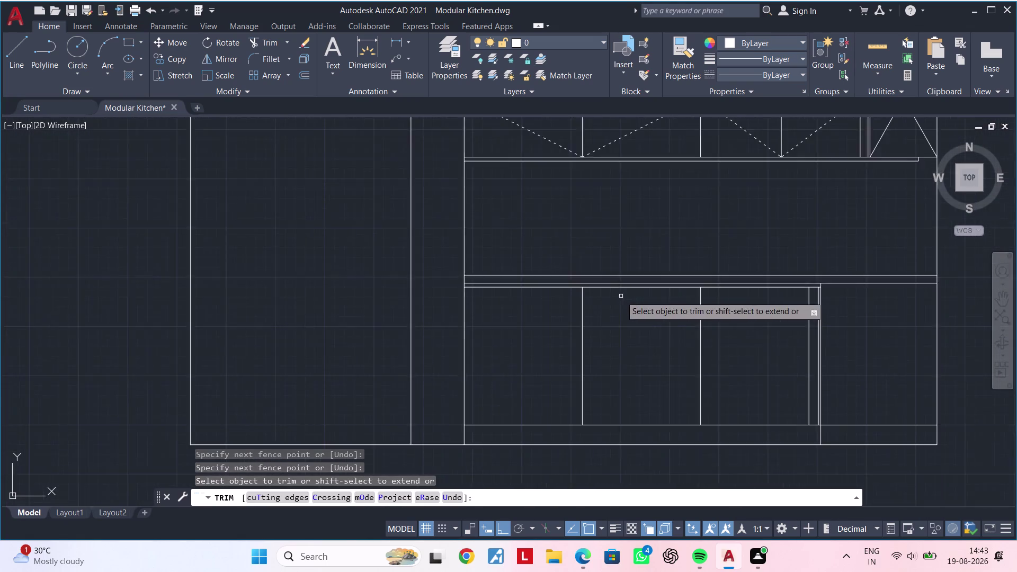
middle_drag(621, 296, 386, 283)
middle_drag(629, 311, 554, 306)
key(Escape)
key(Escape)
key(Escape)
key(Escape)
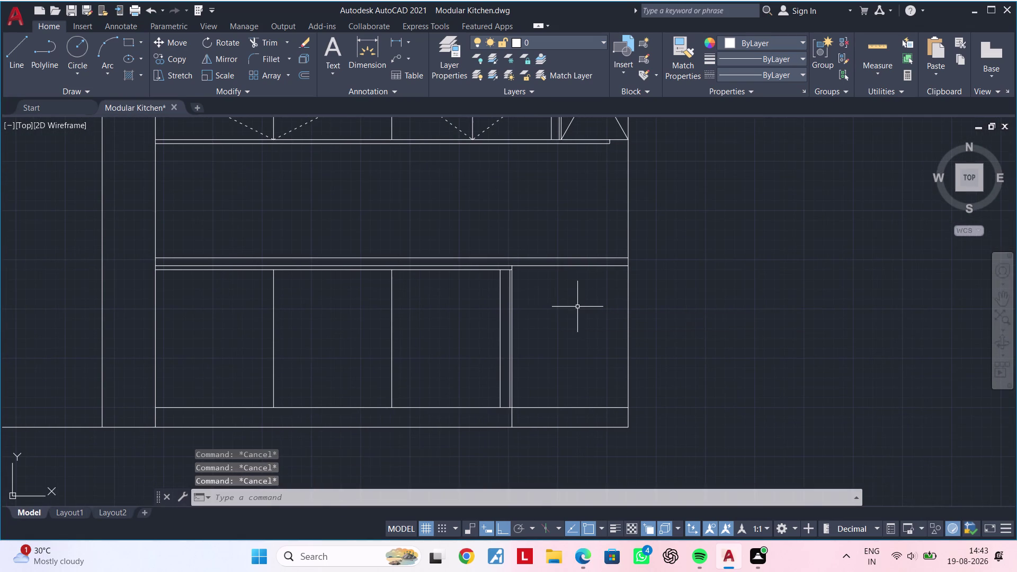
middle_drag(578, 306, 535, 303)
key(Escape)
key(Escape)
middle_drag(542, 309, 511, 306)
key(Escape)
key(Escape)
key(l)
key(space)
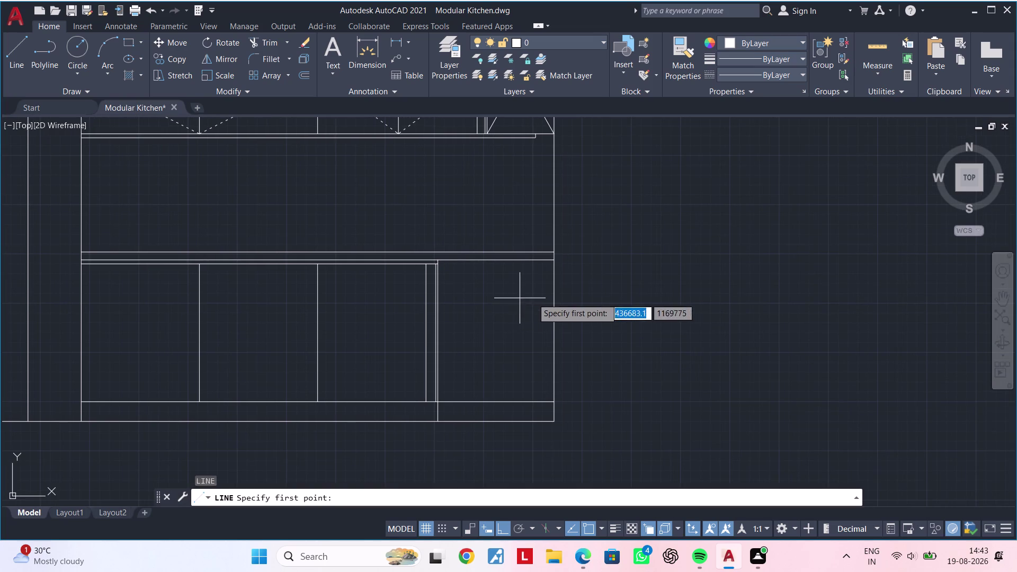
Draw the first corner-to-corner diagonal across the rightmost base cabinet panel.
scroll(up, 3)
click(548, 235)
middle_drag(504, 330, 547, 225)
scroll(down, 3)
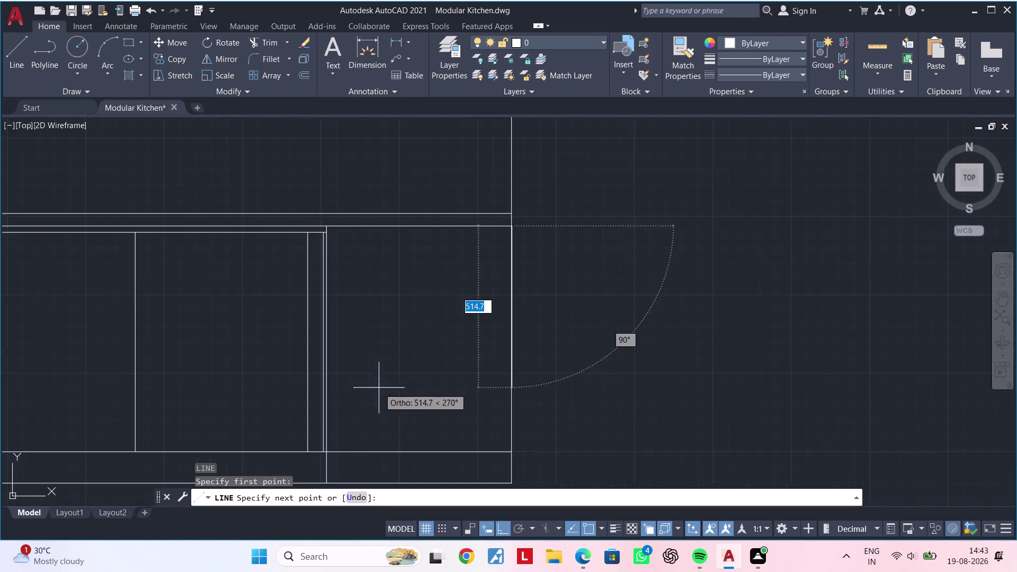
middle_drag(392, 372, 439, 319)
scroll(up, 3)
click(337, 424)
key(Escape)
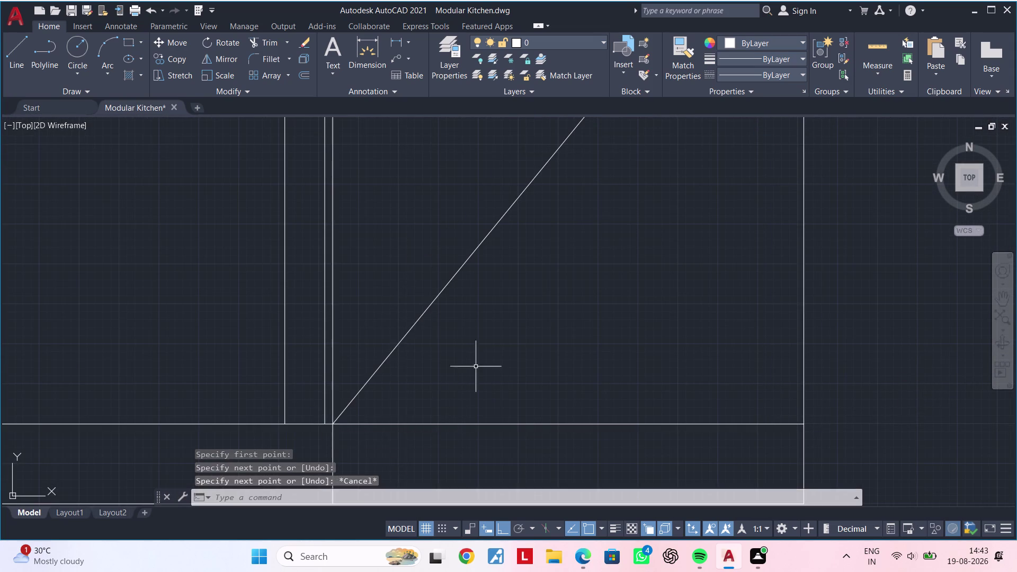
Draw the second diagonal from the panel's top corner to its opposite bottom corner.
middle_drag(493, 360, 483, 377)
key(space)
scroll(down, 3)
middle_drag(473, 347, 435, 409)
scroll(up, 3)
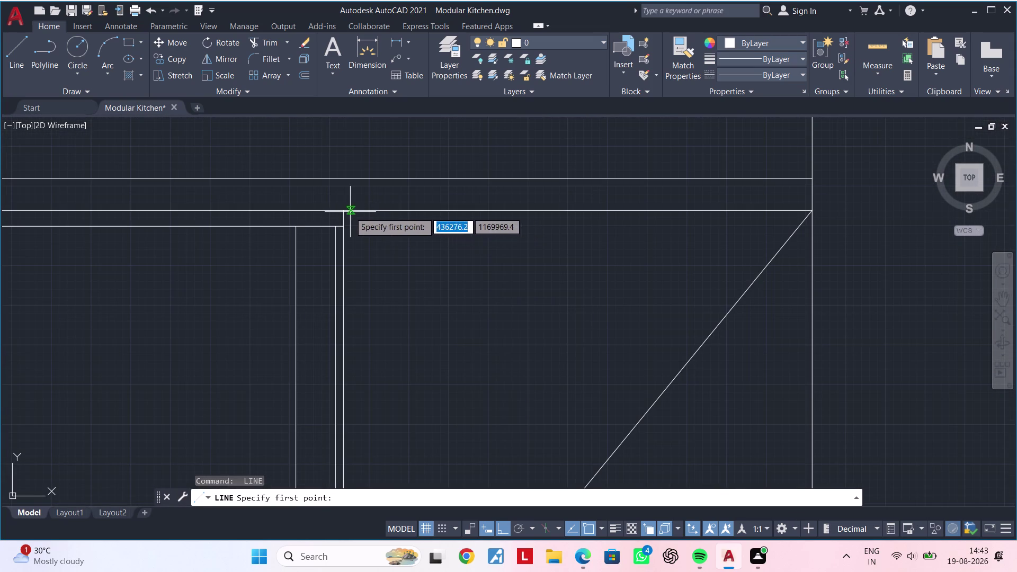
click(345, 212)
scroll(down, 3)
middle_drag(619, 345, 507, 249)
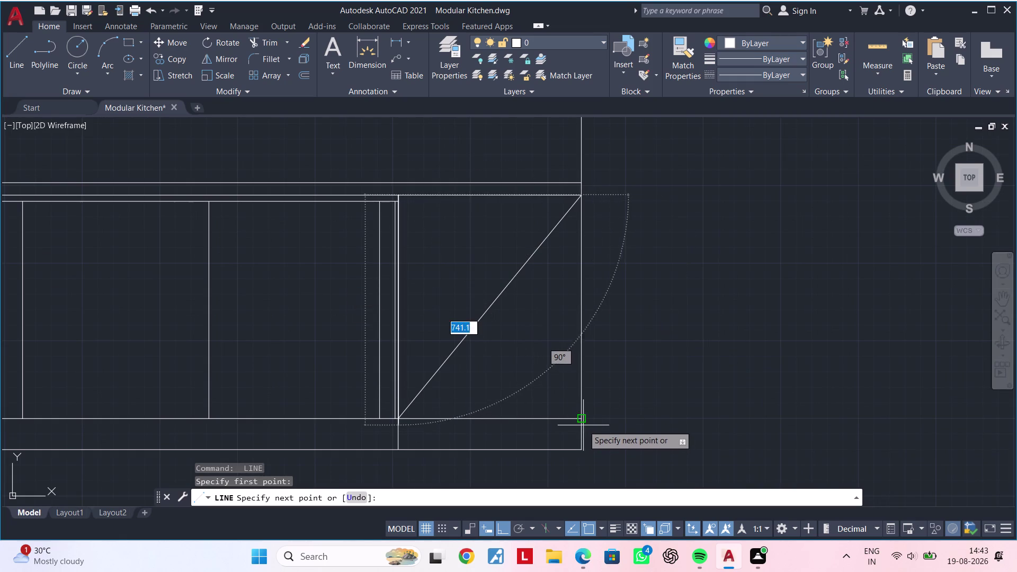
click(581, 421)
scroll(down, 3)
middle_drag(522, 414, 749, 386)
key(Escape)
Clear all active commands and start a new Line with L.
key(Escape)
key(Escape)
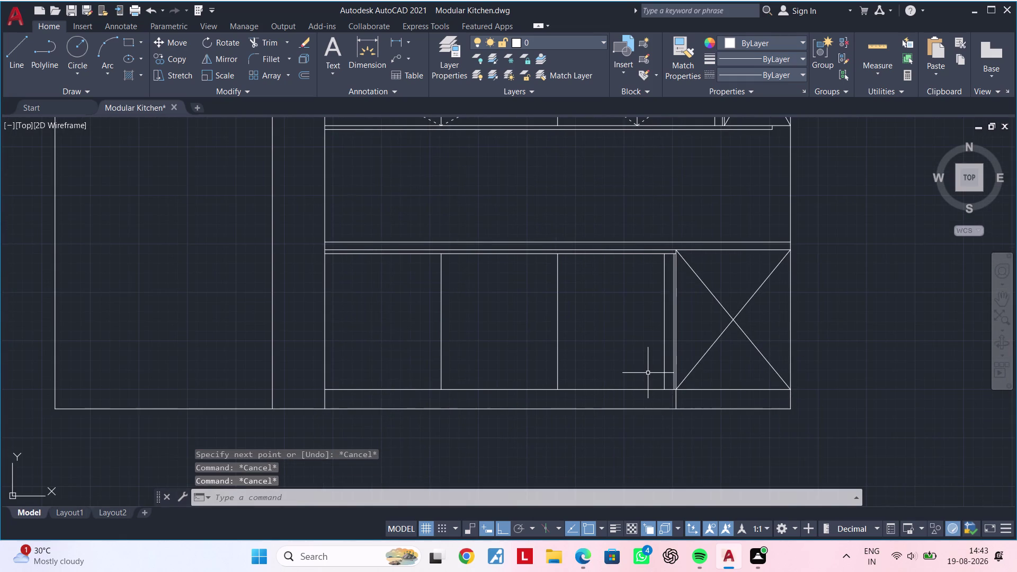
key(Escape)
key(Escape)
key(Escape)
middle_drag(597, 366, 552, 364)
key(Escape)
key(Escape)
key(Escape)
key(Escape)
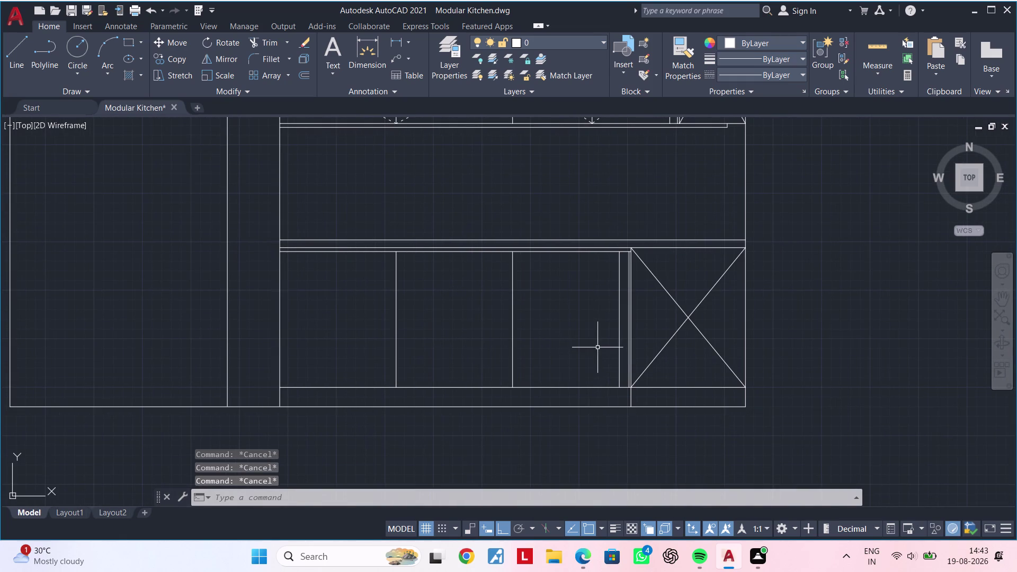
key(Escape)
text(l)
key(space)
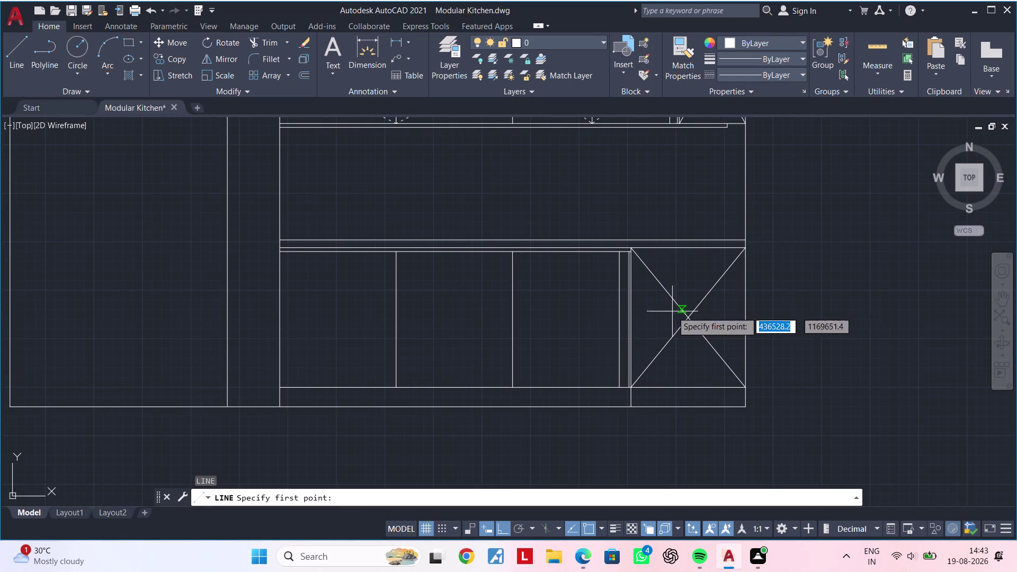
Draw a horizontal divider line at mid-height through the crossed panel.
click(511, 320)
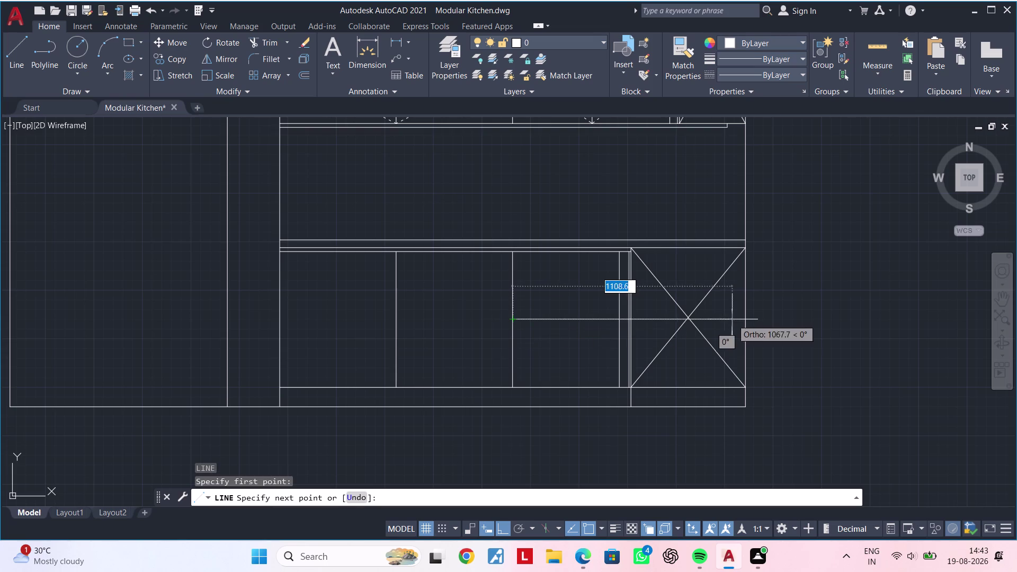
click(743, 319)
key(Escape)
middle_drag(607, 347, 658, 345)
key(Escape)
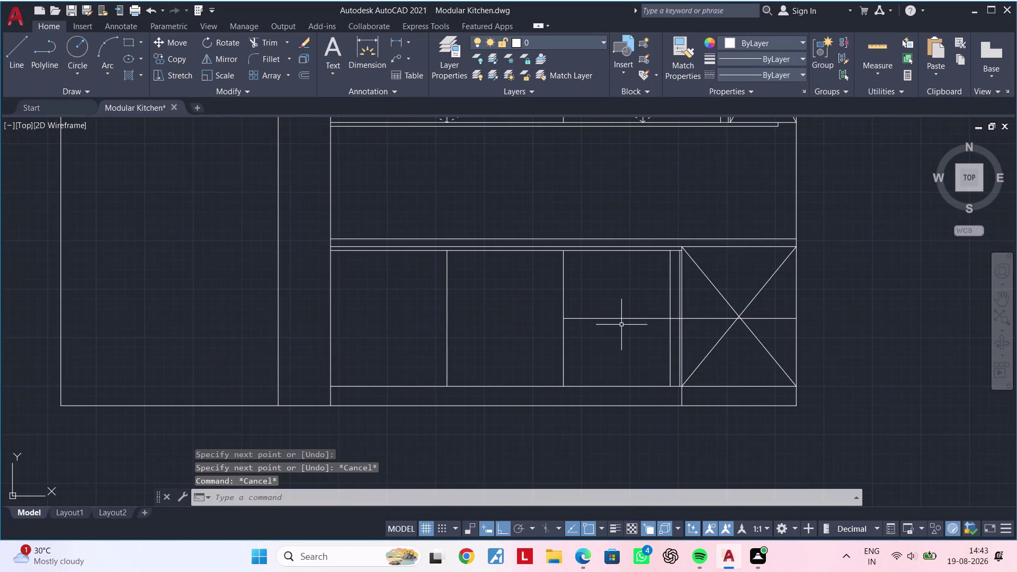
Grip-stretch the divider's left end across the full width of the base cabinets.
click(622, 319)
click(564, 317)
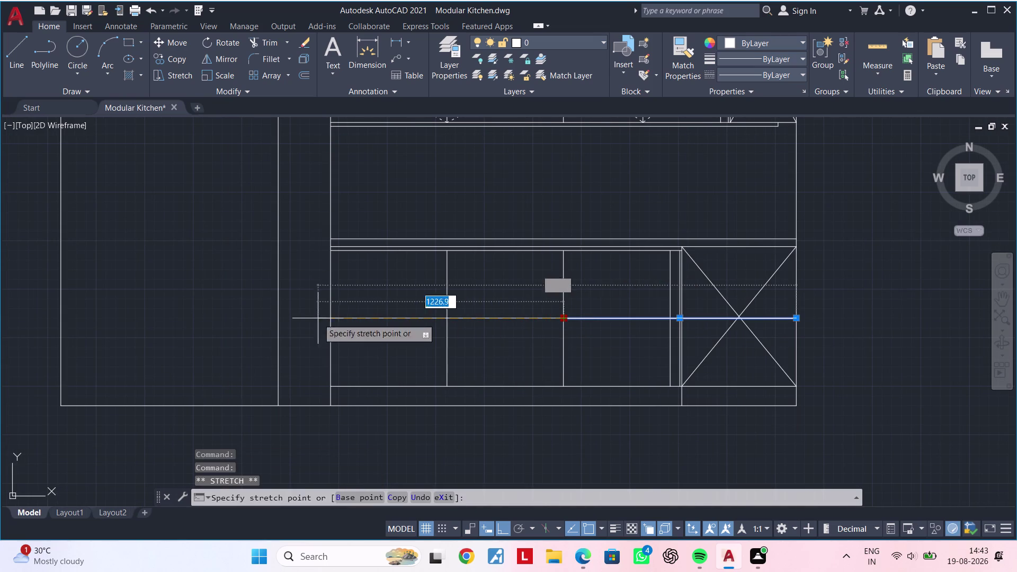
click(330, 321)
key(Escape)
middle_drag(416, 324, 348, 343)
key(Escape)
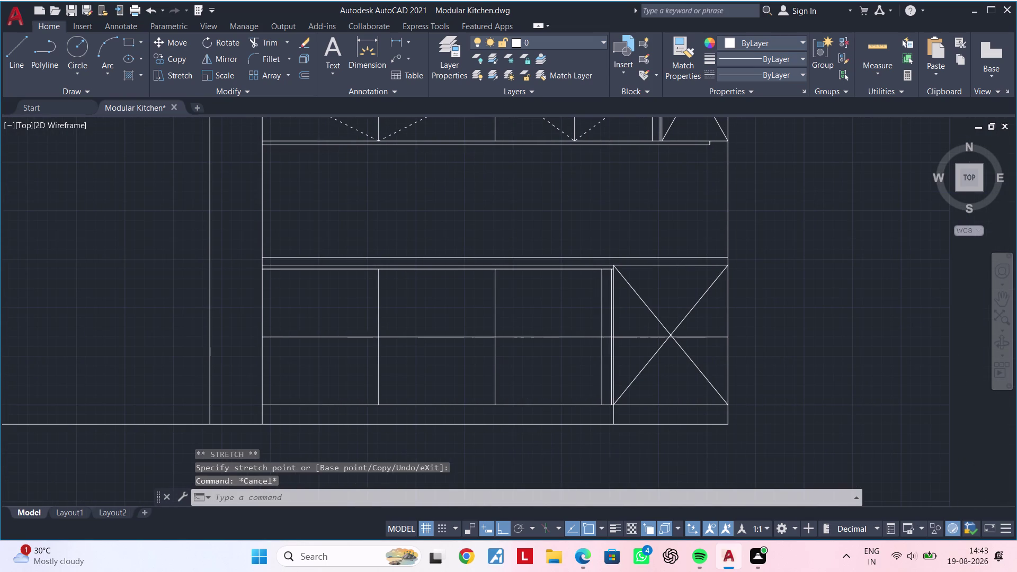
Start Offset with a distance of 10, correcting the mistyped 101.
text(of)
key(space)
text(101)
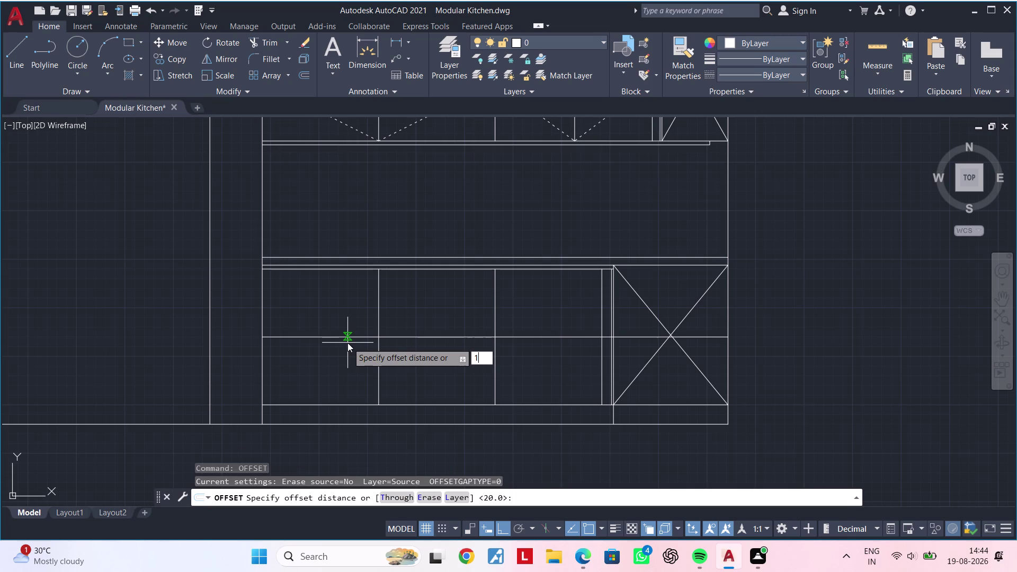
key(Escape)
key(Escape)
key(Escape)
key(Escape)
text(of)
key(space)
text(10)
key(Return)
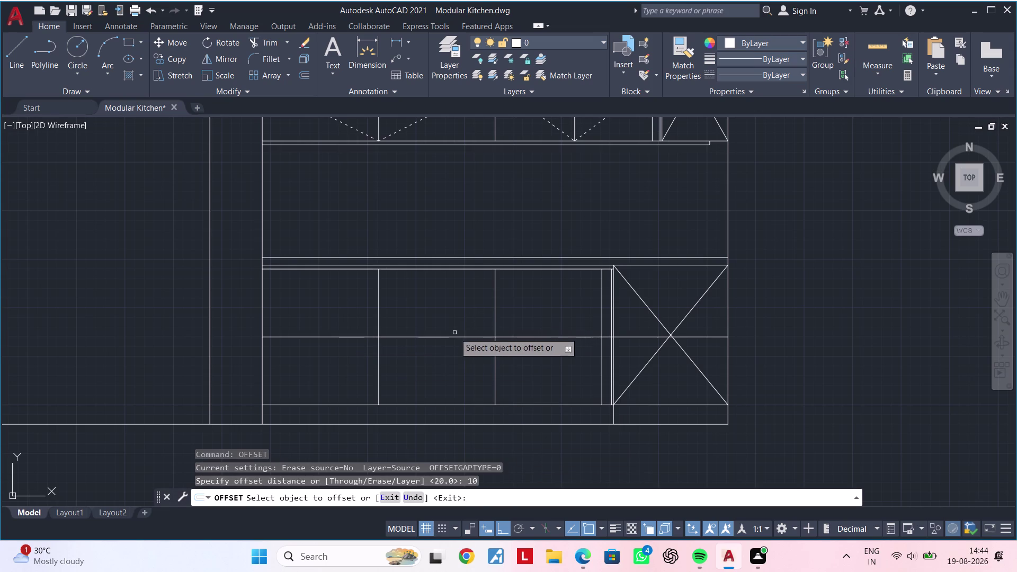
Offset the horizontal divider line 10 units to create the parallel line.
click(453, 334)
click(450, 336)
click(453, 318)
scroll(up, 3)
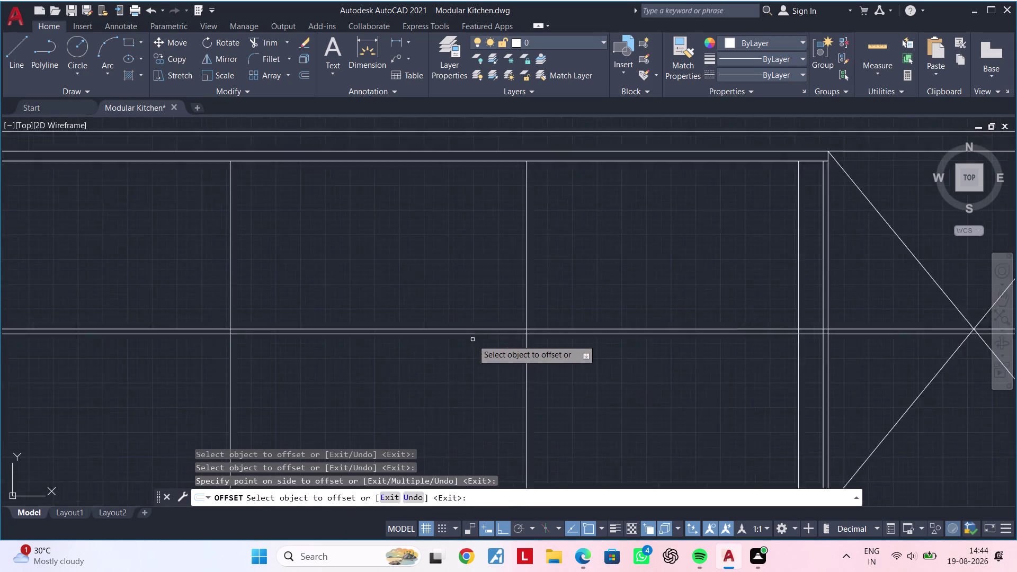
scroll(up, 3)
click(444, 331)
click(442, 366)
key(Escape)
Erase the unwanted duplicate offset line.
click(446, 332)
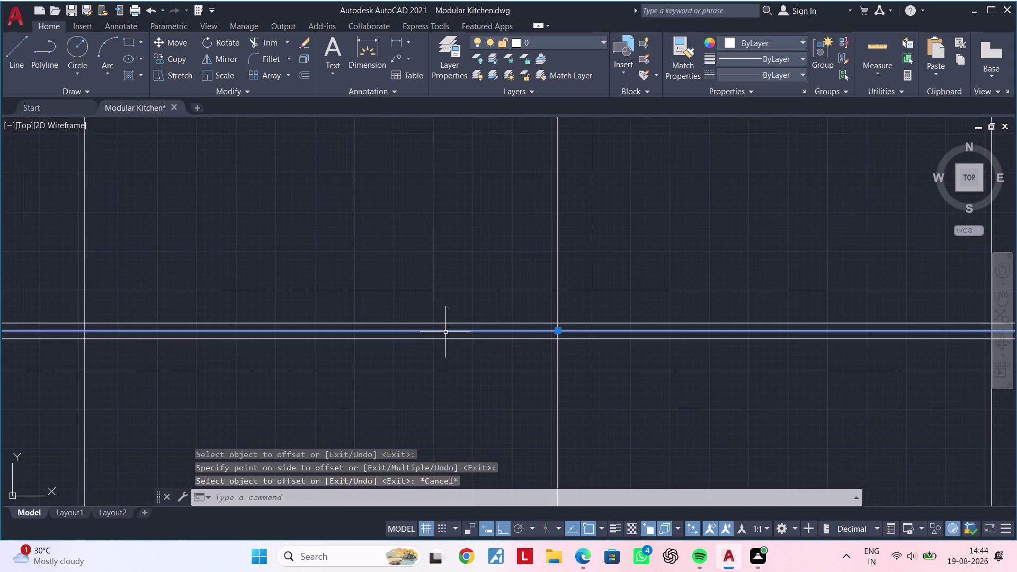
key(Delete)
scroll(down, 3)
middle_drag(452, 341, 410, 343)
key(Escape)
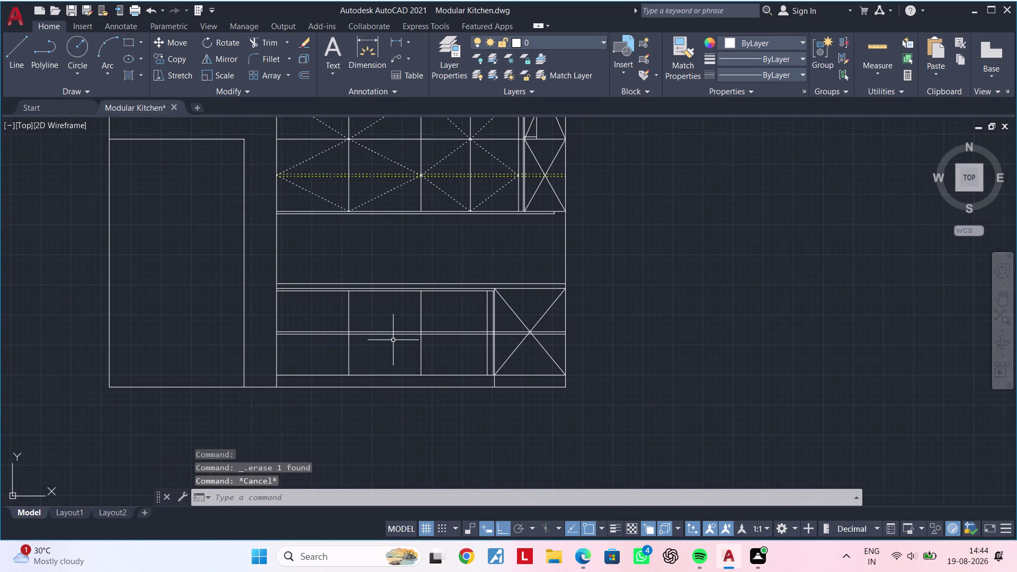
middle_drag(360, 341, 414, 334)
key(Escape)
middle_click(417, 335)
key(Escape)
text(l)
key(space)
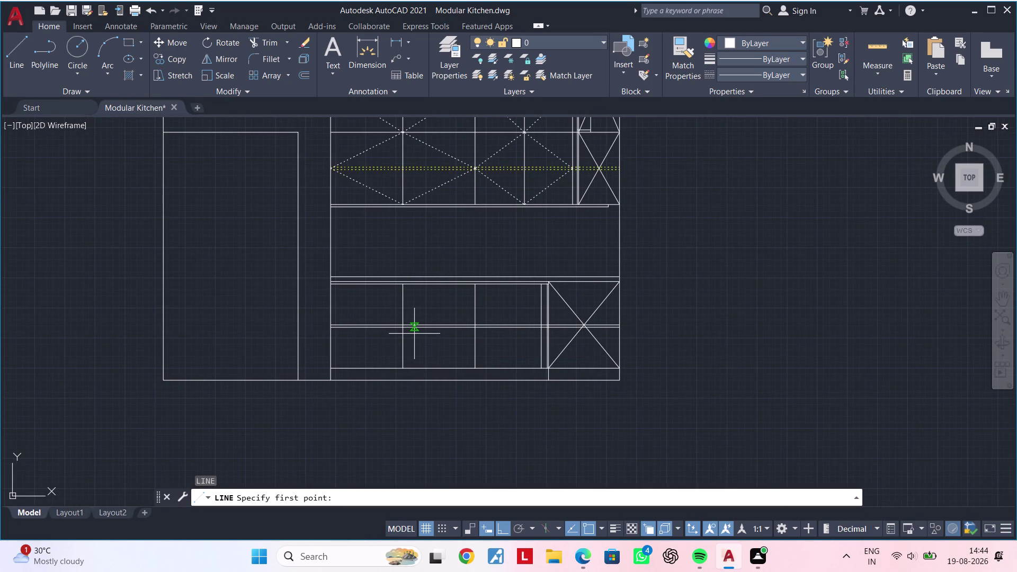
Undo the last three changes and centre the lower cabinet shutter panels.
key(Escape)
key(ctrl+z)
key(ctrl+z)
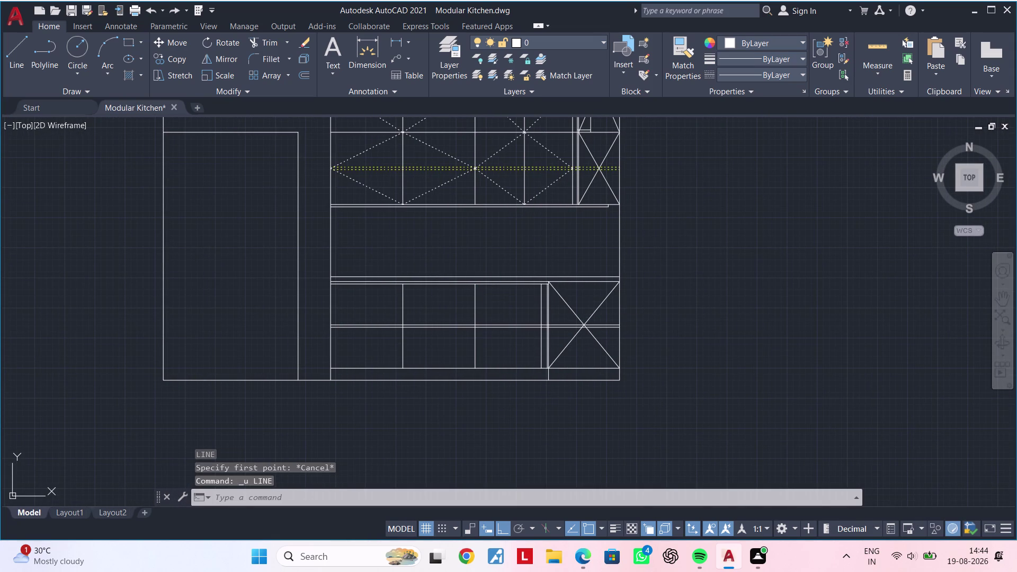
key(ctrl+z)
key(Escape)
scroll(down, 3)
middle_drag(536, 299, 523, 299)
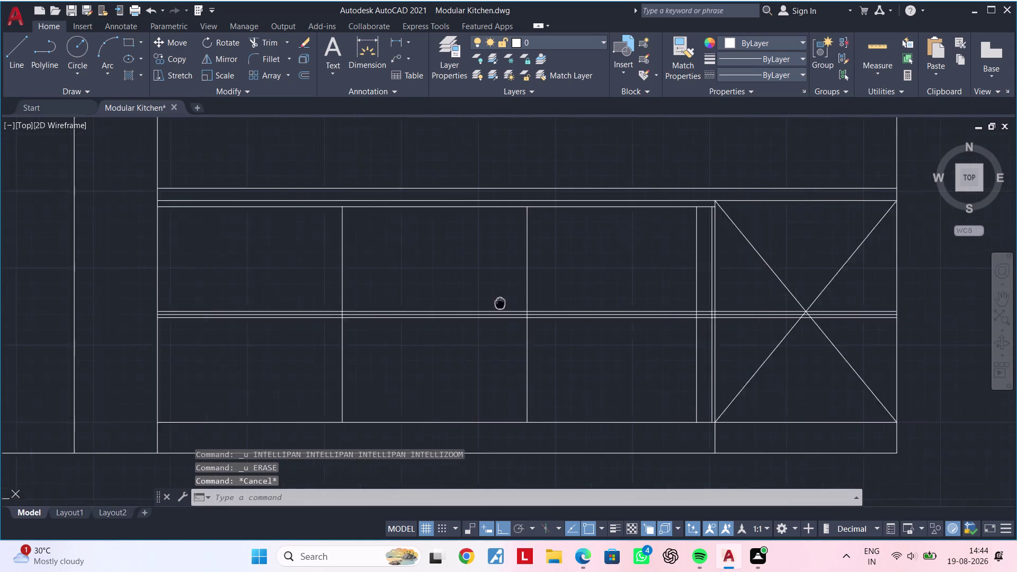
middle_drag(523, 299, 449, 306)
key(Escape)
key(Escape)
Draw a diagonal pair from the first panel's top to mid-height and down to its bottom corner.
text(l)
key(space)
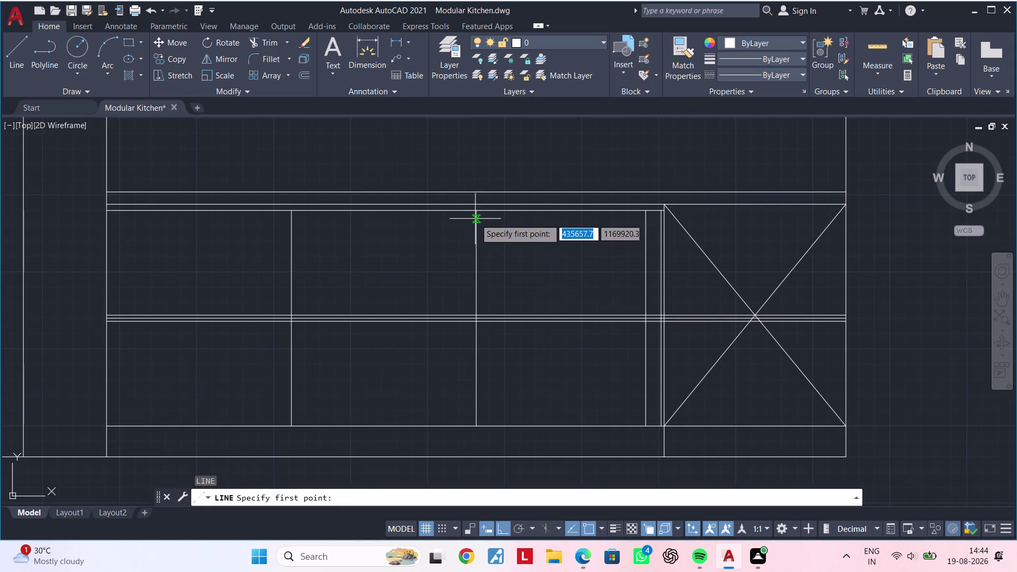
click(476, 214)
scroll(up, 3)
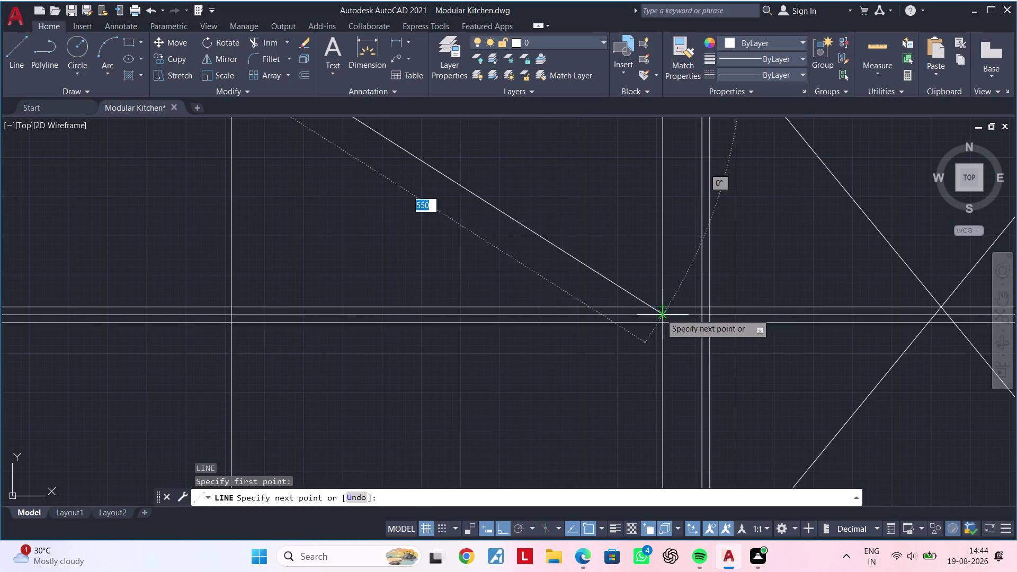
click(660, 316)
scroll(down, 3)
middle_drag(589, 373, 665, 268)
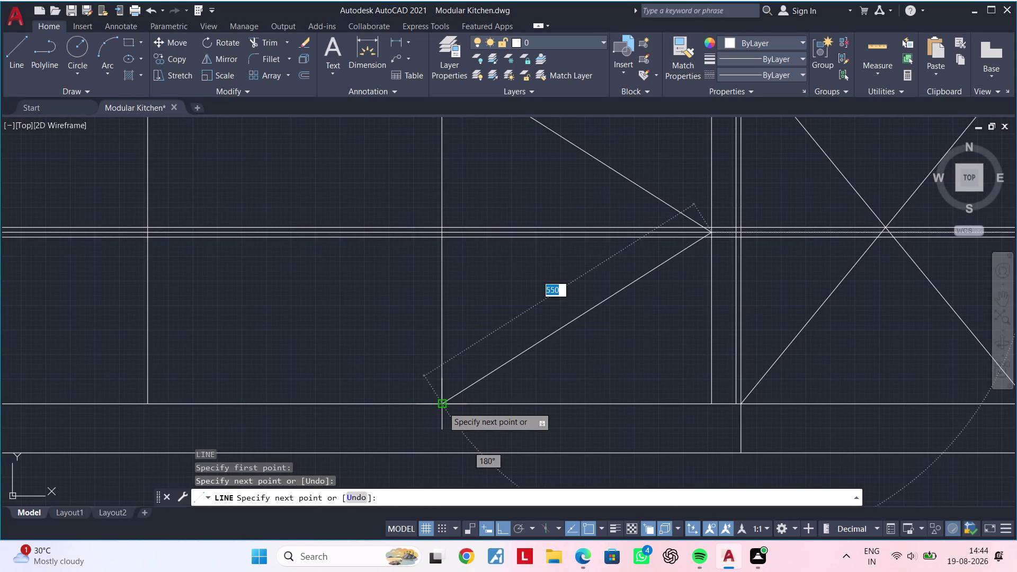
click(443, 407)
key(Escape)
scroll(down, 3)
middle_drag(329, 367, 510, 369)
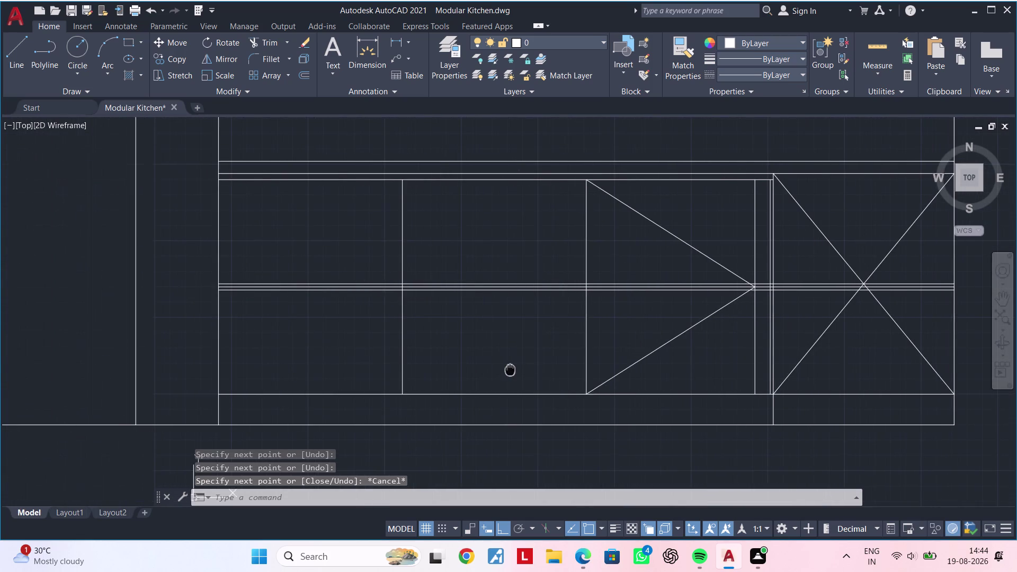
middle_drag(485, 369, 546, 374)
key(Escape)
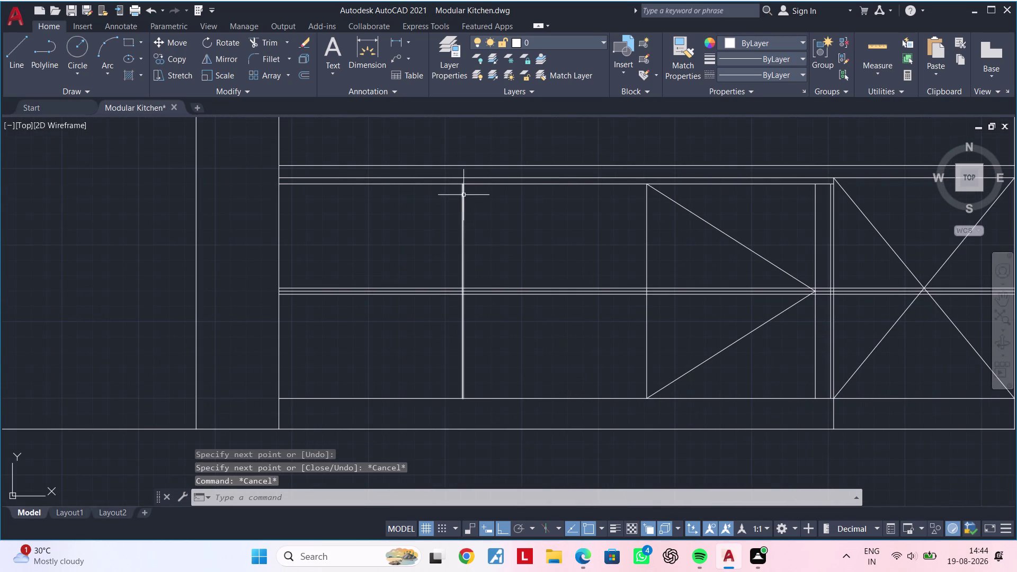
Draw the next panel's diagonals from its top to mid-height and down to the bottom corner.
key(space)
scroll(up, 3)
click(462, 184)
middle_drag(565, 270, 479, 245)
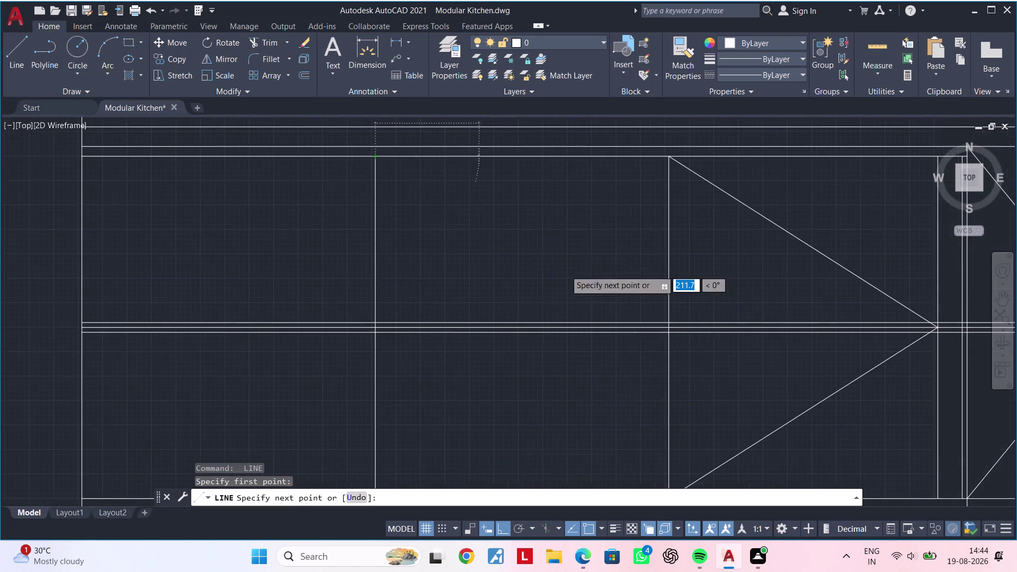
scroll(up, 3)
click(681, 332)
scroll(down, 3)
middle_drag(604, 373, 605, 370)
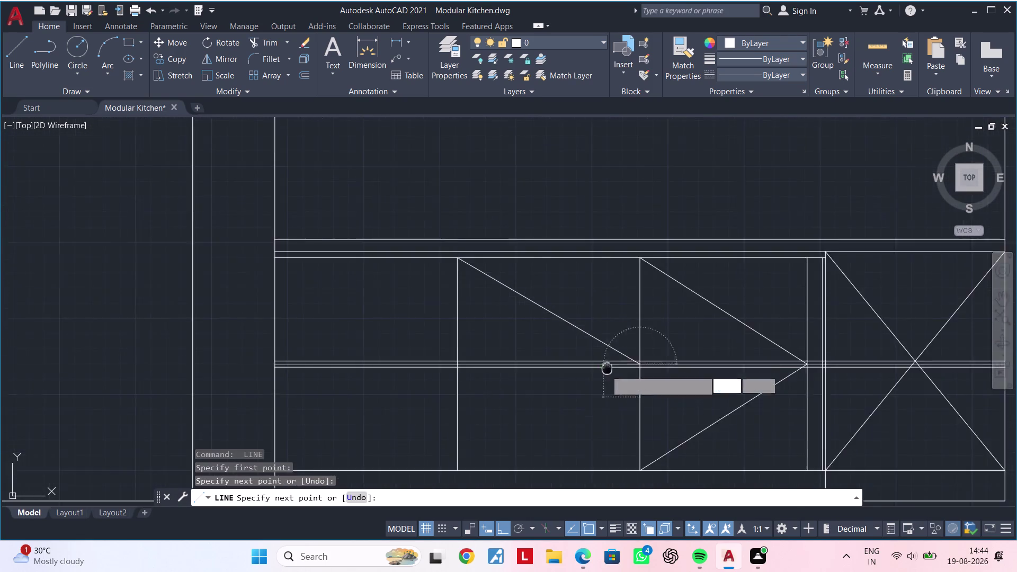
middle_drag(605, 371, 721, 265)
scroll(up, 3)
click(481, 371)
Continue the line to a further point and back up to the divider's top, closing the diamond.
scroll(down, 3)
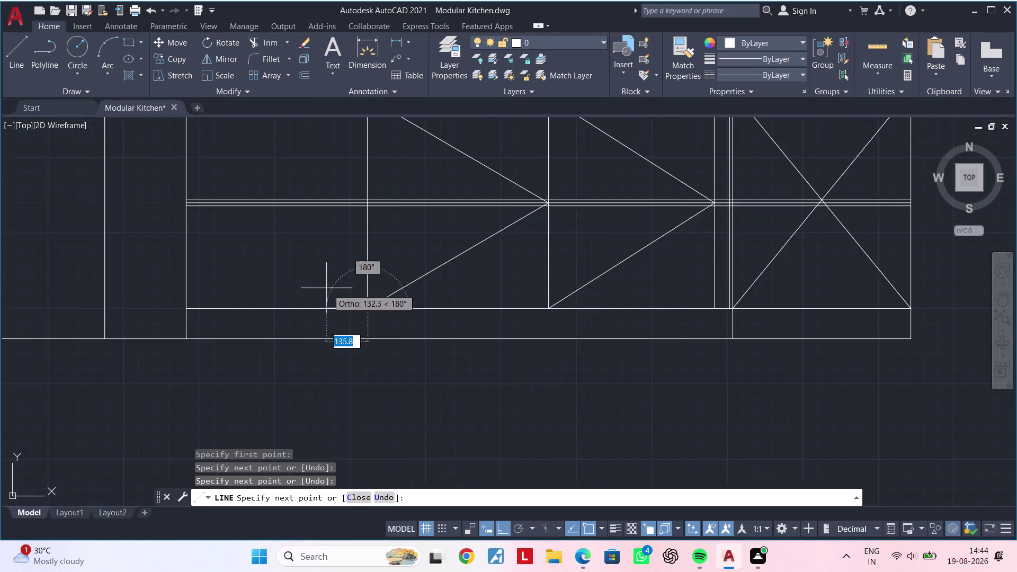
middle_drag(311, 275, 369, 349)
scroll(up, 3)
click(232, 274)
scroll(down, 3)
middle_drag(480, 184, 405, 288)
scroll(up, 3)
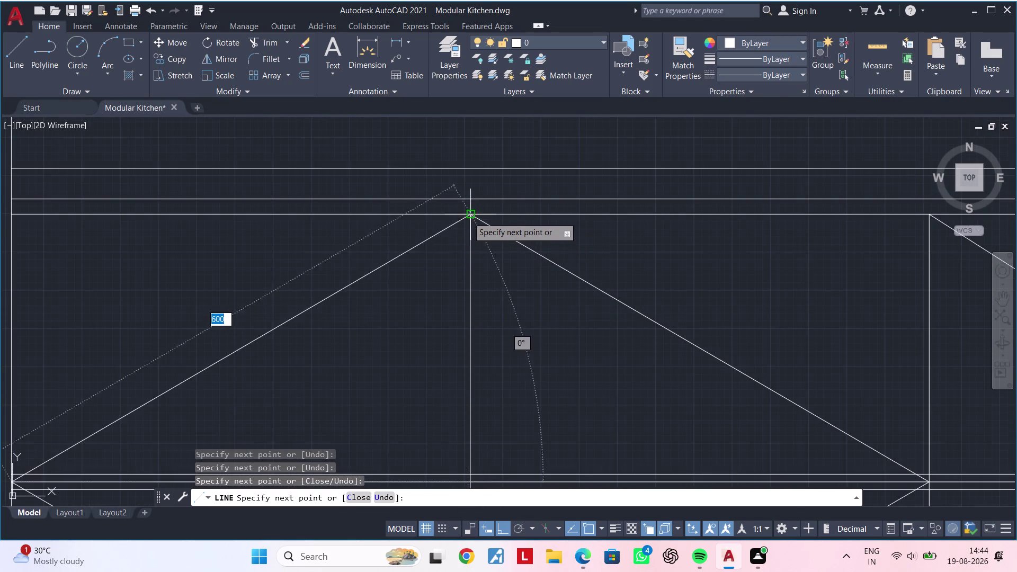
click(468, 217)
scroll(down, 3)
middle_drag(499, 255, 451, 210)
key(Escape)
key(Escape)
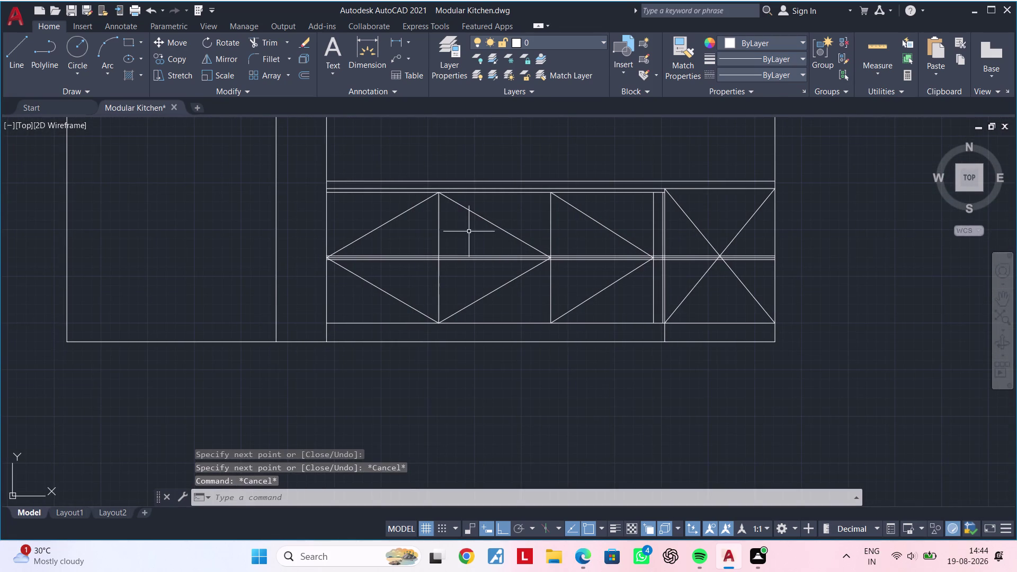
key(Escape)
key(Escape)
Erase the stray line across the panel and review both elevations.
middle_drag(528, 255, 387, 256)
scroll(up, 3)
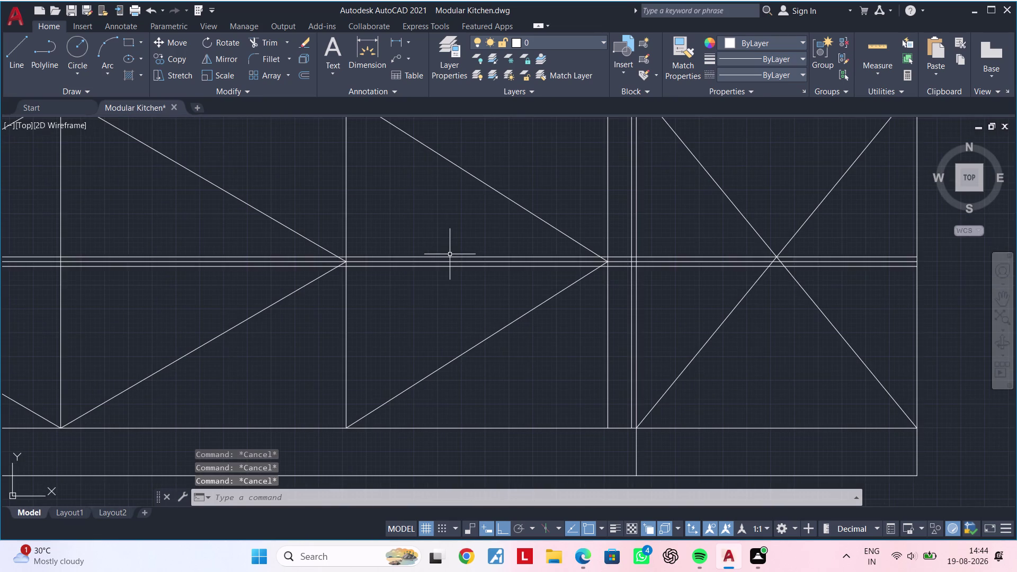
click(446, 262)
key(Delete)
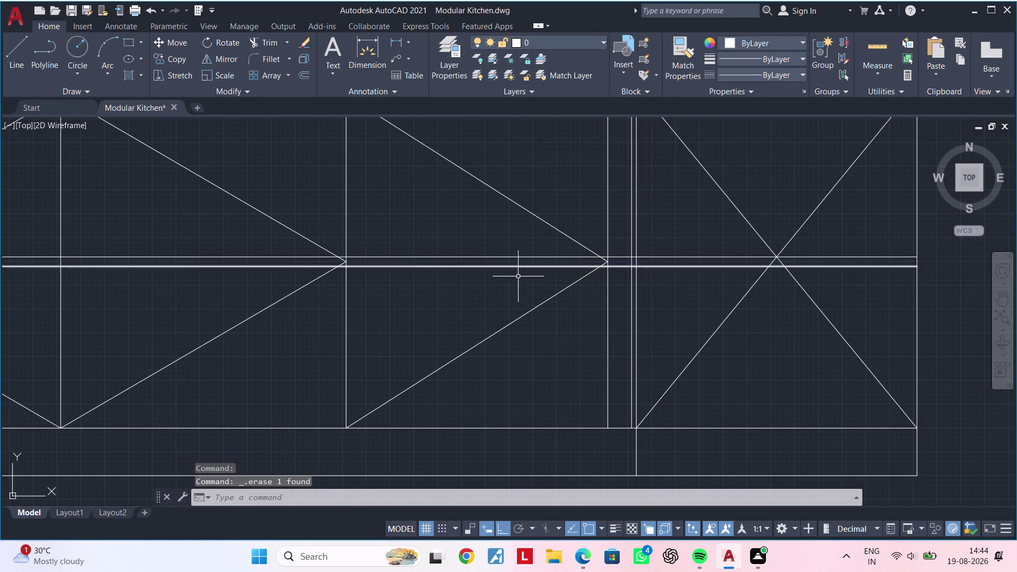
middle_drag(624, 294, 514, 289)
key(Escape)
key(Escape)
key(Escape)
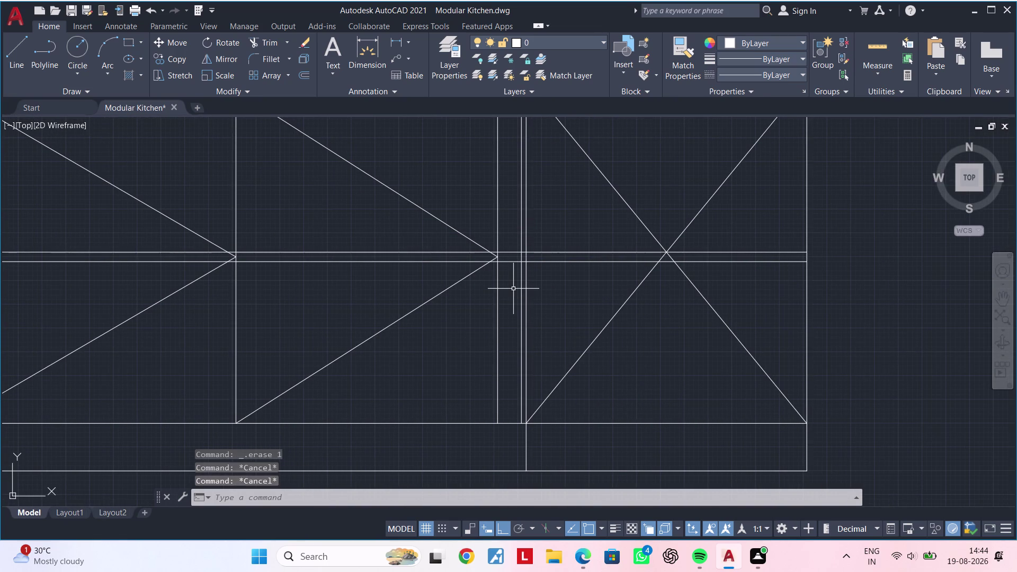
scroll(down, 3)
middle_drag(486, 300, 504, 317)
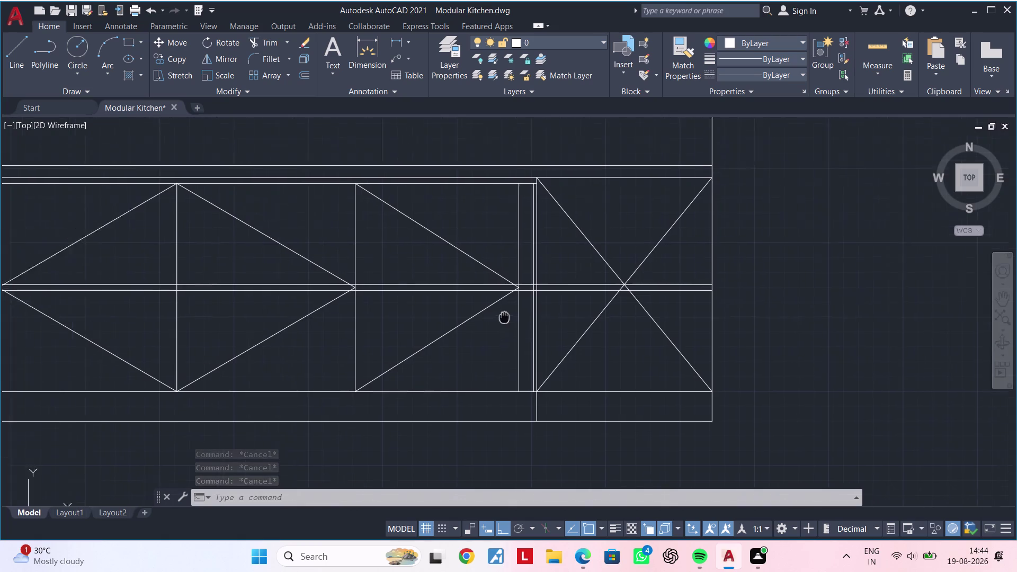
middle_drag(504, 317, 573, 344)
scroll(down, 3)
middle_drag(538, 244, 536, 288)
Start MATCHPROP with MA and pick a dashed upper-elevation diagonal as the source.
key(m)
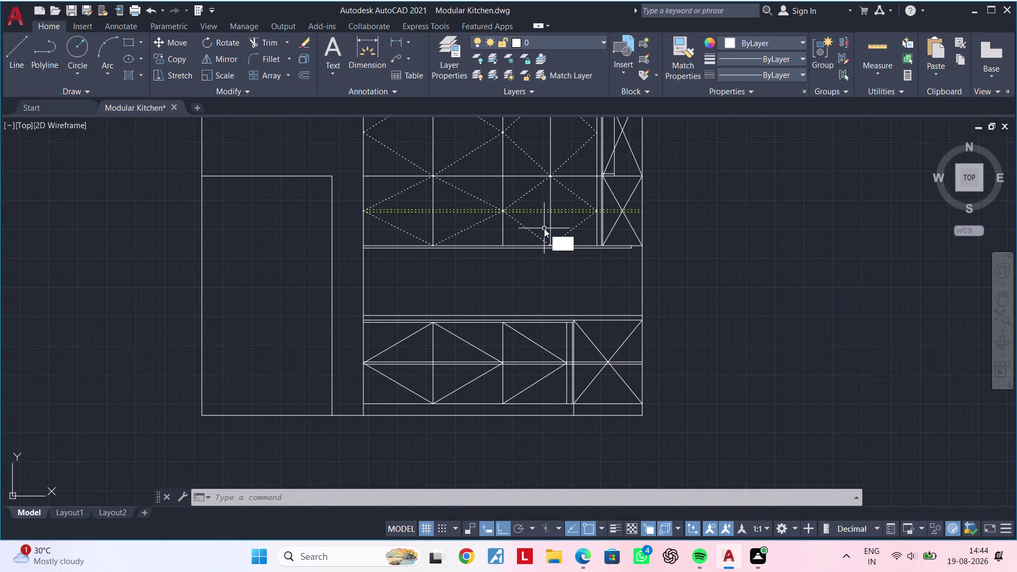
text(a)
key(space)
scroll(up, 3)
click(535, 213)
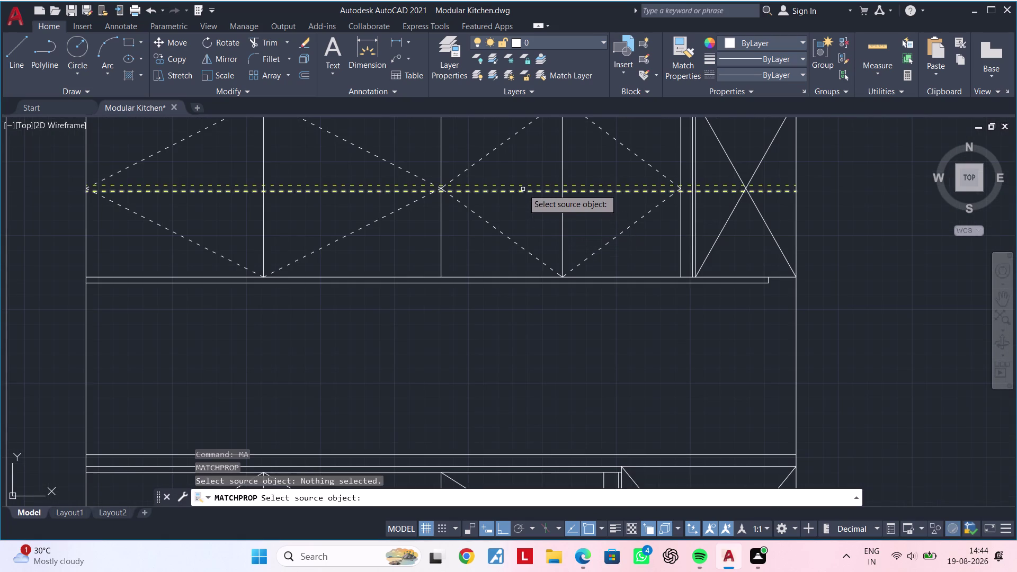
click(522, 192)
scroll(down, 3)
Apply the dashed style to the first lower-elevation lines, then end matching.
middle_drag(529, 215, 533, 140)
scroll(up, 3)
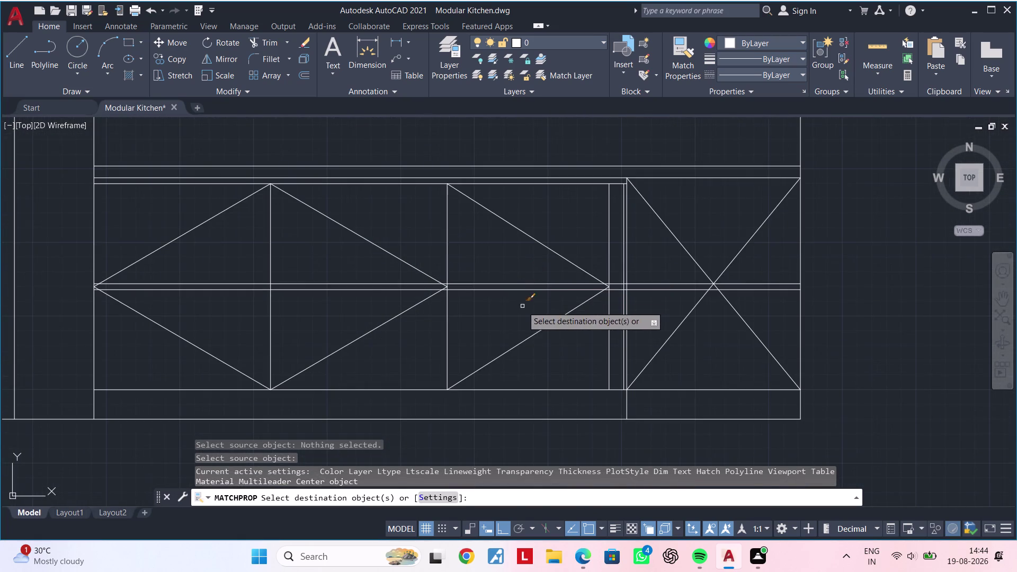
drag(520, 311, 518, 301)
click(495, 258)
scroll(down, 3)
middle_drag(494, 259, 490, 313)
key(Escape)
middle_drag(510, 243, 494, 284)
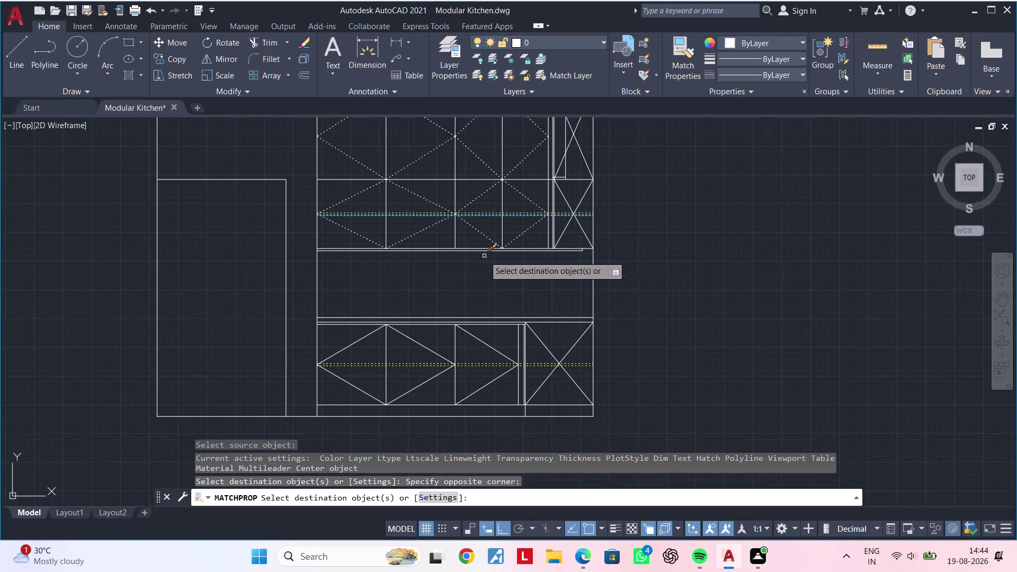
key(m)
key(Escape)
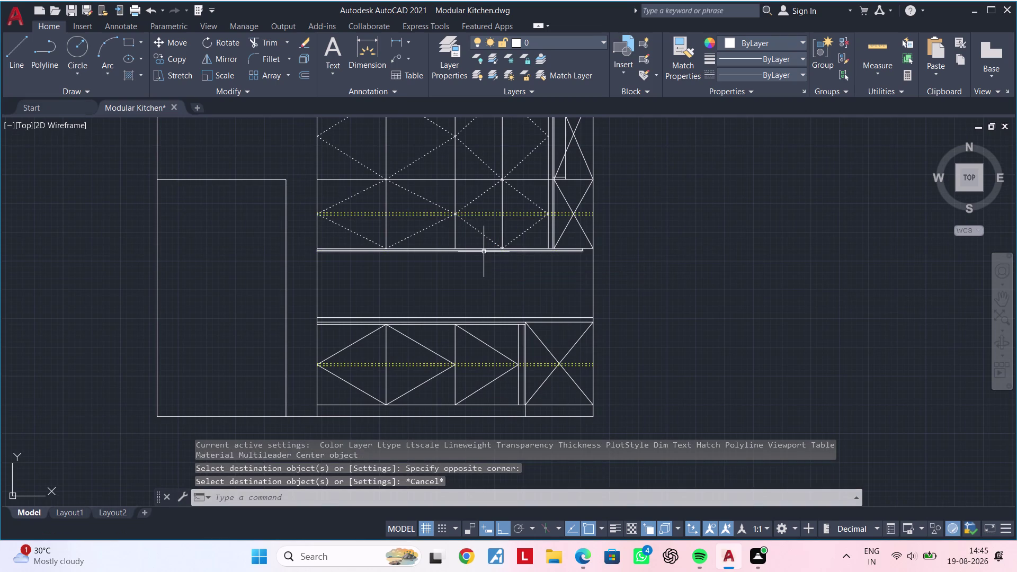
Restart matching from the dashed diagonal and dash the first two lower diagonals.
text(ma)
key(space)
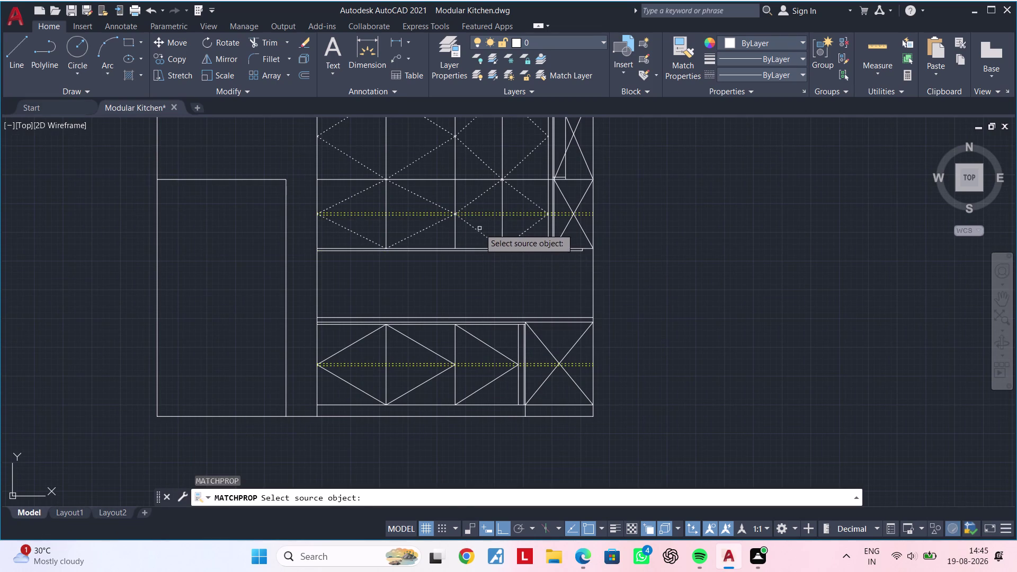
click(479, 229)
middle_drag(483, 304, 491, 268)
scroll(up, 3)
click(498, 299)
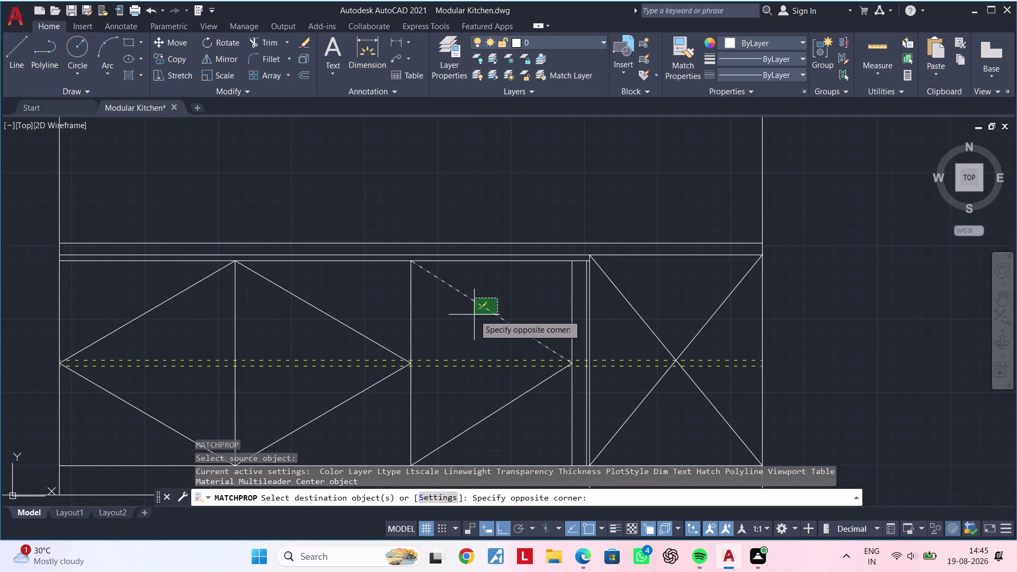
click(474, 315)
middle_drag(483, 316, 544, 298)
Dash the remaining lower shutter diagonals, including the lower-left one.
drag(419, 299, 410, 308)
click(388, 319)
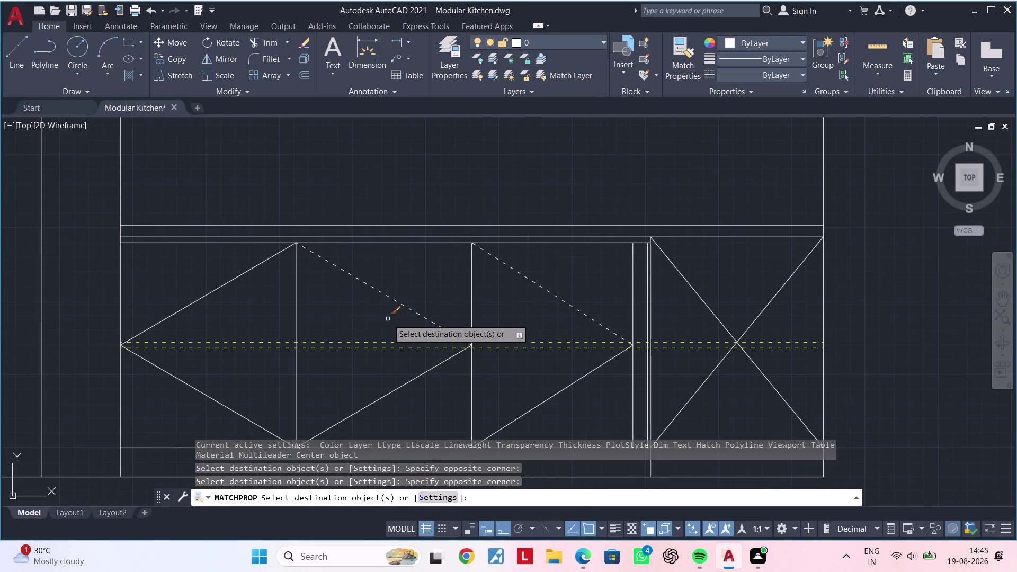
middle_drag(383, 318, 446, 295)
drag(297, 248, 294, 263)
click(279, 277)
click(268, 347)
click(242, 370)
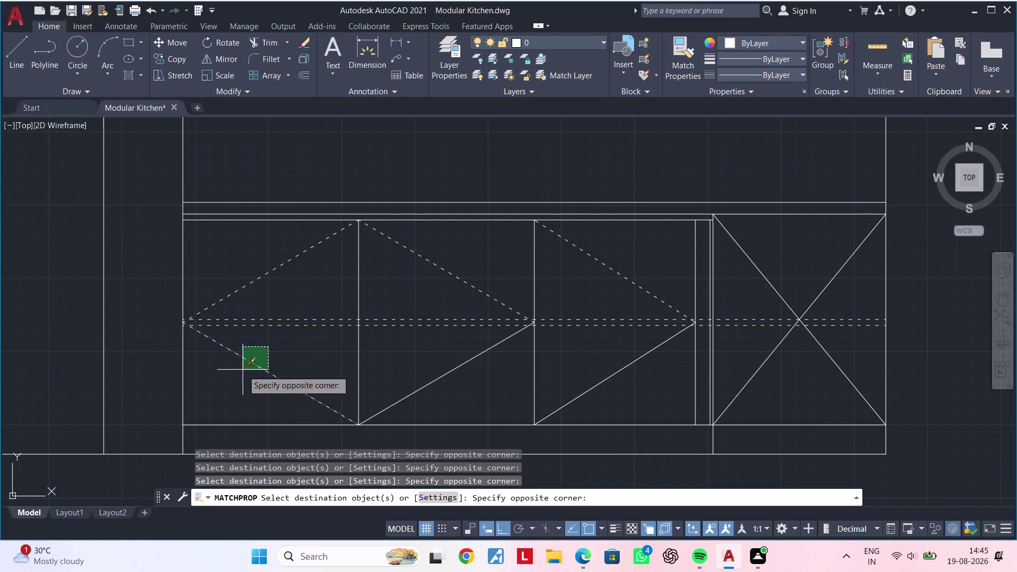
click(452, 387)
click(402, 375)
middle_drag(434, 363, 392, 365)
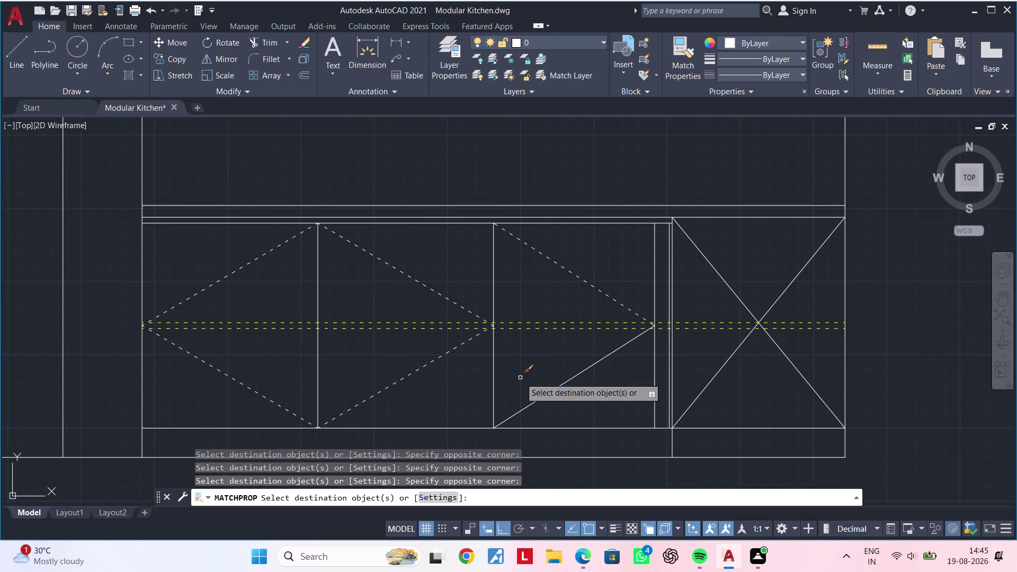
Dash the triangle panel's lower diagonal and both diagonals of the cross-marked panel.
drag(528, 374, 535, 380)
click(585, 411)
drag(589, 405, 584, 403)
click(515, 379)
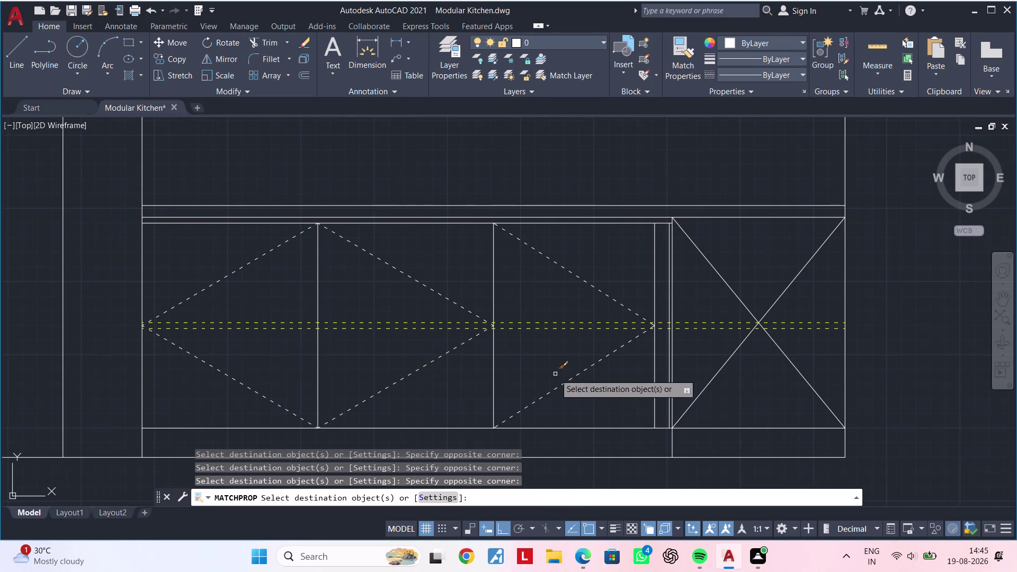
middle_drag(537, 359, 480, 359)
drag(702, 357, 686, 357)
click(653, 357)
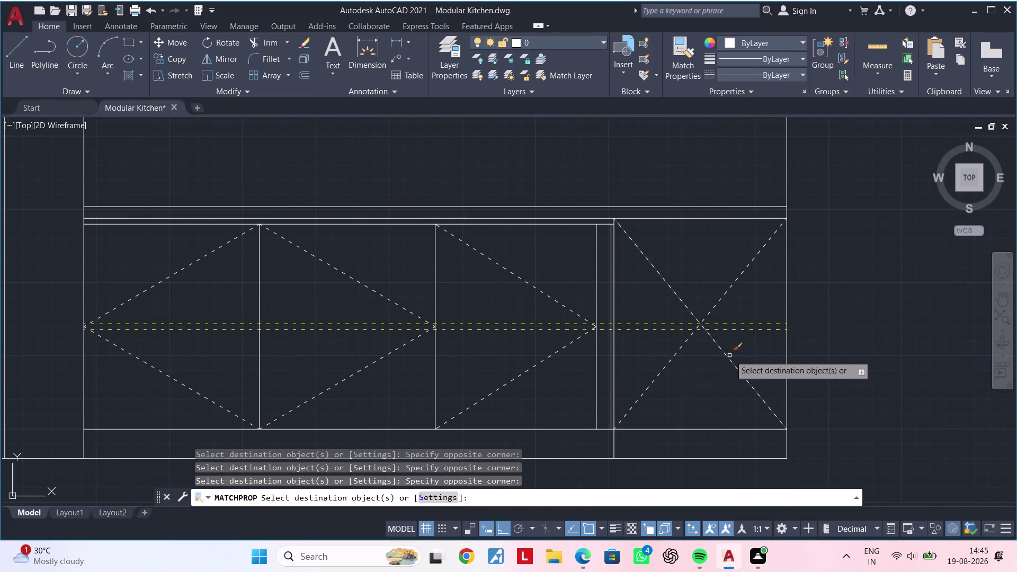
click(735, 353)
click(708, 368)
End matching and zoom out to show both elevations.
scroll(down, 3)
middle_drag(710, 369, 719, 341)
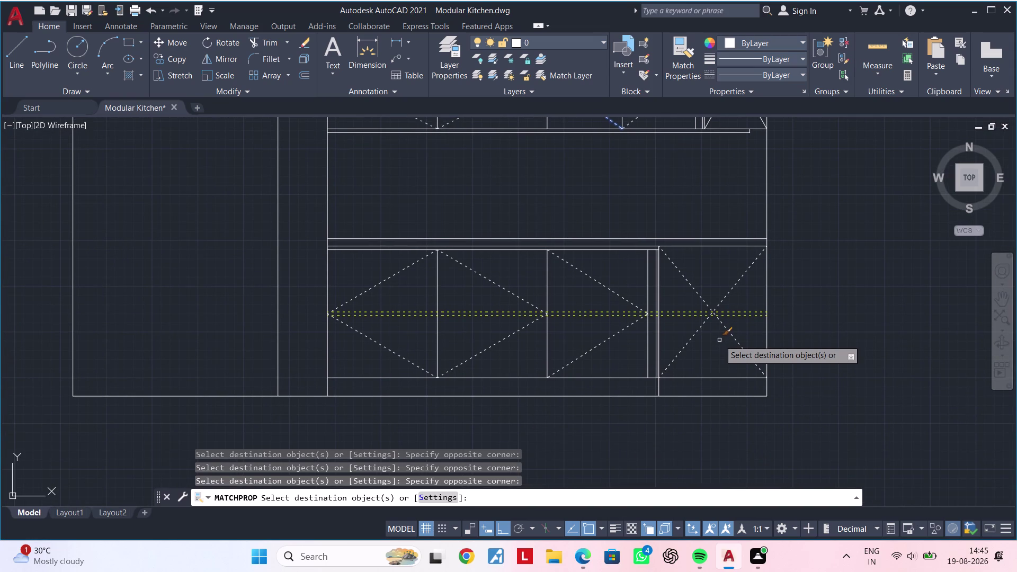
key(Escape)
key(Escape)
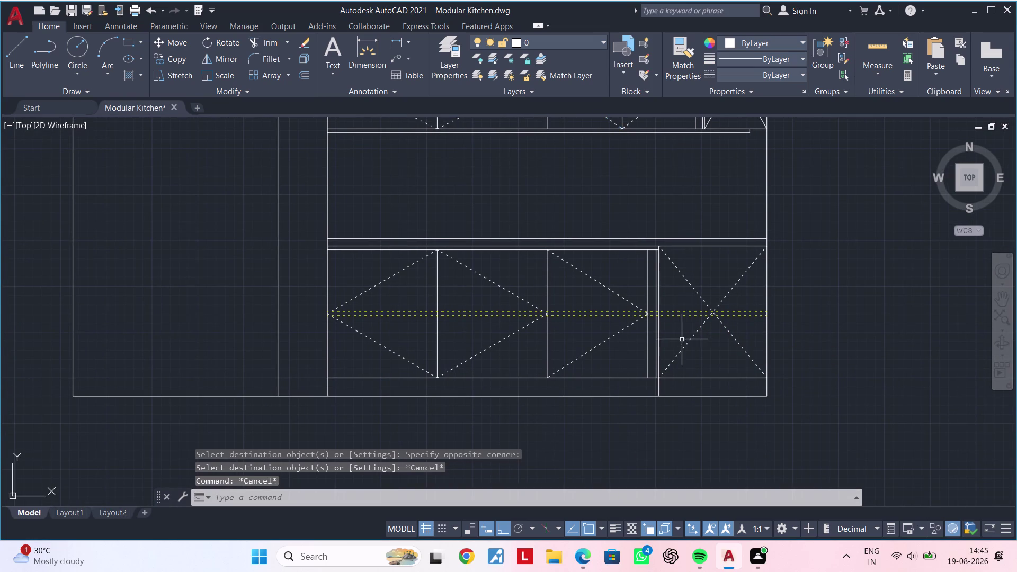
middle_drag(678, 339, 664, 406)
scroll(down, 3)
middle_drag(590, 338, 546, 353)
key(Escape)
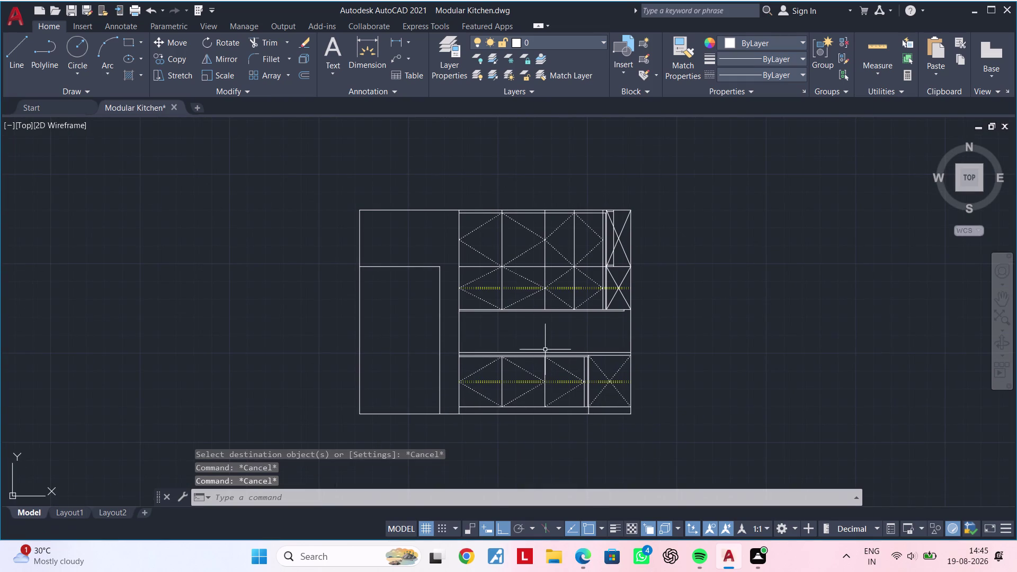
Start MATCHPROP with MA and pick the yellow source line.
text(ma)
key(space)
scroll(down, 3)
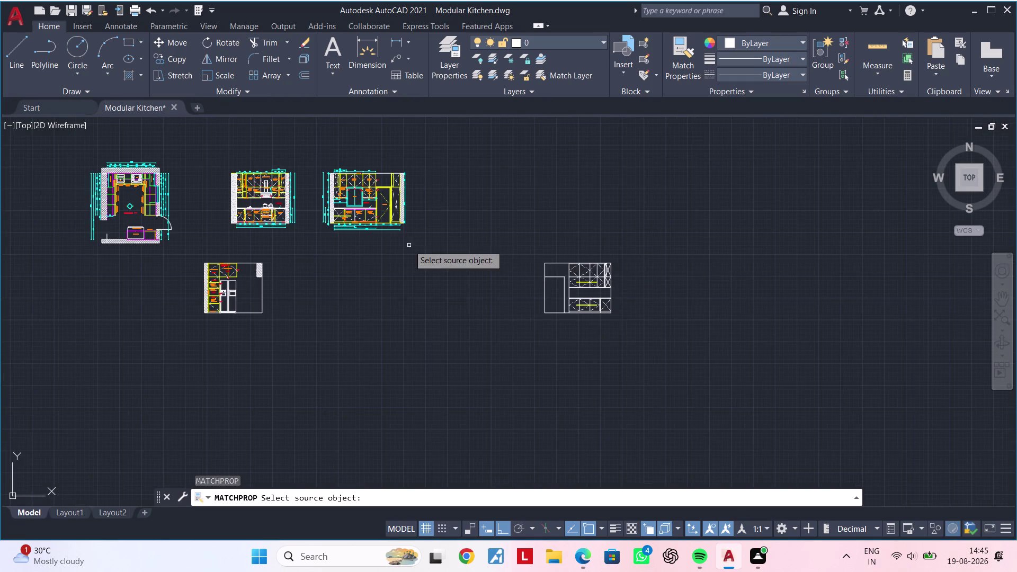
scroll(up, 3)
scroll(up, 3)
click(257, 247)
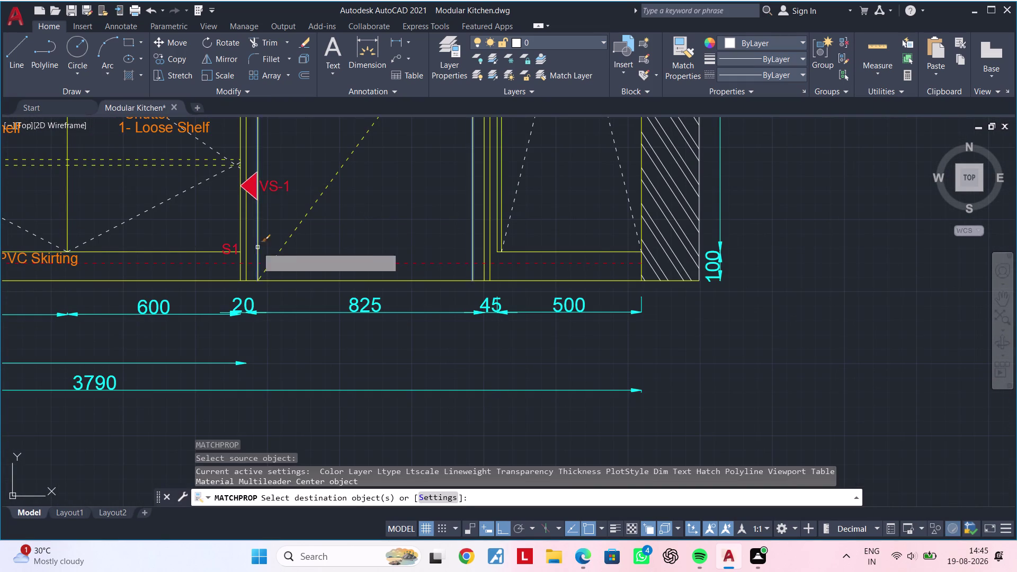
scroll(down, 3)
middle_drag(728, 298, 428, 210)
middle_drag(652, 307, 439, 226)
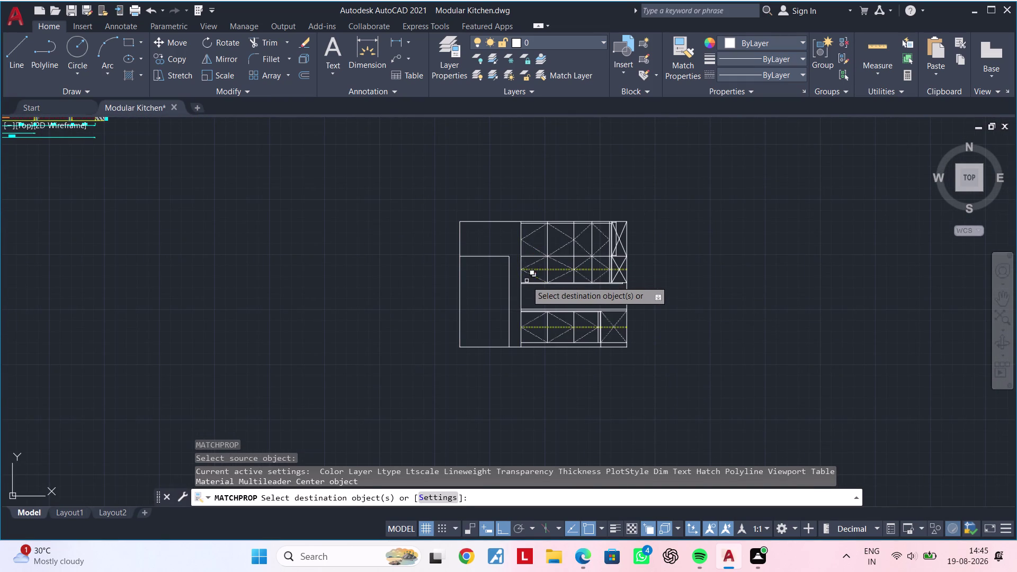
scroll(up, 3)
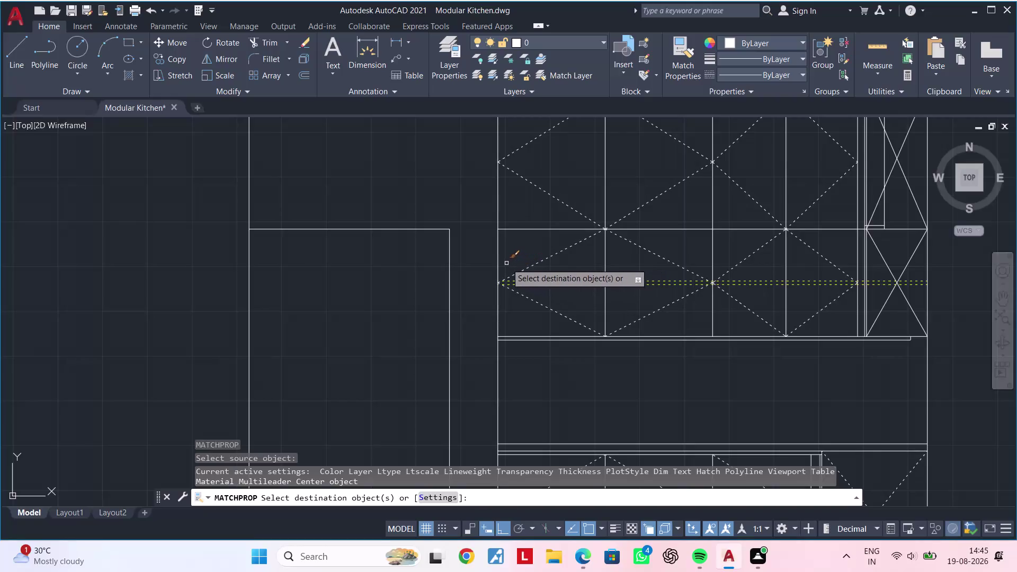
Apply the yellow style to the upper cabinet shutter lines.
click(497, 261)
click(541, 248)
click(531, 221)
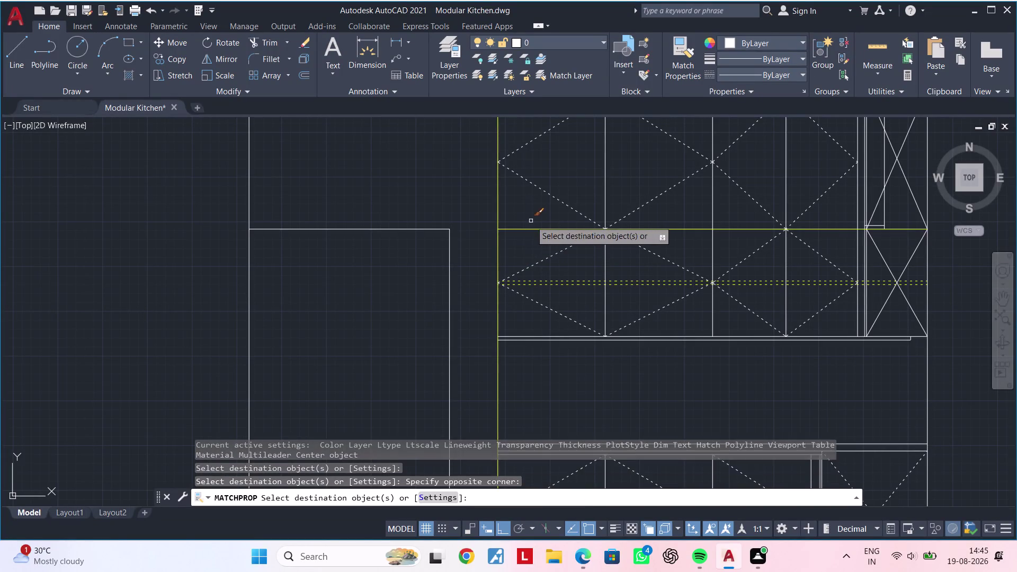
scroll(down, 3)
middle_drag(531, 220, 515, 247)
scroll(up, 3)
click(560, 219)
click(520, 223)
middle_drag(572, 225, 493, 225)
click(584, 264)
click(555, 278)
middle_drag(564, 277, 501, 283)
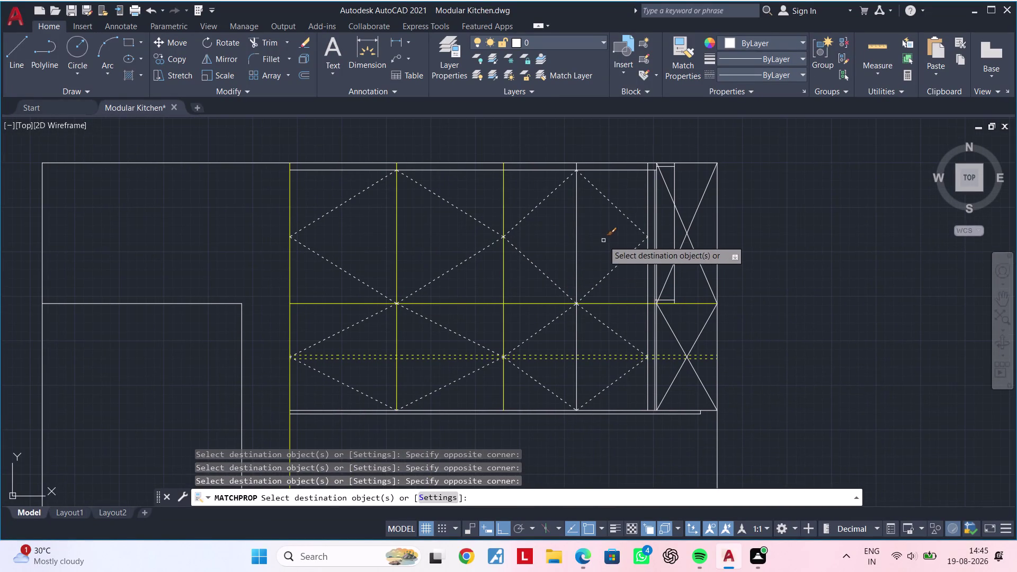
click(604, 239)
click(544, 248)
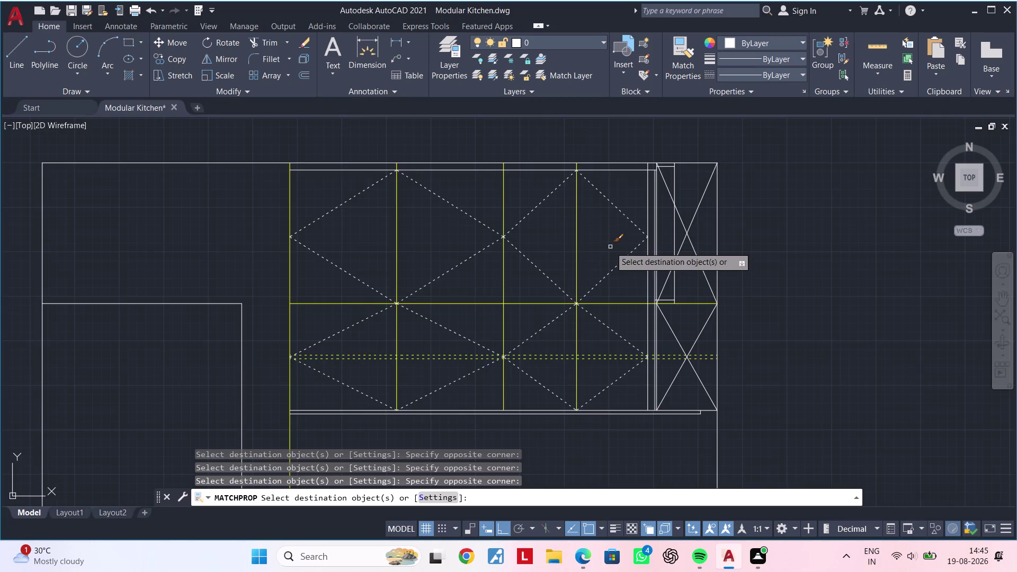
Apply the yellow style to the tall right-hand unit and top cabinet edge lines.
middle_drag(603, 250, 530, 262)
scroll(up, 3)
click(643, 201)
click(541, 211)
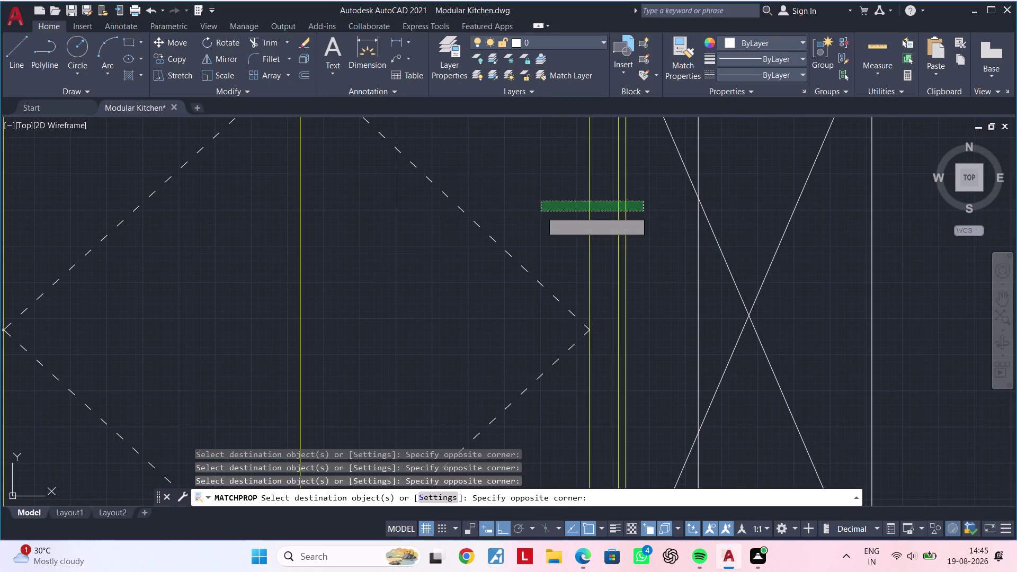
scroll(down, 3)
middle_drag(603, 210, 476, 238)
click(546, 190)
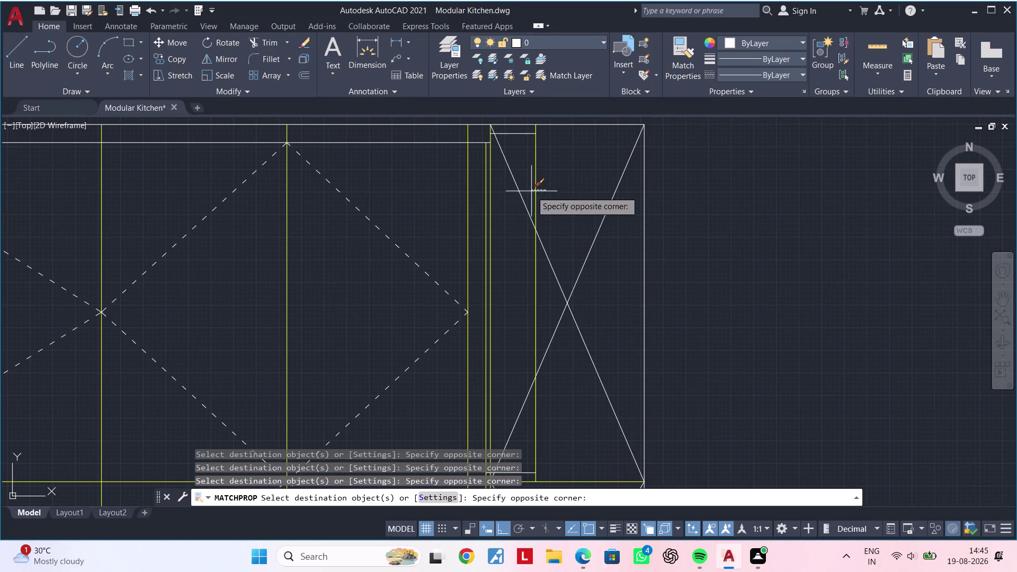
click(531, 191)
middle_drag(558, 179, 560, 245)
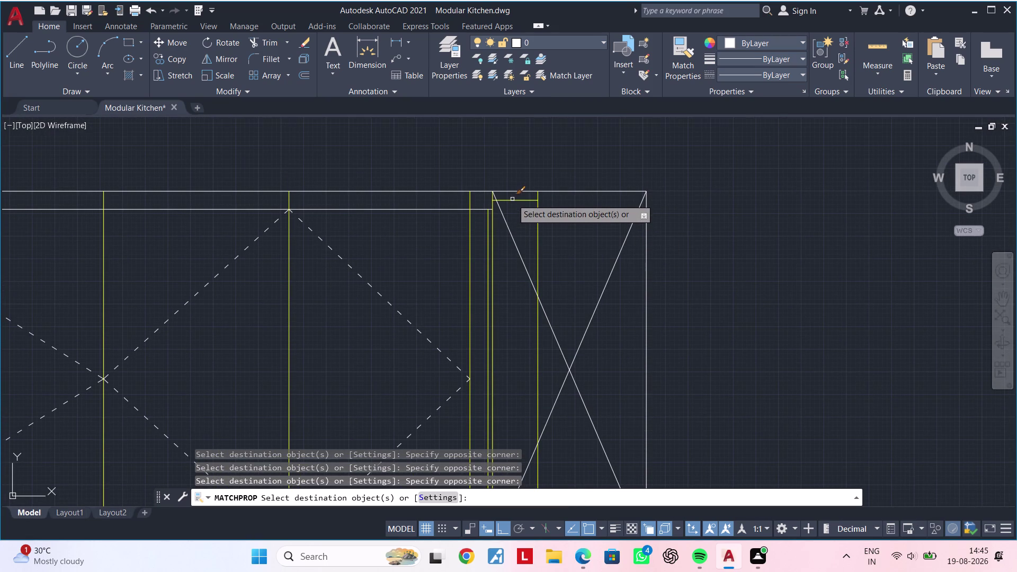
click(512, 199)
scroll(down, 3)
middle_drag(554, 246, 555, 191)
scroll(up, 3)
click(474, 298)
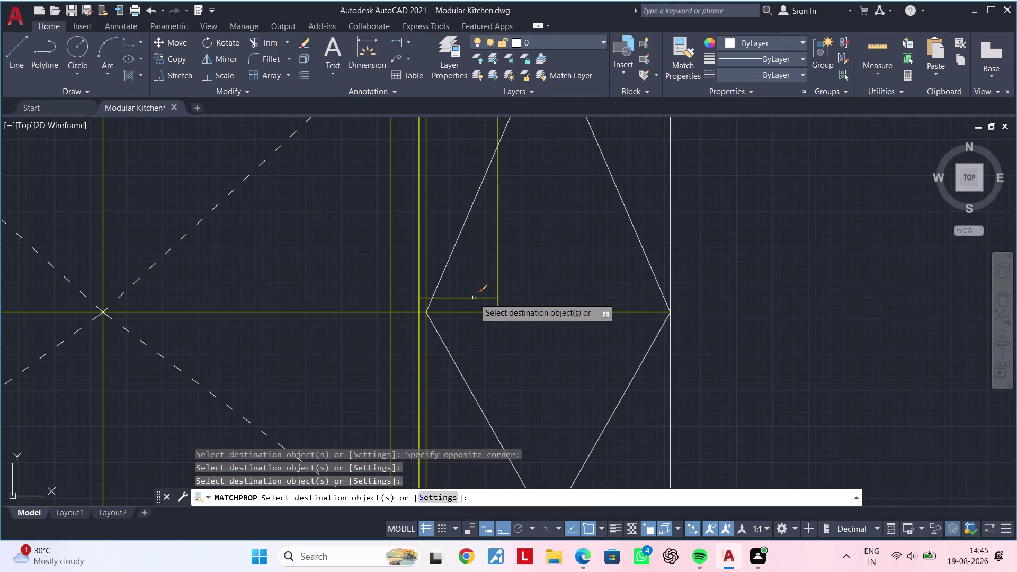
Apply the yellow style to the upper cabinet's top border lines.
scroll(down, 3)
middle_drag(522, 268, 528, 350)
scroll(up, 3)
click(459, 233)
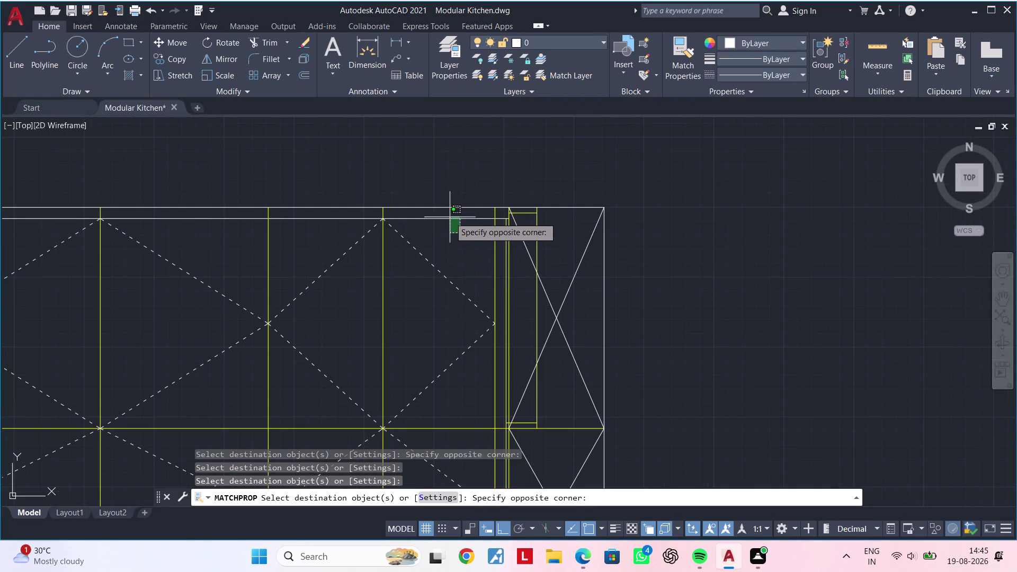
click(448, 216)
Apply the yellow style to the lower cabinet frame and top lines.
scroll(down, 3)
middle_drag(448, 230, 527, 219)
middle_drag(500, 289, 493, 217)
scroll(up, 3)
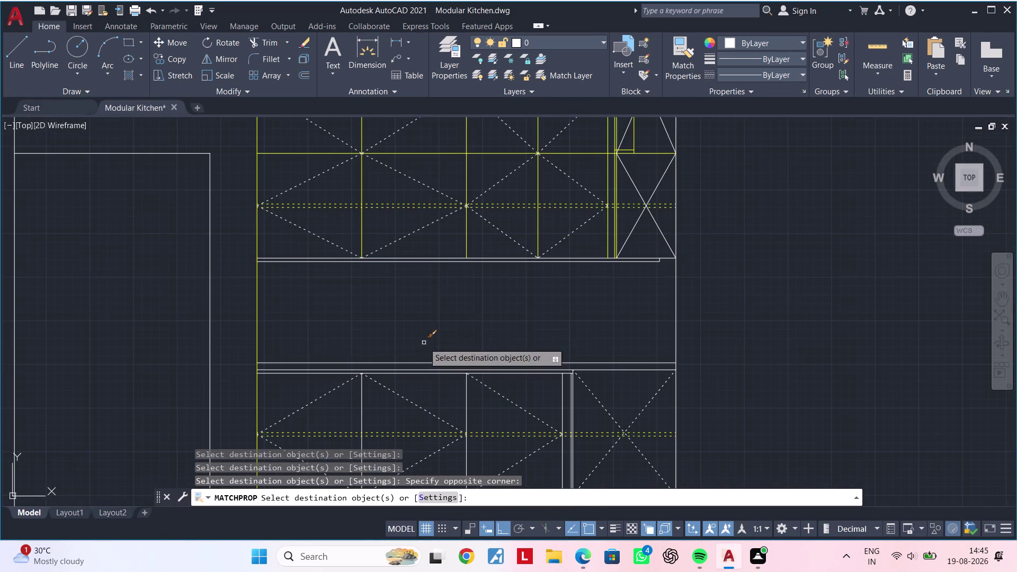
click(432, 278)
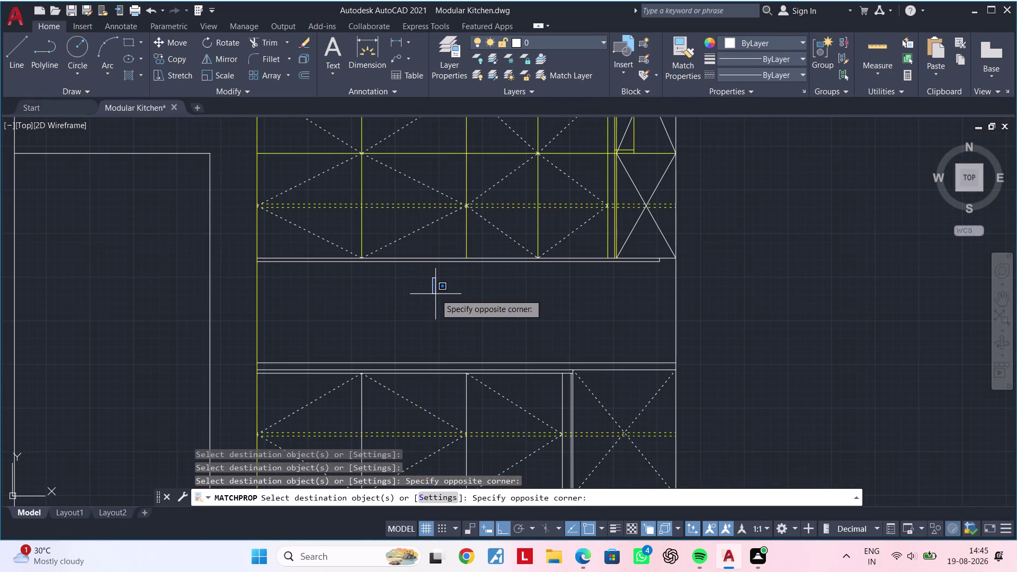
click(428, 250)
middle_drag(462, 305, 447, 277)
scroll(up, 3)
middle_drag(539, 318, 517, 268)
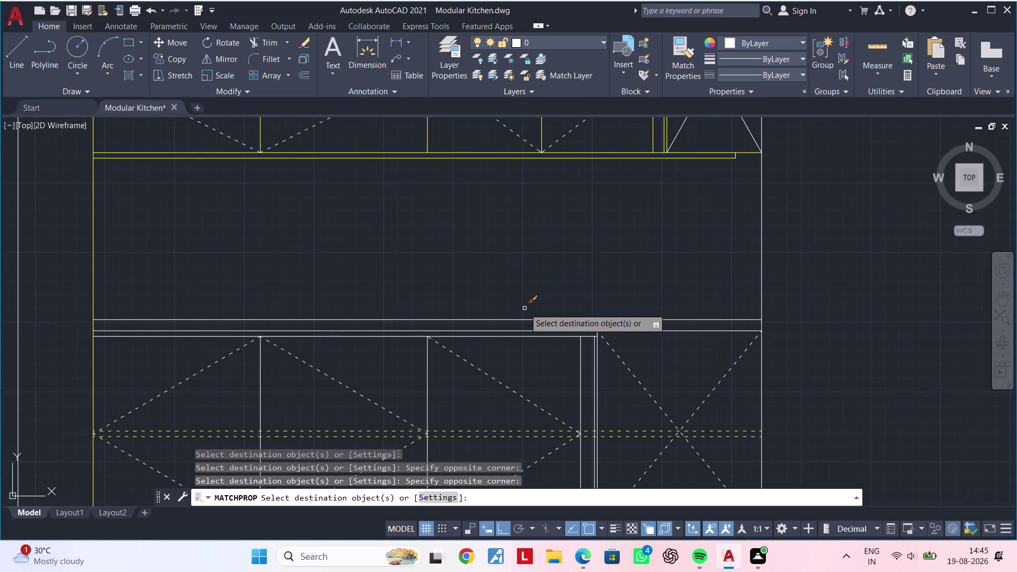
middle_drag(524, 308, 511, 276)
click(508, 283)
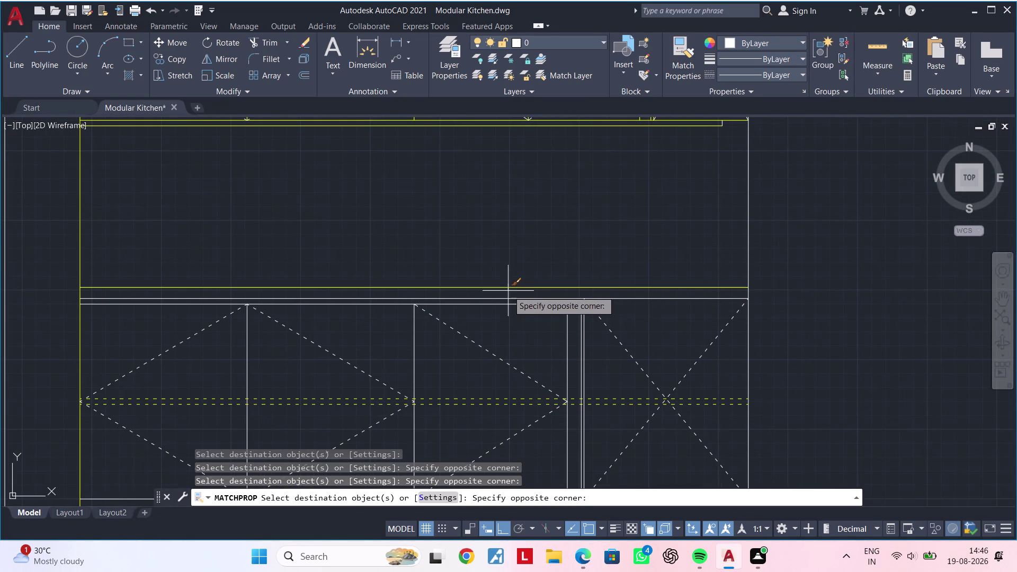
click(502, 306)
Apply the yellow style to the lower shutter and divider lines.
middle_drag(510, 318, 524, 289)
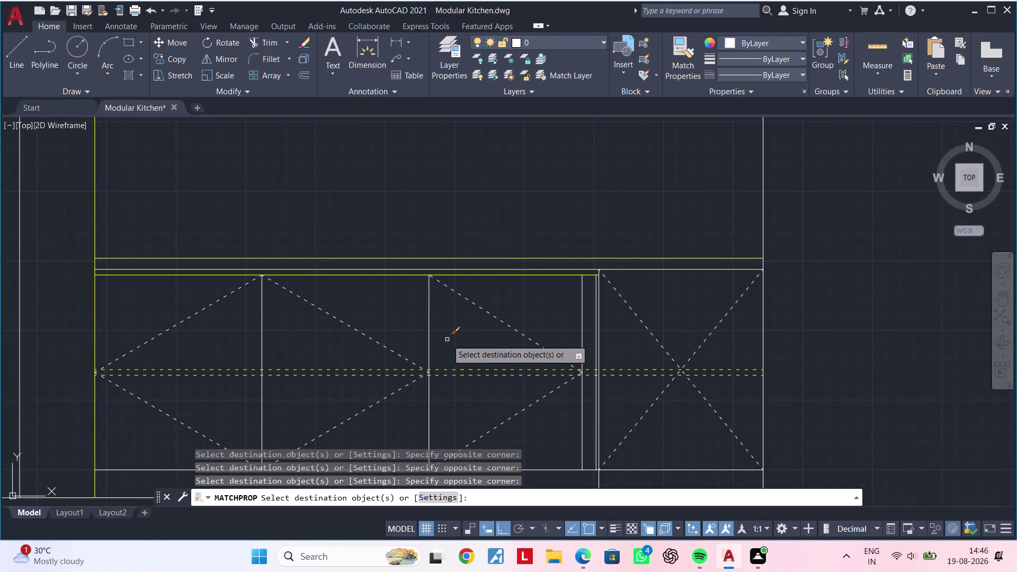
click(446, 340)
click(416, 332)
drag(324, 347, 306, 348)
click(241, 346)
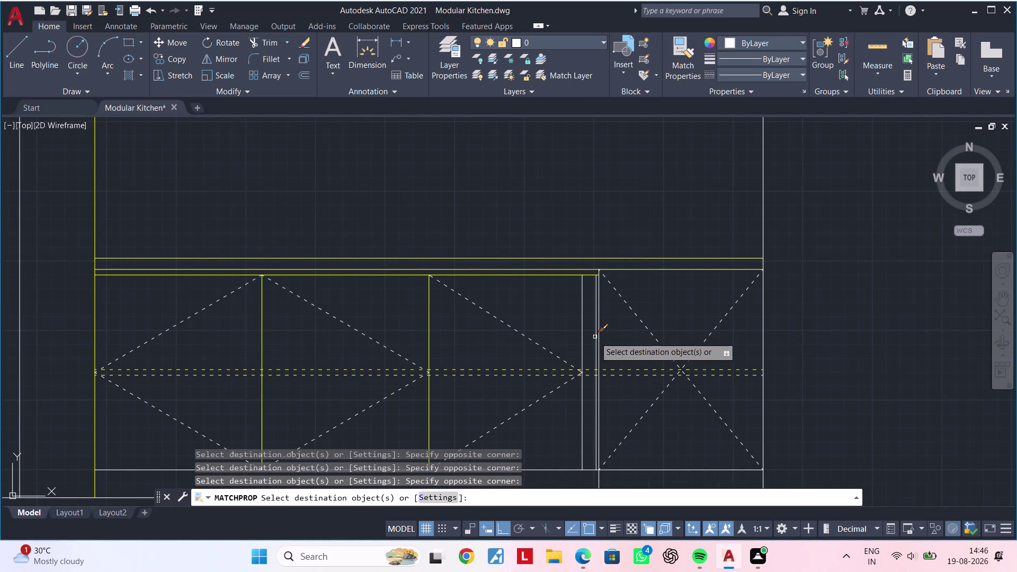
scroll(up, 3)
click(617, 321)
click(554, 323)
End matching, zoom back out to the whole plan, and restart MATCHPROP.
middle_drag(641, 327, 481, 322)
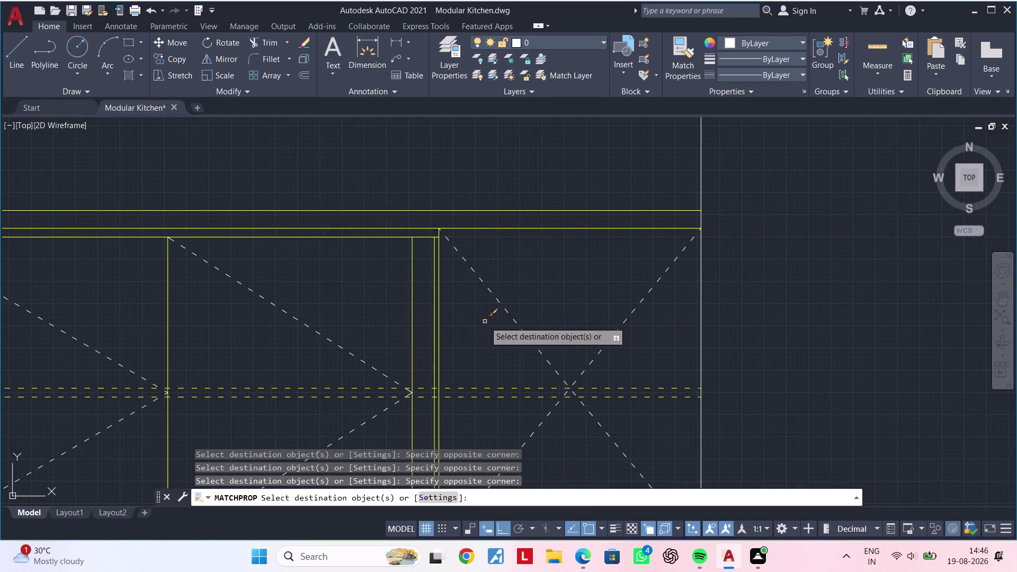
scroll(down, 3)
scroll(down, 3)
middle_drag(568, 254, 565, 310)
key(Escape)
key(Escape)
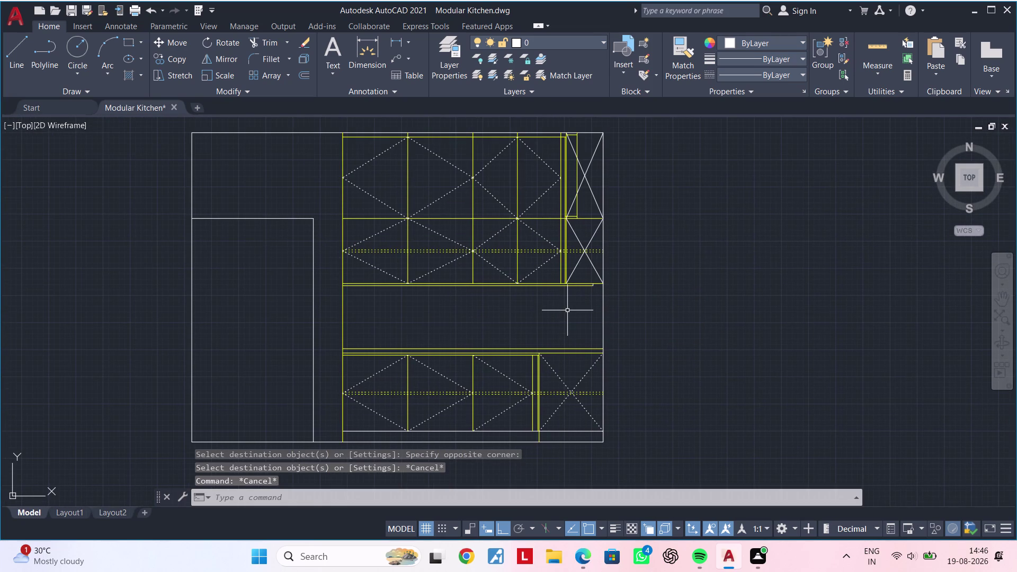
text(ma)
key(space)
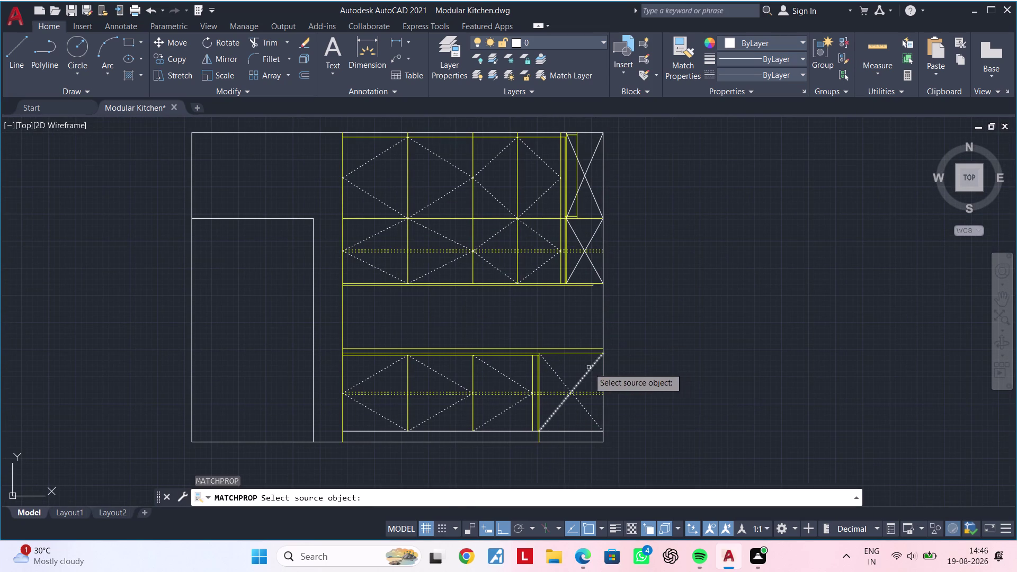
Match the dashed diagonal's style onto the cross lines of the narrow right-hand unit.
click(588, 368)
middle_drag(576, 310, 562, 361)
scroll(up, 3)
click(592, 294)
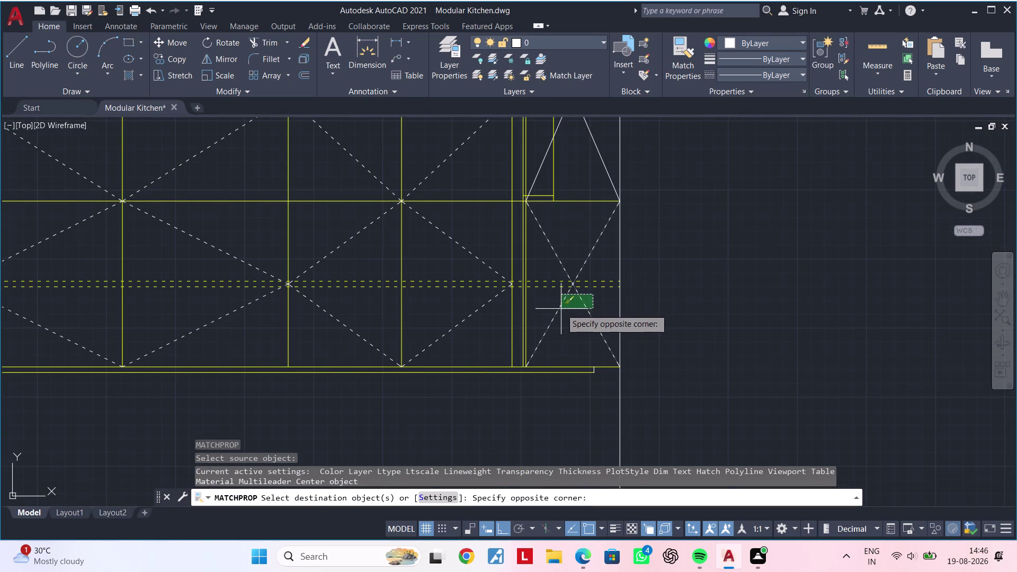
click(559, 310)
middle_drag(590, 240, 573, 365)
click(575, 223)
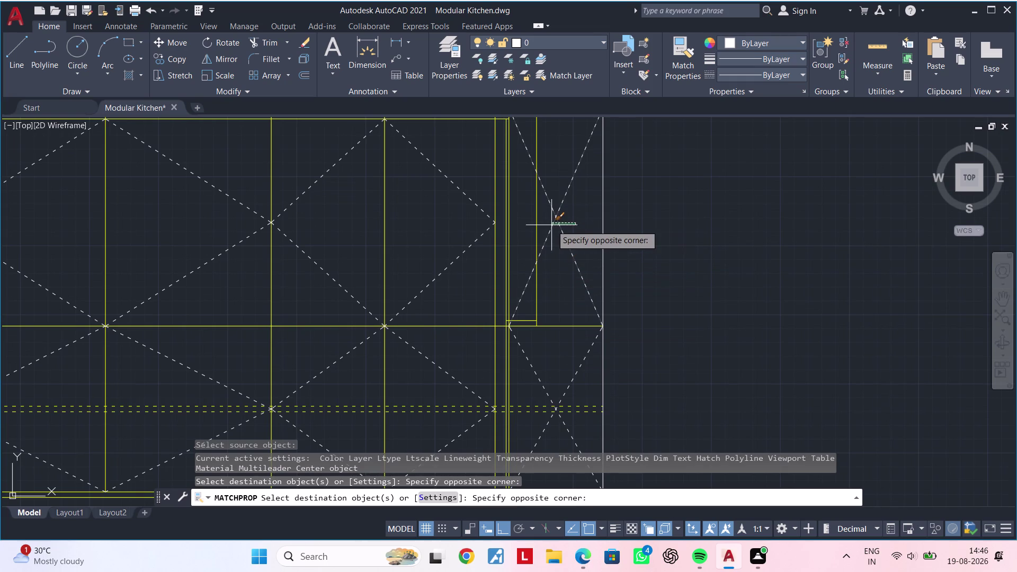
click(551, 225)
scroll(down, 3)
middle_drag(562, 293, 574, 352)
key(Escape)
key(Escape)
Pan to the top cabinet edge and start the Trim command (TR).
scroll(up, 3)
middle_drag(443, 273, 557, 317)
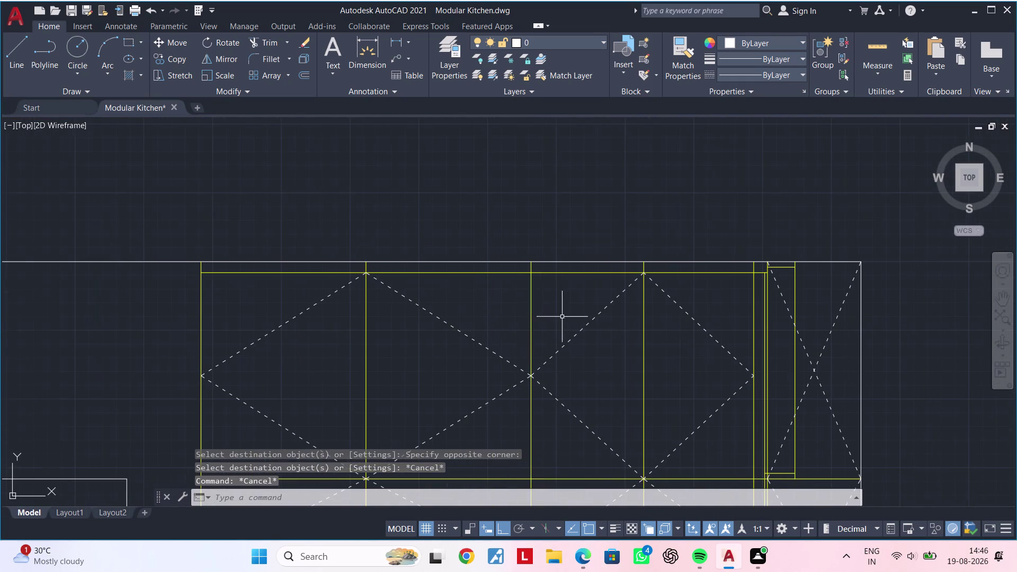
key(Escape)
key(Escape)
key(t)
key(r)
key(space)
scroll(up, 3)
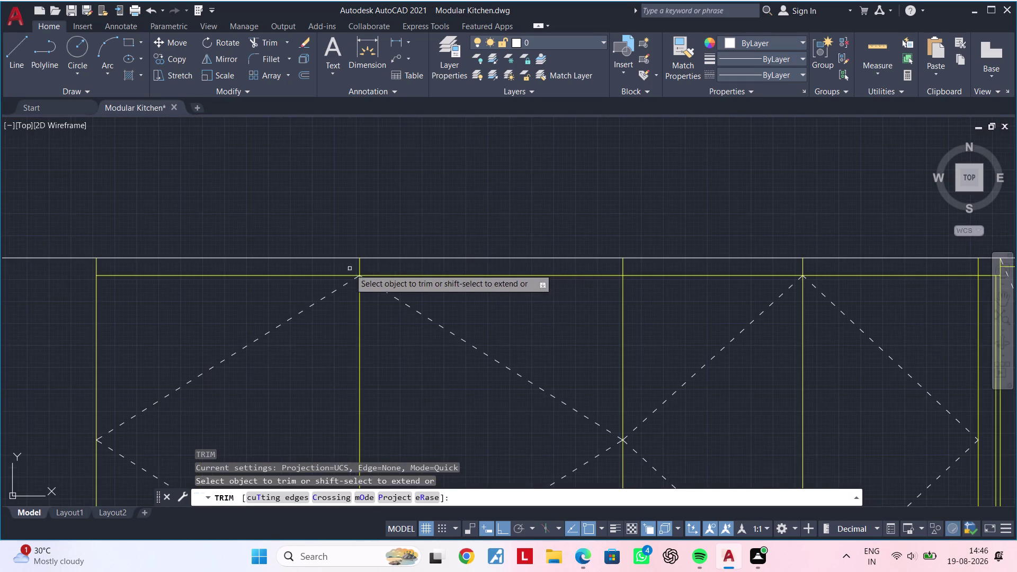
Fence-trim line ends along the top cabinet edge.
drag(341, 267, 422, 261)
middle_drag(476, 269, 291, 279)
scroll(up, 3)
drag(387, 278, 641, 287)
scroll(down, 3)
middle_drag(644, 282, 145, 293)
drag(349, 290, 430, 288)
middle_drag(489, 286, 310, 296)
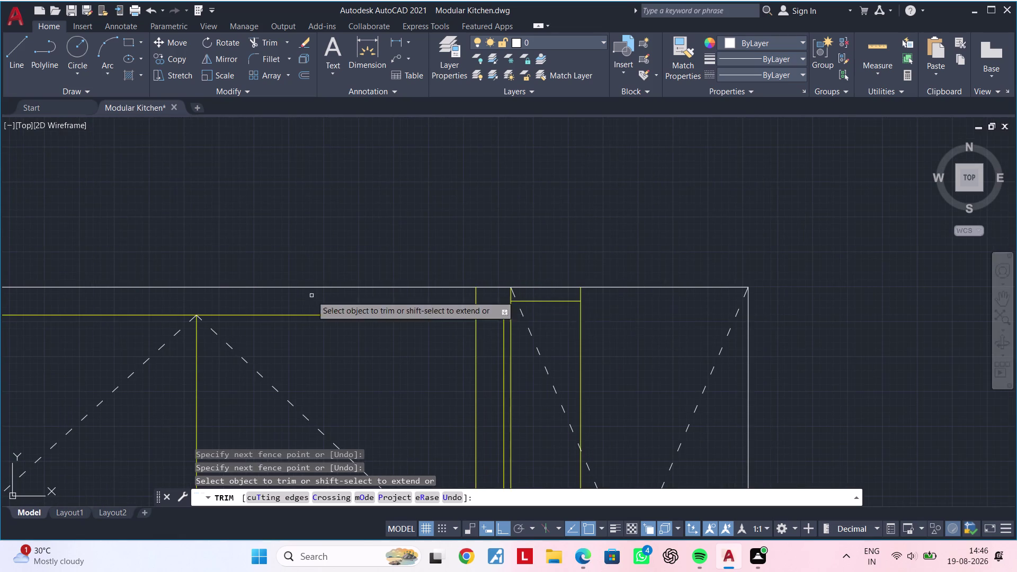
drag(448, 305, 472, 305)
drag(488, 304, 464, 303)
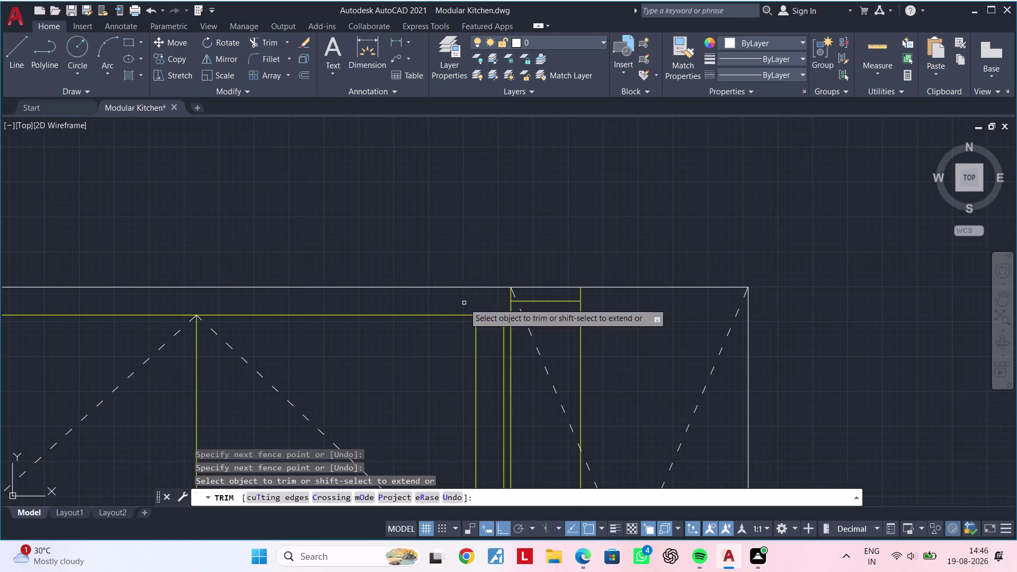
Cancel the trim and zoom back out to centre the kitchen plan.
key(Escape)
scroll(down, 3)
scroll(down, 3)
middle_drag(395, 321, 551, 293)
key(Escape)
middle_drag(483, 323, 508, 243)
key(Escape)
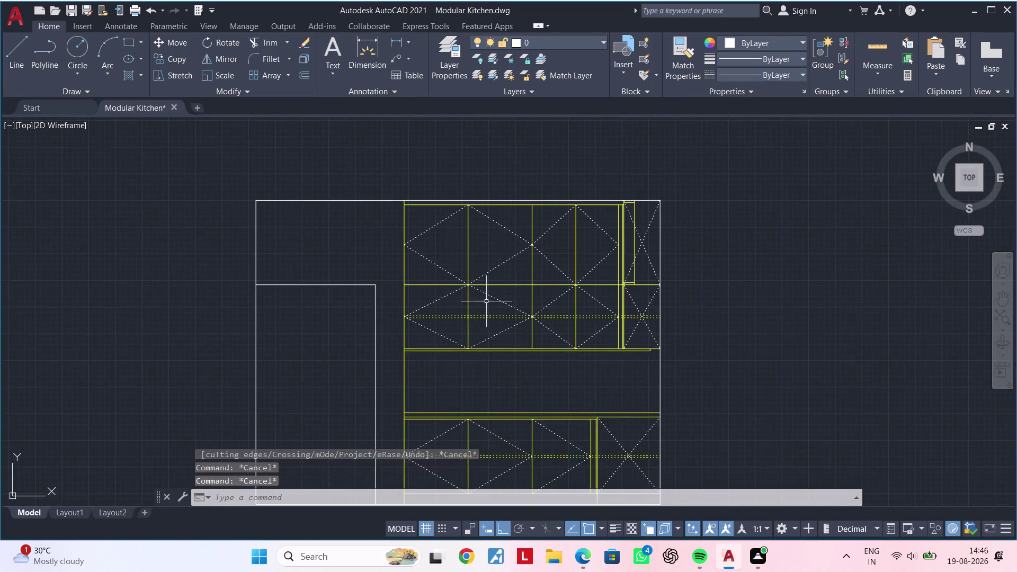
scroll(down, 3)
middle_drag(447, 299, 419, 276)
Clear all running commands and start the Offset command (OF).
key(Escape)
key(Escape)
key(Escape)
key(Escape)
key(Escape)
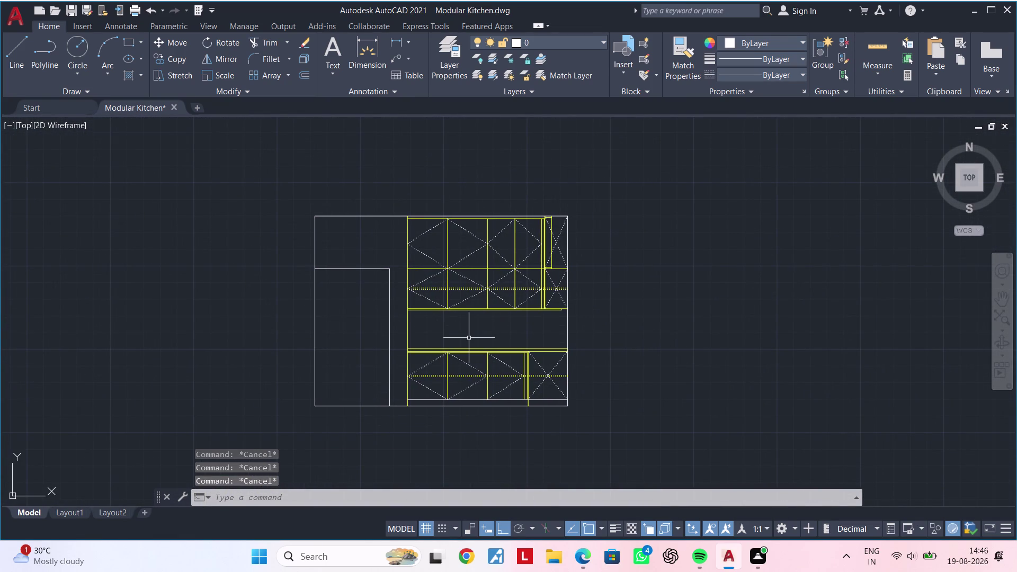
key(Escape)
key(Escape)
middle_drag(491, 339, 456, 332)
key(Escape)
key(Escape)
key(Escape)
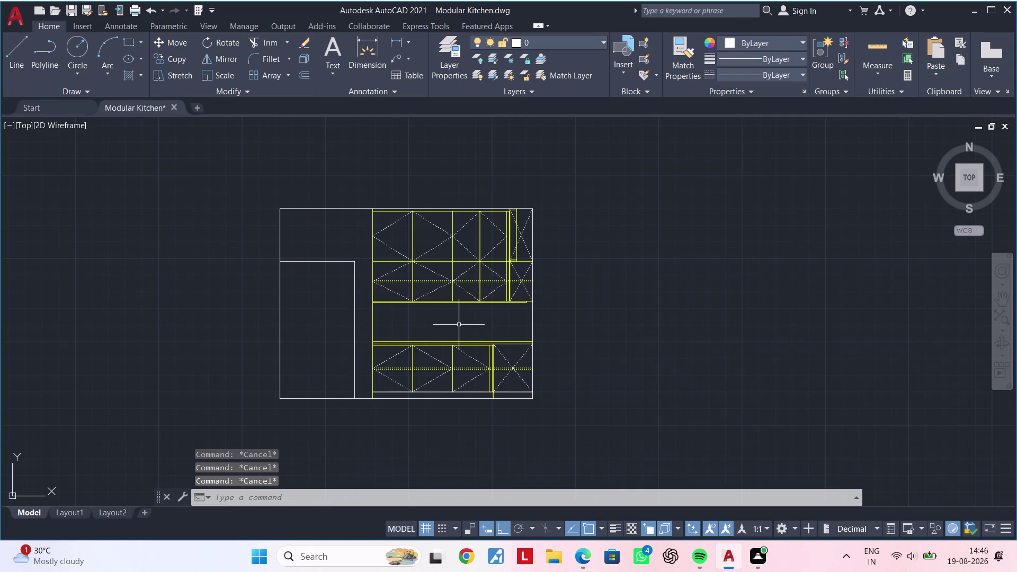
key(Escape)
key(Escape)
key(Escape)
key(Escape)
key(Escape)
key(Escape)
key(Escape)
text(of)
key(space)
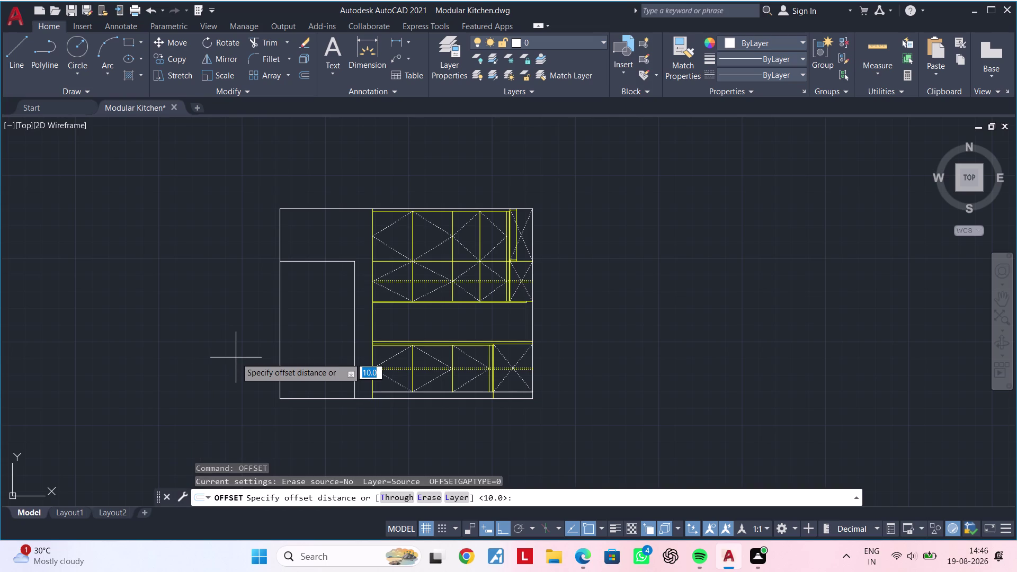
Offset the plan's left edge line 200 units outward.
text(200)
key(Return)
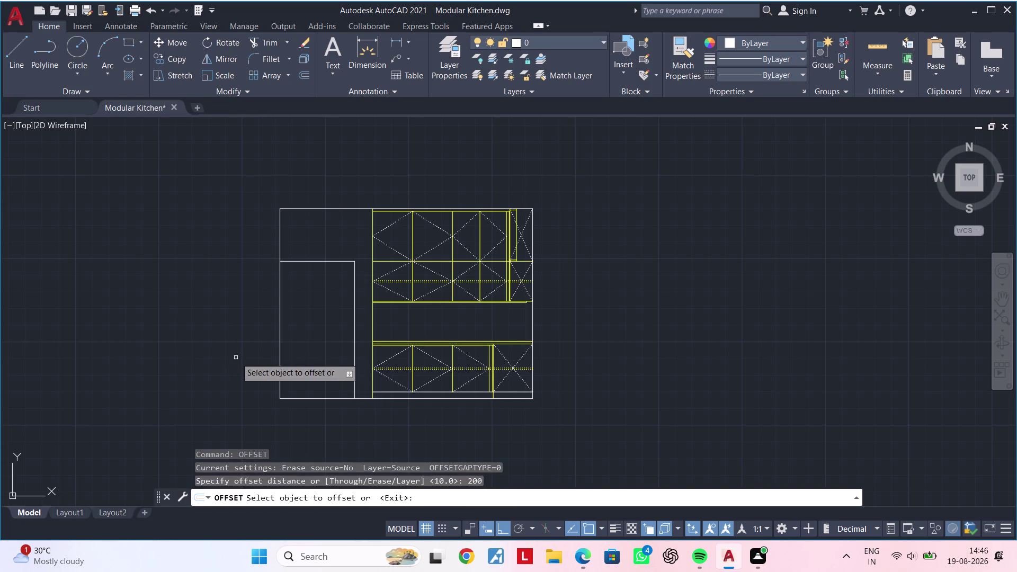
click(280, 328)
click(231, 326)
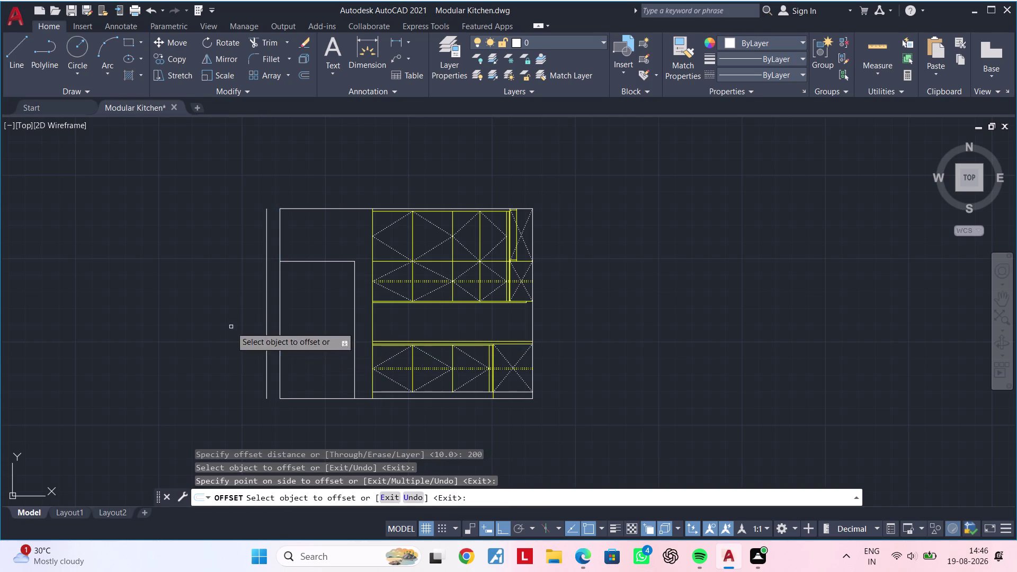
middle_drag(566, 305, 444, 311)
key(space)
Offset the right edge line 300 units outward.
key(space)
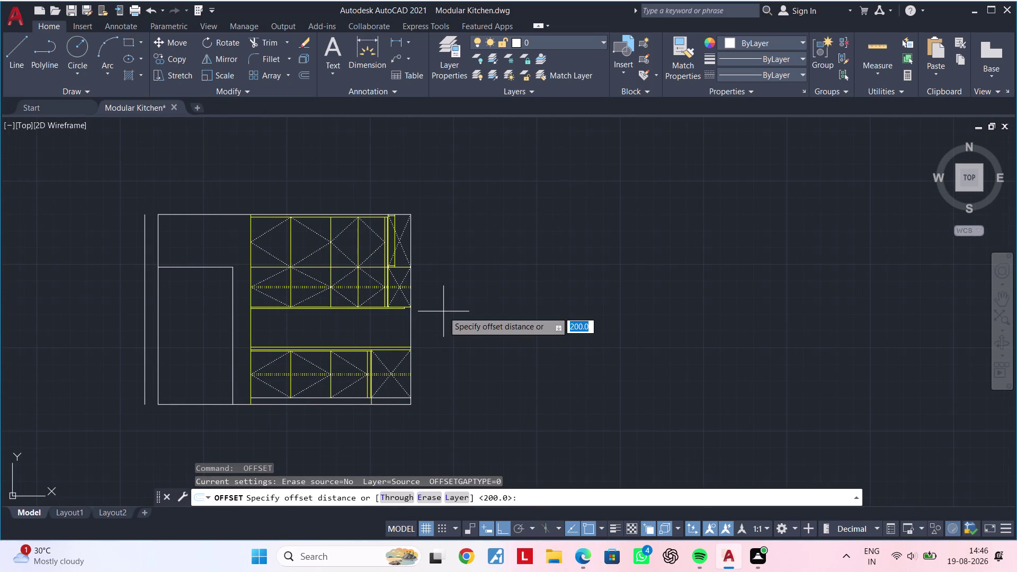
text(300)
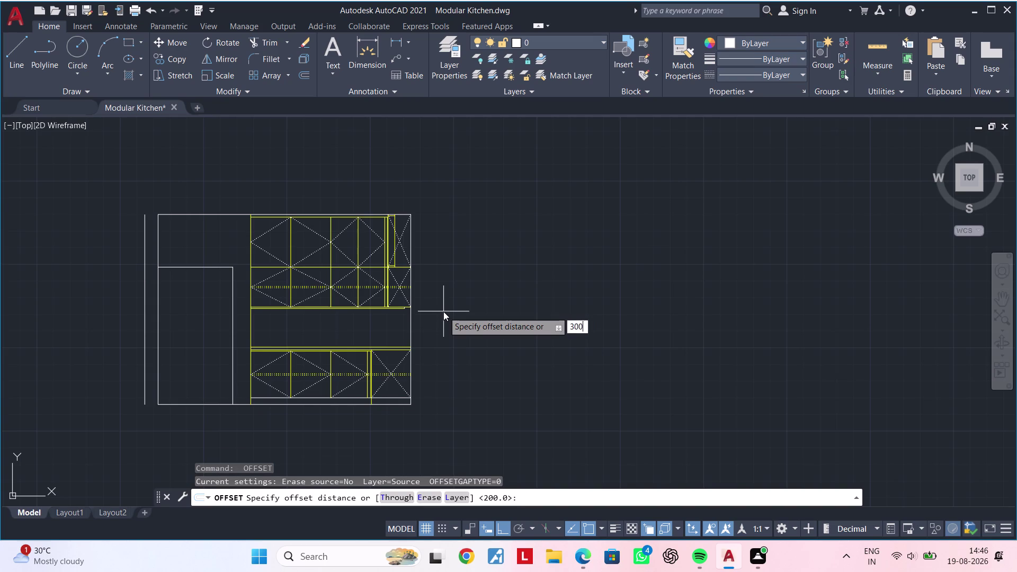
key(Return)
click(410, 315)
click(508, 316)
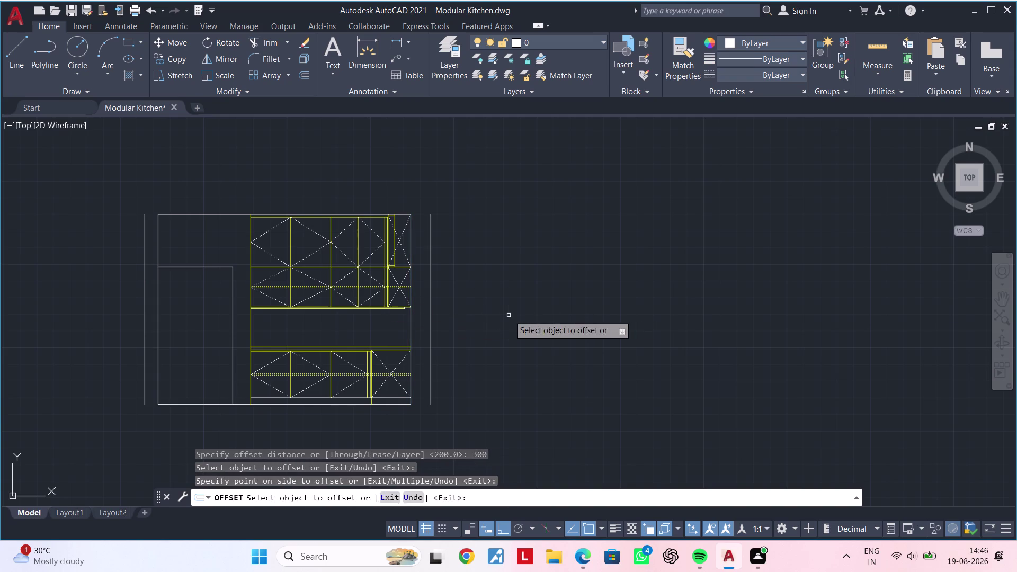
key(Escape)
key(Escape)
Start the Extend command (EX).
text(ex)
key(space)
scroll(up, 3)
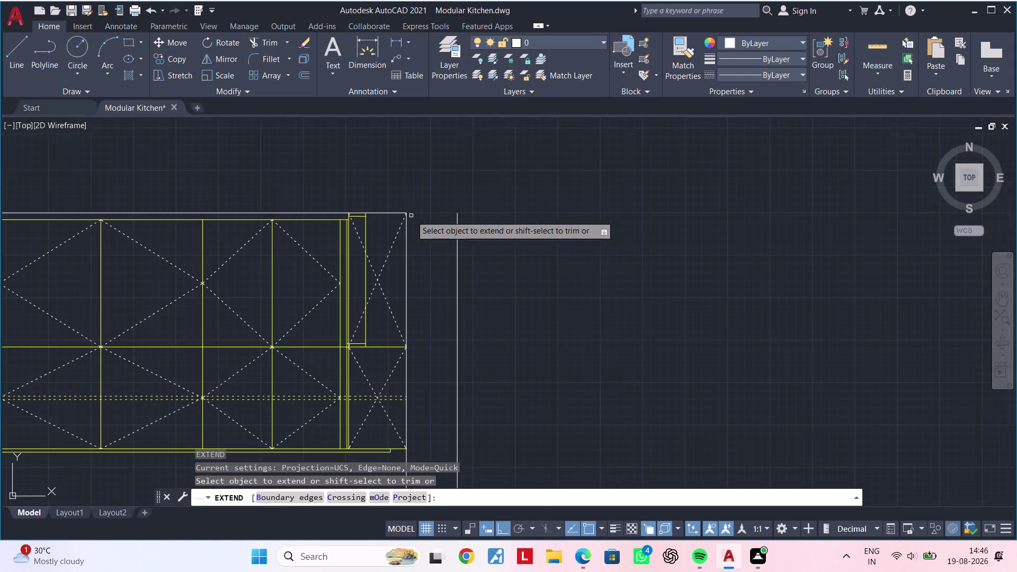
Extend the elevation's top and bottom edges to the right wall line.
click(393, 213)
scroll(down, 3)
middle_drag(443, 263, 473, 143)
scroll(up, 3)
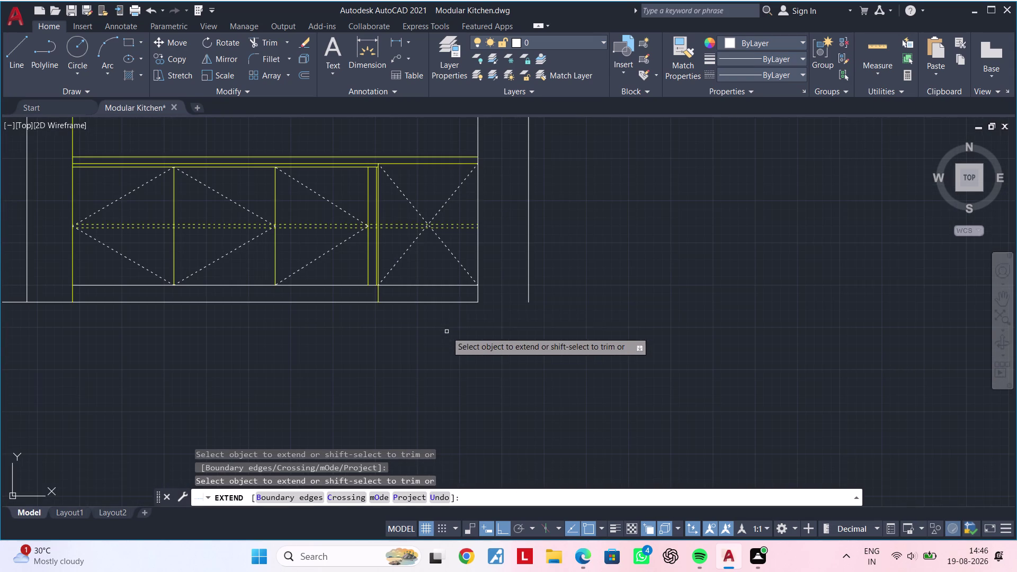
click(444, 302)
Extend the bottom and top edges to the left wall line.
scroll(down, 3)
middle_drag(392, 353, 581, 348)
scroll(up, 3)
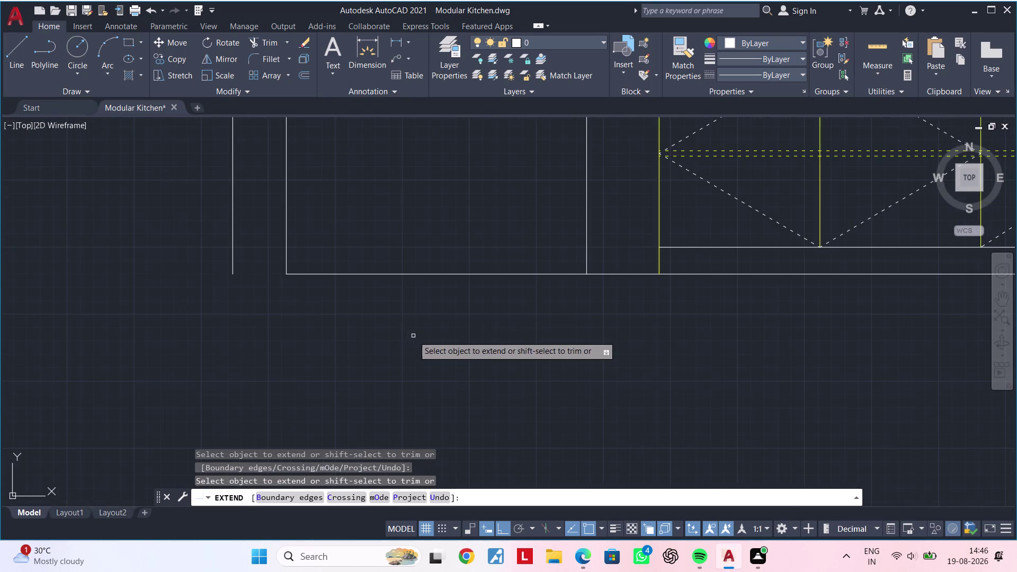
click(364, 273)
scroll(down, 3)
middle_drag(367, 223, 375, 366)
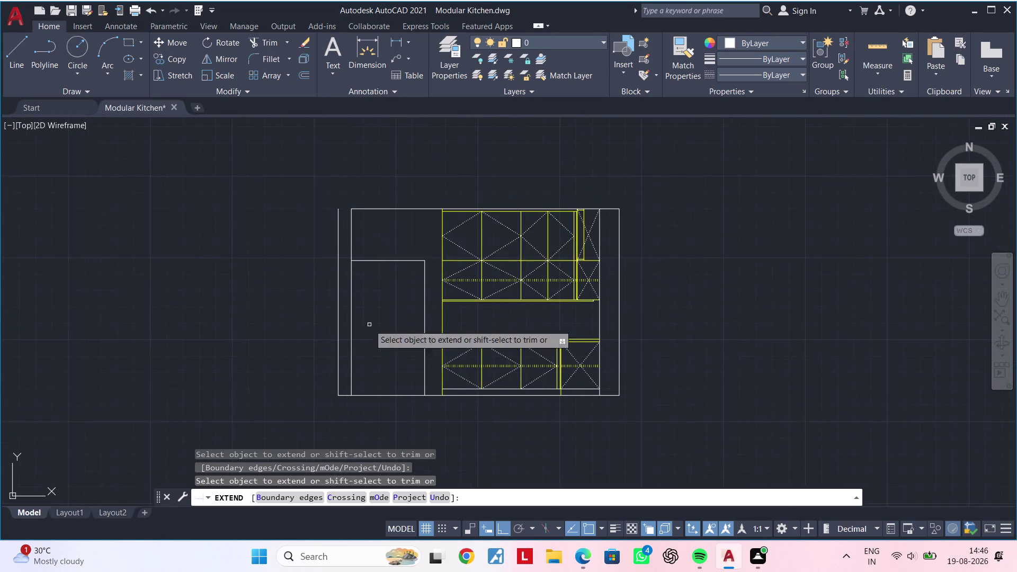
click(361, 206)
click(358, 214)
End the extend operation and start the Hatch command (H).
key(Escape)
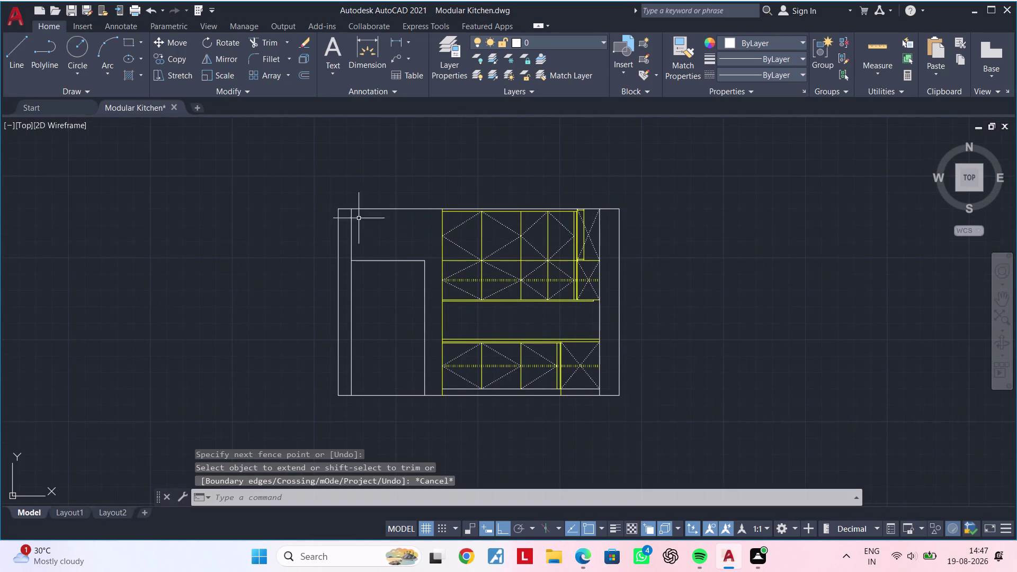
key(Escape)
middle_drag(383, 267, 391, 245)
key(Escape)
key(Escape)
key(Escape)
text(h)
key(space)
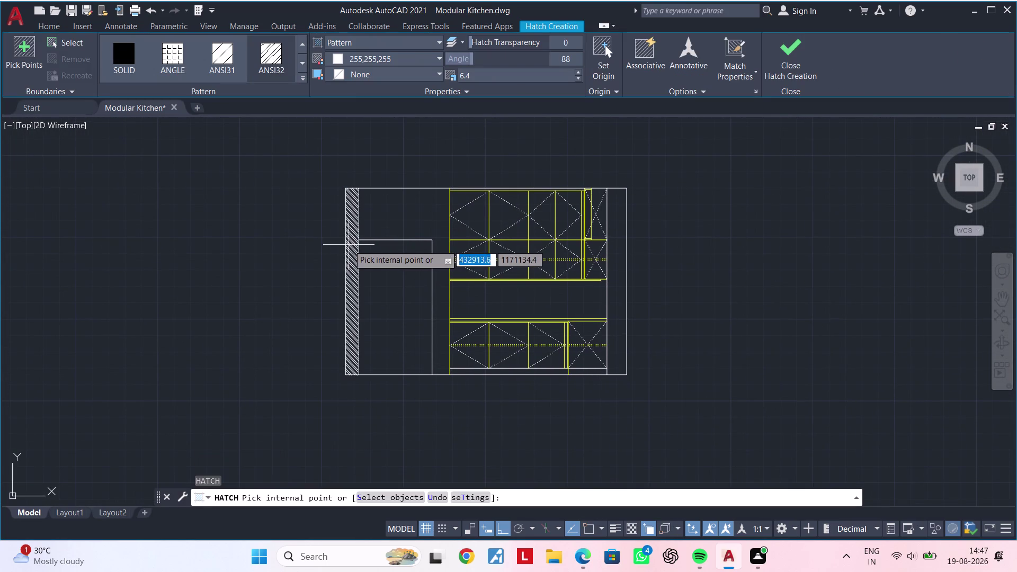
Hatch the left and right wall strips and adjust the hatch line angle.
click(350, 245)
click(615, 250)
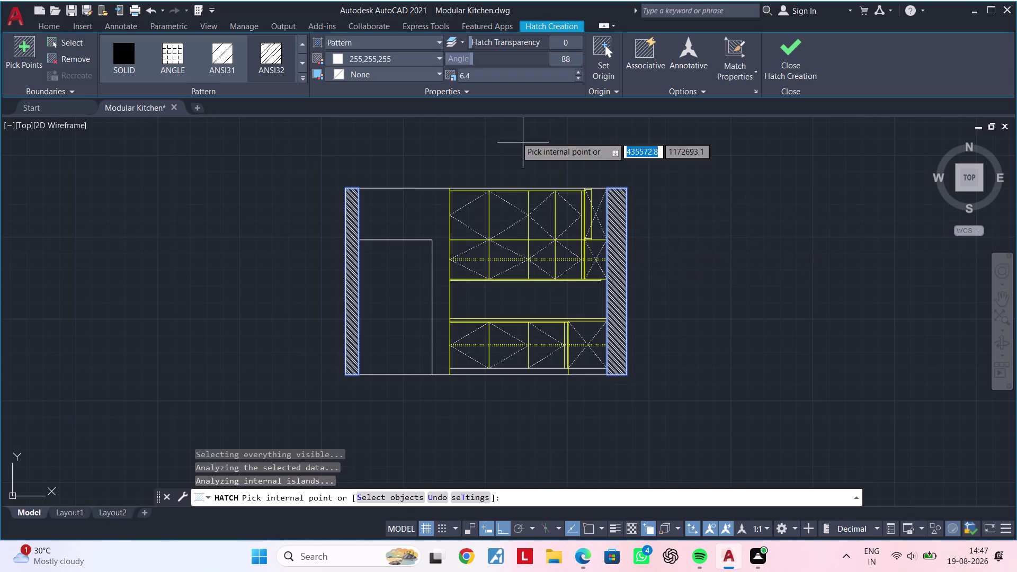
drag(478, 61, 514, 61)
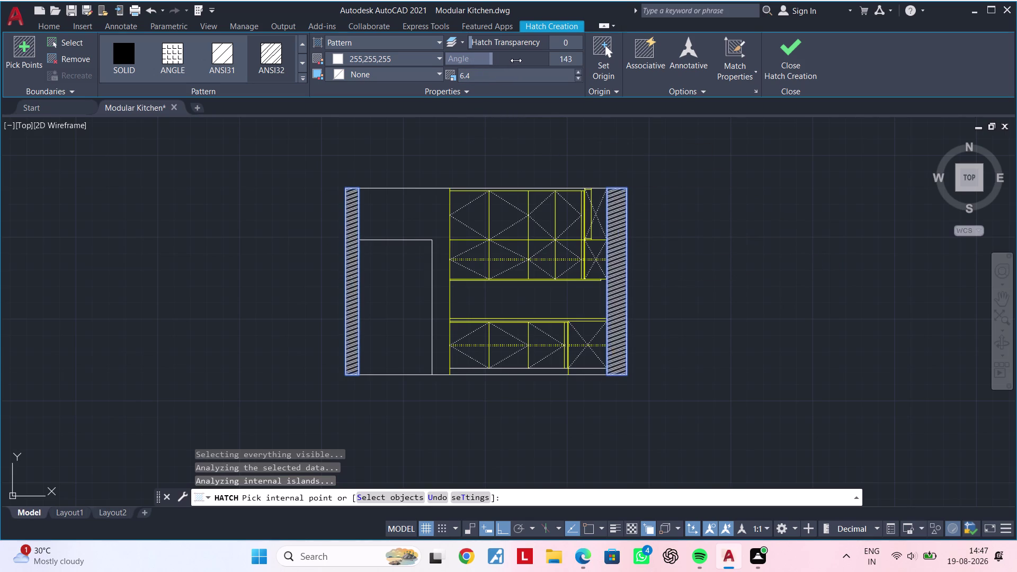
drag(513, 60, 500, 67)
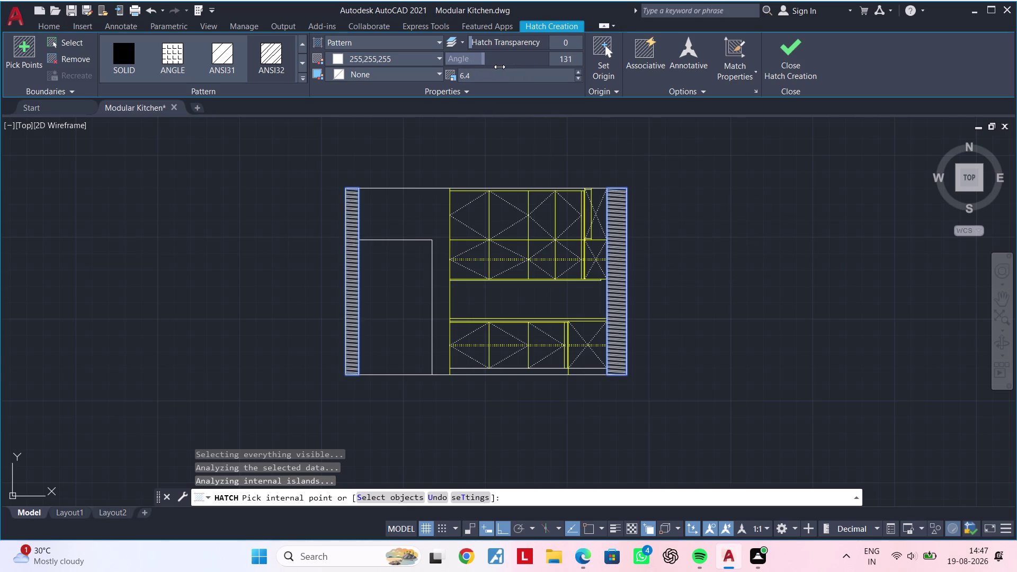
drag(500, 67, 486, 67)
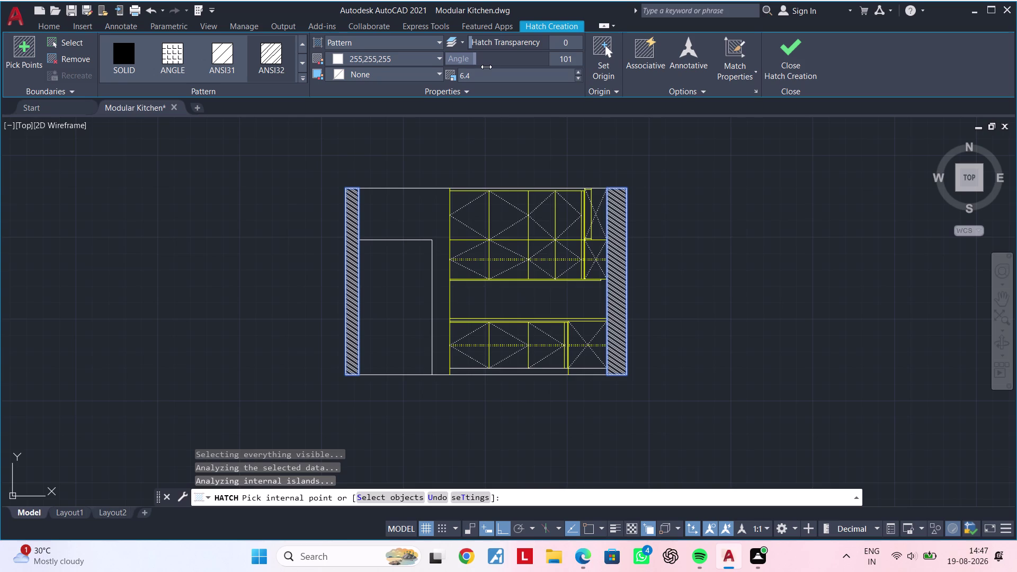
drag(486, 66, 521, 53)
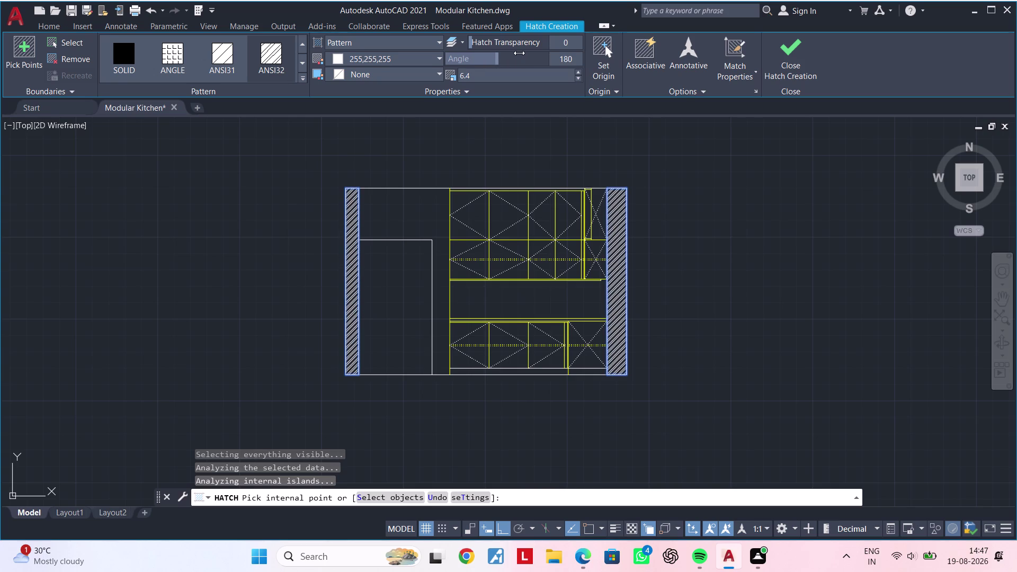
Close hatch creation and inspect the hatched wall strips.
scroll(up, 3)
key(Escape)
key(Escape)
scroll(up, 3)
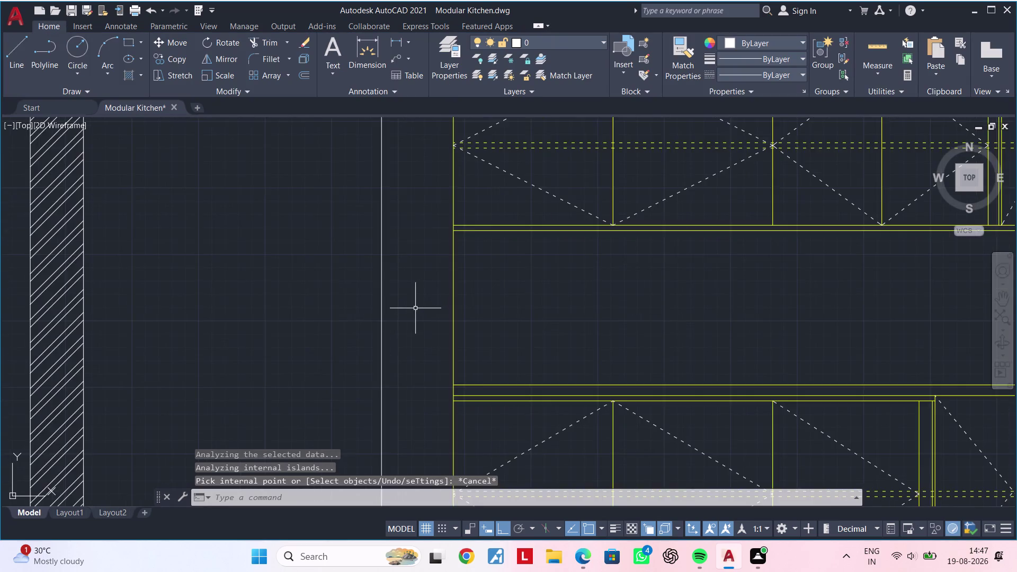
scroll(down, 3)
scroll(down, 3)
middle_drag(339, 307, 462, 299)
scroll(up, 3)
scroll(down, 3)
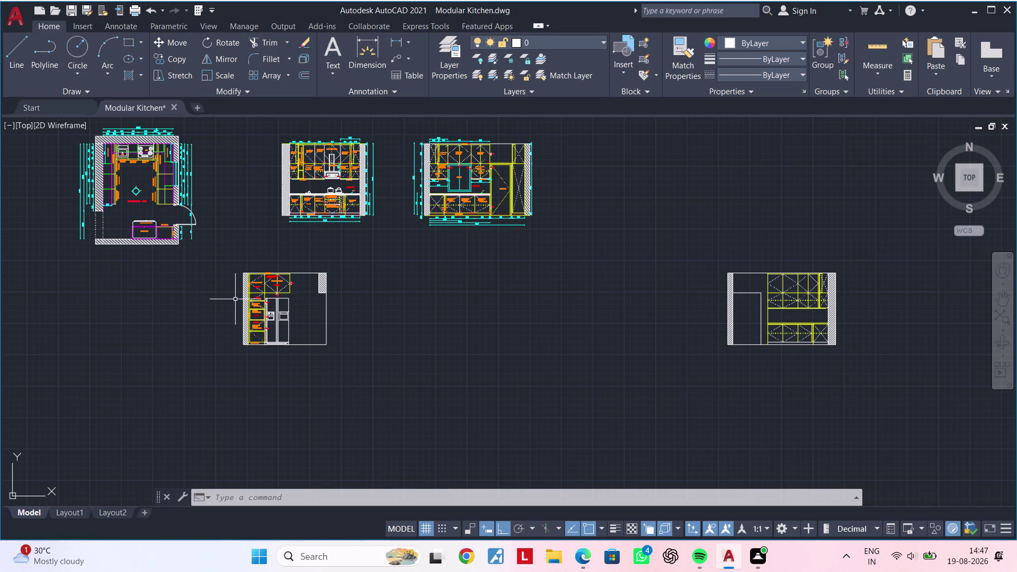
key(Escape)
key(Escape)
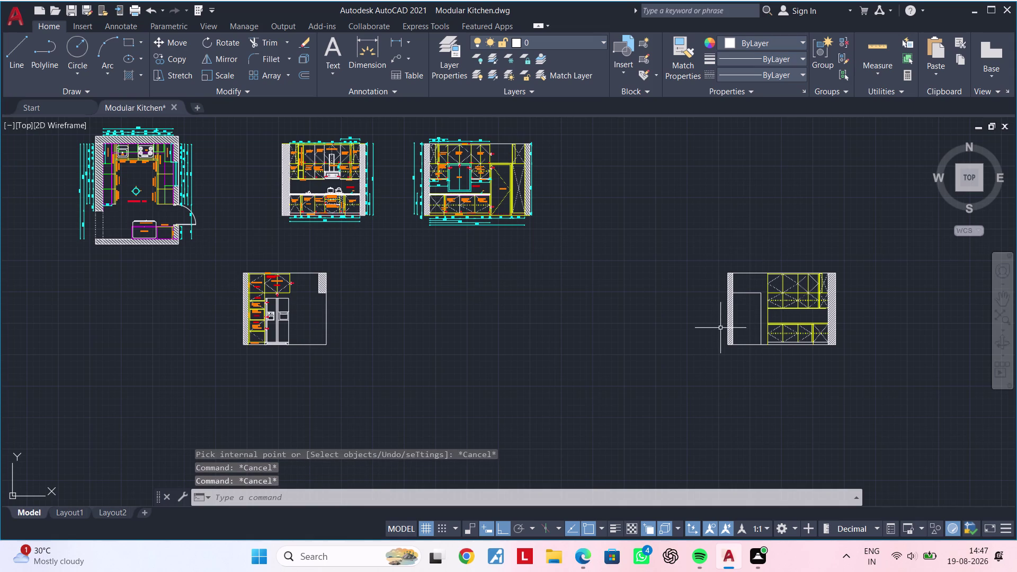
middle_drag(776, 356, 641, 358)
key(Escape)
Move the right-hand elevation beside the other elevation.
drag(540, 215, 556, 230)
click(792, 403)
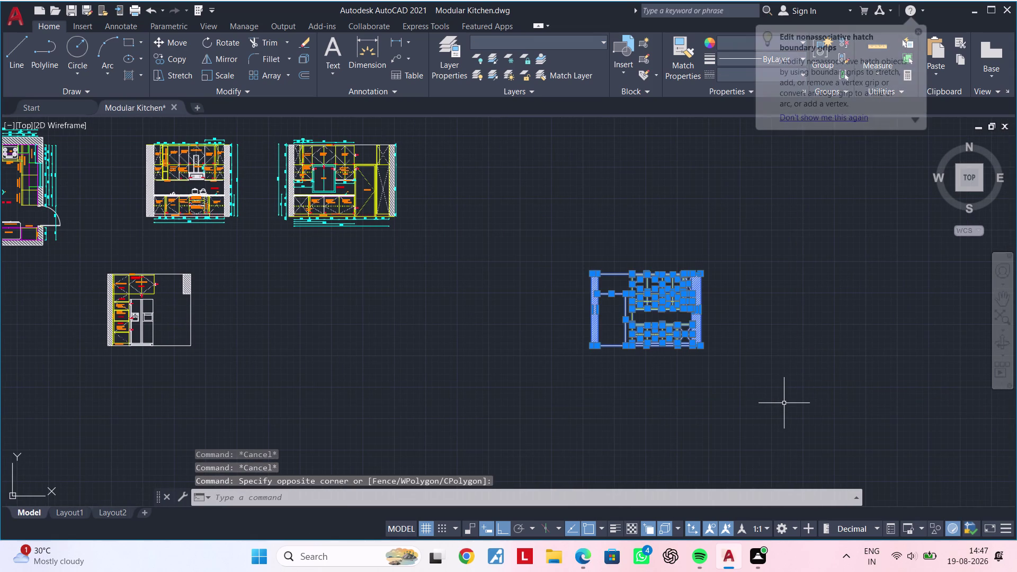
text(m)
key(space)
click(759, 386)
click(425, 391)
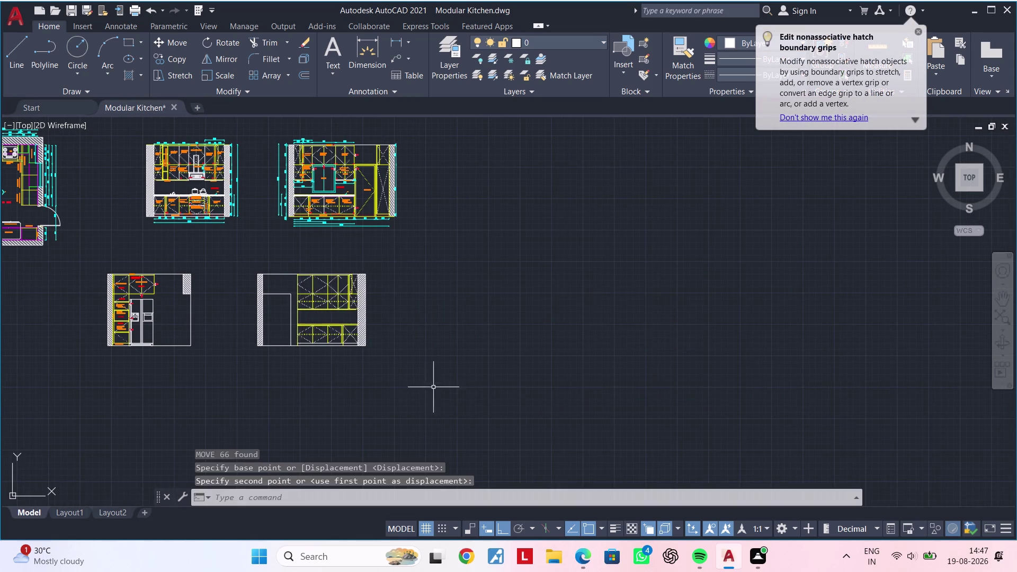
middle_drag(445, 380, 575, 383)
scroll(up, 3)
middle_drag(495, 360, 683, 396)
key(Escape)
key(Escape)
key(Escape)
middle_drag(550, 367, 539, 381)
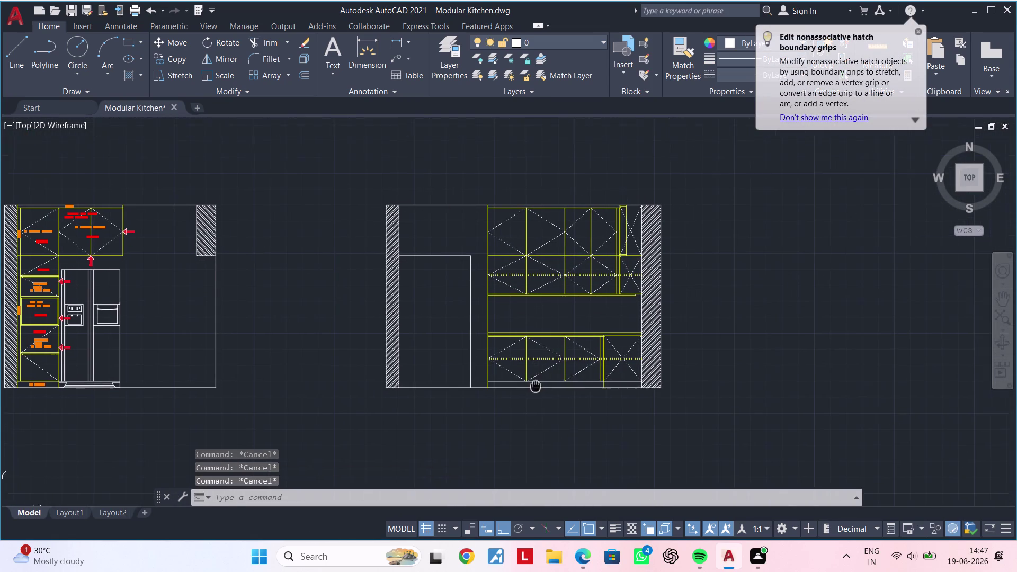
middle_drag(538, 381, 523, 396)
key(Escape)
key(Escape)
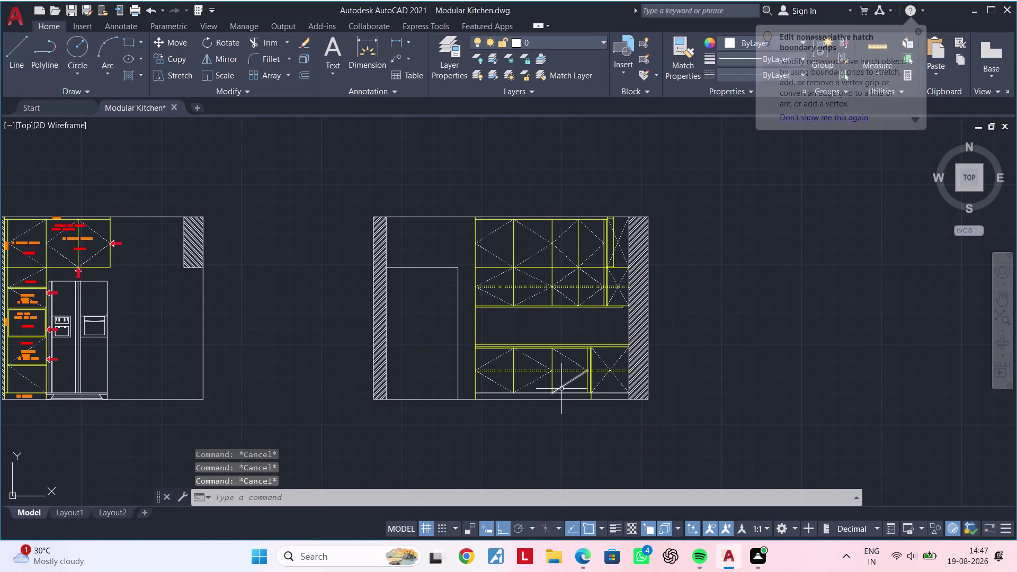
key(Escape)
key(Escape)
key(Escape)
scroll(down, 3)
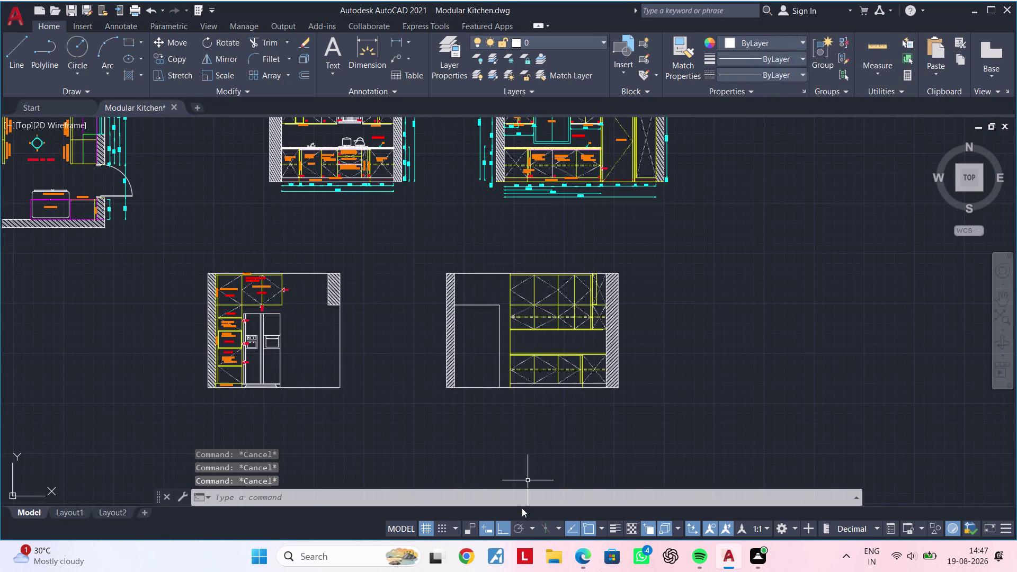
scroll(down, 3)
scroll(up, 3)
middle_drag(548, 190, 525, 355)
scroll(down, 3)
scroll(up, 3)
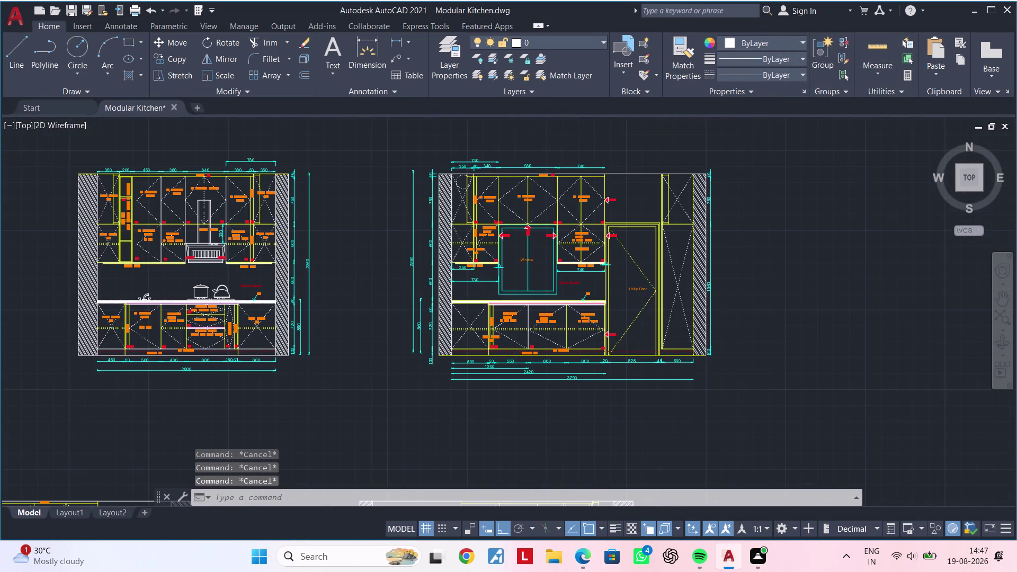
scroll(up, 3)
Copy the two-line Fix. Shelf shutter label into the new elevation's base cabinet.
click(502, 335)
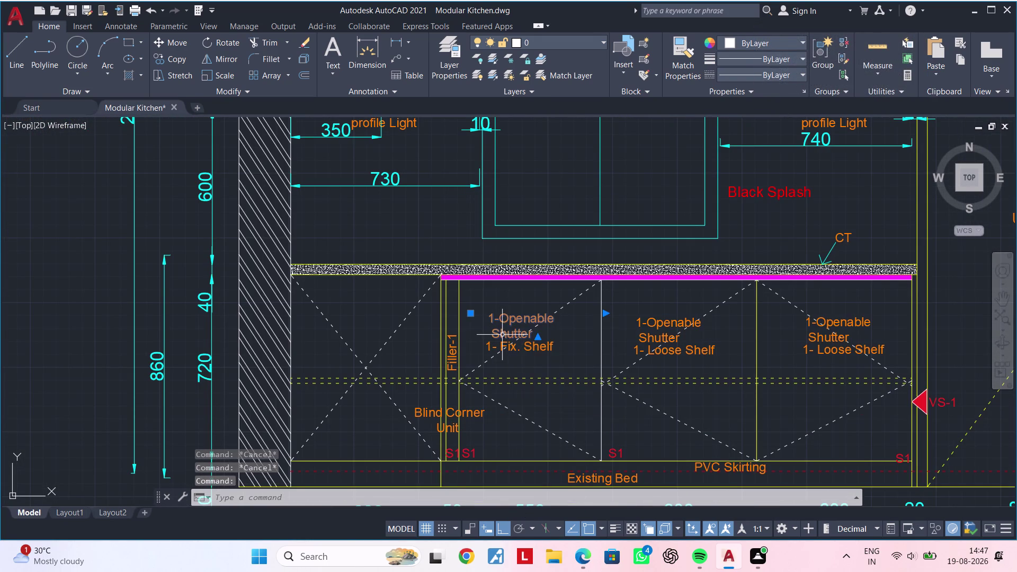
click(516, 349)
middle_drag(570, 350, 549, 327)
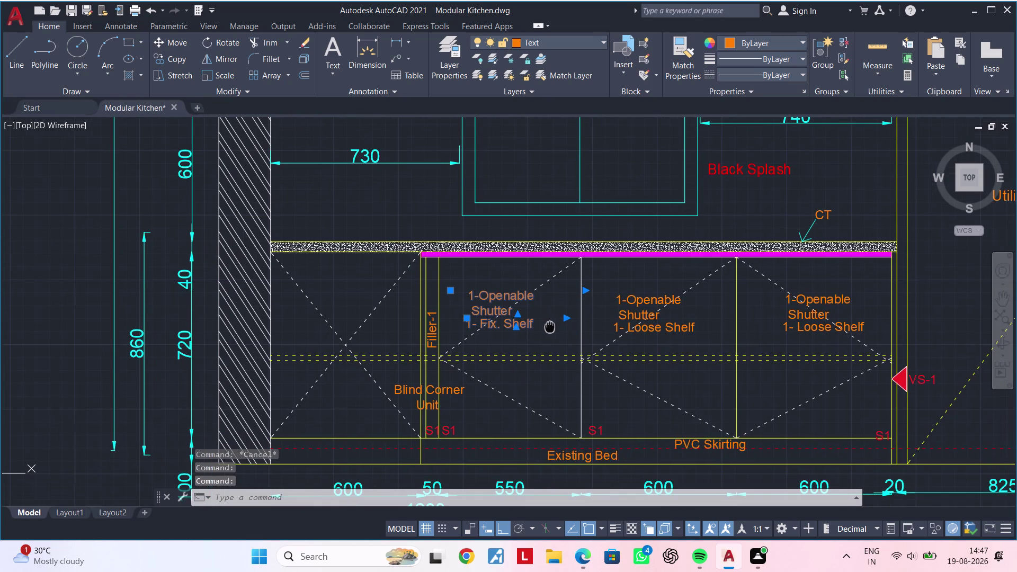
text(co)
key(space)
click(521, 310)
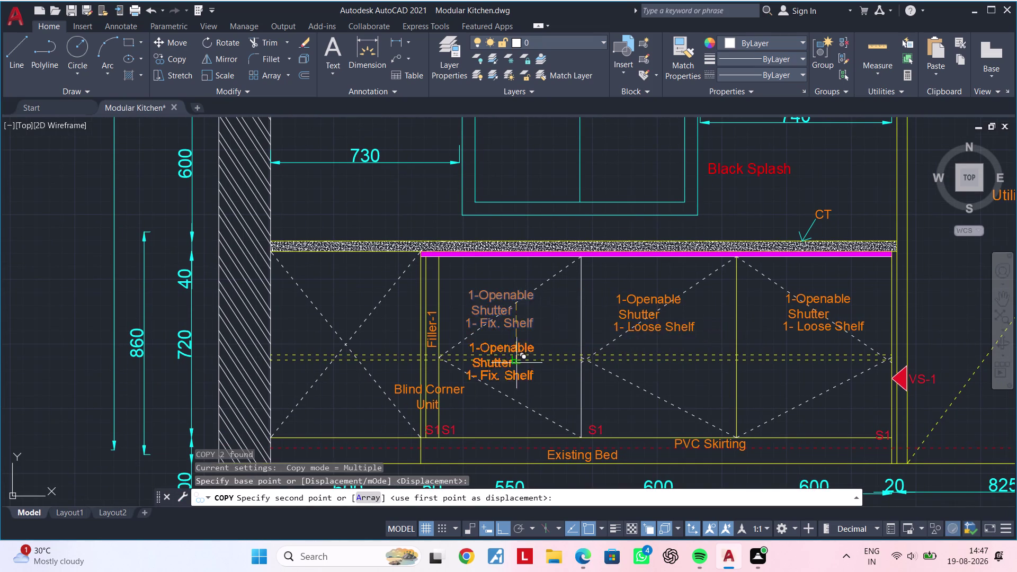
scroll(down, 3)
middle_drag(543, 412, 568, 232)
scroll(down, 3)
middle_drag(561, 348, 582, 199)
middle_drag(541, 378, 530, 285)
scroll(up, 3)
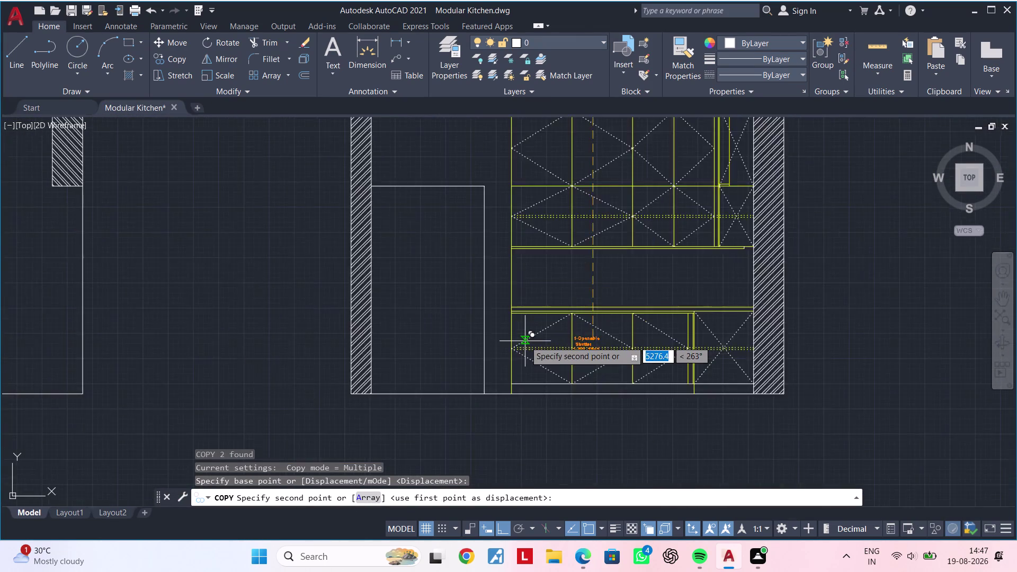
click(500, 526)
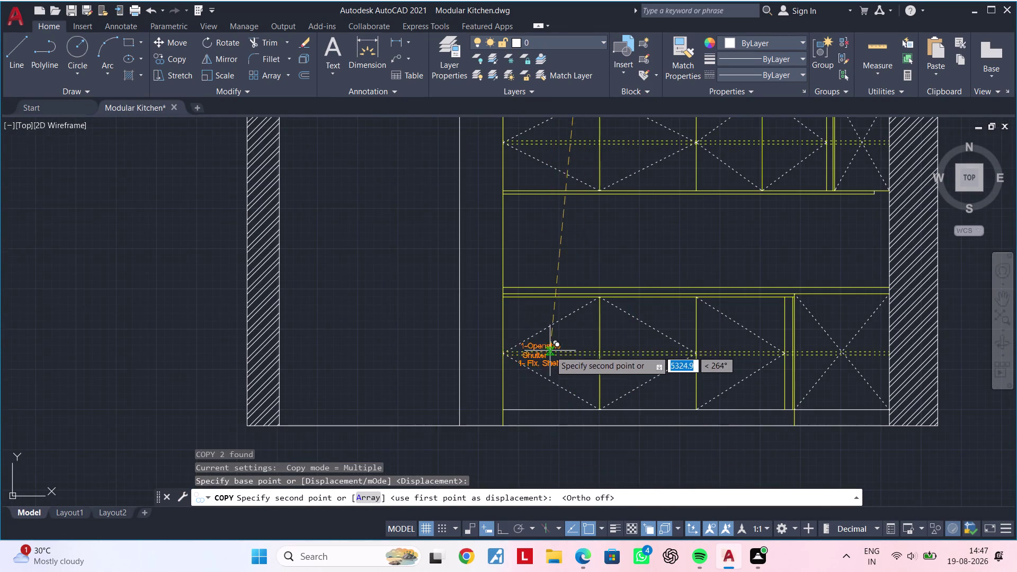
scroll(up, 3)
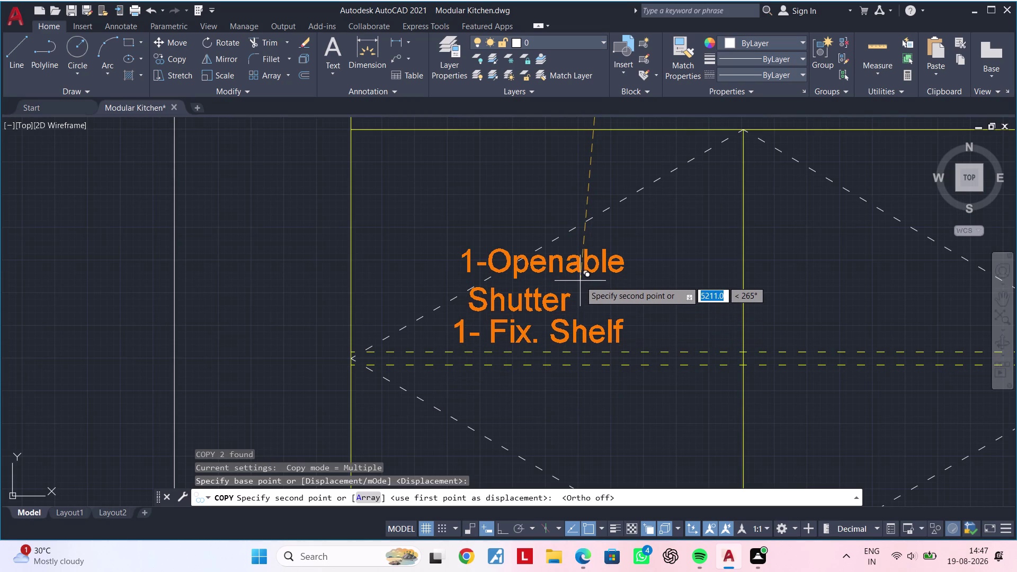
key(Escape)
Copy the two-line Loose Shelf shutter label into the new cabinet panel.
scroll(down, 3)
middle_drag(589, 280, 565, 373)
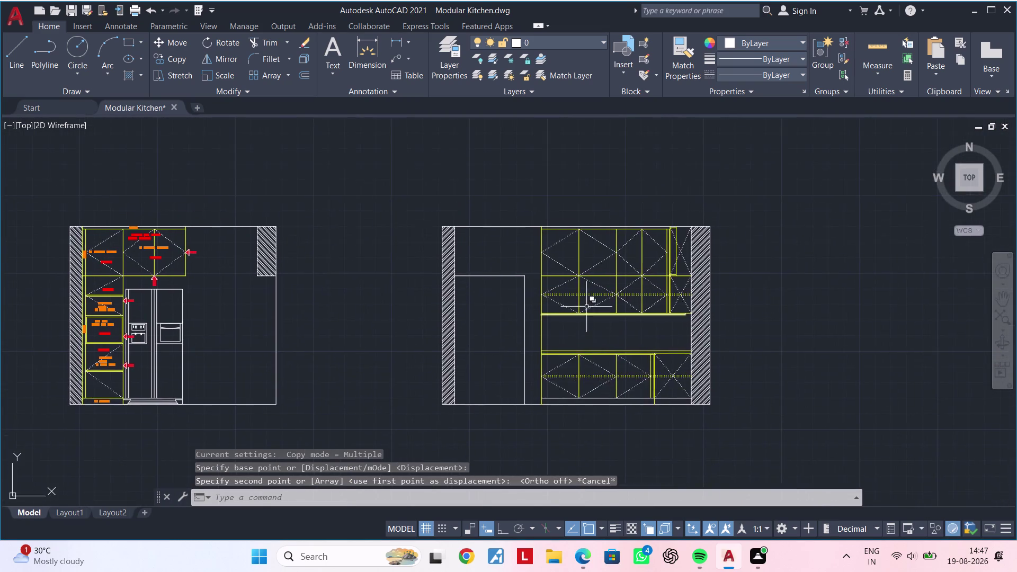
middle_drag(597, 284, 552, 483)
scroll(up, 3)
middle_drag(566, 272, 548, 345)
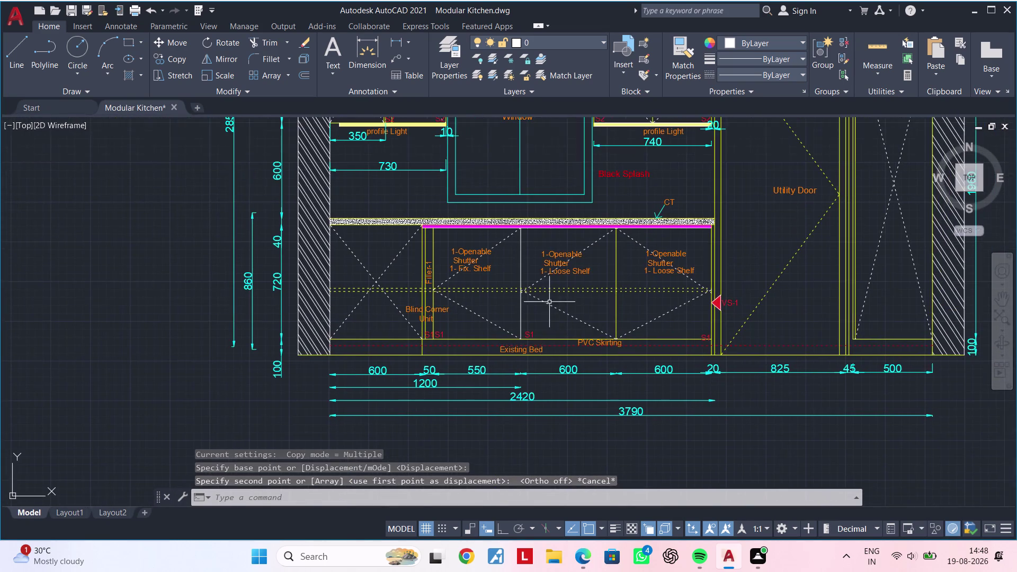
scroll(up, 3)
click(555, 249)
click(556, 292)
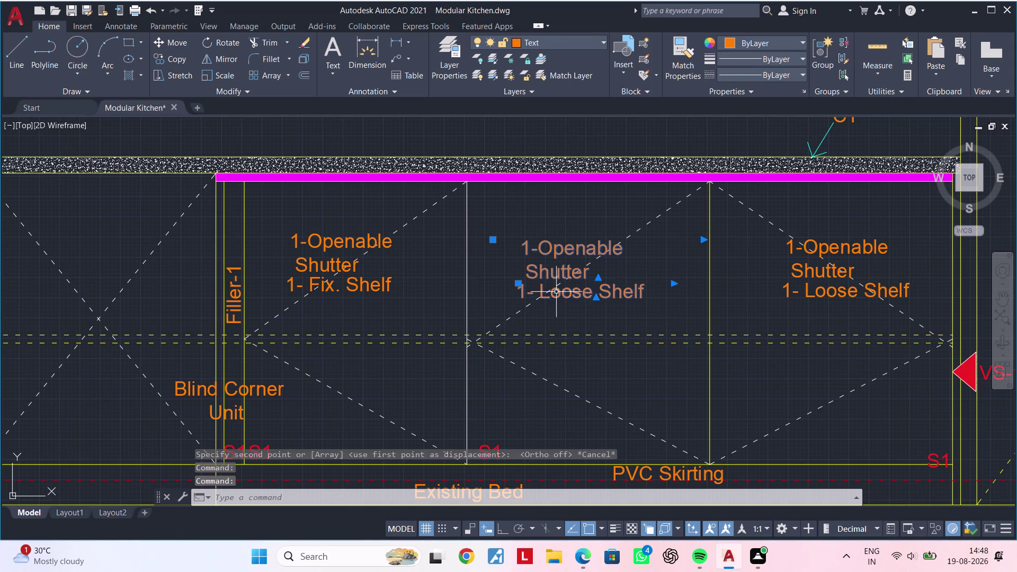
text(co)
key(space)
click(558, 274)
scroll(down, 3)
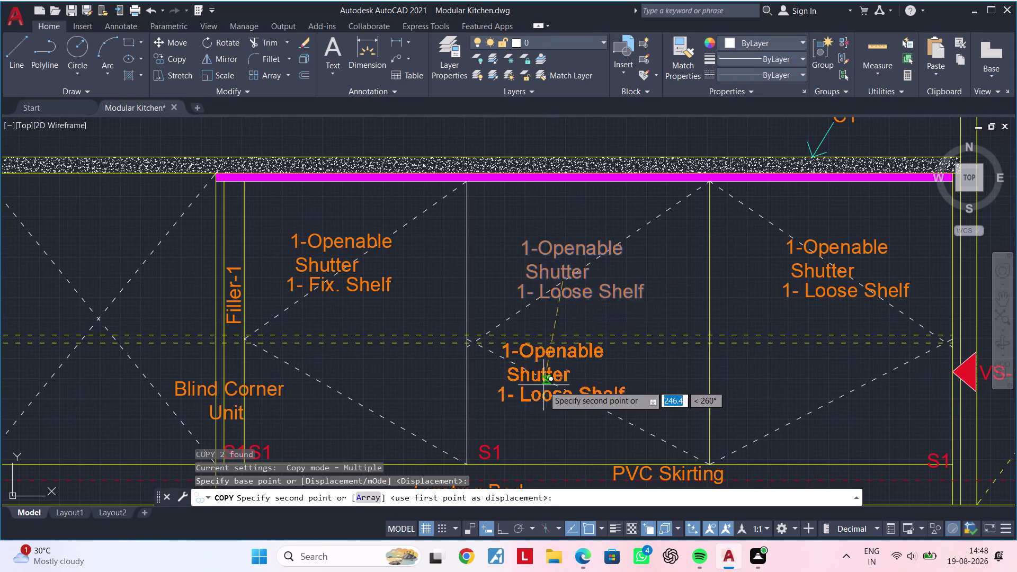
scroll(down, 3)
scroll(up, 3)
middle_drag(551, 363, 586, 250)
middle_drag(483, 399, 523, 182)
middle_drag(505, 275, 539, 205)
scroll(up, 3)
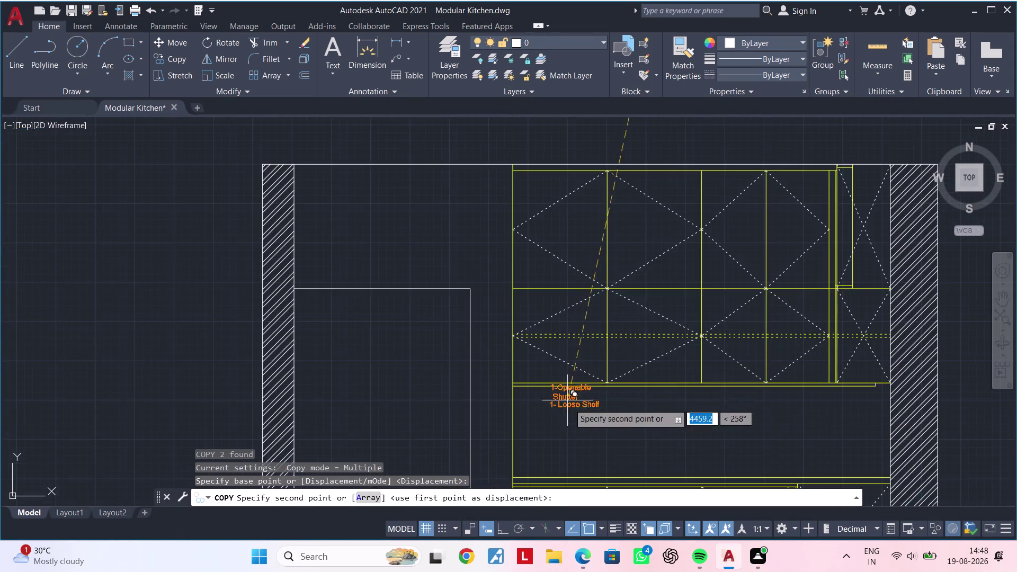
middle_drag(575, 361, 595, 159)
scroll(up, 3)
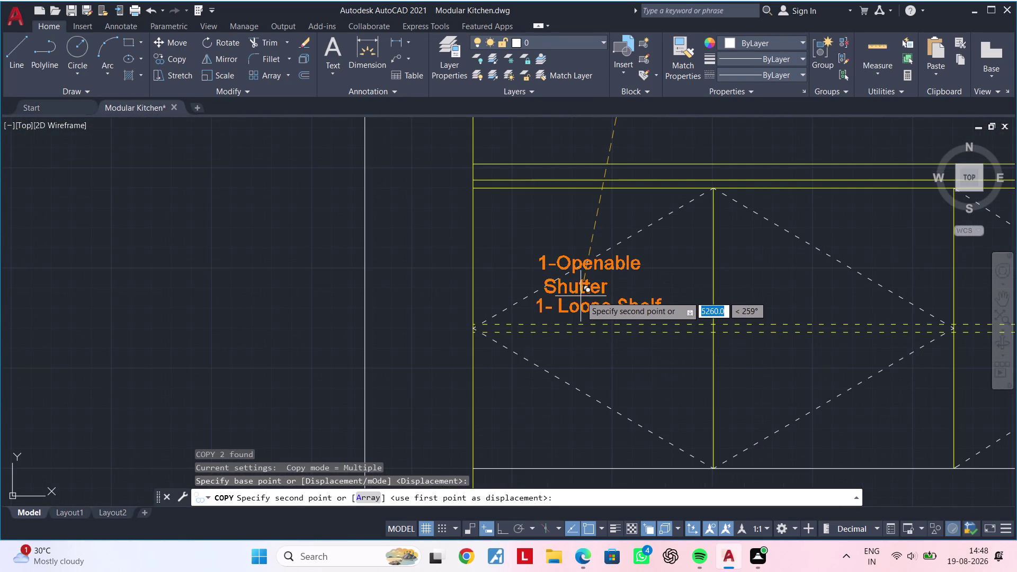
click(581, 296)
key(Escape)
Edit the label so '1-Openable Shutter' reads on a single line.
key(Escape)
double_click(598, 288)
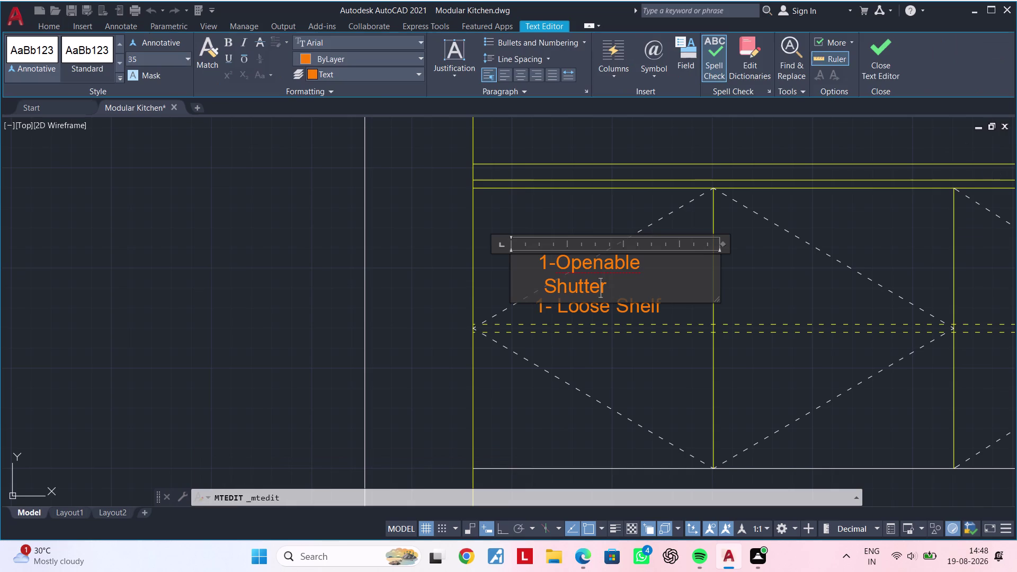
click(546, 284)
key(space)
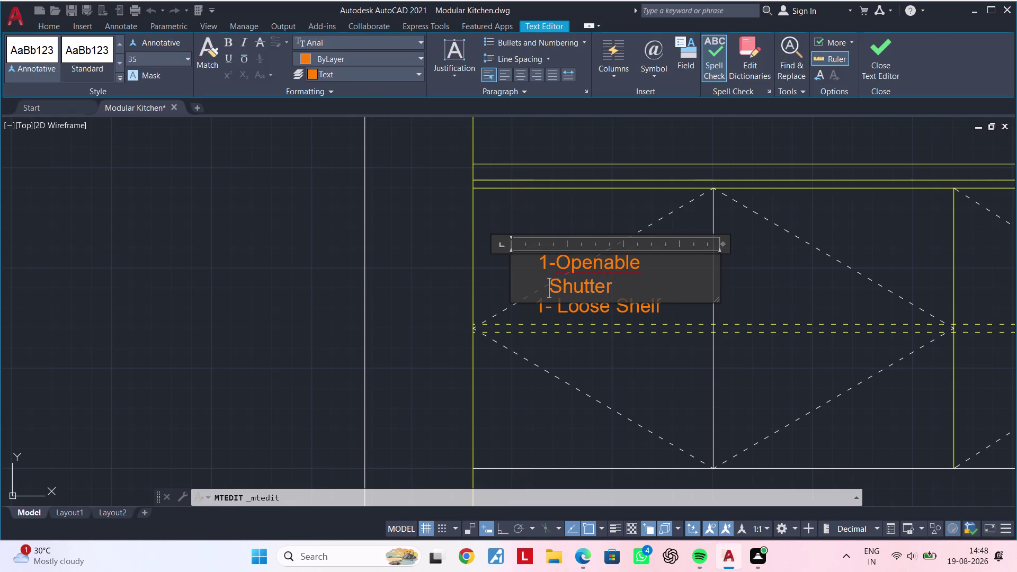
key(BackSpace)
key(BackSpace)
key(BackSpace)
key(BackSpace)
key(BackSpace)
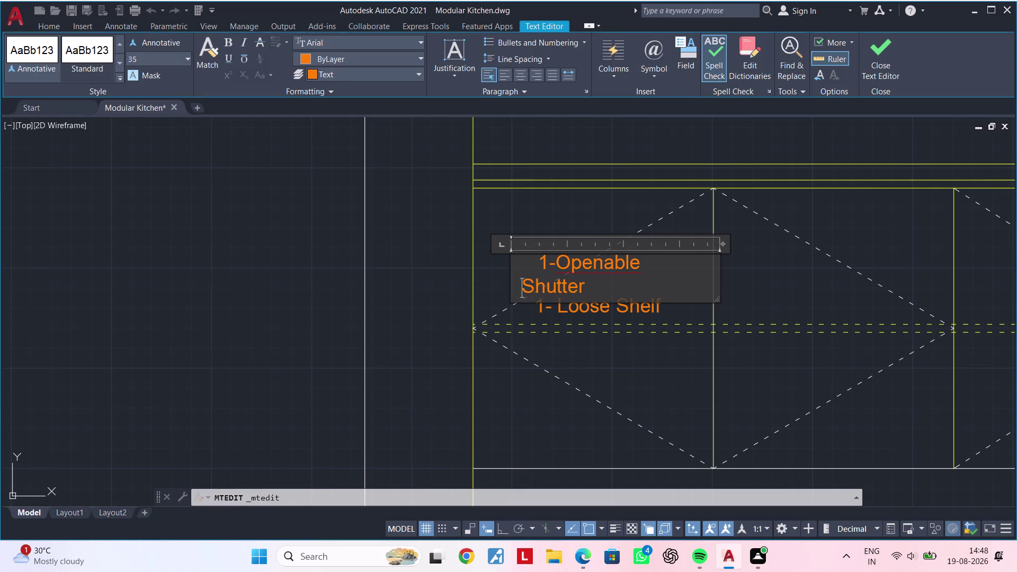
key(BackSpace)
key(BackSpace)
key(BackSpace)
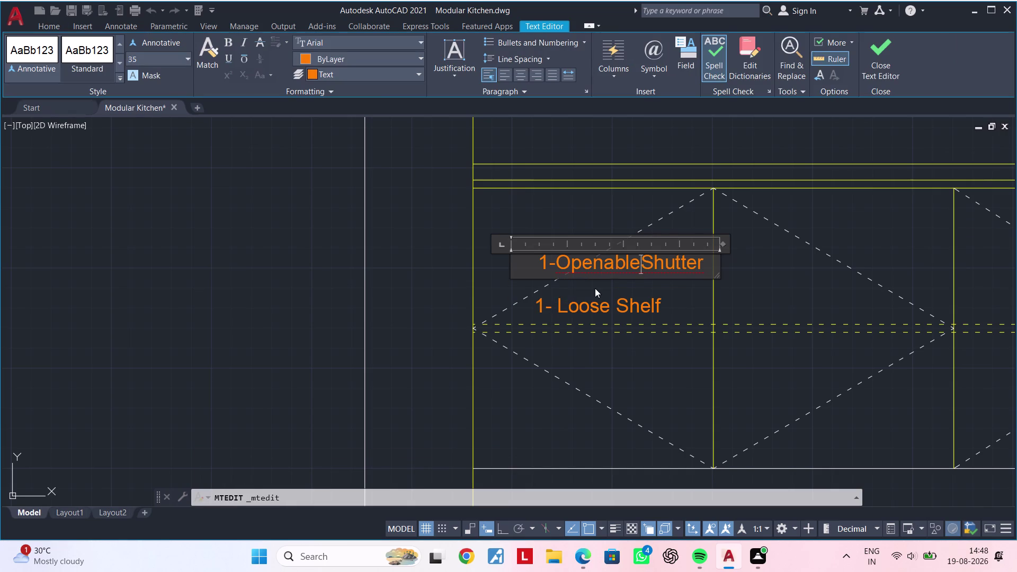
key(space)
click(625, 287)
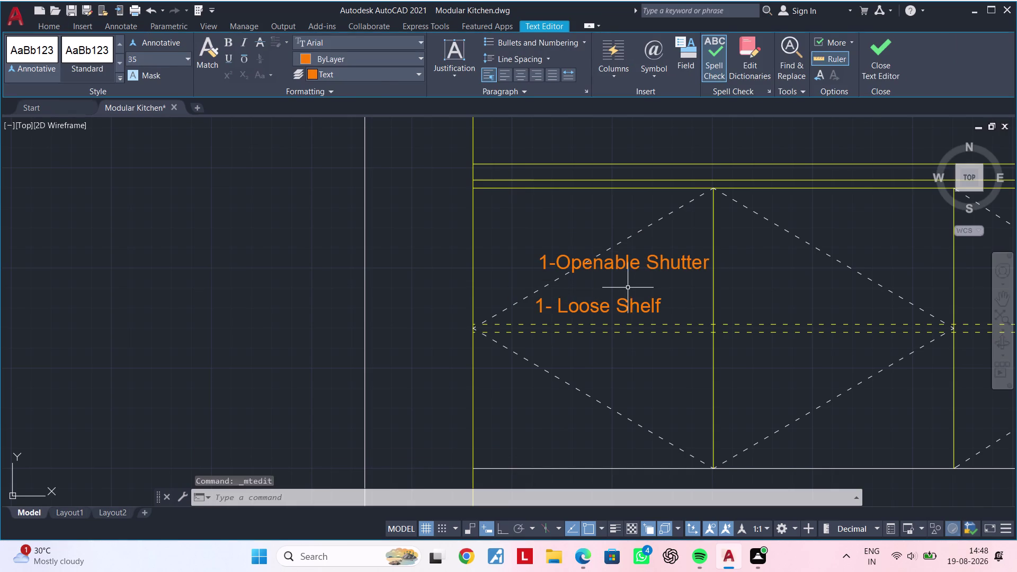
key(Escape)
Move the '1-Openable Shutter' line to centre it above '1- Loose Shelf'.
click(635, 265)
text(m)
key(space)
click(634, 266)
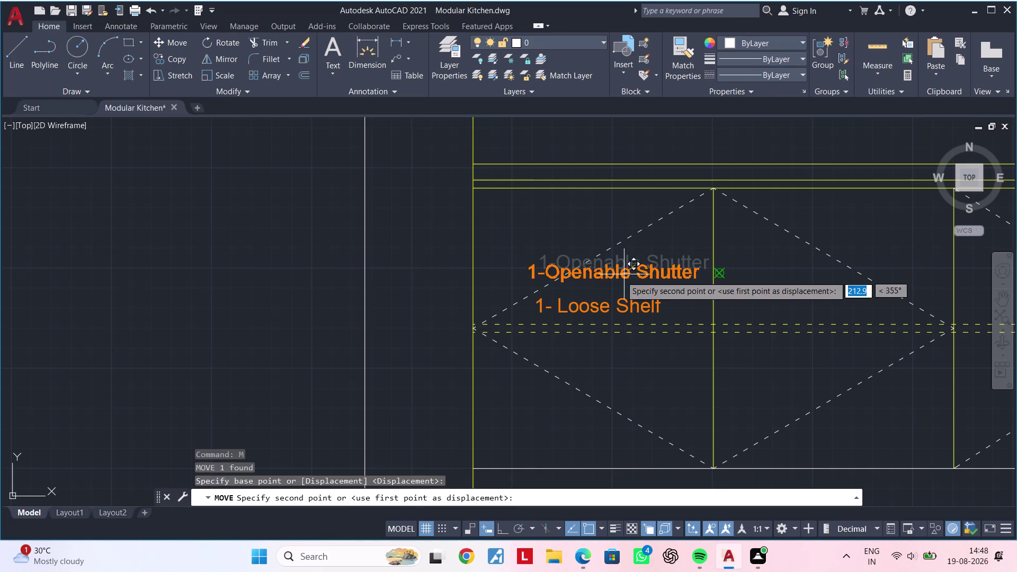
click(603, 286)
key(Escape)
middle_drag(636, 285, 564, 256)
key(Escape)
key(Escape)
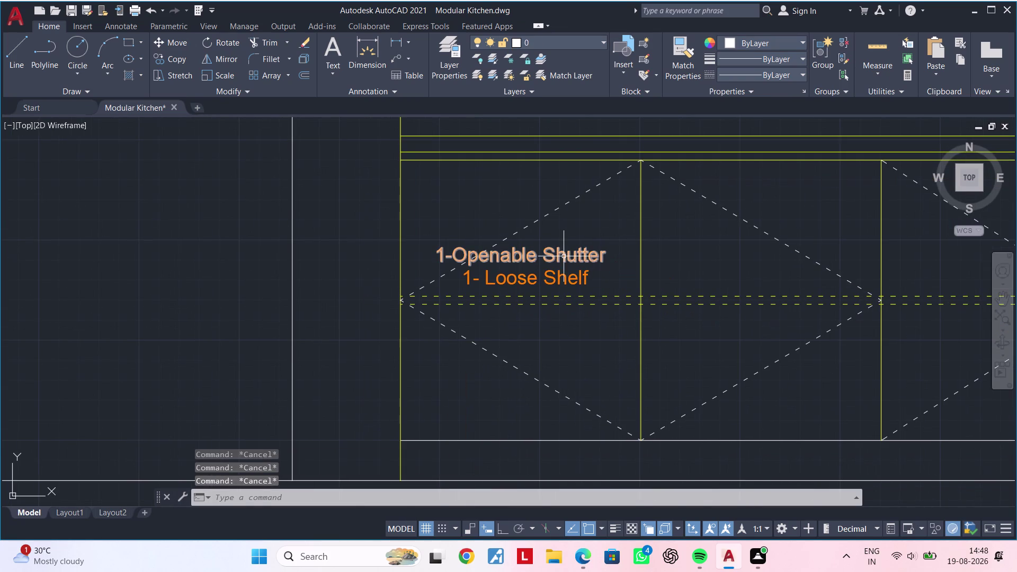
key(Escape)
key(Escape)
key(Escape)
middle_drag(563, 256, 563, 243)
key(Escape)
key(Escape)
key(Escape)
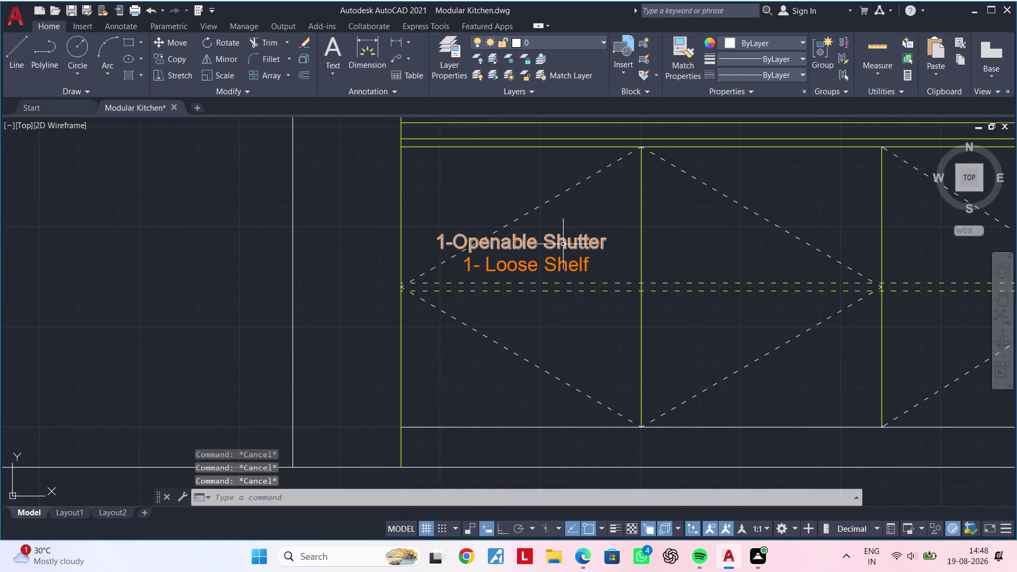
middle_drag(573, 248, 550, 256)
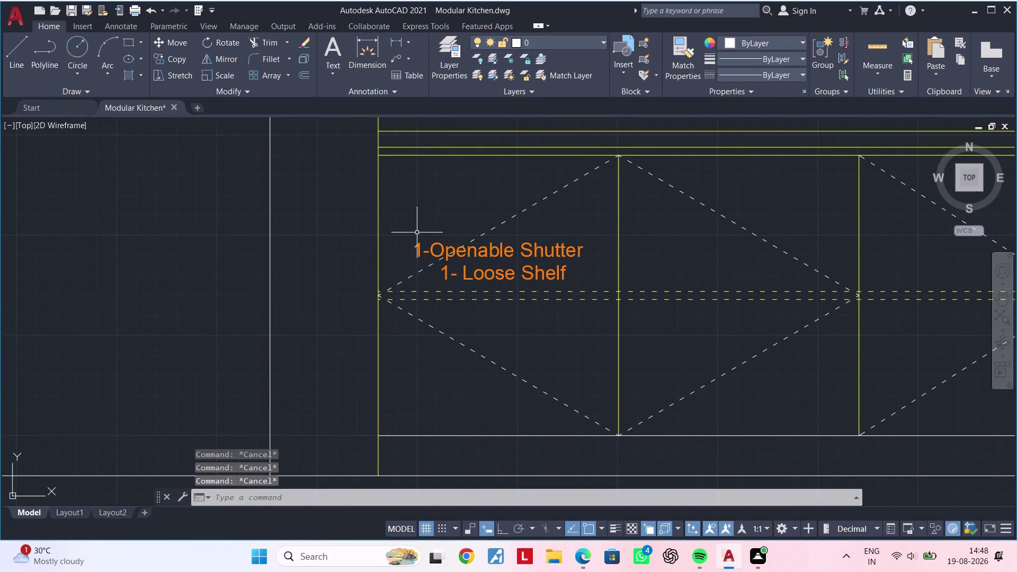
Select both label lines and start copying them from a base point.
click(453, 252)
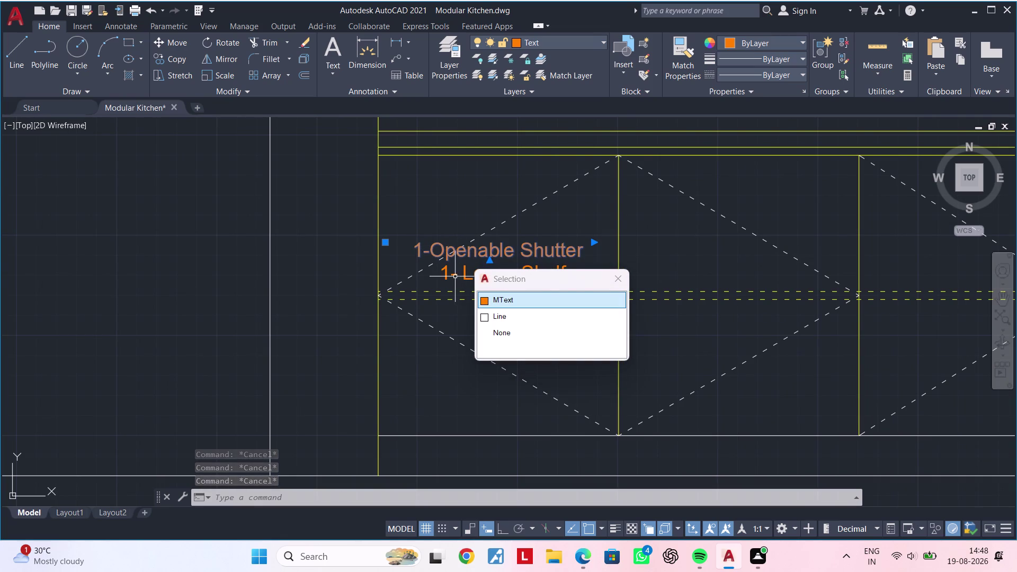
click(446, 276)
key(c)
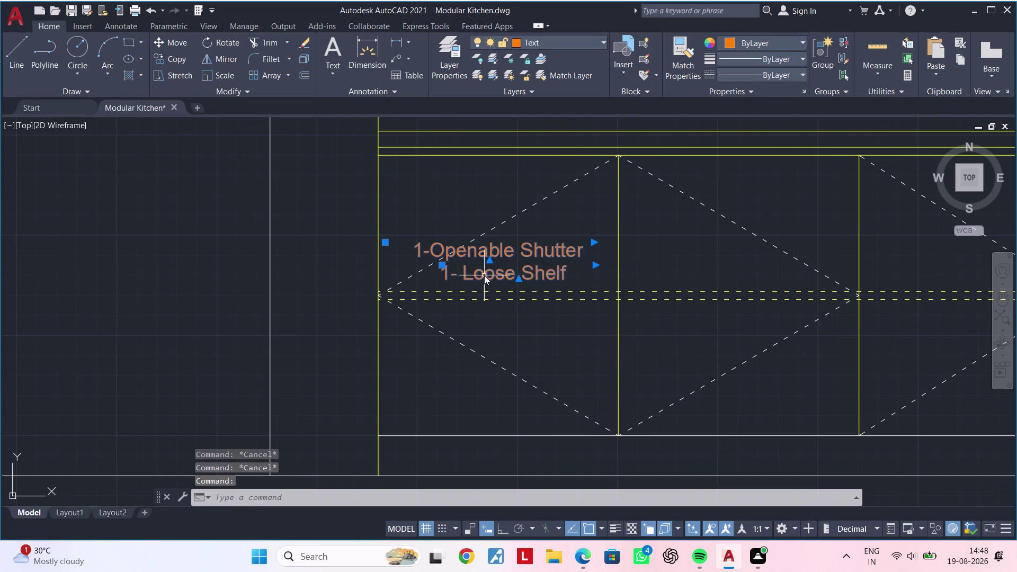
key(o)
key(space)
click(476, 261)
middle_drag(723, 263, 414, 268)
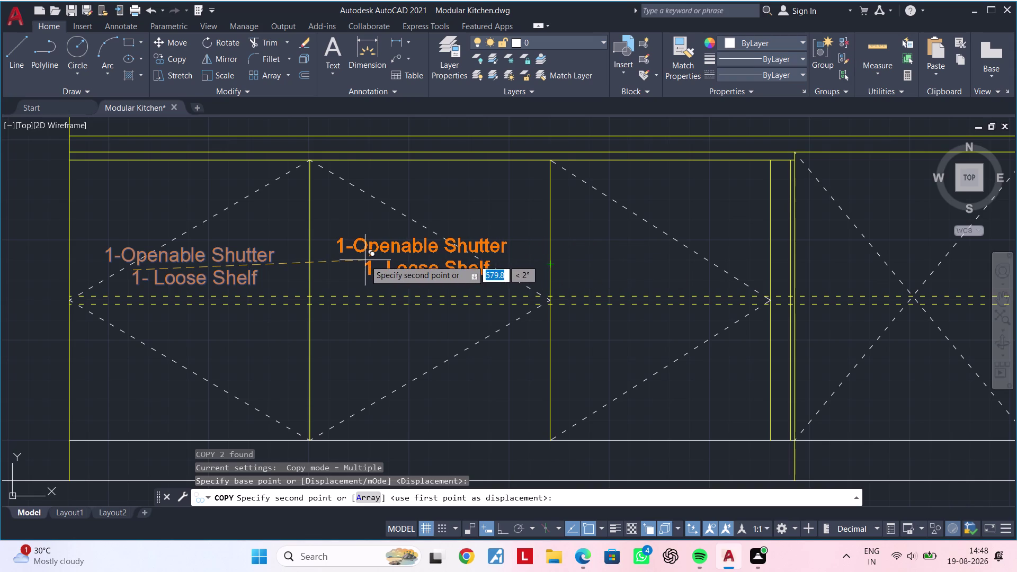
Place the label copies in the next two cabinet panels.
click(365, 260)
middle_drag(575, 260, 458, 263)
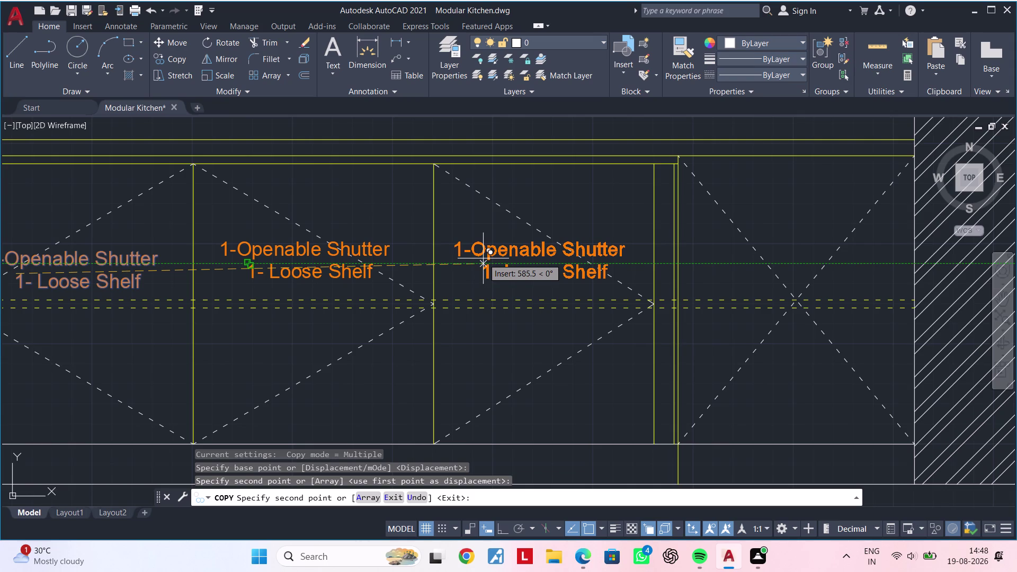
click(483, 258)
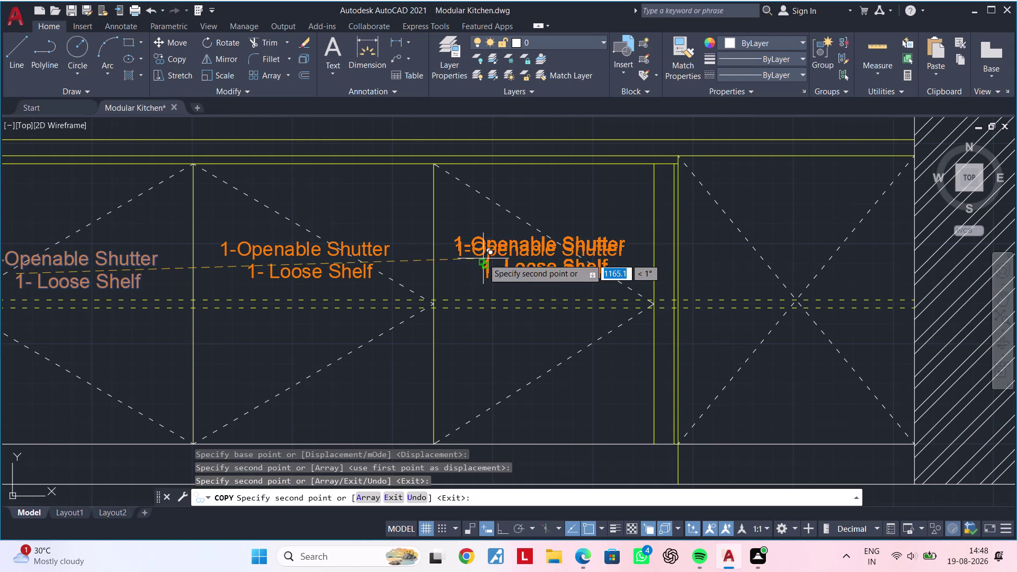
key(Escape)
key(Escape)
Change the third panel's label from 'Loose' to 'Fix.' so it reads '1- Fix. Shelf'.
double_click(545, 272)
click(556, 271)
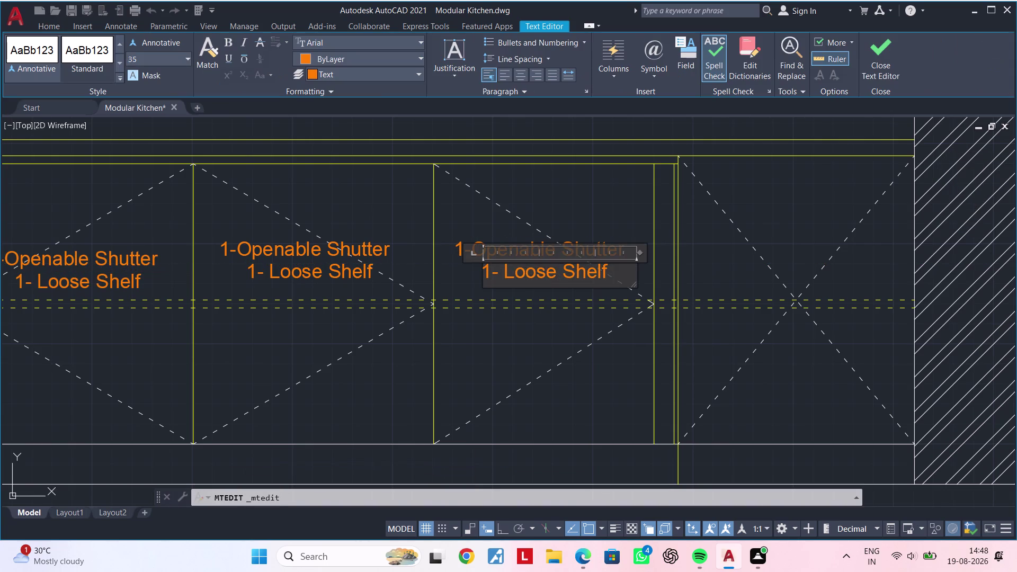
key(BackSpace)
key(BackSpace)
key(BackSpace)
key(BackSpace)
key(BackSpace)
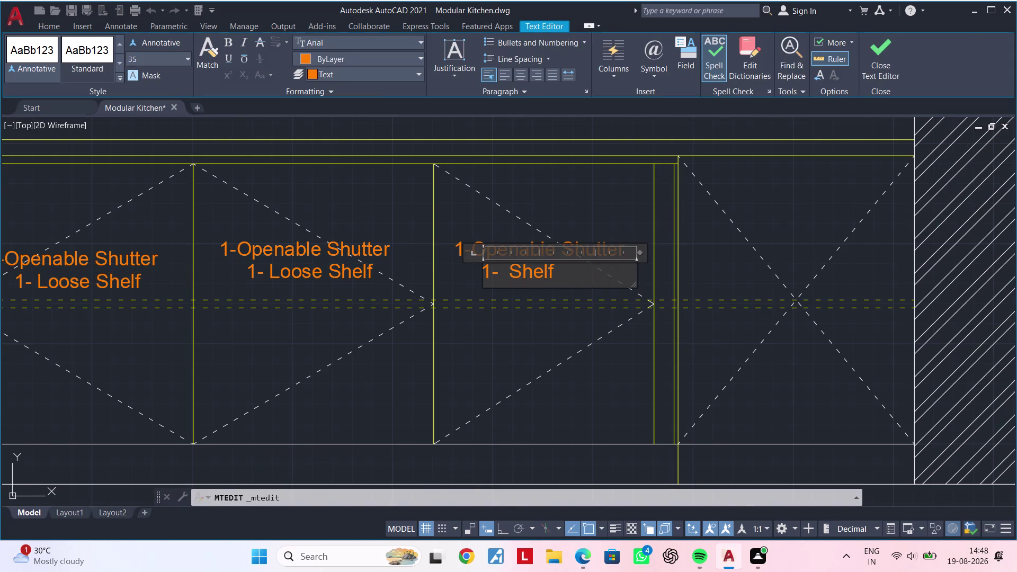
text(Fi)
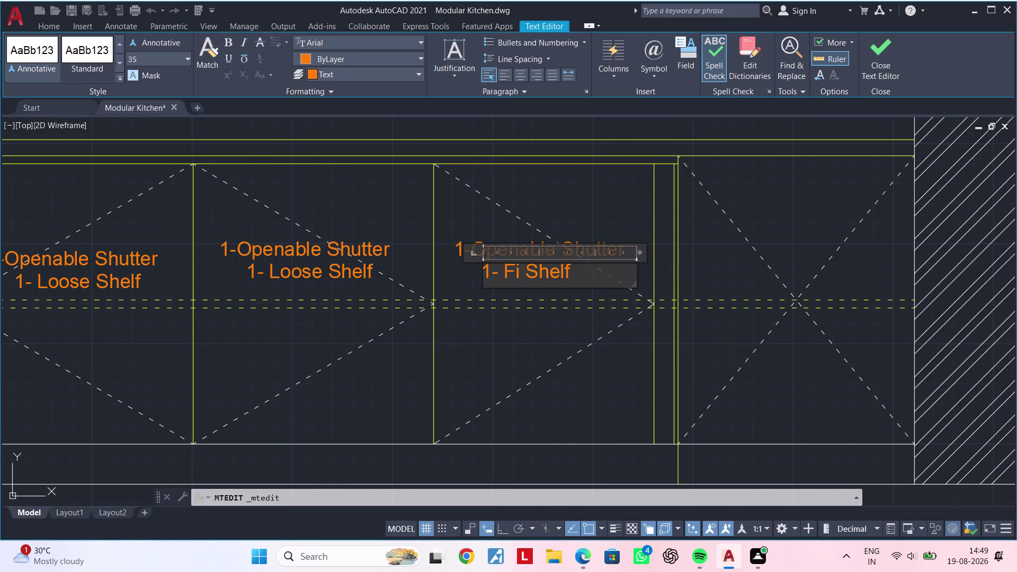
text(x)
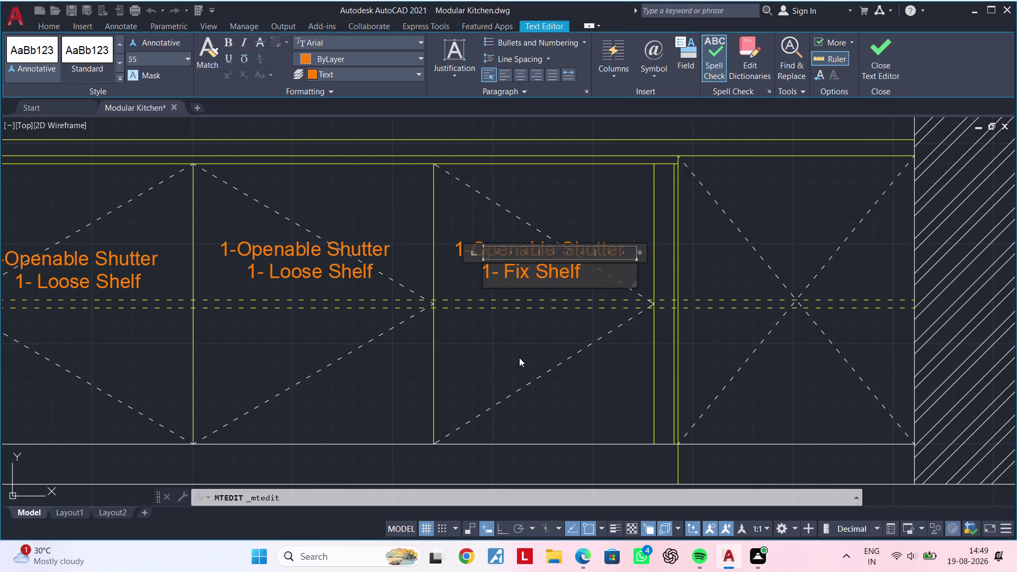
key(period)
click(490, 358)
Zoom out to review the labelled lower cabinets of the kitchen elevation.
scroll(down, 3)
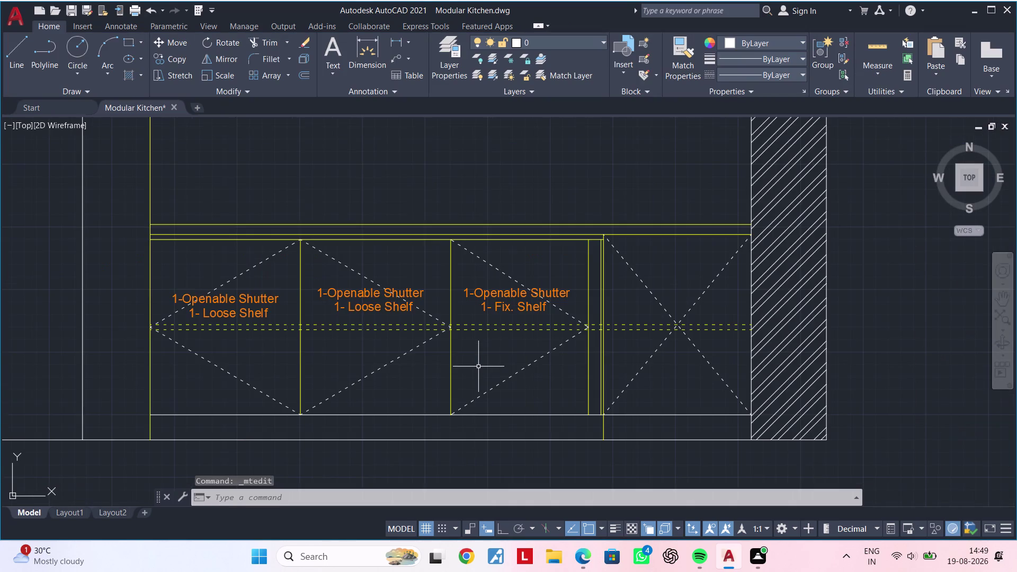
middle_drag(478, 366, 566, 366)
scroll(down, 3)
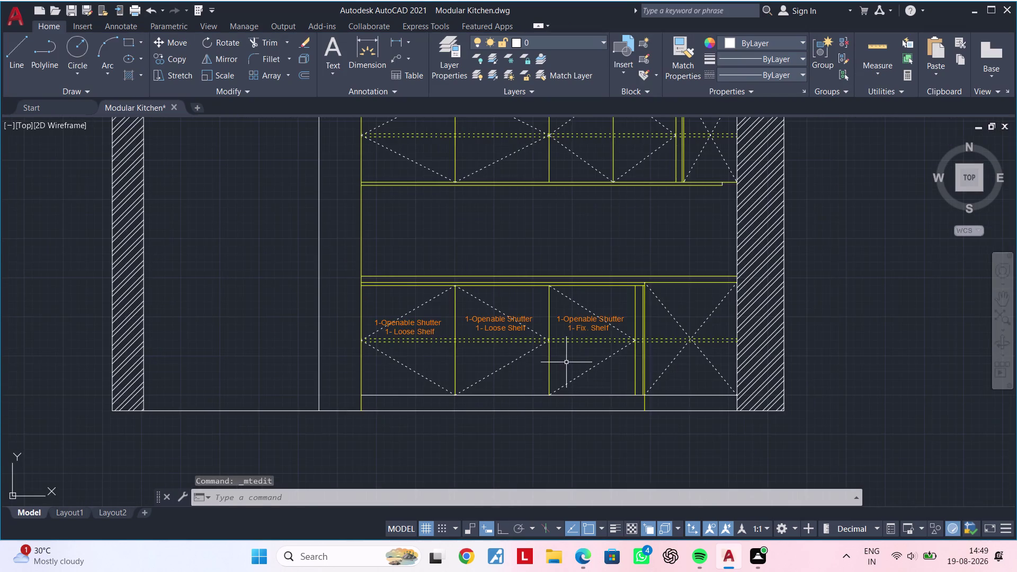
middle_drag(566, 362, 560, 472)
scroll(down, 3)
middle_drag(556, 365, 541, 421)
scroll(down, 3)
middle_drag(537, 325, 537, 237)
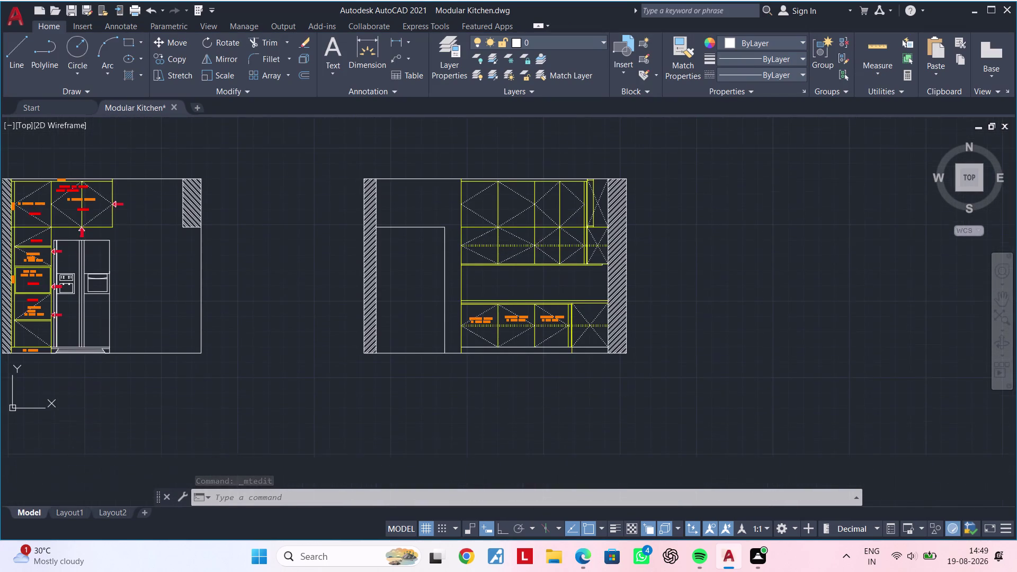
scroll(up, 3)
middle_drag(519, 380, 498, 416)
key(Escape)
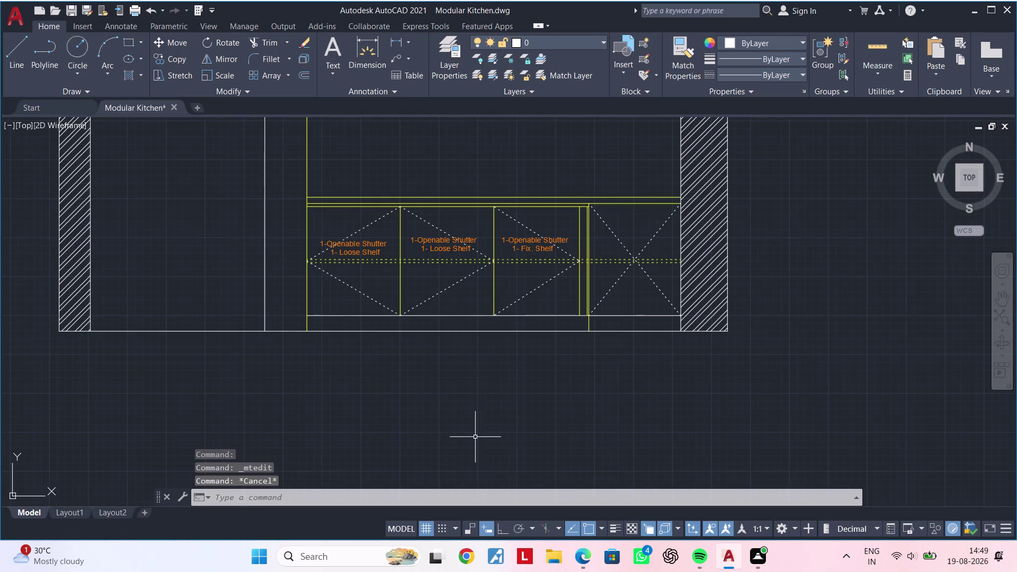
key(Escape)
Draw a new line along the cabinet base from the wall edge to the floor line.
key(Escape)
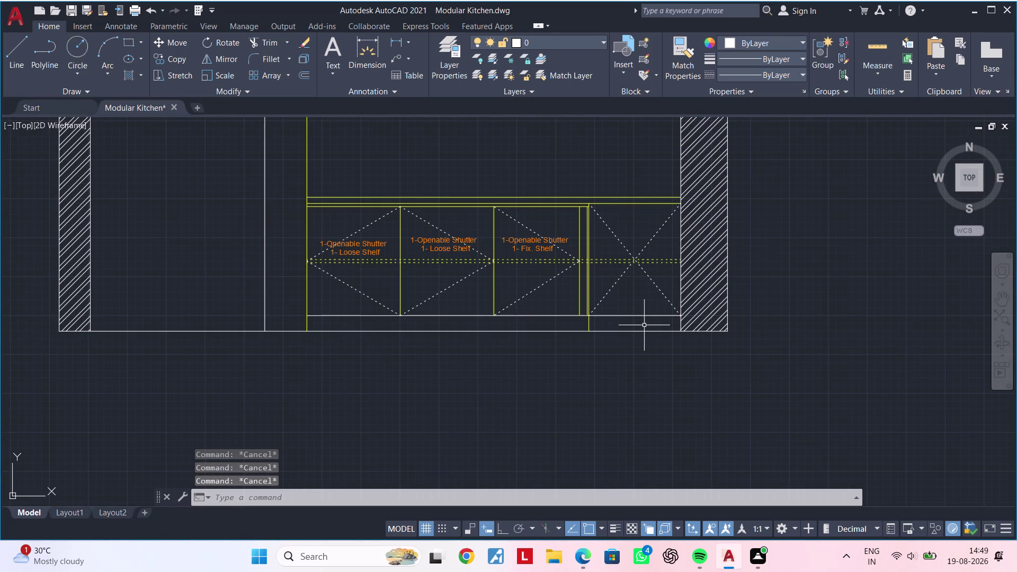
scroll(up, 3)
scroll(up, 3)
middle_drag(657, 331, 579, 334)
scroll(up, 3)
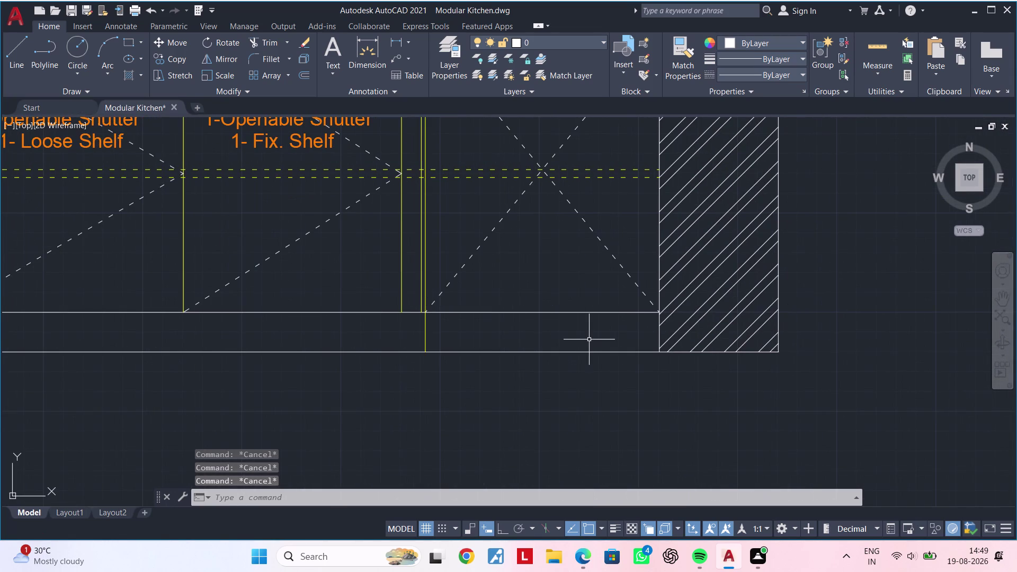
text(l)
key(space)
click(698, 325)
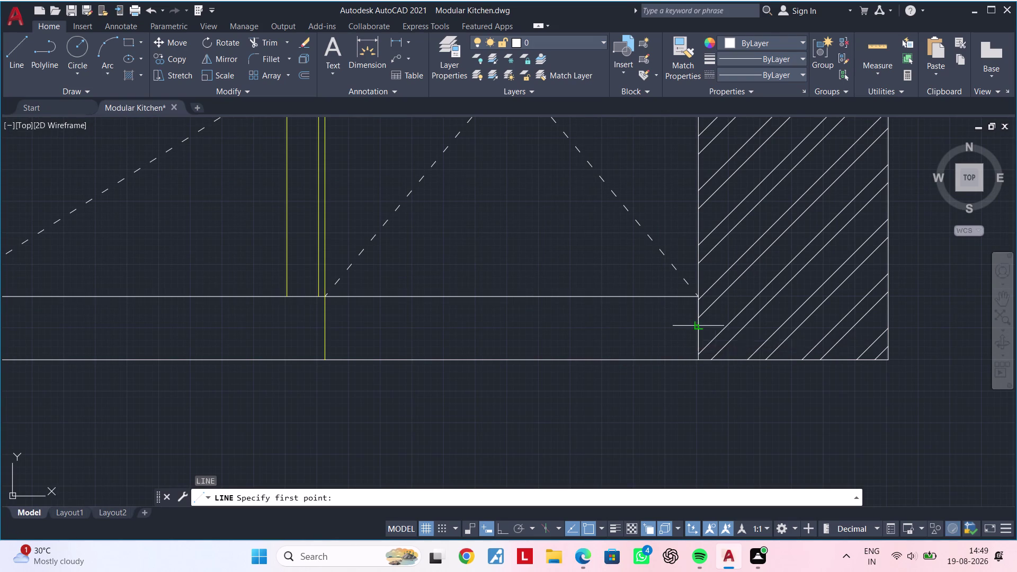
click(487, 326)
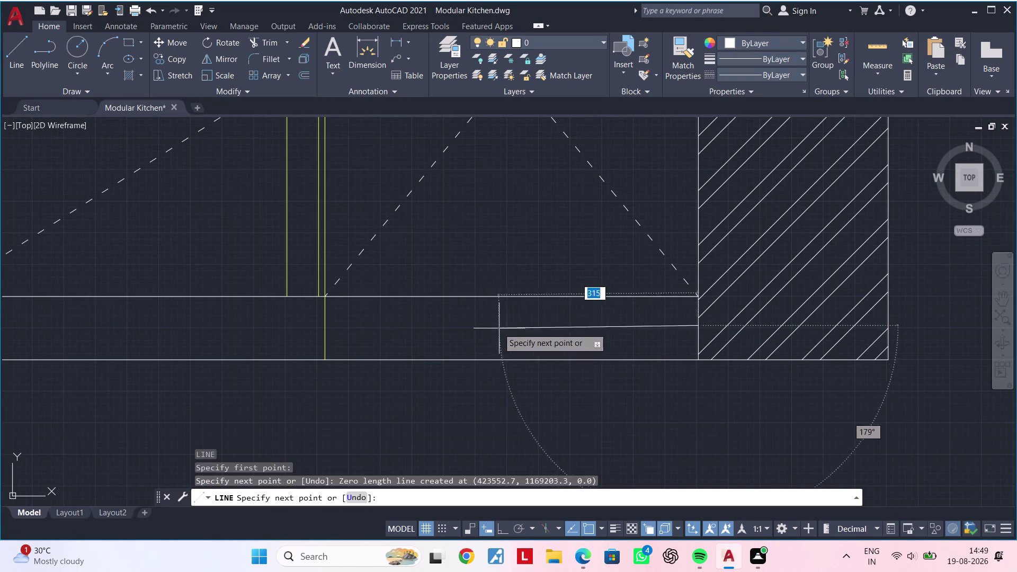
click(505, 531)
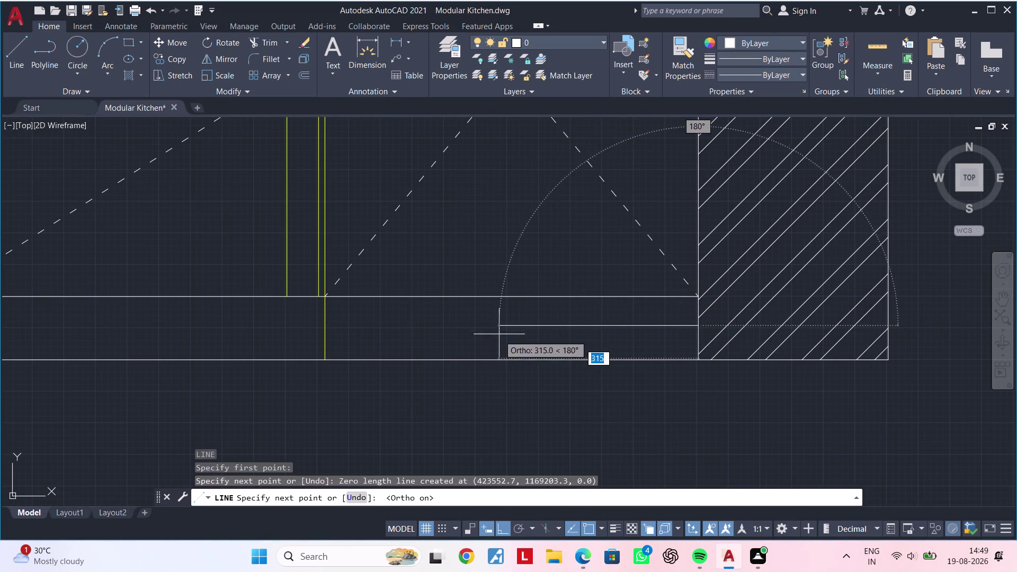
click(497, 326)
click(496, 361)
key(Escape)
scroll(down, 3)
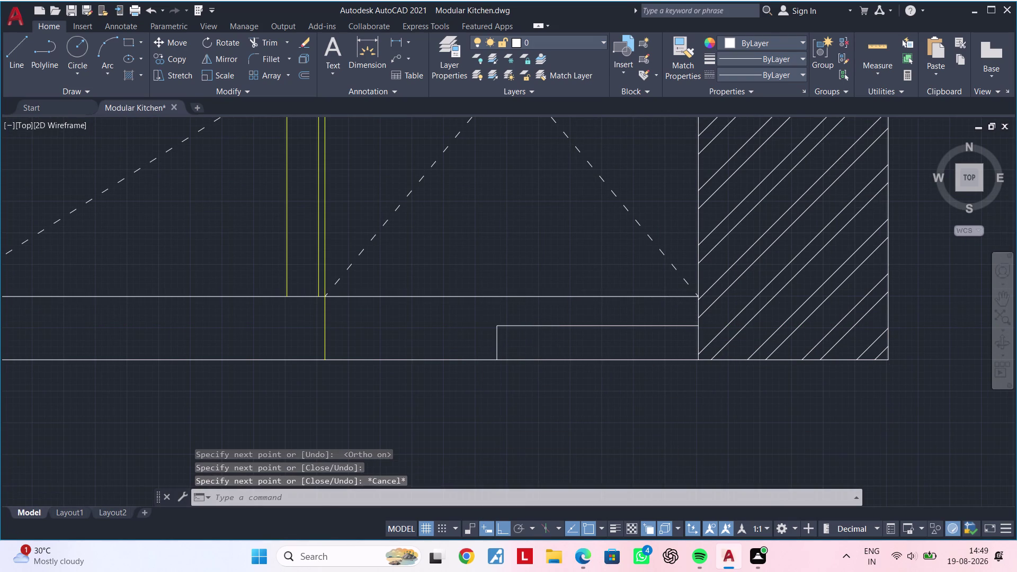
scroll(down, 3)
scroll(down, 3)
scroll(down, 3)
middle_drag(453, 388, 466, 424)
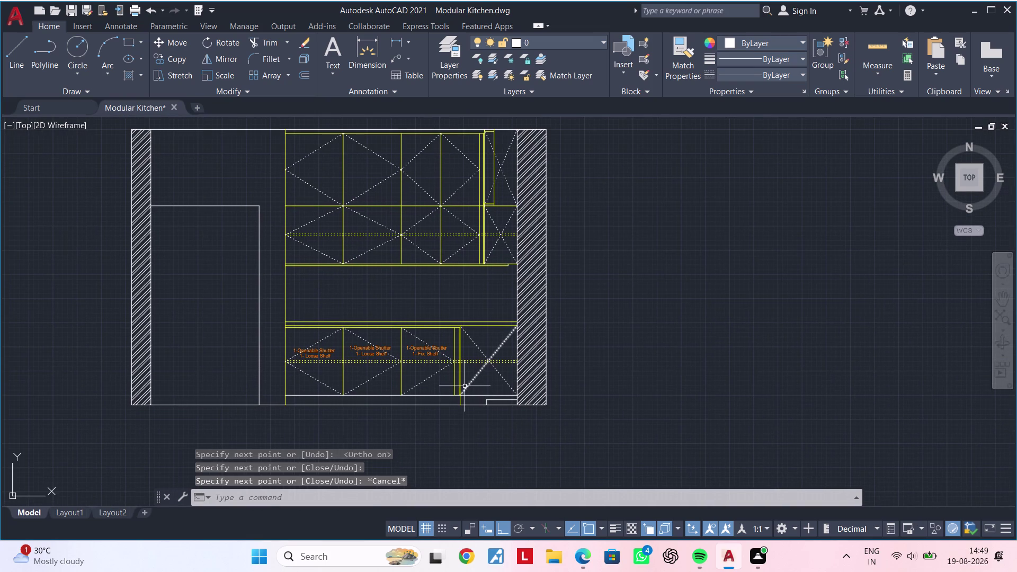
Start MATCHPROP with the first elevation's skirting line as the style source.
key(m)
scroll(down, 3)
middle_drag(462, 379, 478, 462)
key(Escape)
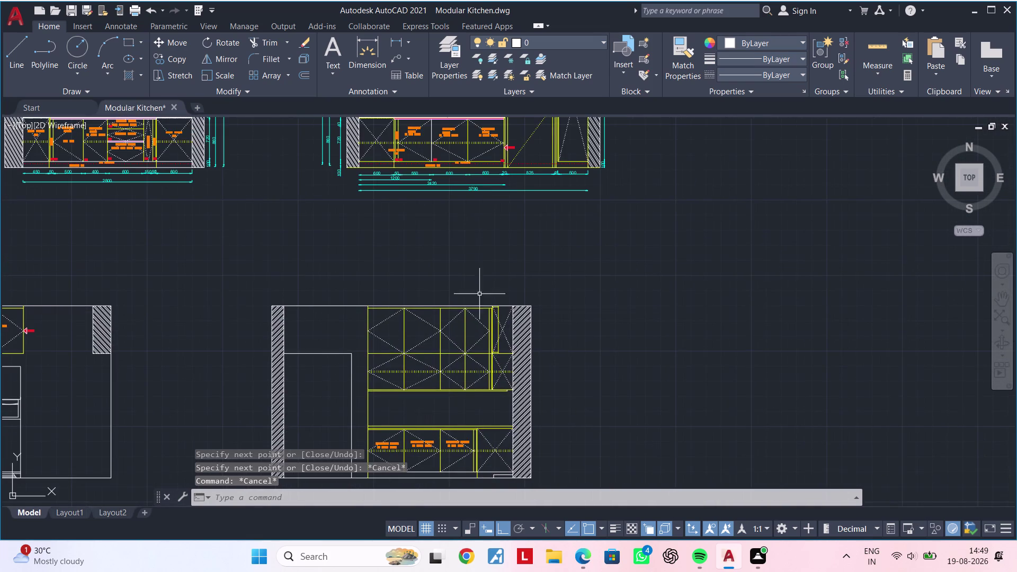
scroll(up, 3)
middle_drag(503, 224, 483, 306)
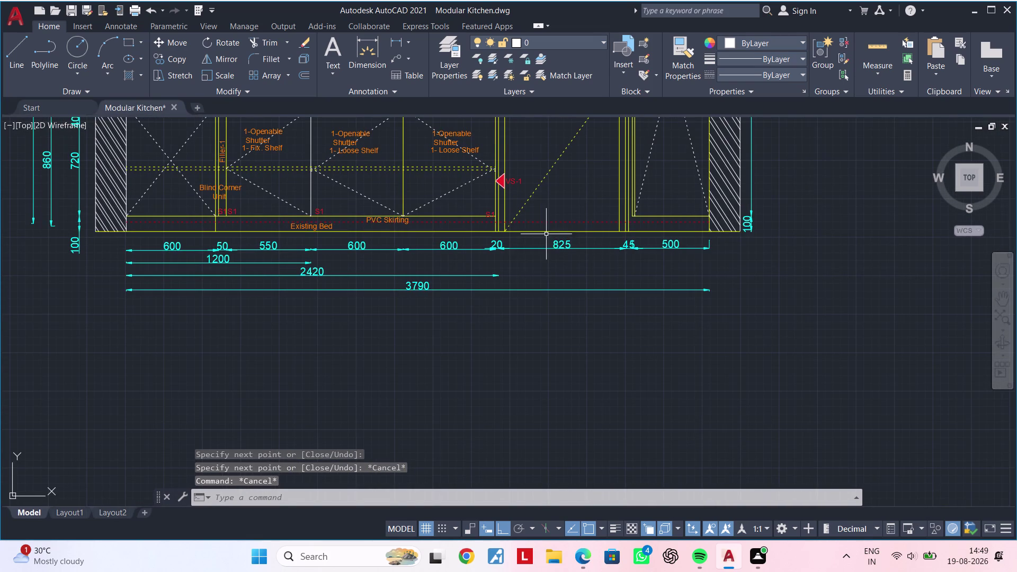
key(m)
text(a)
key(space)
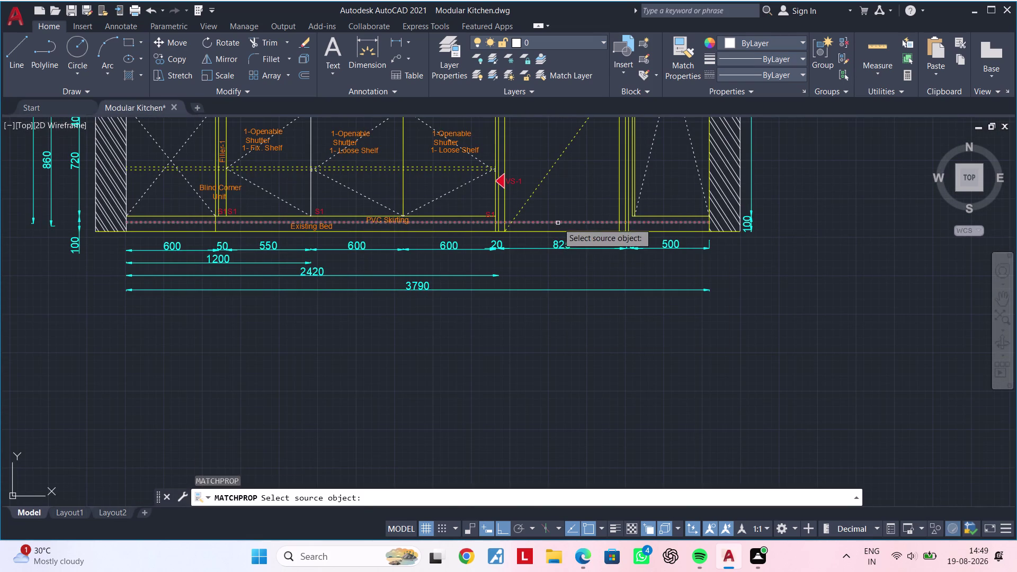
click(557, 222)
Apply the skirting line's style to both red dashed segments in the second elevation.
scroll(down, 3)
middle_drag(571, 303, 585, 72)
scroll(down, 3)
middle_drag(607, 302, 586, 174)
scroll(up, 3)
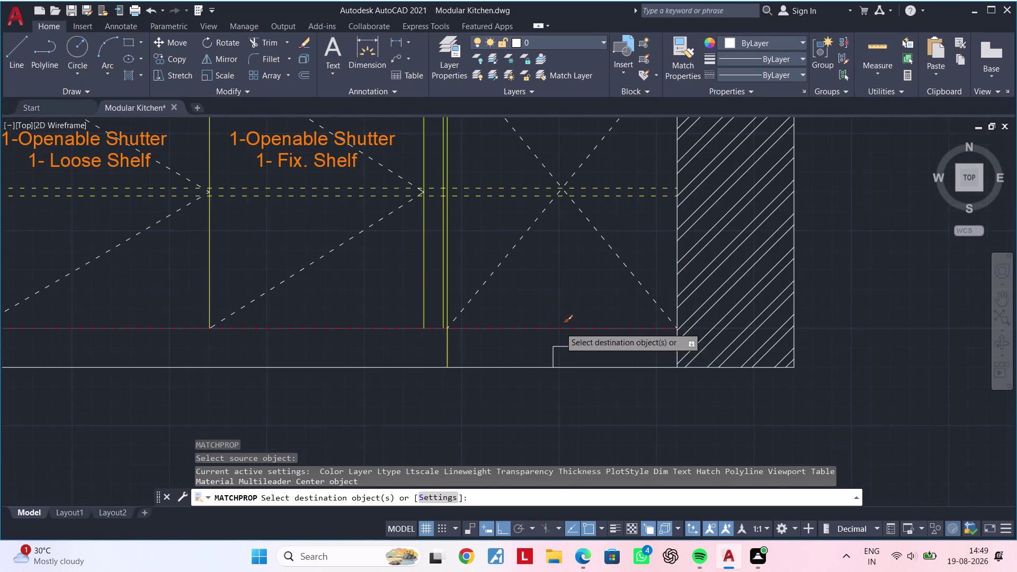
scroll(up, 3)
click(590, 347)
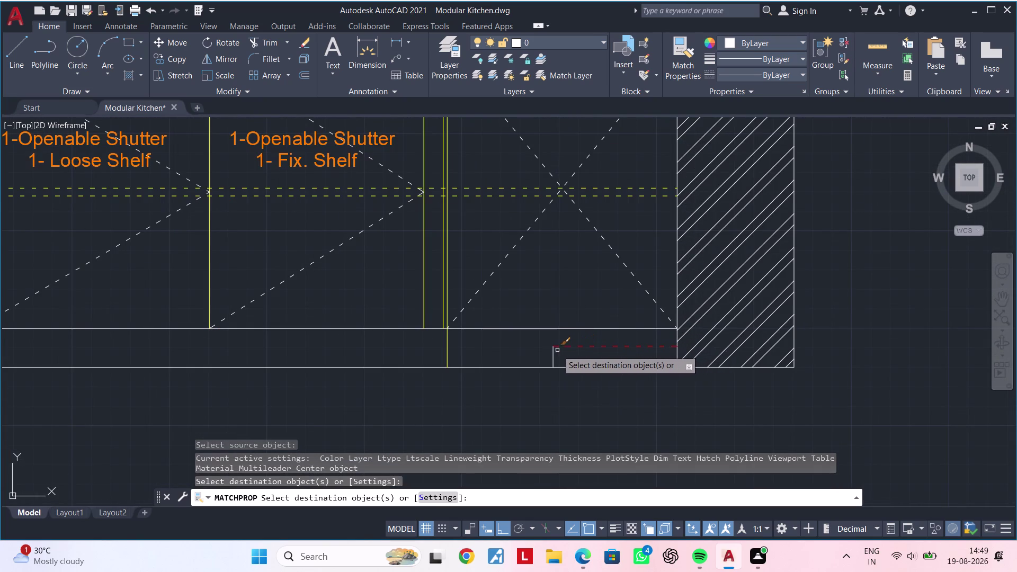
click(554, 352)
scroll(down, 3)
key(Escape)
key(Escape)
key(Escape)
key(Escape)
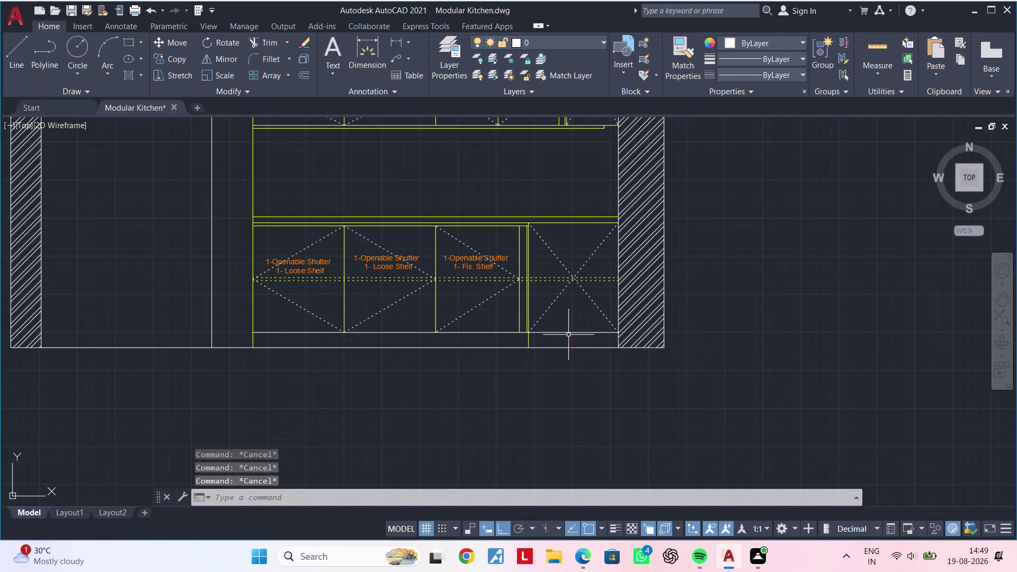
key(Escape)
key(Escape)
scroll(down, 3)
middle_drag(426, 370, 419, 424)
scroll(up, 3)
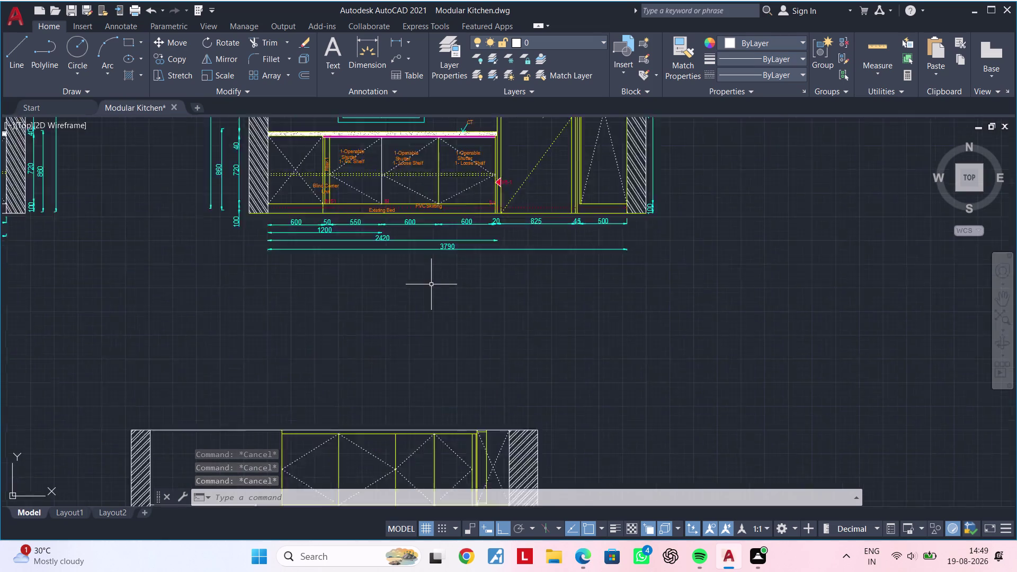
Start copying the PVC Skirting label from a base point beside it.
scroll(up, 3)
middle_drag(443, 312, 464, 393)
scroll(up, 3)
click(497, 208)
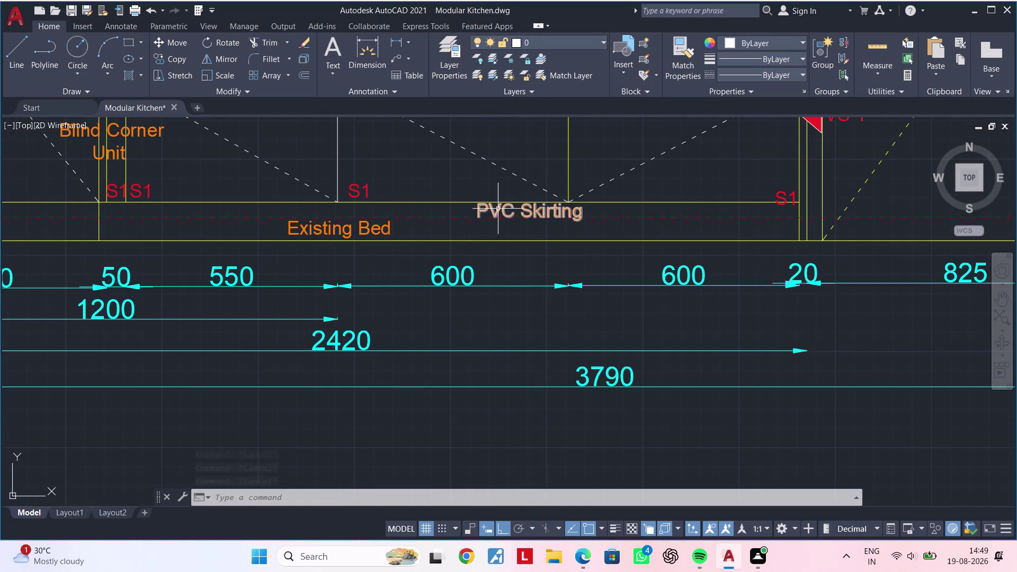
key(c)
key(o)
key(space)
drag(495, 216, 495, 222)
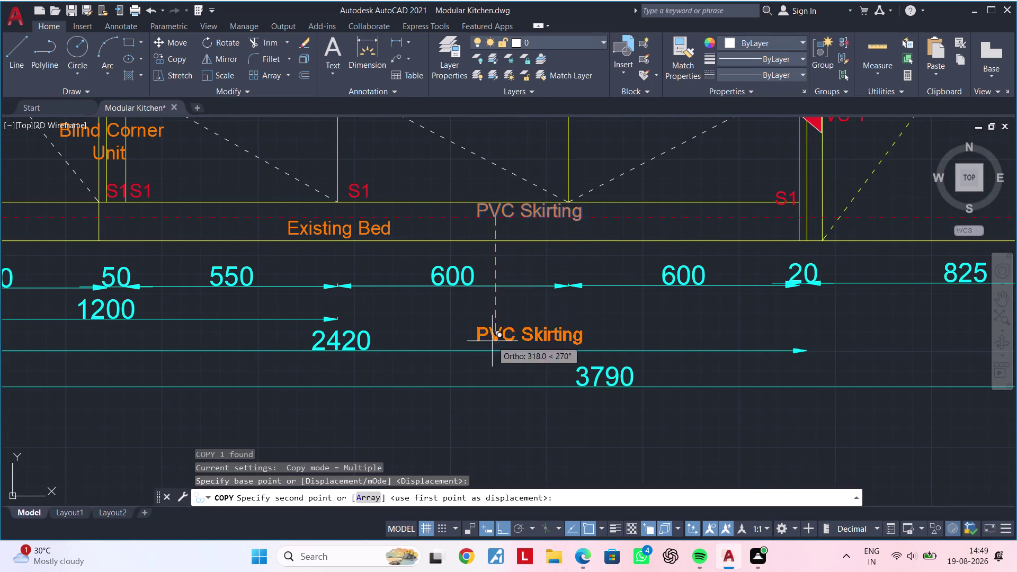
With Ortho off, place the PVC Skirting copy inside the second elevation's skirting strip.
scroll(down, 3)
middle_drag(509, 272, 525, 225)
middle_drag(538, 409, 522, 191)
scroll(down, 3)
middle_drag(520, 305, 561, 151)
scroll(up, 3)
scroll(up, 3)
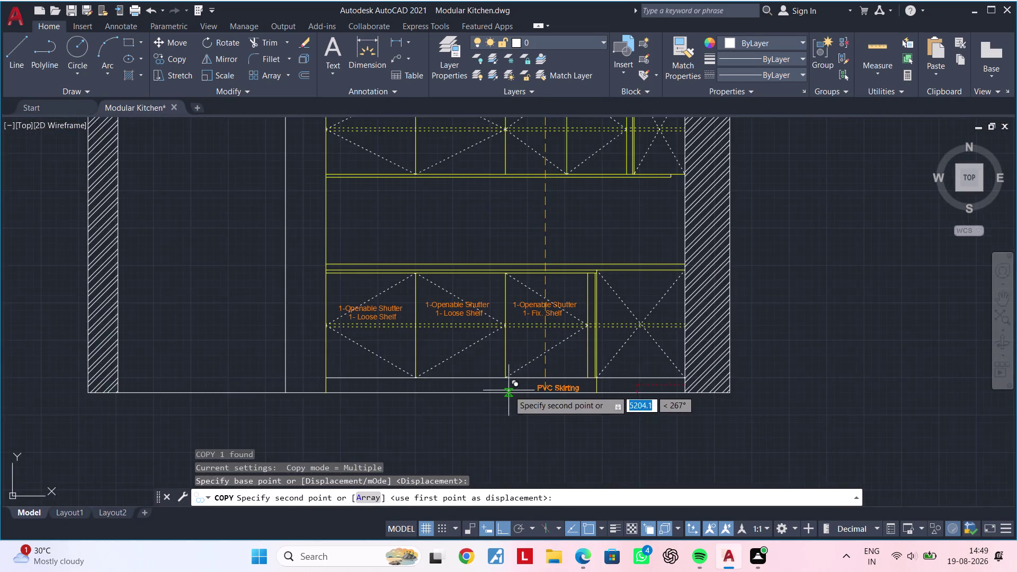
middle_drag(508, 390, 435, 379)
scroll(up, 3)
click(501, 532)
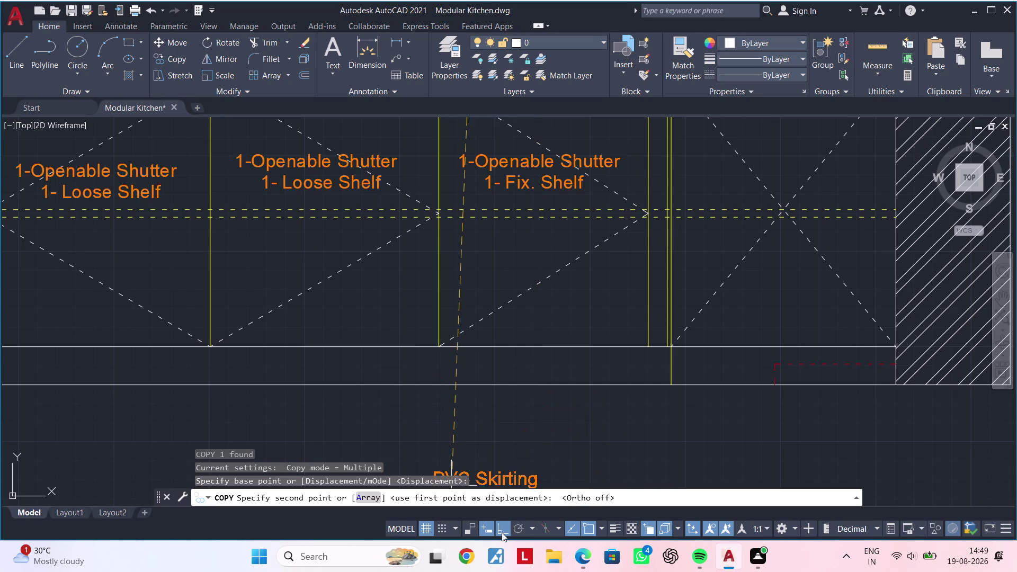
click(355, 376)
scroll(down, 3)
key(Escape)
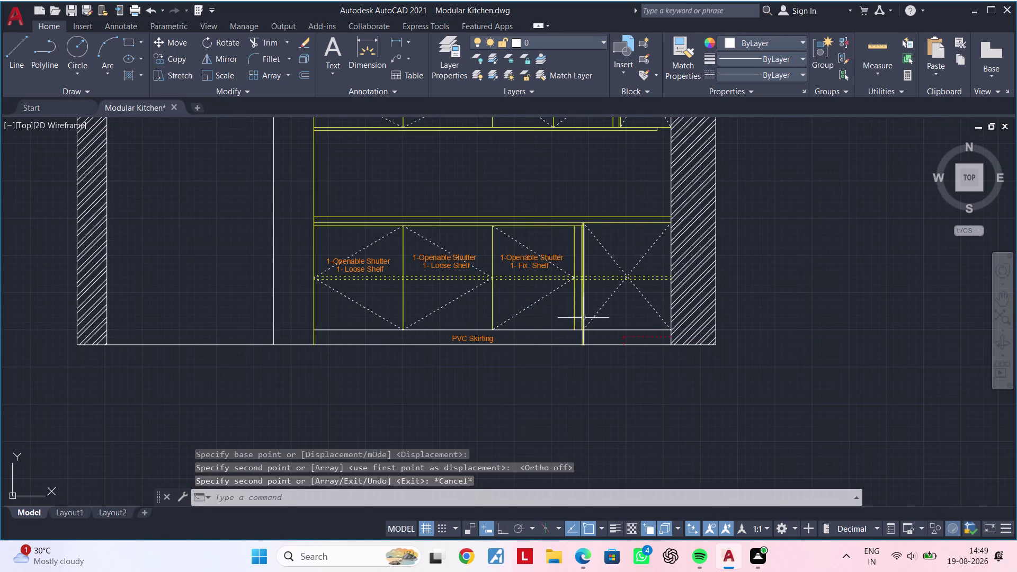
key(Escape)
middle_drag(519, 303, 592, 305)
key(Escape)
key(Escape)
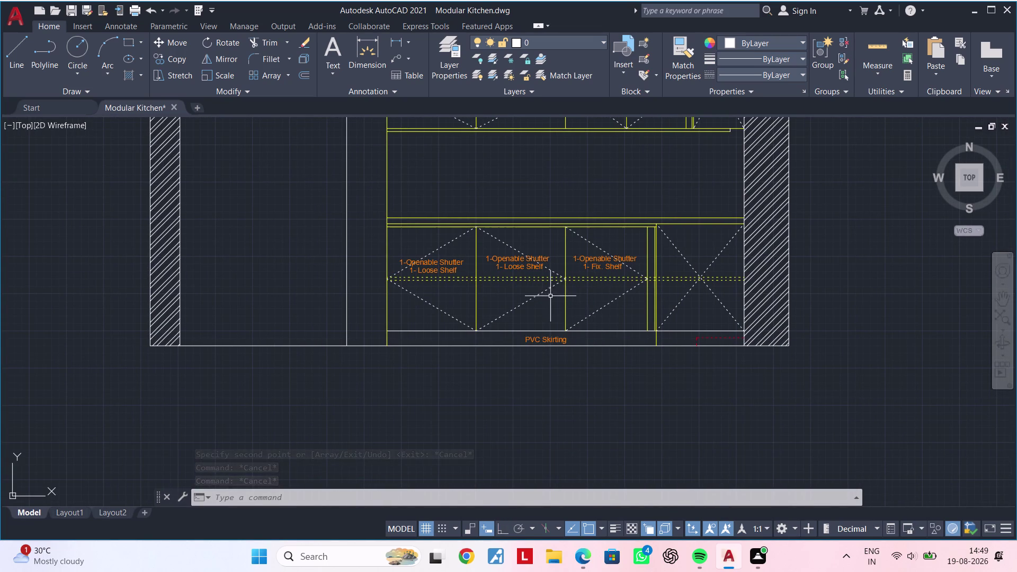
Select the first elevation's Blind Corner Unit label.
scroll(down, 3)
middle_drag(555, 287, 561, 309)
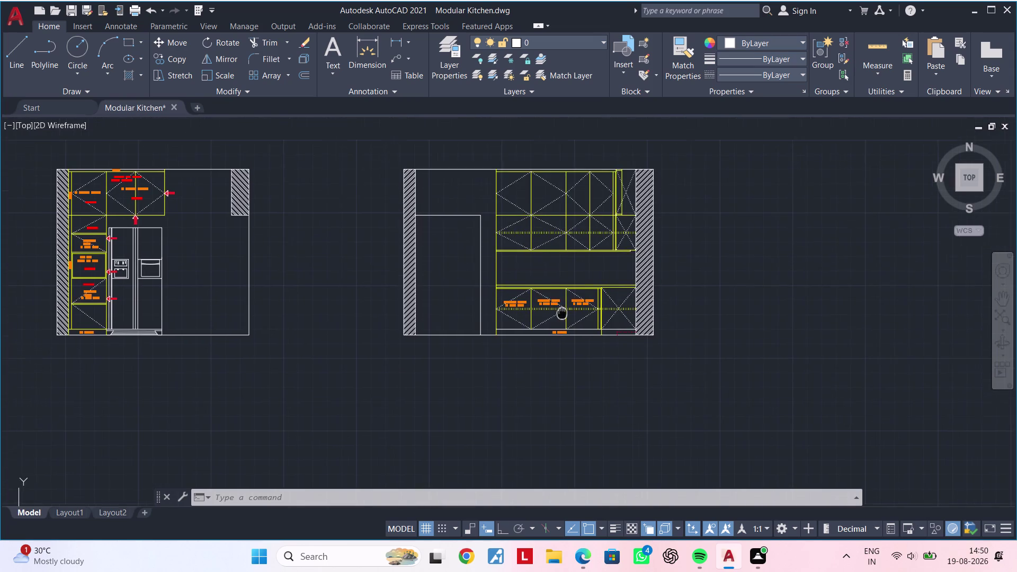
middle_drag(561, 310, 562, 313)
scroll(up, 3)
scroll(down, 3)
middle_drag(114, 299, 120, 313)
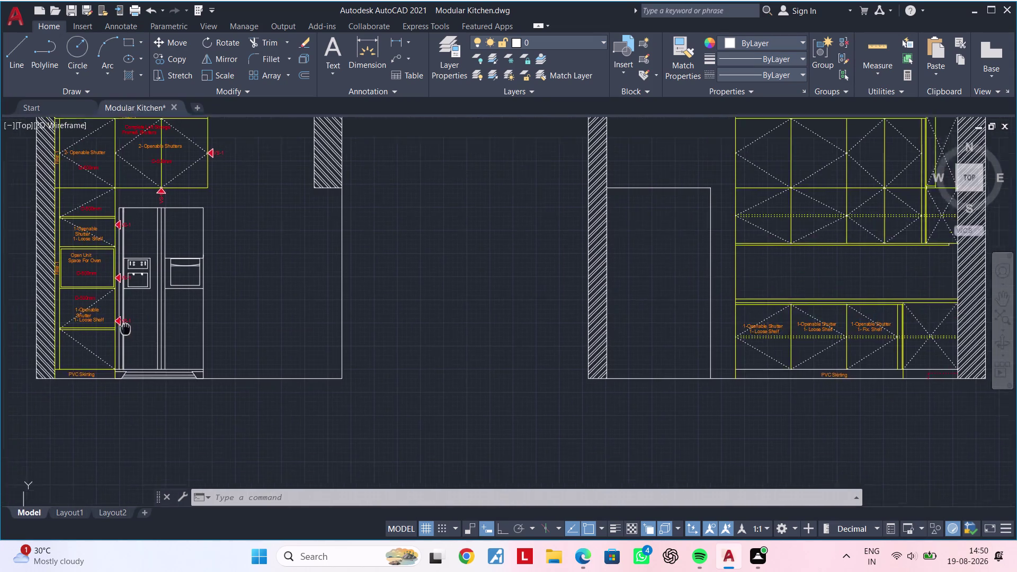
middle_drag(120, 313, 150, 396)
scroll(up, 3)
scroll(down, 3)
middle_drag(197, 247, 182, 375)
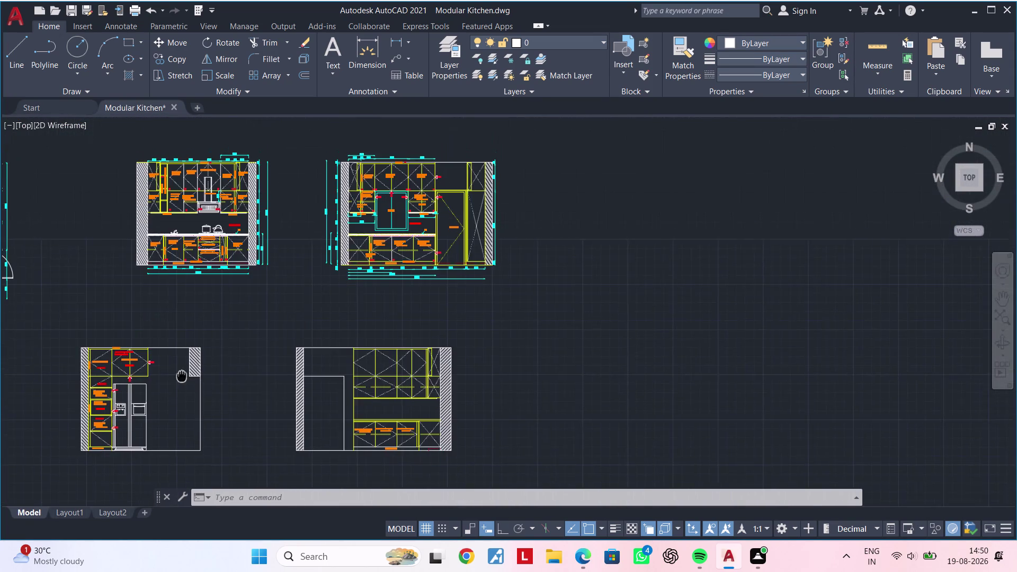
middle_drag(182, 375, 182, 376)
scroll(up, 3)
middle_drag(289, 261, 407, 254)
scroll(up, 3)
click(287, 264)
text(c)
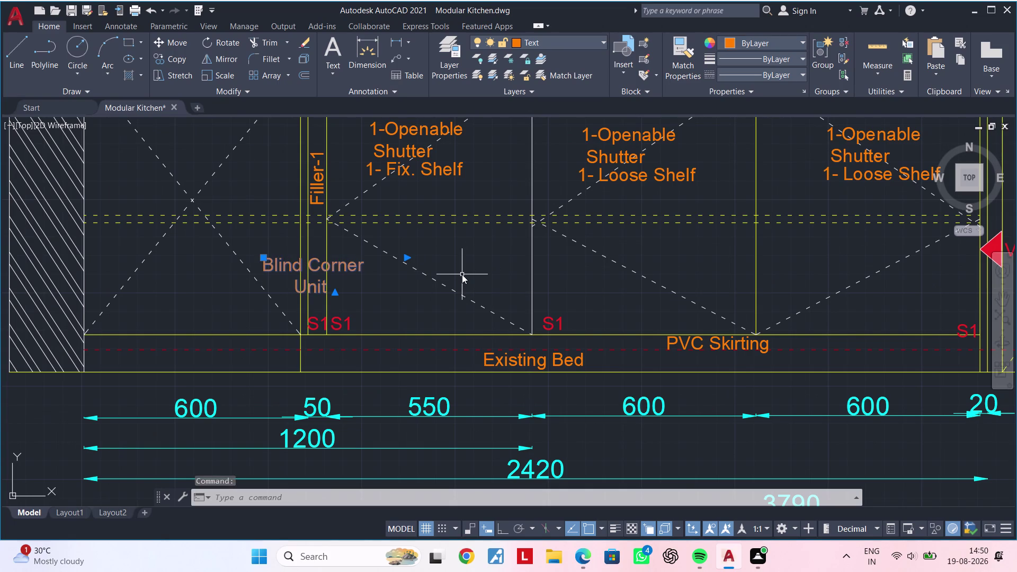
Copy the Blind Corner Unit label into the second elevation's lower corner cabinet.
text(o)
key(space)
click(332, 268)
scroll(down, 3)
middle_drag(673, 357, 340, 189)
scroll(down, 3)
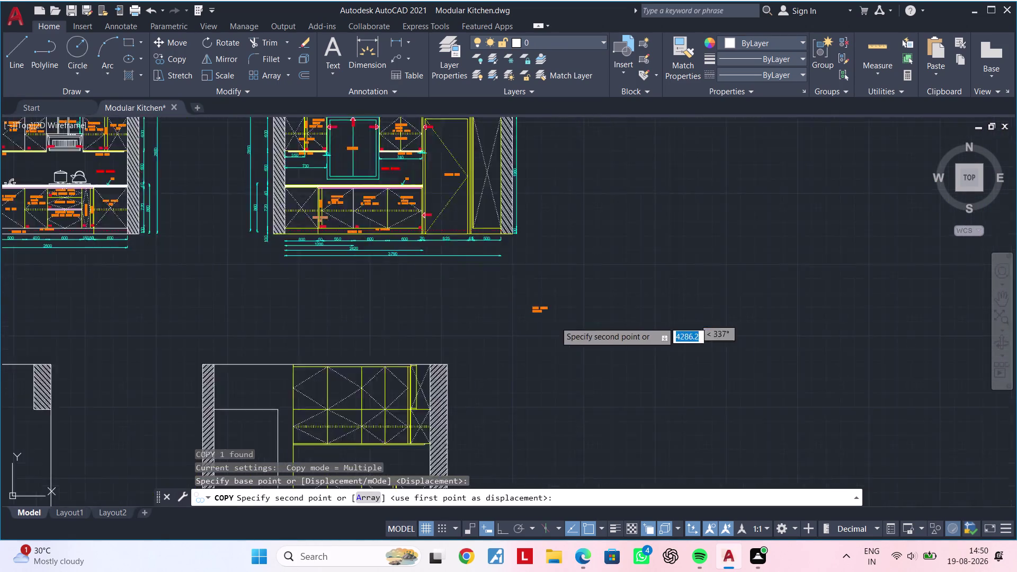
scroll(down, 3)
middle_drag(571, 330, 474, 186)
scroll(up, 3)
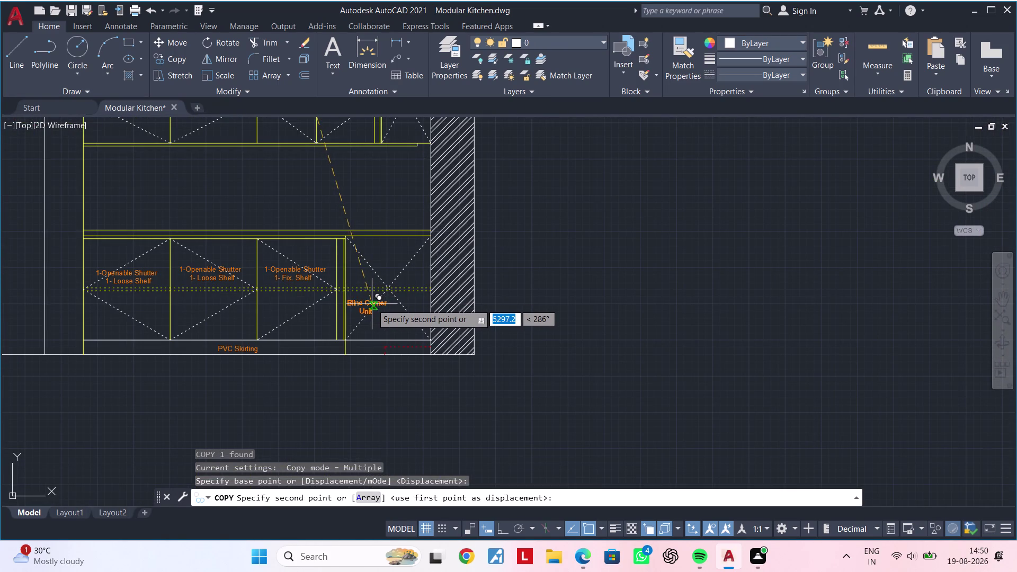
scroll(up, 3)
scroll(up, 3)
click(346, 300)
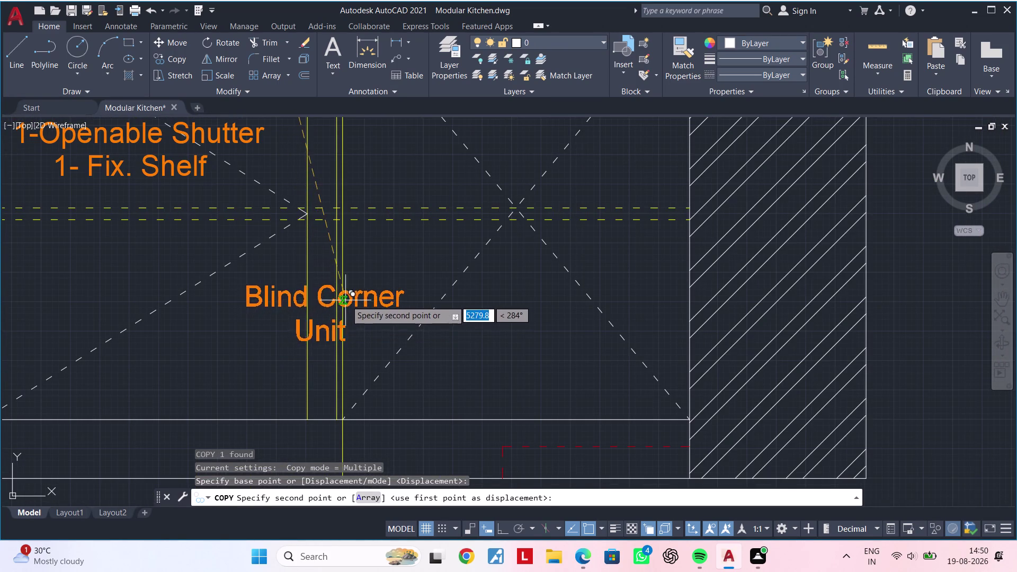
Place another Blind Corner Unit copy in the upper corner cabinet, then end copying.
scroll(down, 3)
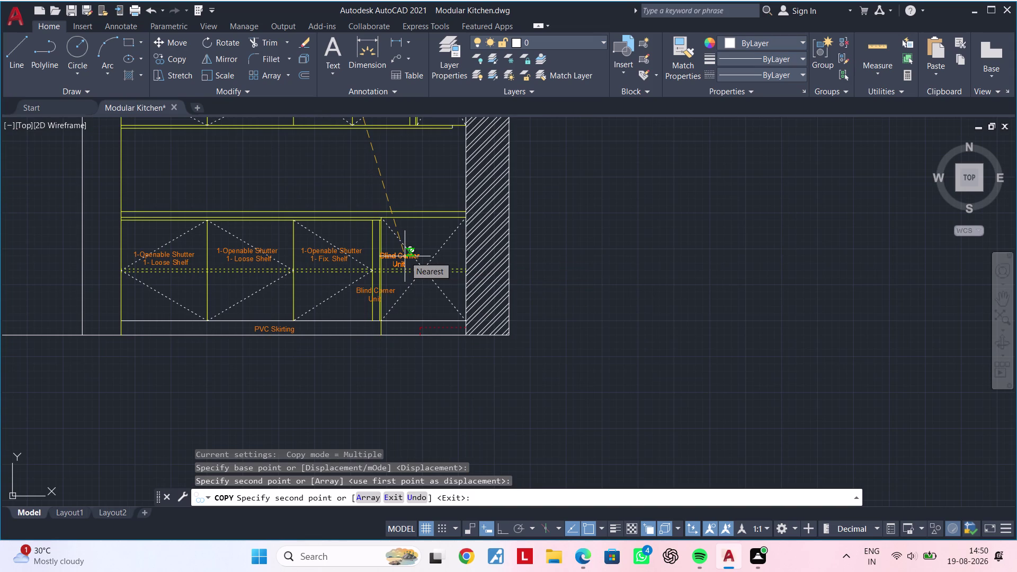
middle_drag(422, 237, 422, 405)
middle_drag(423, 321, 420, 372)
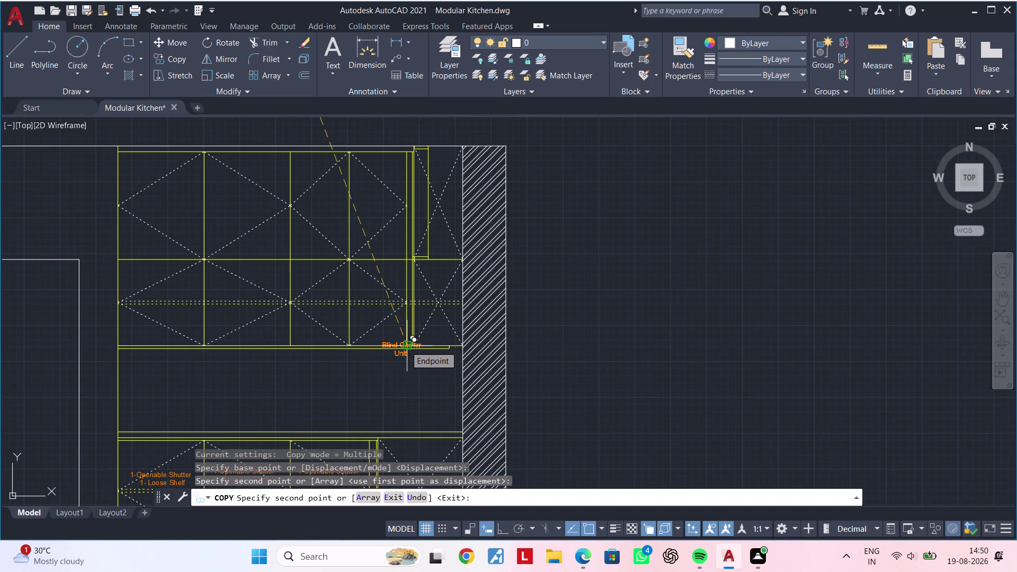
scroll(up, 3)
click(432, 297)
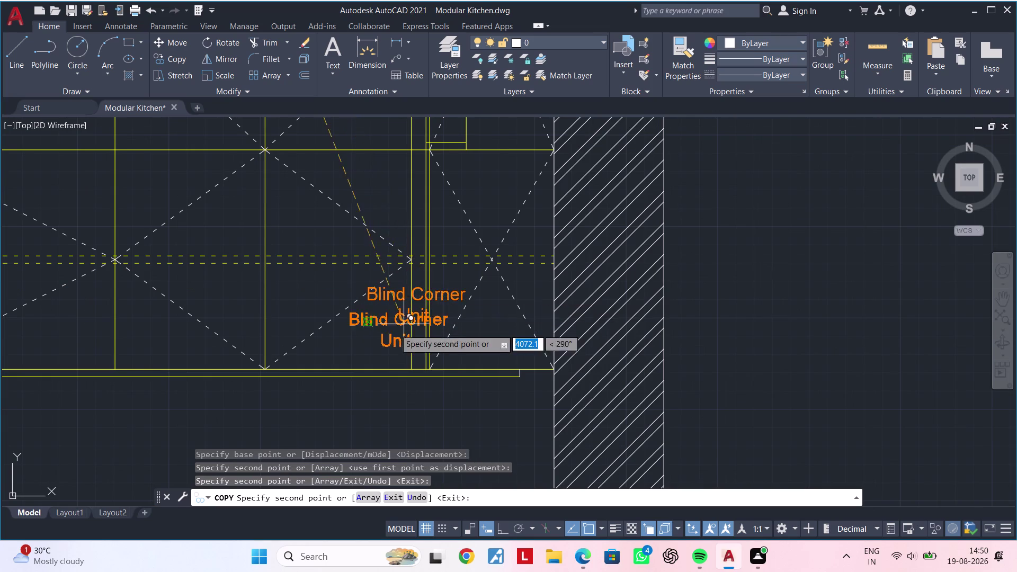
scroll(down, 3)
middle_drag(378, 332, 490, 321)
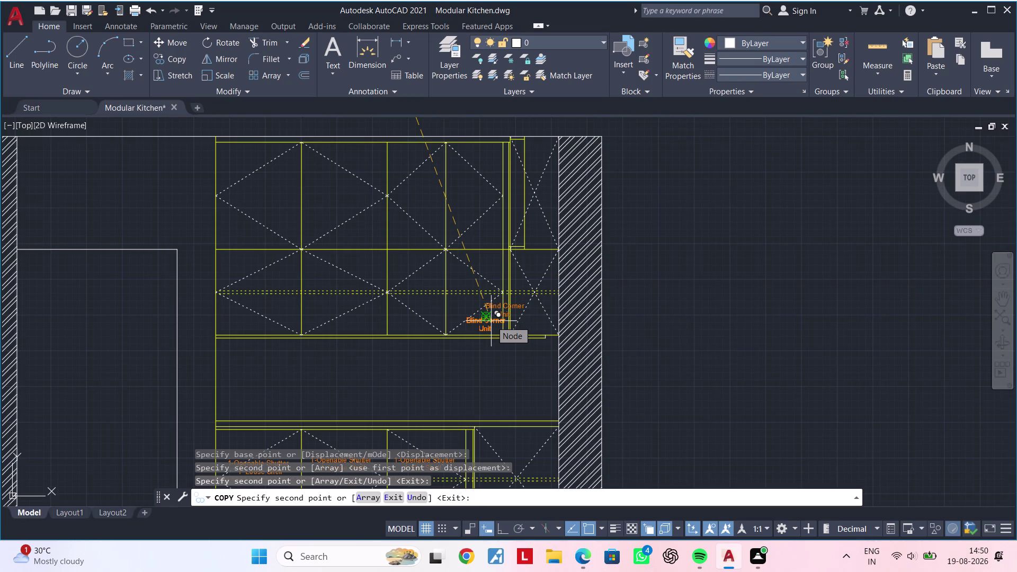
key(Escape)
key(Escape)
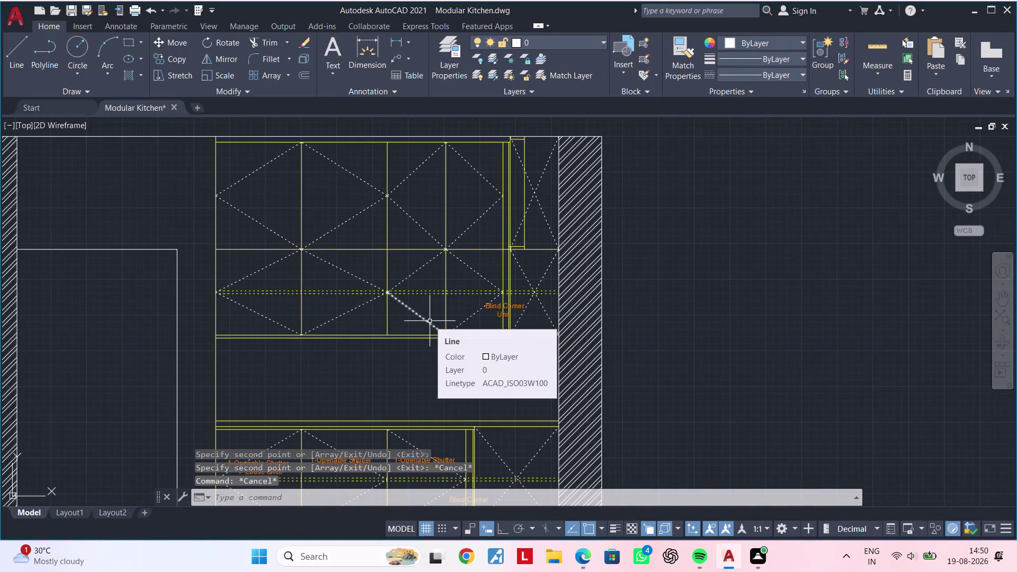
scroll(down, 3)
middle_drag(449, 305, 455, 297)
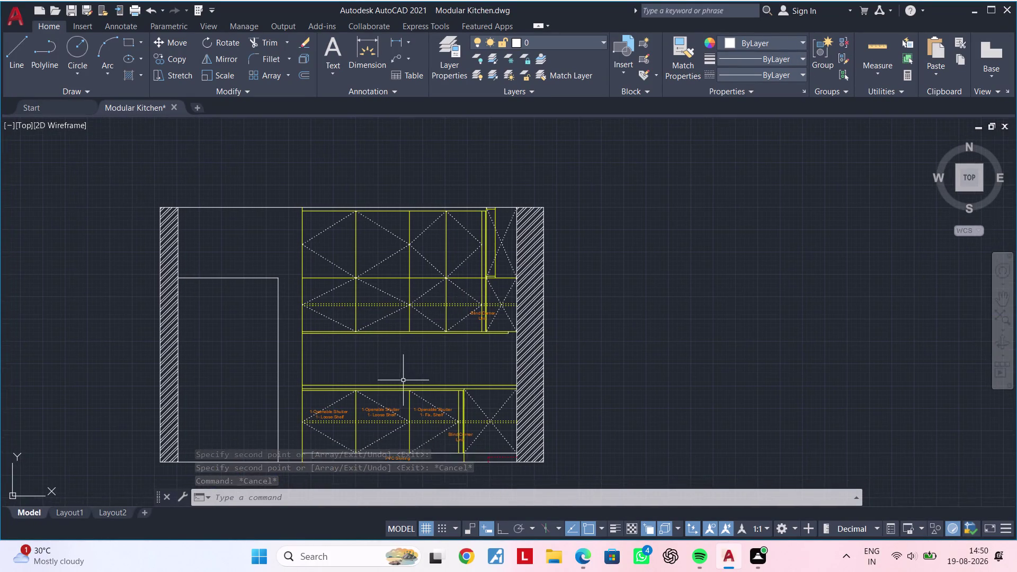
Start copying both lines of the middle 1-Openable Shutter label from a base point.
scroll(up, 3)
middle_drag(386, 412, 409, 379)
scroll(up, 3)
click(373, 418)
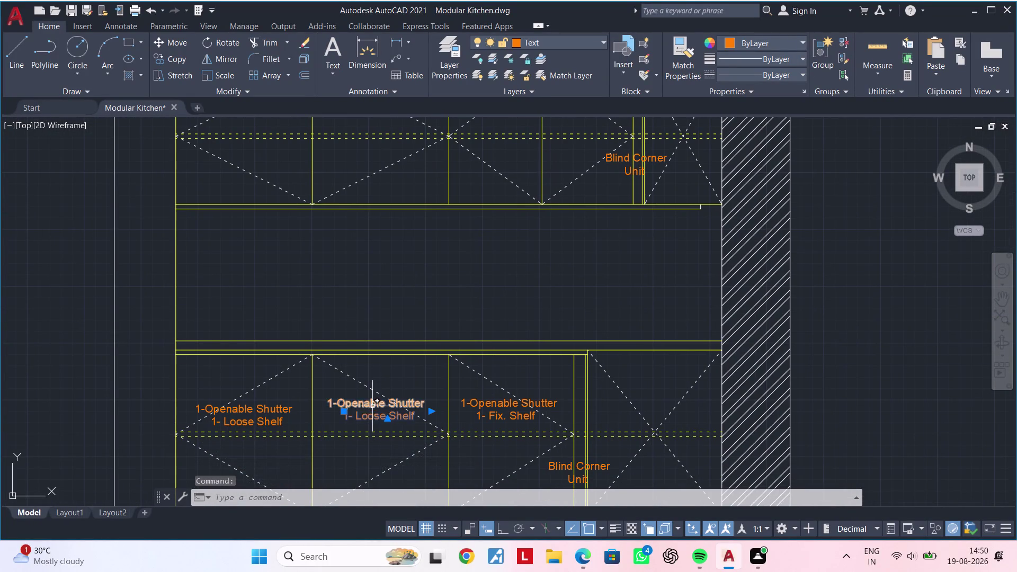
click(373, 405)
key(c)
key(o)
key(space)
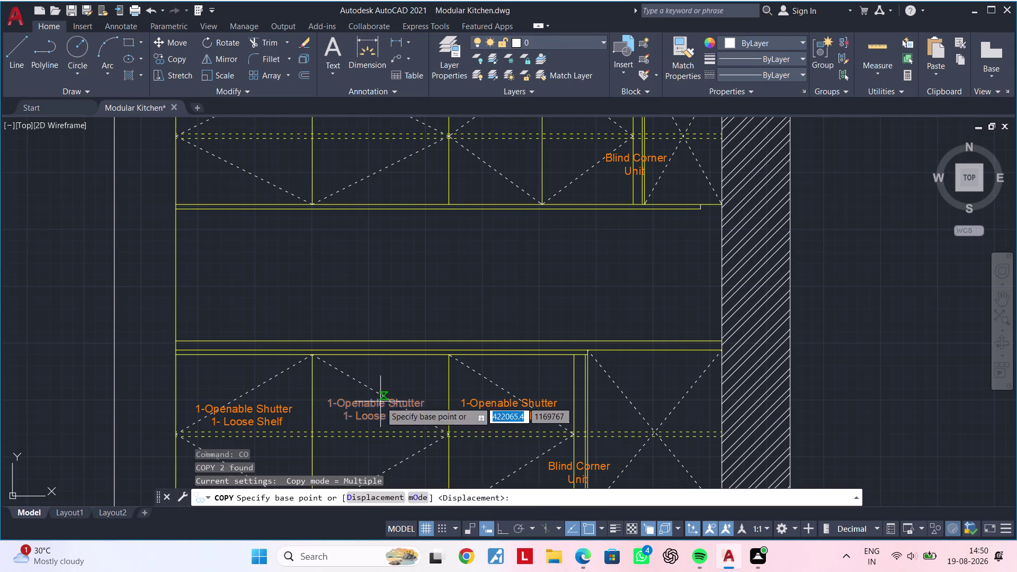
click(380, 402)
Place shutter label copies in two upper cabinets, then end copying.
scroll(down, 3)
middle_drag(429, 313, 433, 361)
scroll(up, 3)
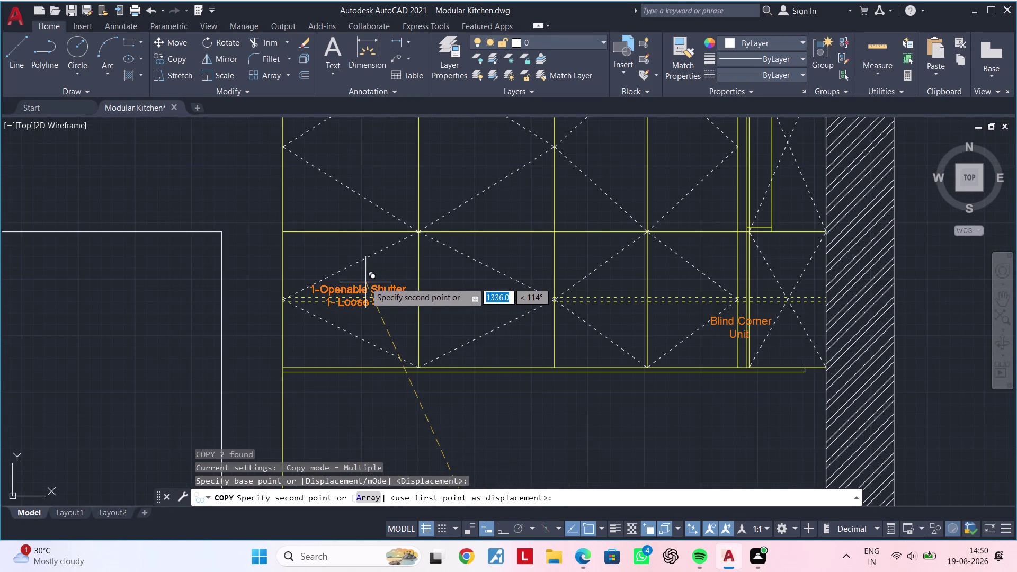
scroll(up, 3)
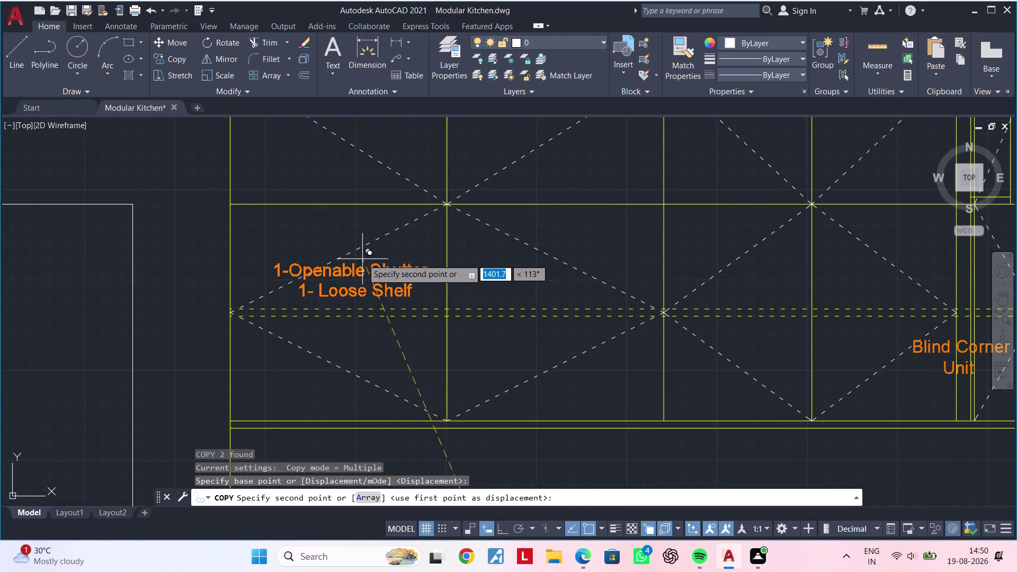
click(362, 259)
middle_drag(479, 260, 360, 273)
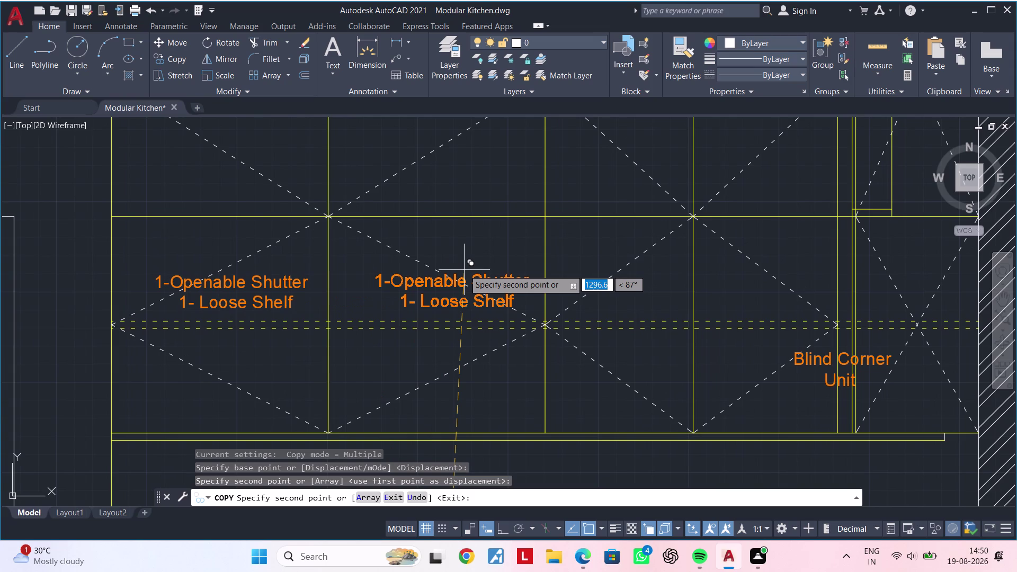
click(464, 270)
middle_drag(603, 273, 385, 277)
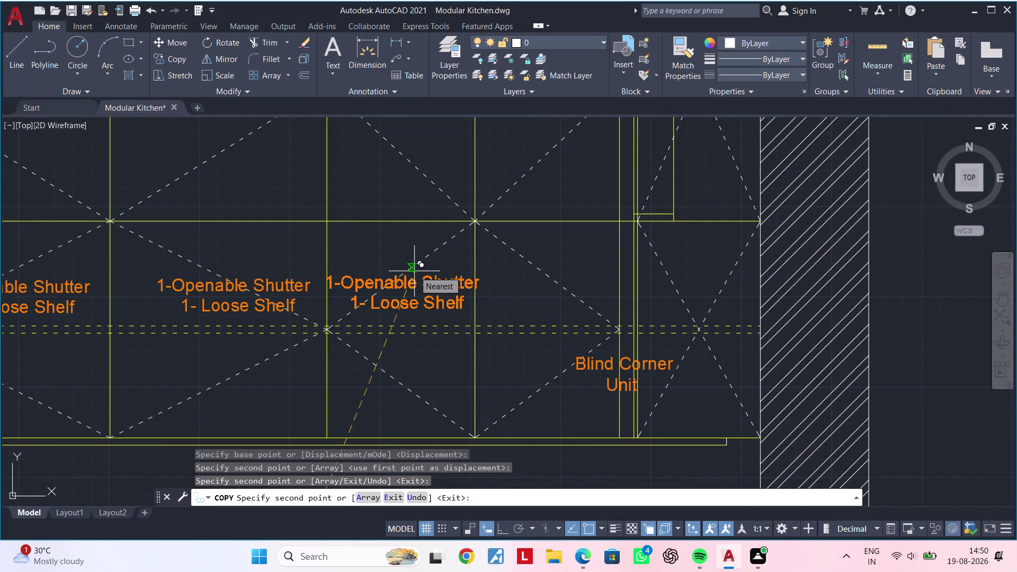
middle_drag(414, 271, 397, 277)
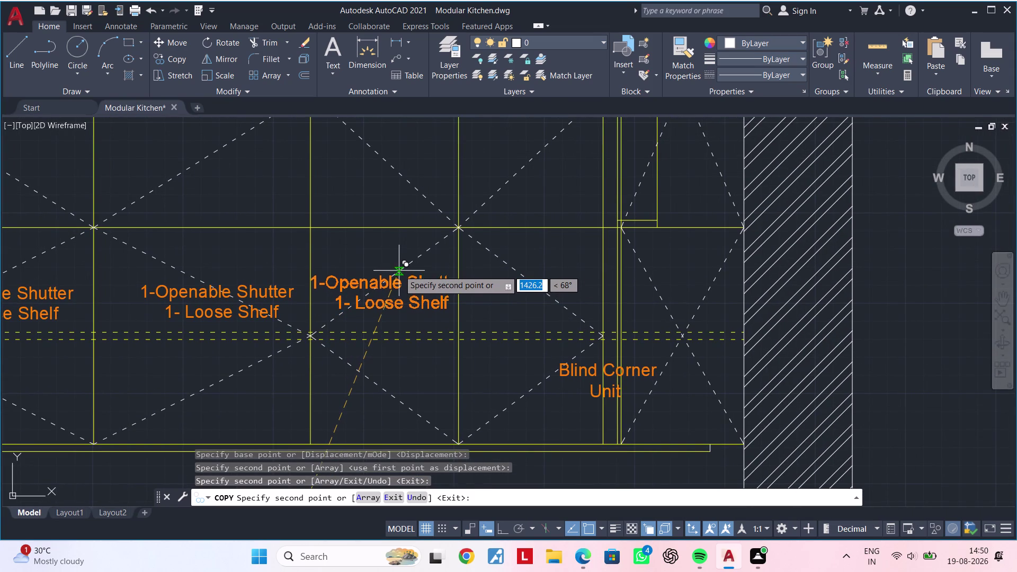
key(Escape)
Zoom and pan back to the wall cabinet elevation's labels.
scroll(down, 3)
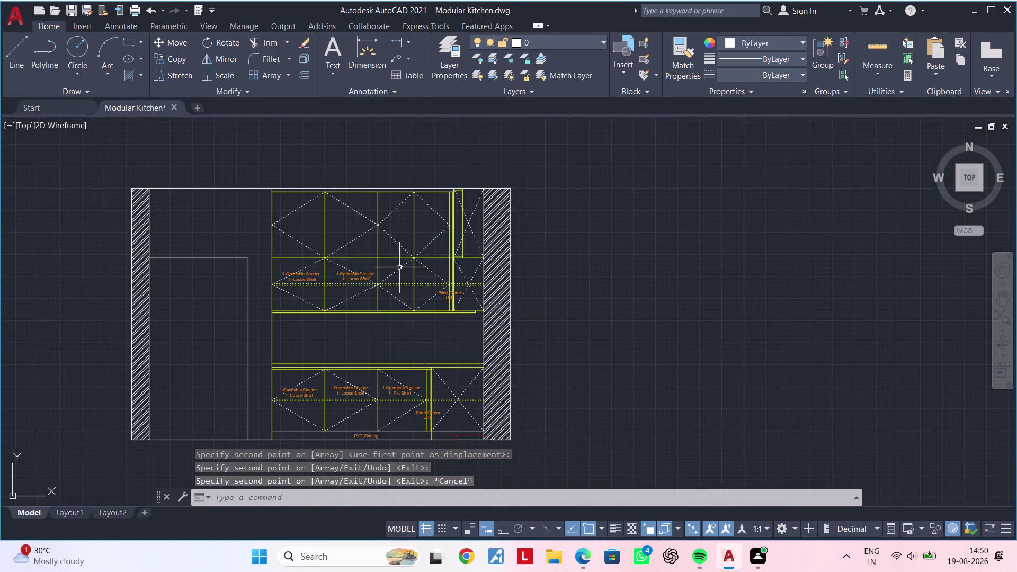
middle_drag(399, 268, 397, 393)
scroll(down, 3)
middle_drag(392, 304, 389, 370)
scroll(up, 3)
scroll(up, 3)
middle_drag(374, 267, 376, 300)
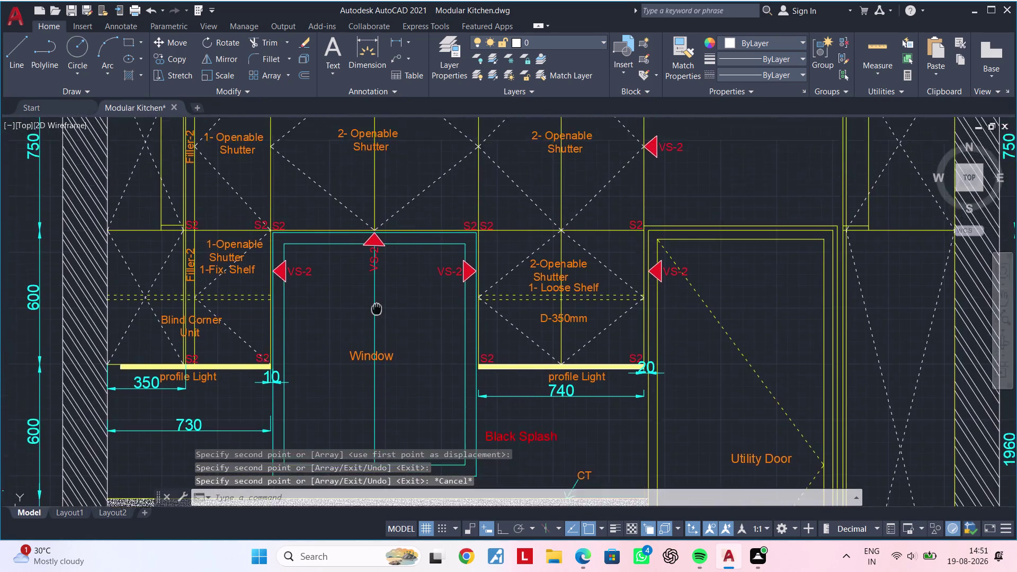
Select the elevation's '1-Openable Shutter 1-Fix. Shelf' label and start copying it (CO) from a base point.
middle_drag(375, 300, 379, 325)
scroll(down, 3)
scroll(up, 3)
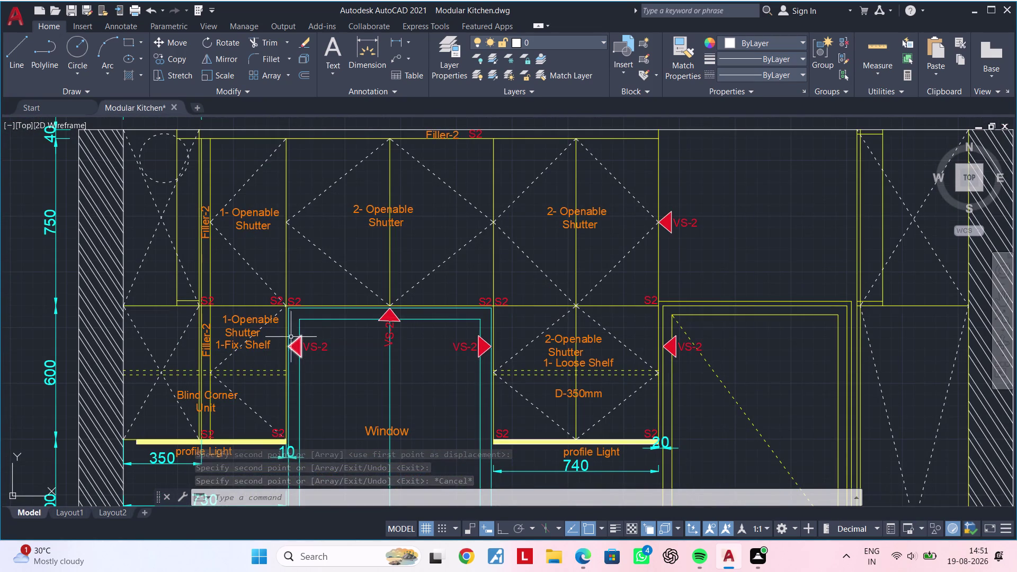
scroll(up, 3)
click(243, 309)
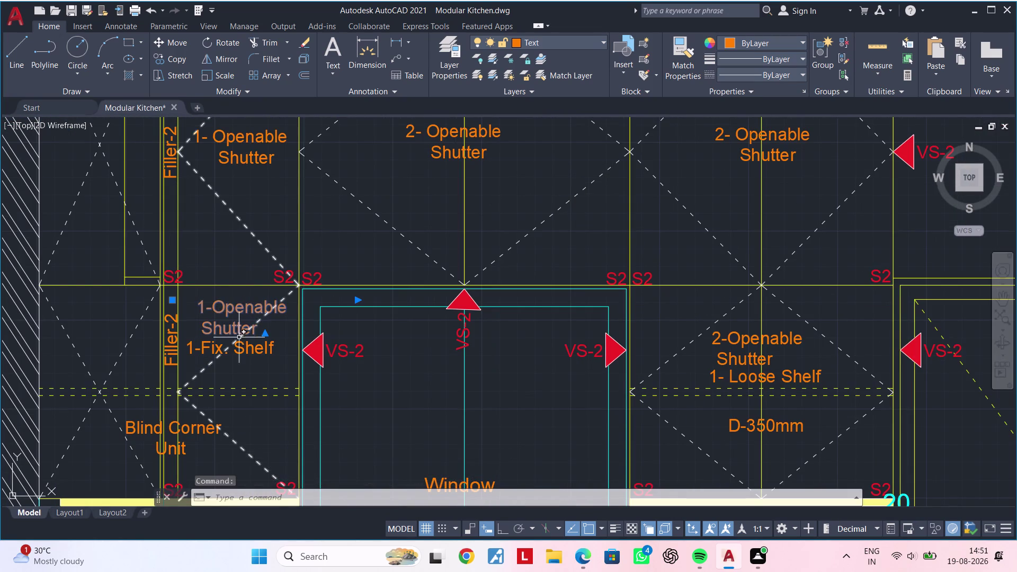
click(240, 342)
text(c)
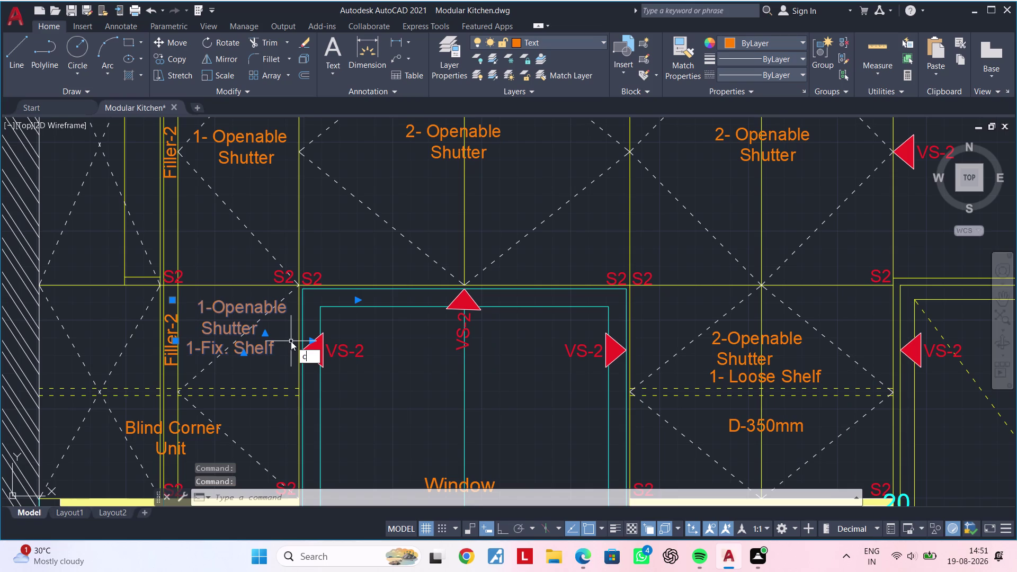
text(o)
key(space)
click(249, 324)
Place the label copy in the plan's upper cabinet beside the Blind Corner Unit.
scroll(down, 3)
middle_drag(410, 391, 338, 175)
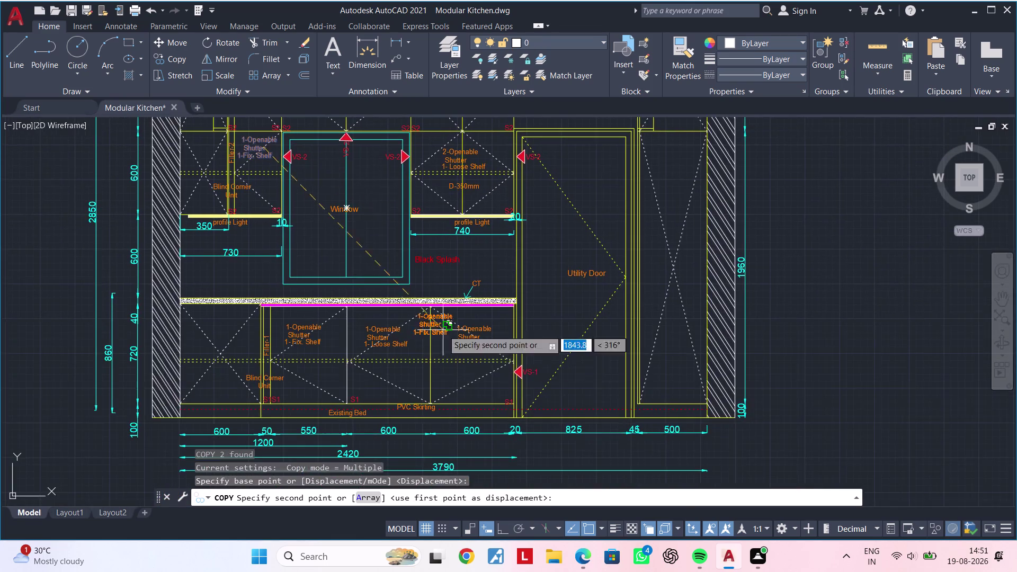
middle_drag(454, 360, 412, 178)
scroll(down, 3)
middle_drag(488, 351, 461, 188)
middle_drag(409, 372, 448, 314)
scroll(up, 3)
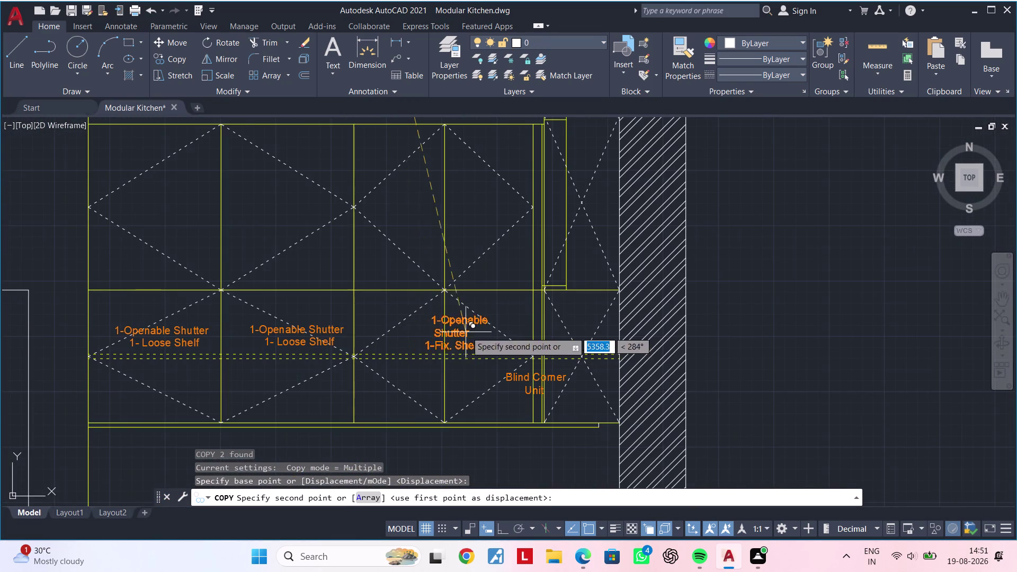
scroll(up, 3)
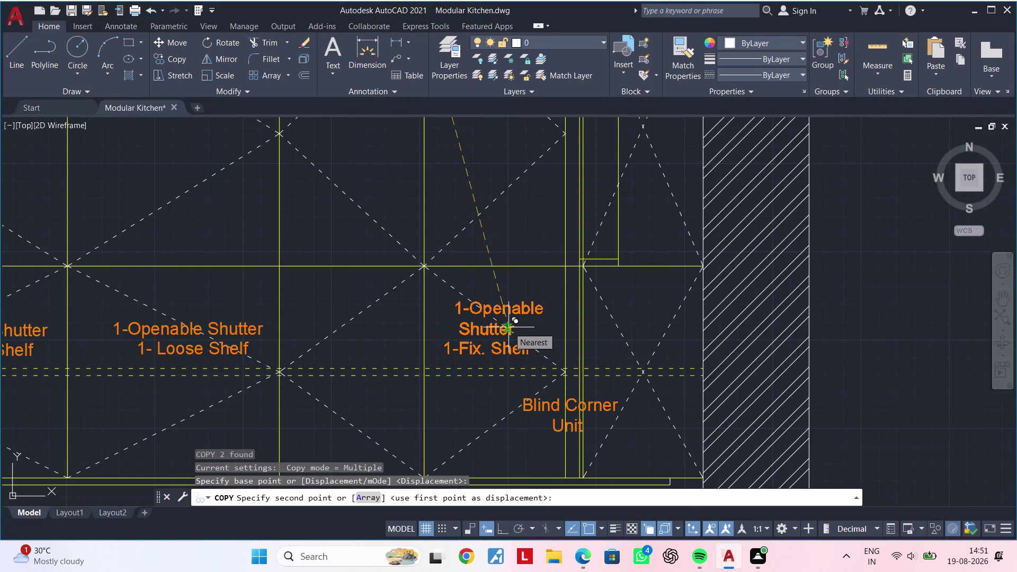
middle_drag(508, 327, 442, 325)
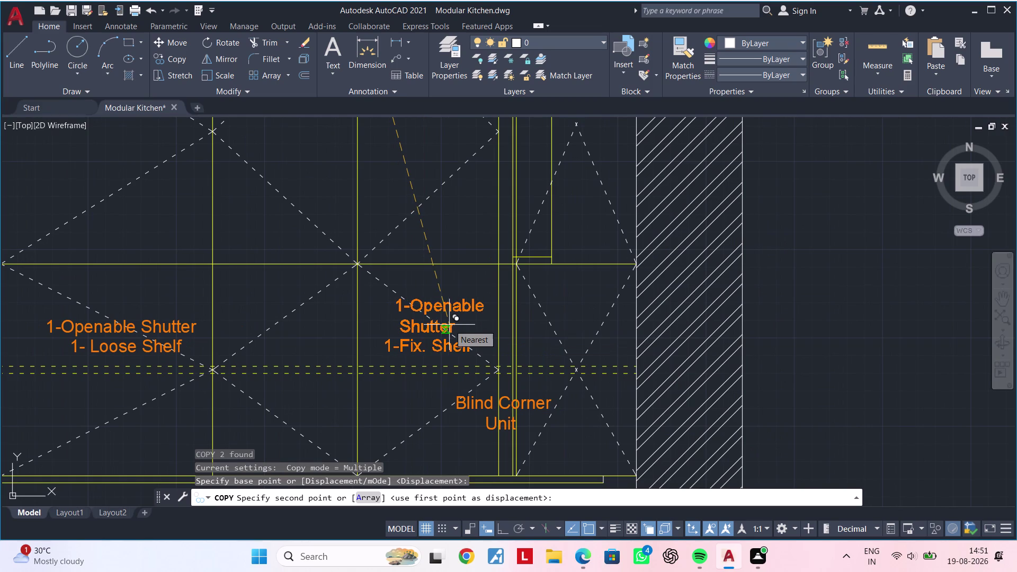
click(449, 324)
key(Escape)
key(Escape)
scroll(down, 3)
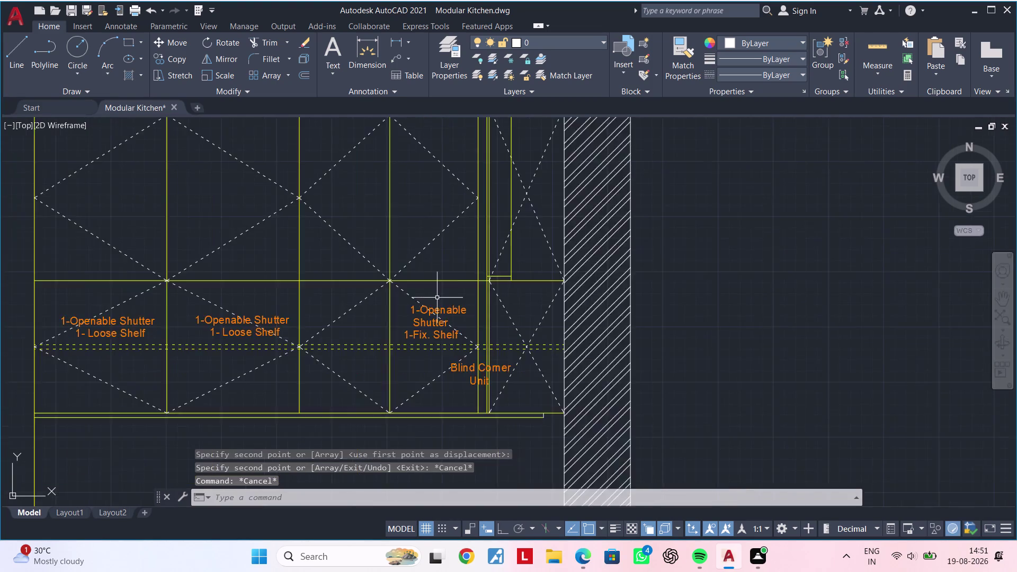
scroll(down, 3)
middle_drag(434, 294, 436, 445)
scroll(up, 3)
middle_drag(452, 206, 457, 323)
scroll(up, 3)
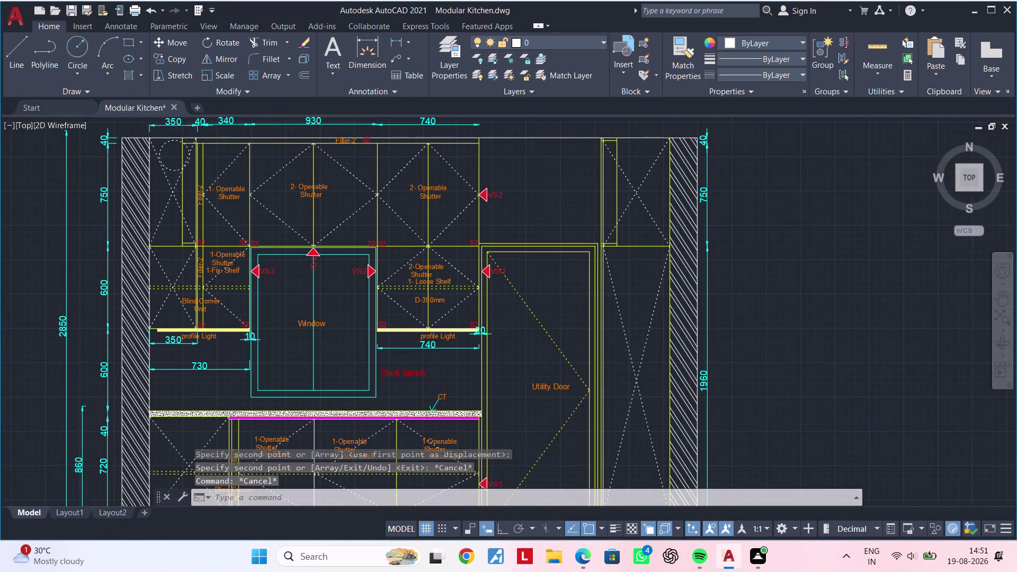
middle_drag(443, 296, 451, 358)
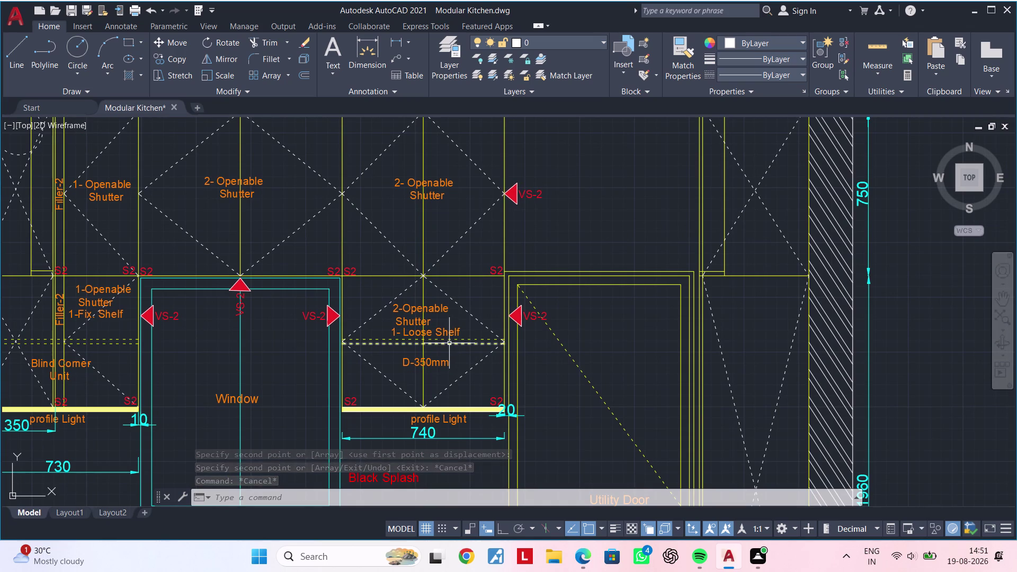
click(407, 315)
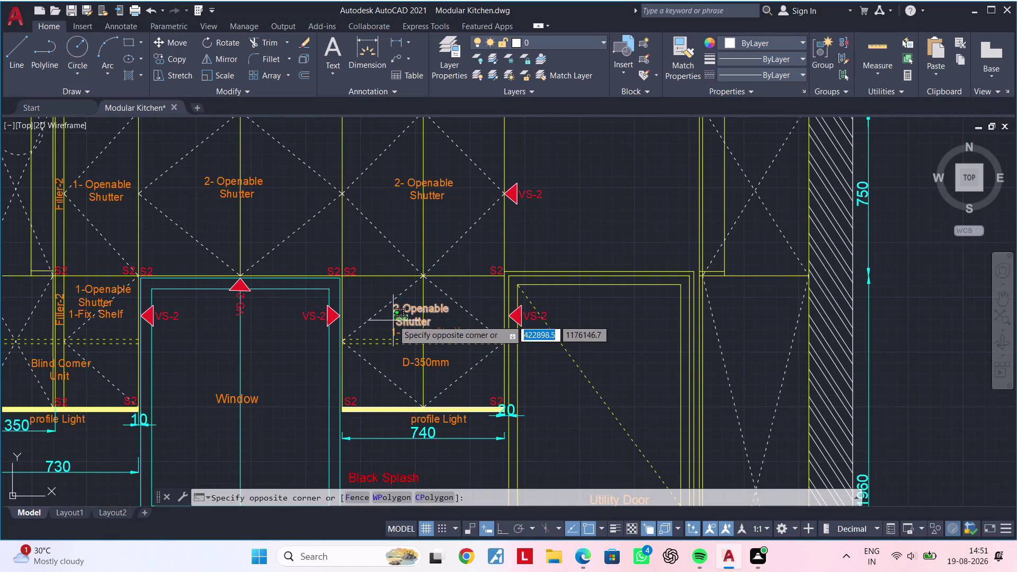
key(Escape)
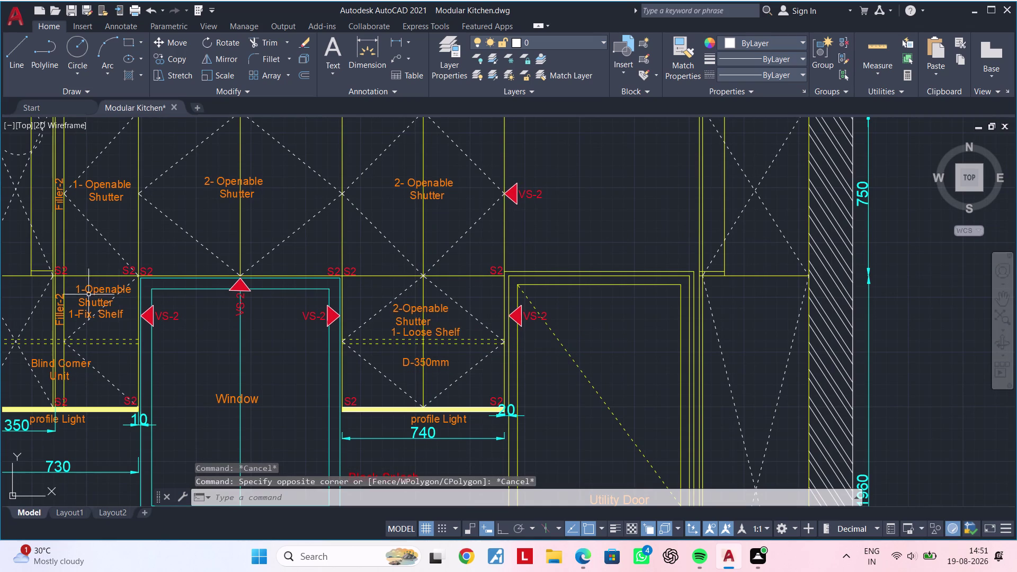
scroll(up, 3)
scroll(down, 3)
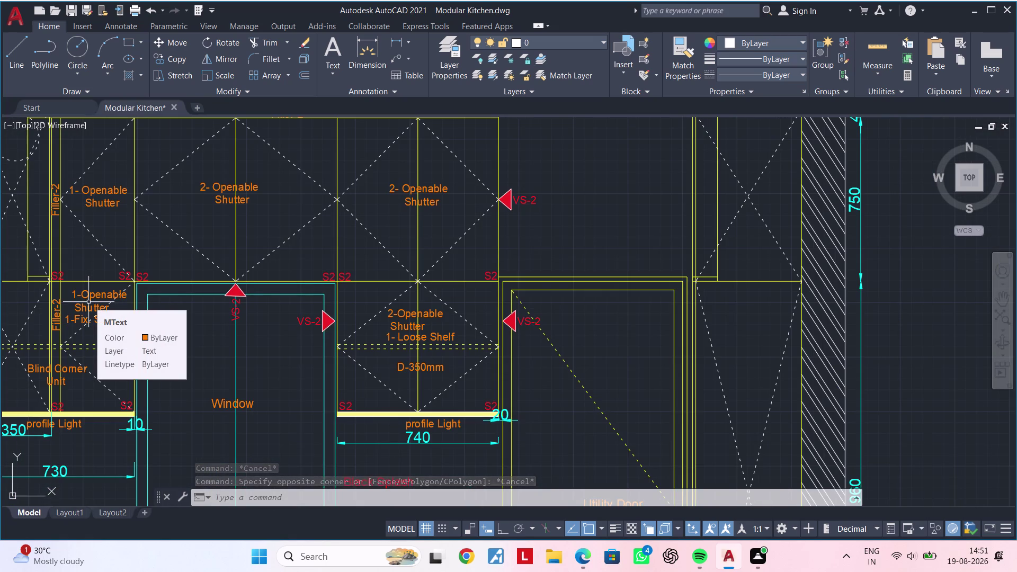
middle_drag(192, 352, 195, 341)
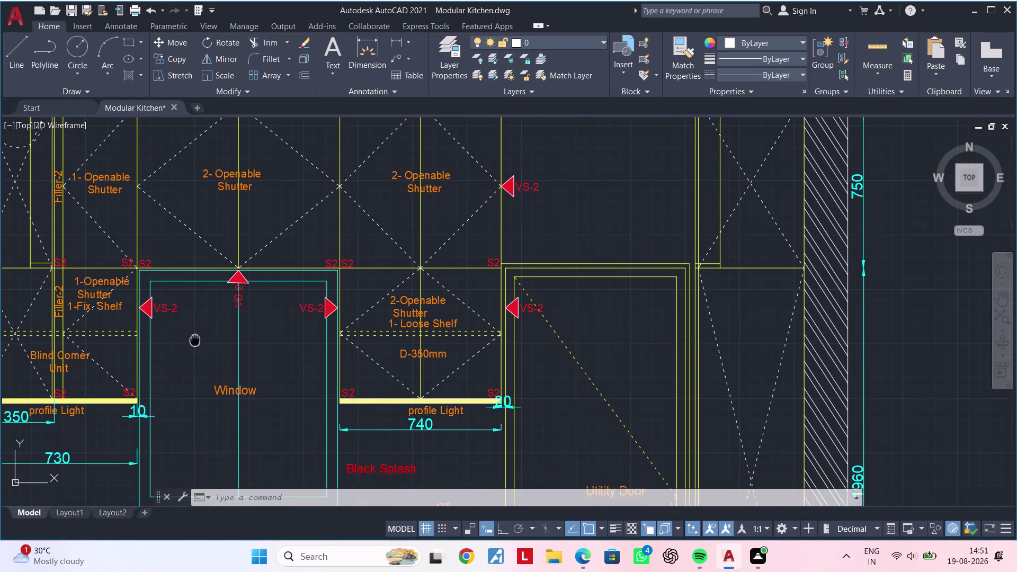
middle_drag(195, 341, 222, 282)
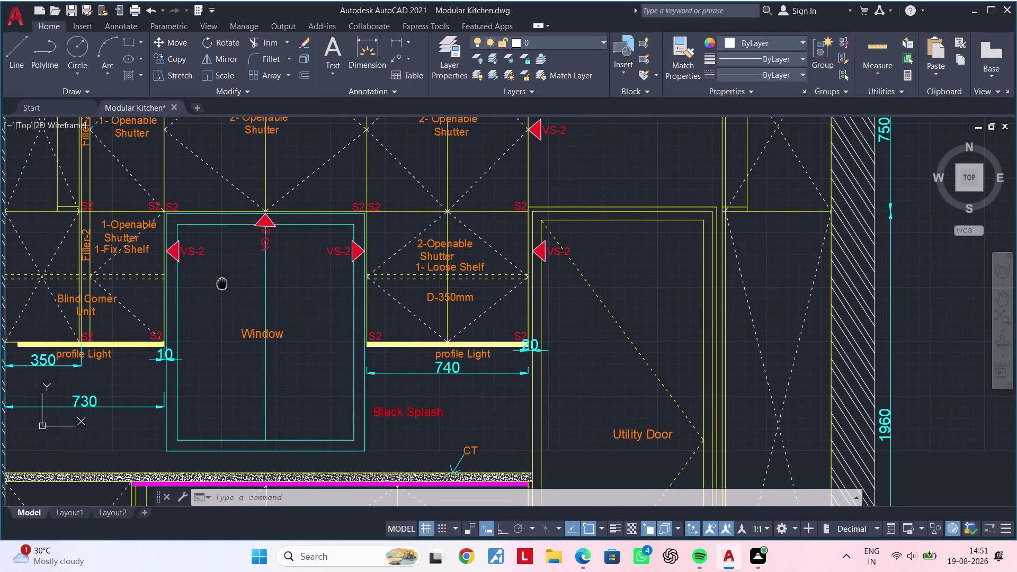
middle_drag(221, 282, 221, 281)
scroll(down, 3)
scroll(down, 3)
scroll(up, 3)
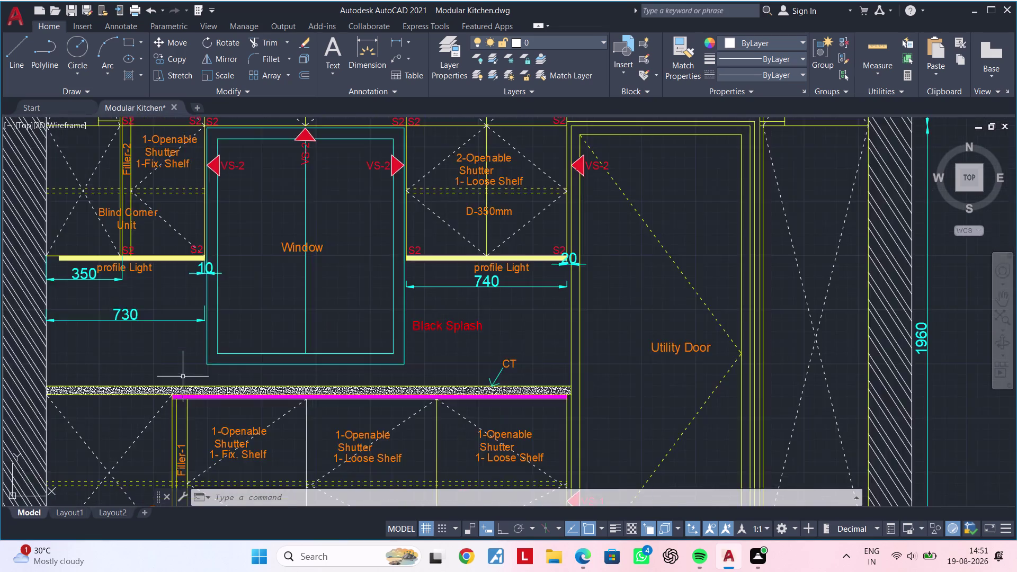
scroll(up, 3)
middle_drag(220, 379, 225, 279)
Select the middle '1-Openable Shutter 1- Loose Shelf' label and start copying it from an intersection.
click(241, 361)
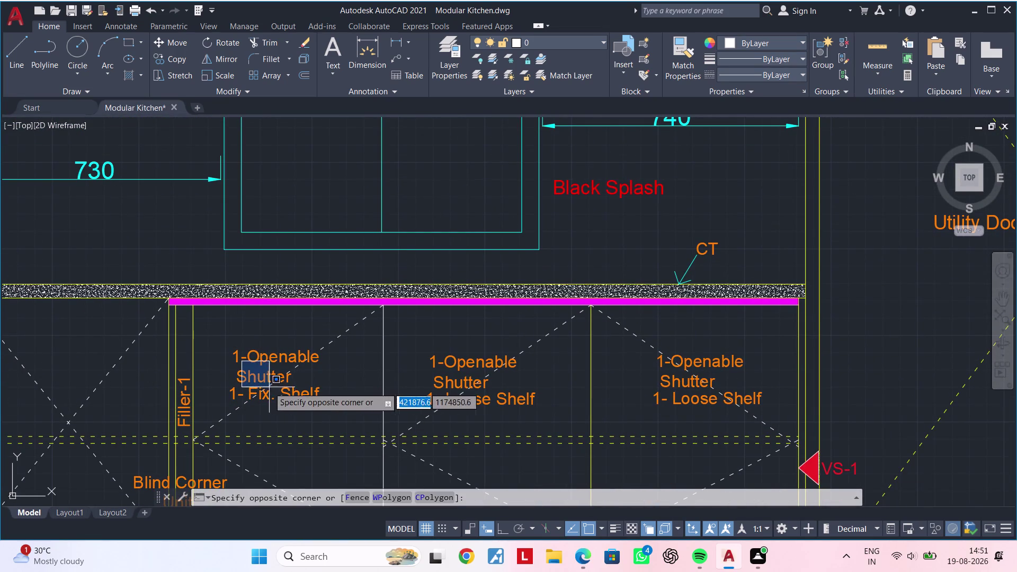
key(Escape)
click(454, 382)
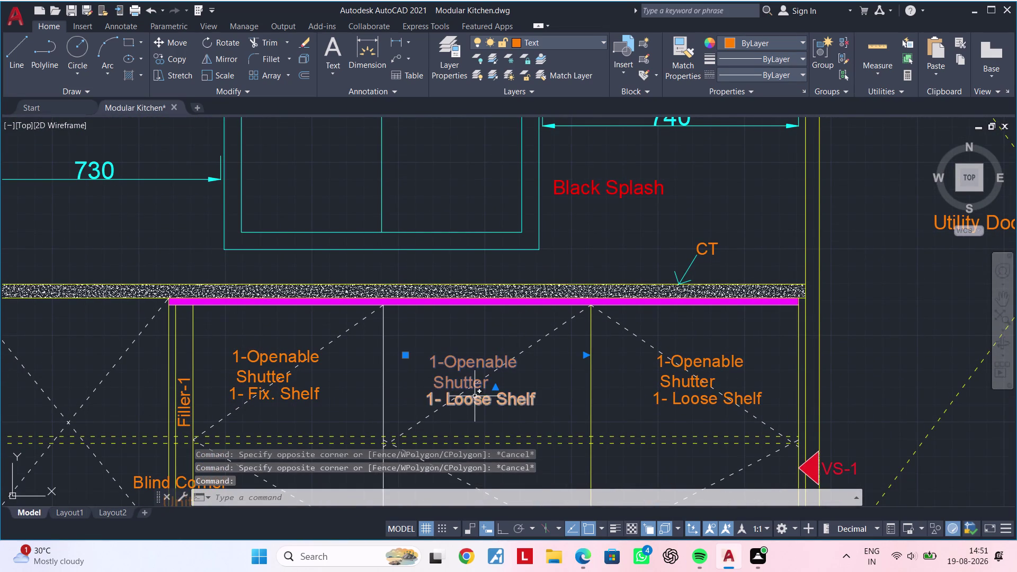
click(475, 396)
key(c)
key(o)
key(space)
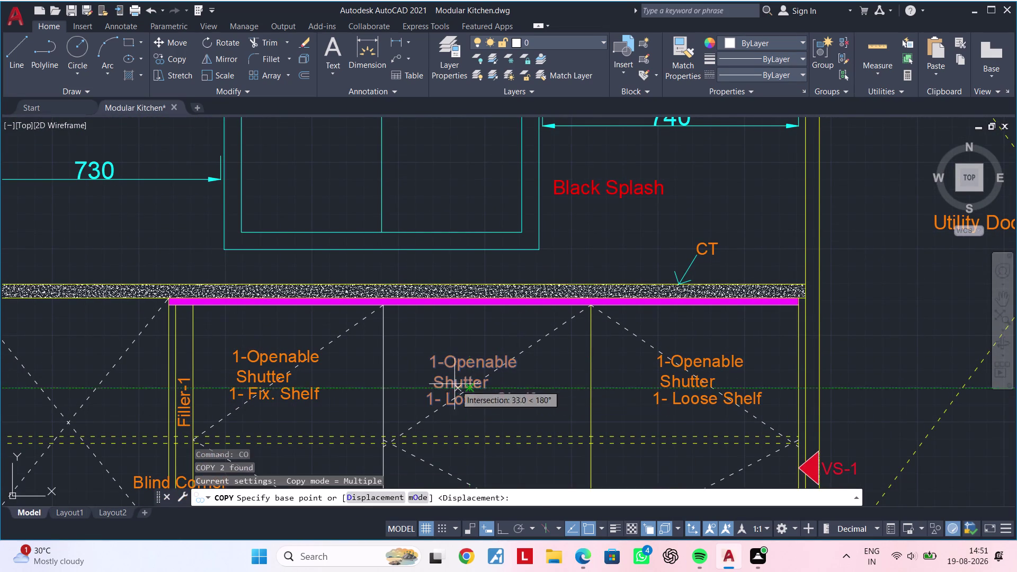
click(452, 381)
Place the Loose Shelf label in the empty upper cabinet next to the Fix. Shelf label.
scroll(down, 3)
middle_drag(467, 366, 455, 181)
scroll(up, 3)
scroll(down, 3)
middle_drag(465, 298, 474, 112)
middle_drag(453, 286, 460, 191)
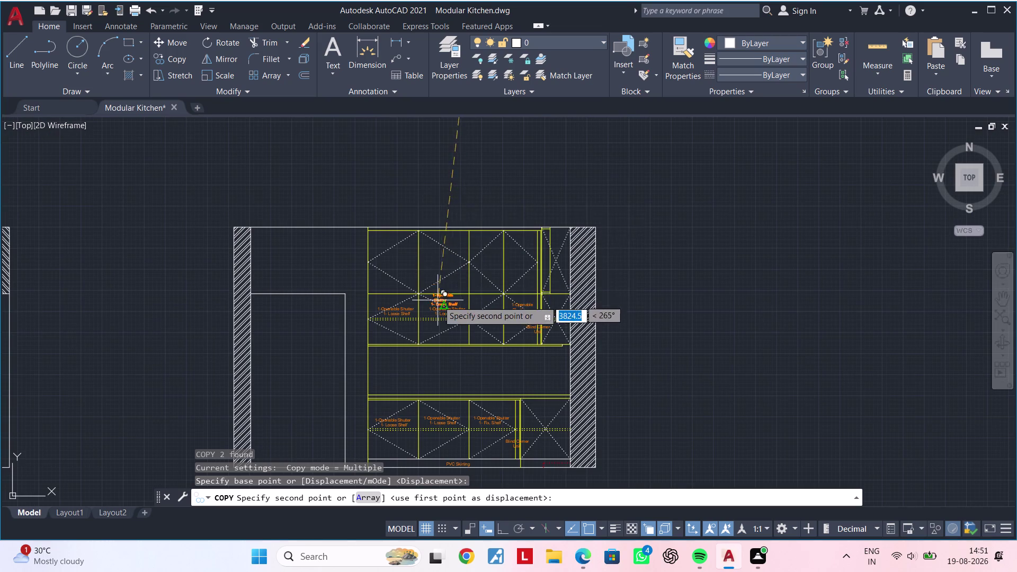
scroll(up, 3)
scroll(up, 3)
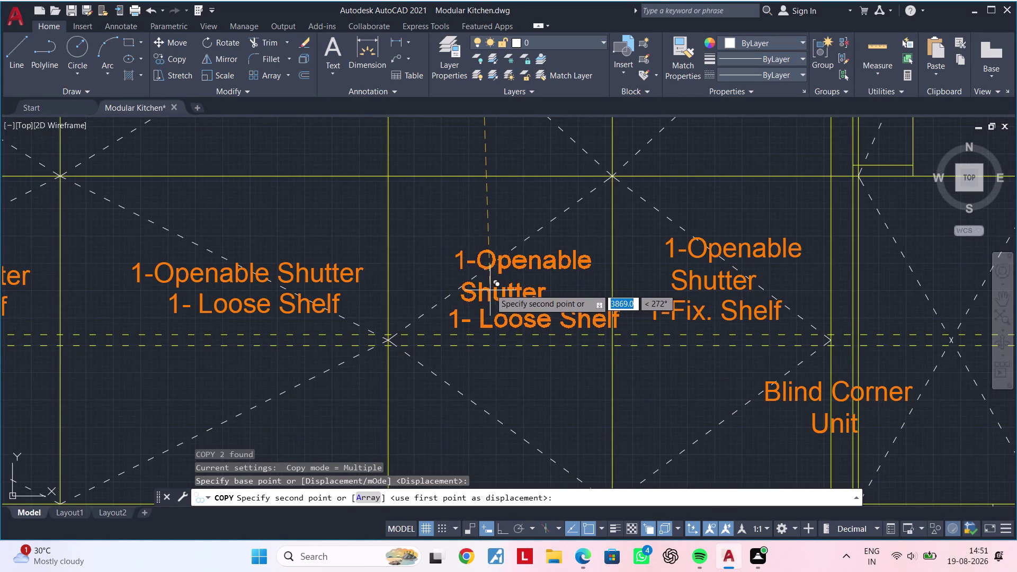
click(487, 274)
scroll(down, 3)
middle_drag(524, 290, 480, 353)
key(Escape)
key(Escape)
key(Escape)
key(Escape)
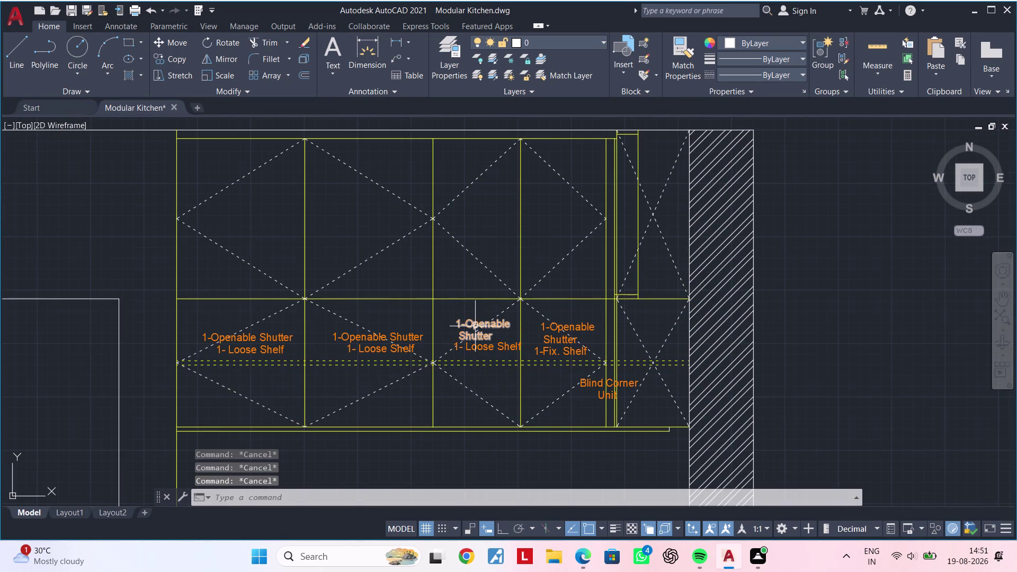
key(Escape)
key(Escape)
key(Escape)
scroll(down, 3)
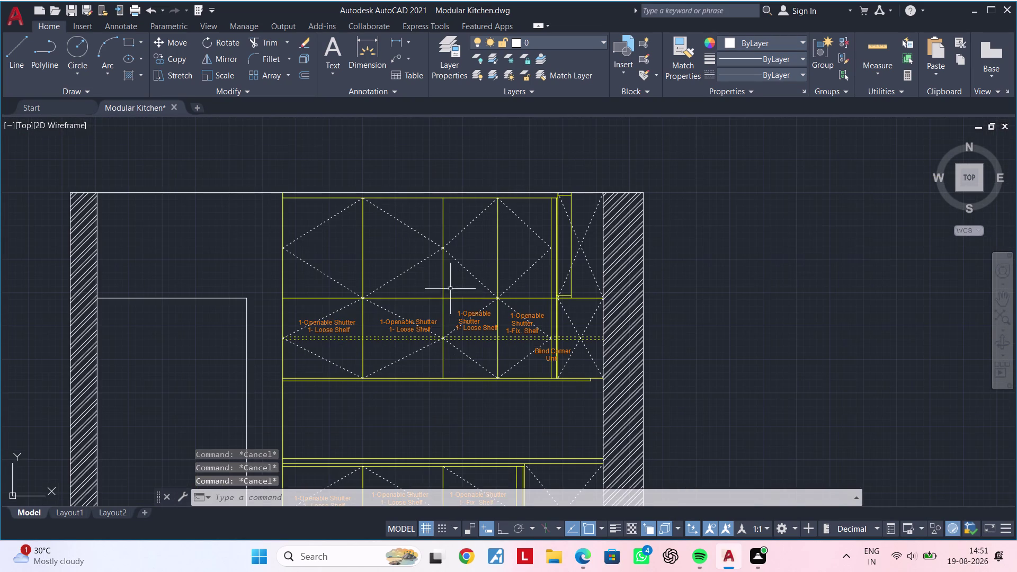
scroll(down, 3)
scroll(up, 3)
scroll(up, 3)
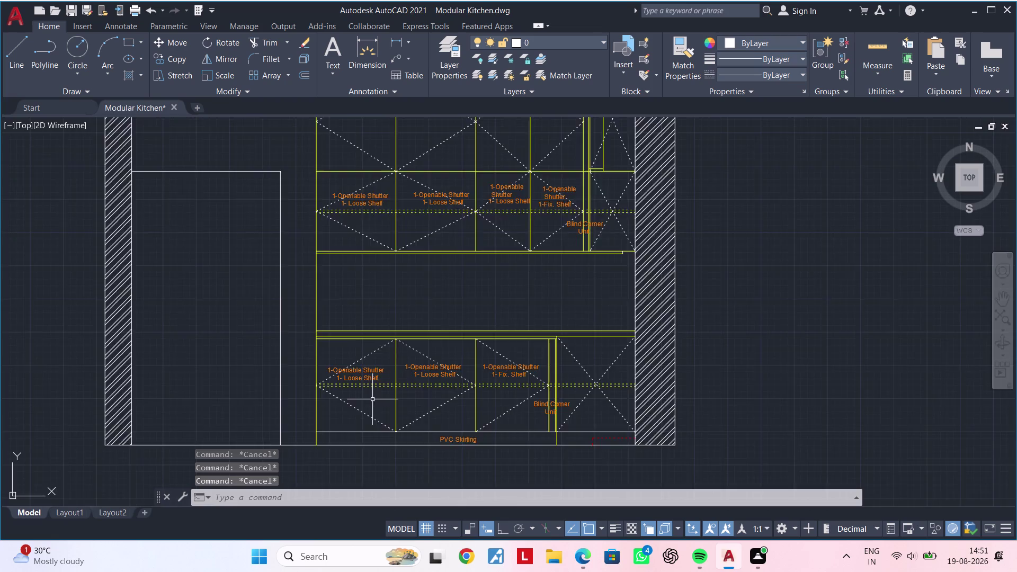
scroll(up, 3)
scroll(up, 3)
Copy a lower-row 1-Openable Shutter label into two top-row cabinets.
click(348, 348)
key(c)
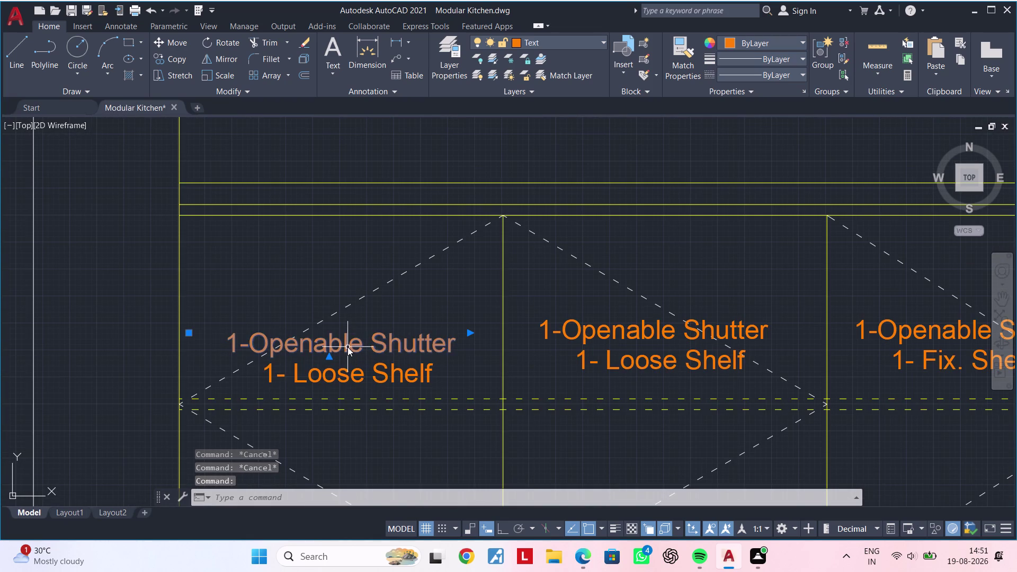
key(o)
key(space)
click(351, 341)
scroll(down, 3)
middle_drag(362, 282, 366, 448)
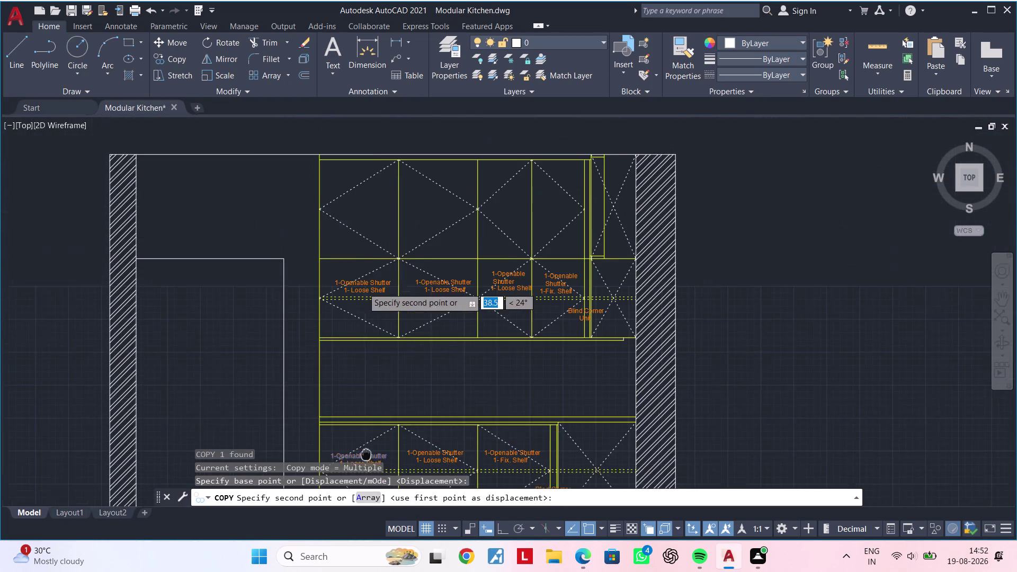
middle_drag(365, 448, 367, 455)
middle_drag(368, 285, 368, 356)
scroll(up, 3)
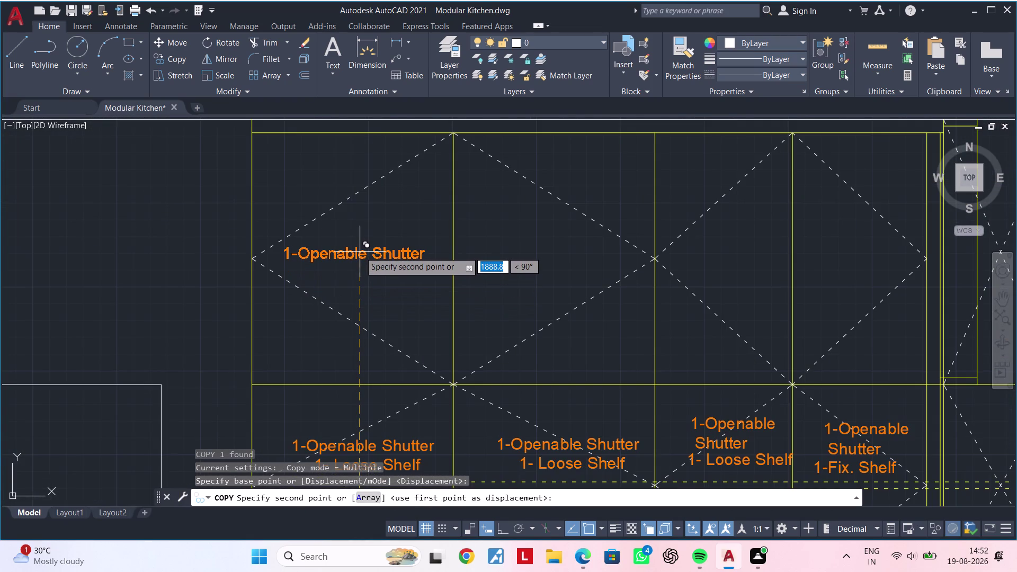
click(359, 252)
middle_drag(483, 251, 347, 269)
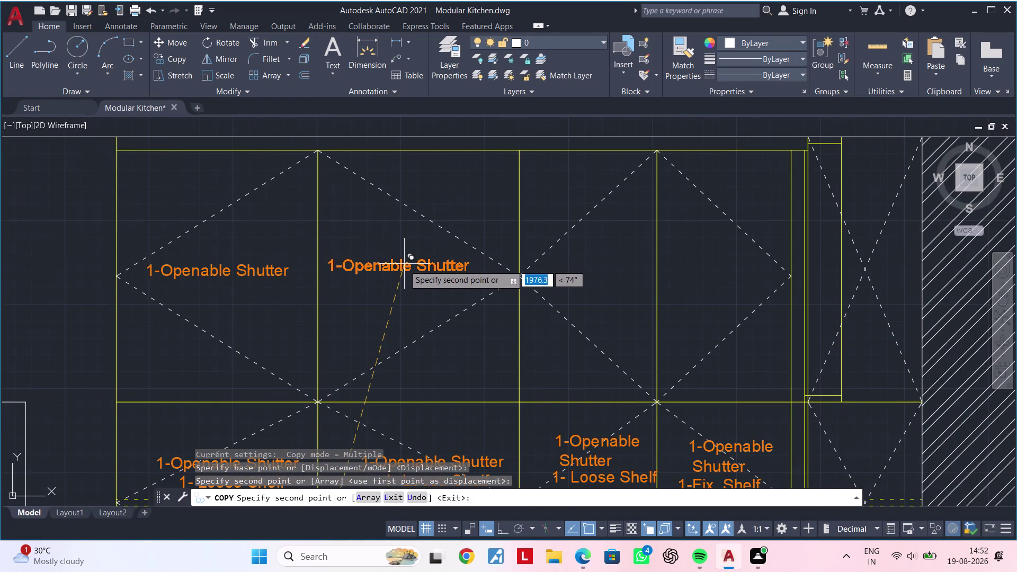
click(404, 270)
middle_drag(479, 270, 312, 286)
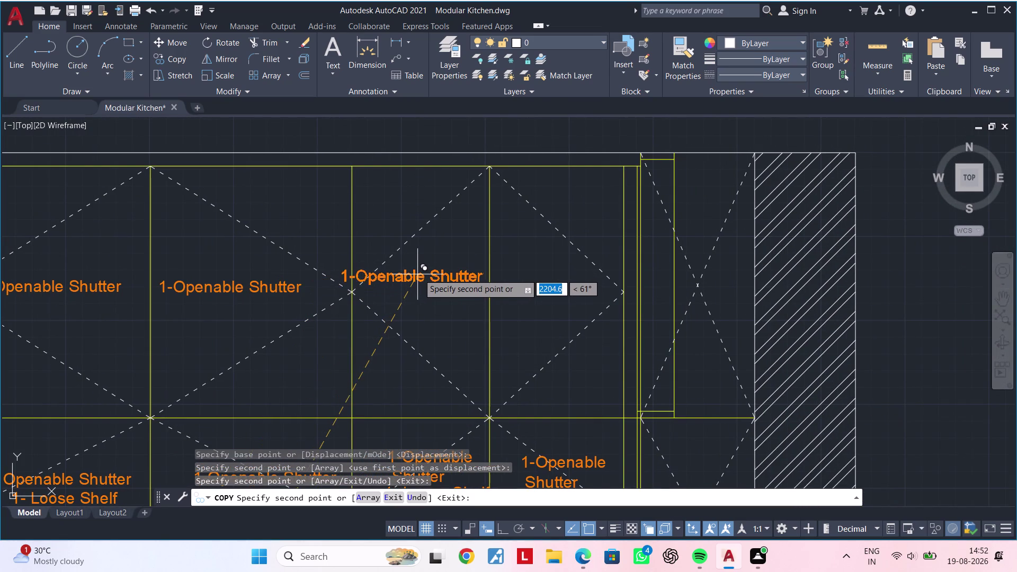
scroll(down, 3)
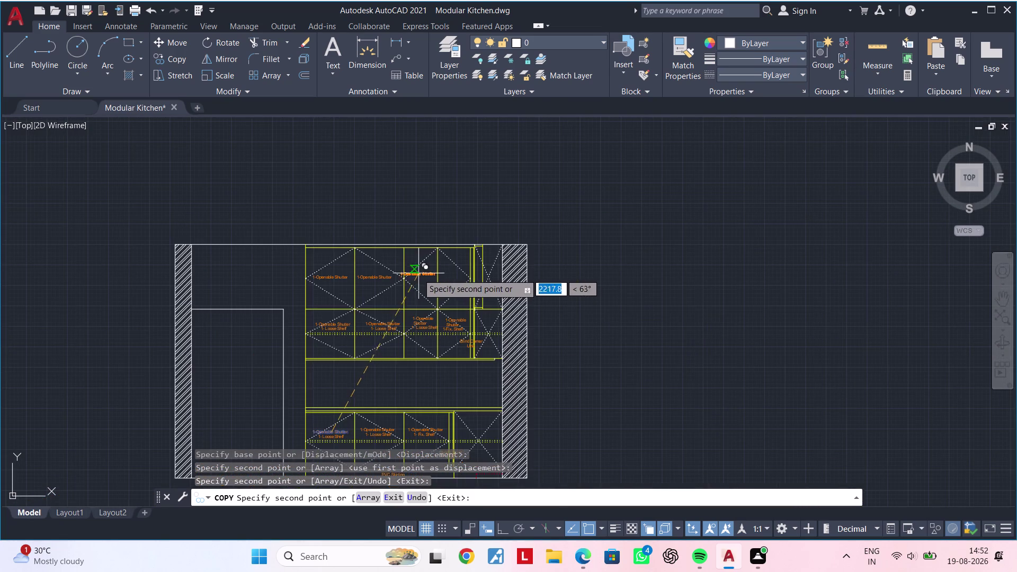
key(Escape)
scroll(down, 3)
scroll(up, 3)
middle_drag(396, 289, 400, 344)
scroll(up, 3)
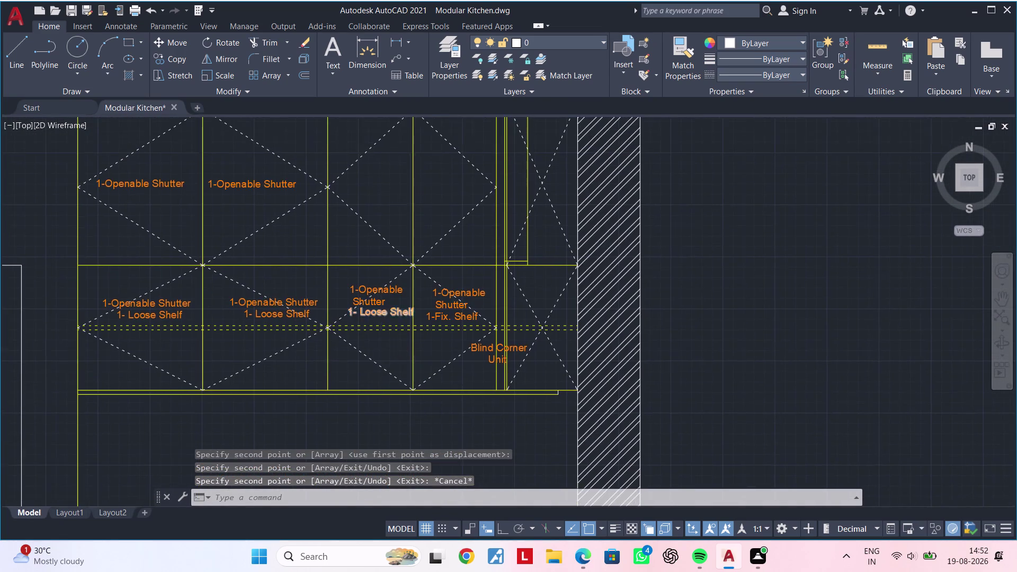
scroll(up, 3)
Copy an upper 1-Openable Shutter label into the remaining unlabelled upper cabinets.
click(370, 300)
text(co)
key(space)
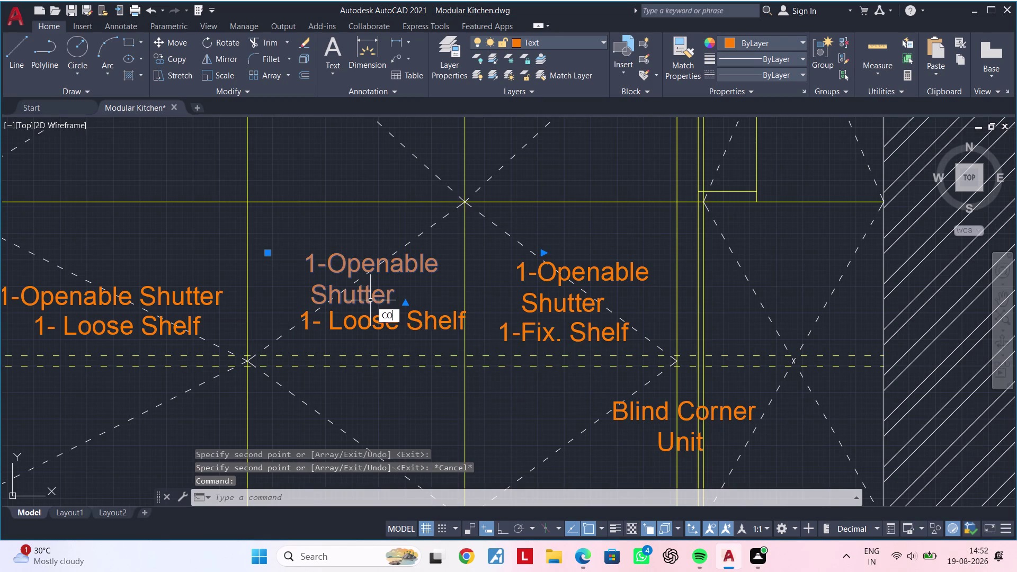
click(370, 297)
scroll(down, 3)
middle_drag(388, 228, 382, 359)
scroll(up, 3)
click(375, 299)
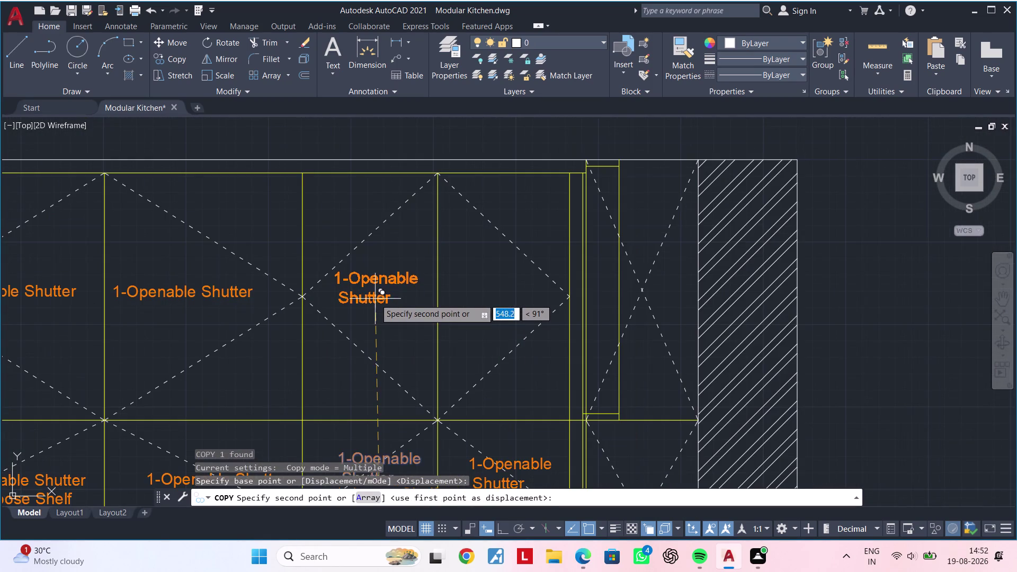
click(491, 294)
key(Escape)
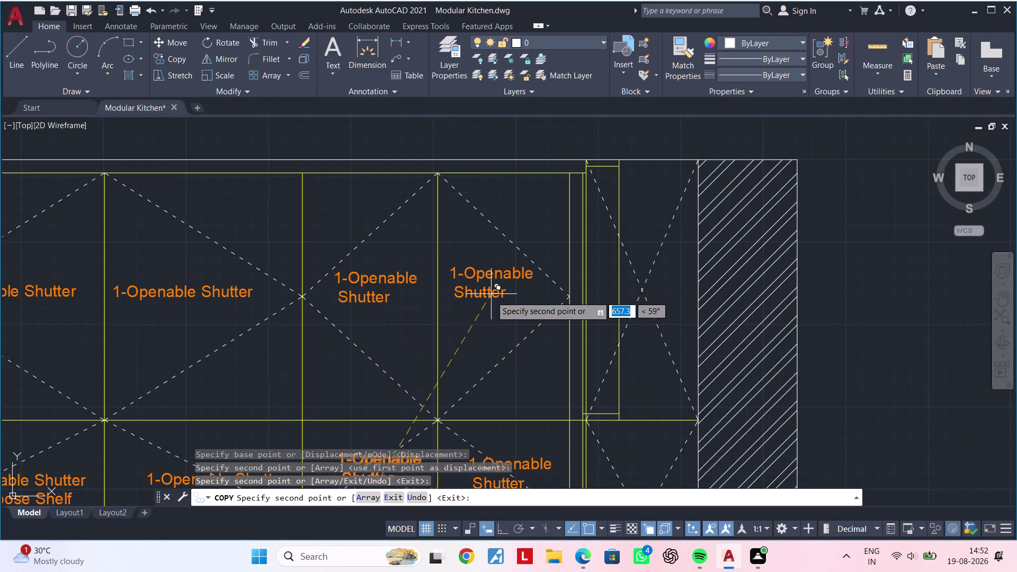
scroll(down, 3)
middle_drag(483, 321, 434, 494)
scroll(down, 3)
scroll(up, 3)
middle_drag(467, 225, 465, 306)
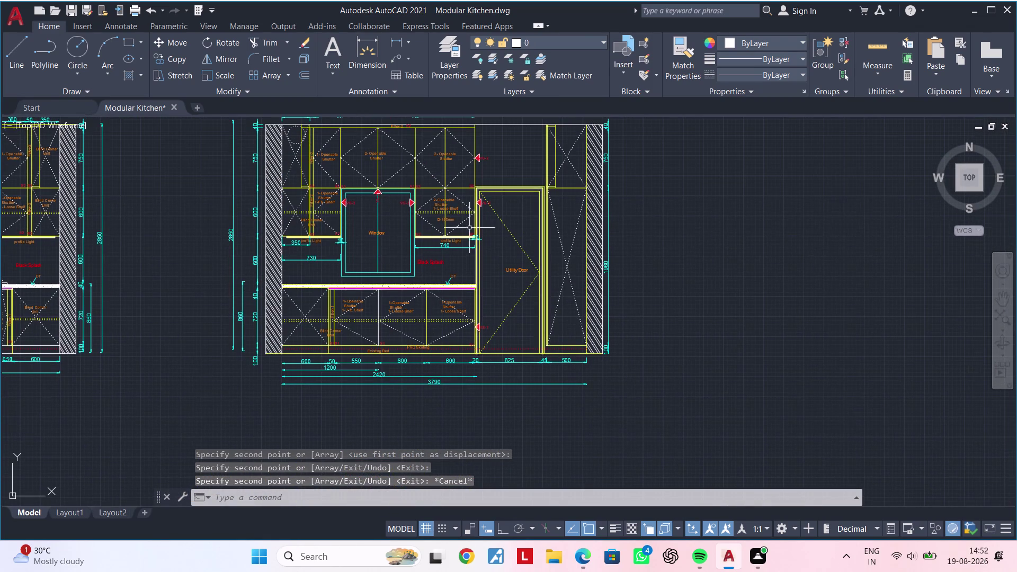
Select the vertical Filler-2 label and start copying it from a base point.
middle_drag(471, 239, 466, 355)
scroll(up, 3)
scroll(down, 3)
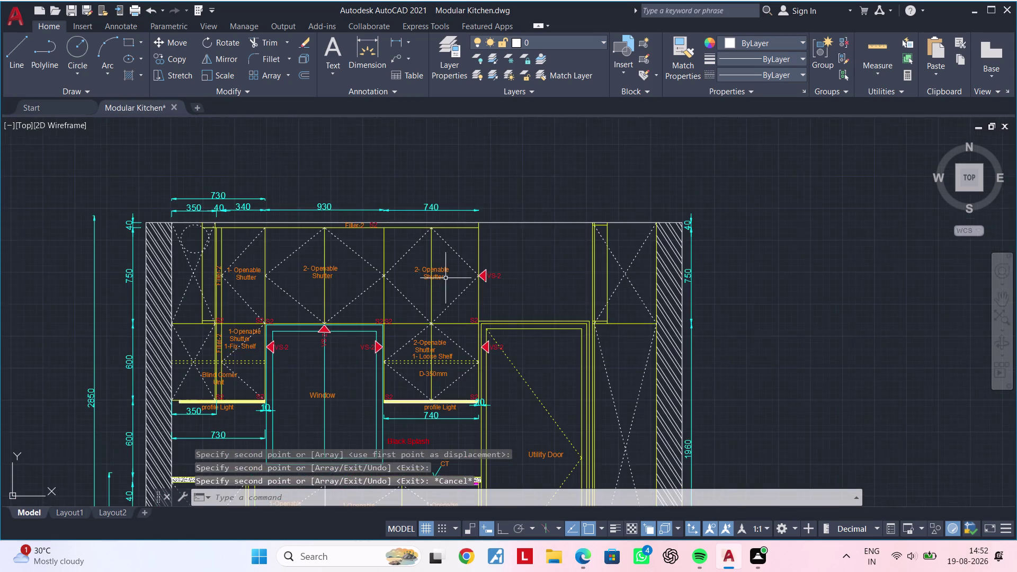
scroll(up, 3)
scroll(down, 3)
middle_drag(340, 257, 512, 216)
middle_drag(310, 309, 414, 260)
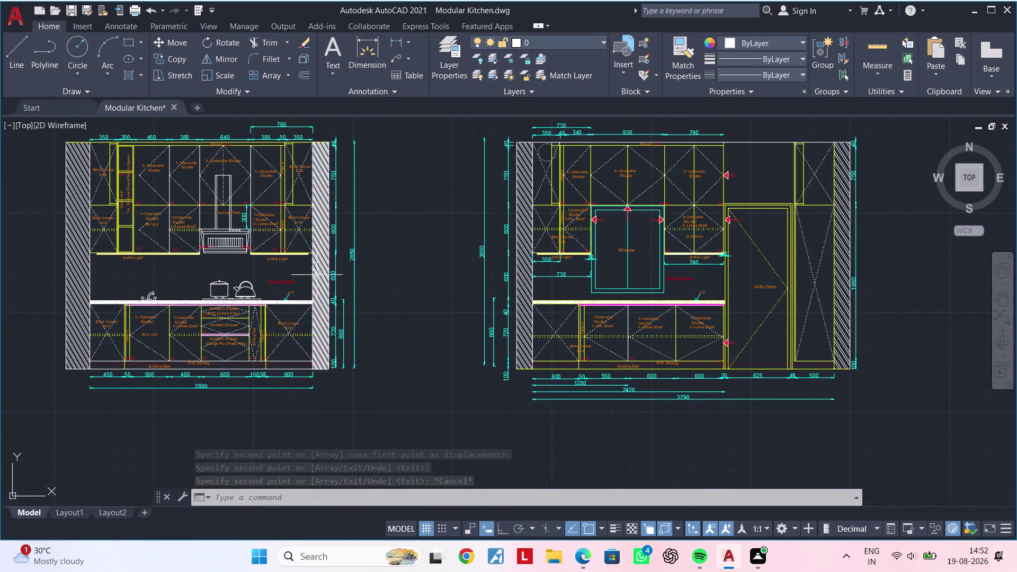
scroll(up, 3)
scroll(up, 3)
click(232, 220)
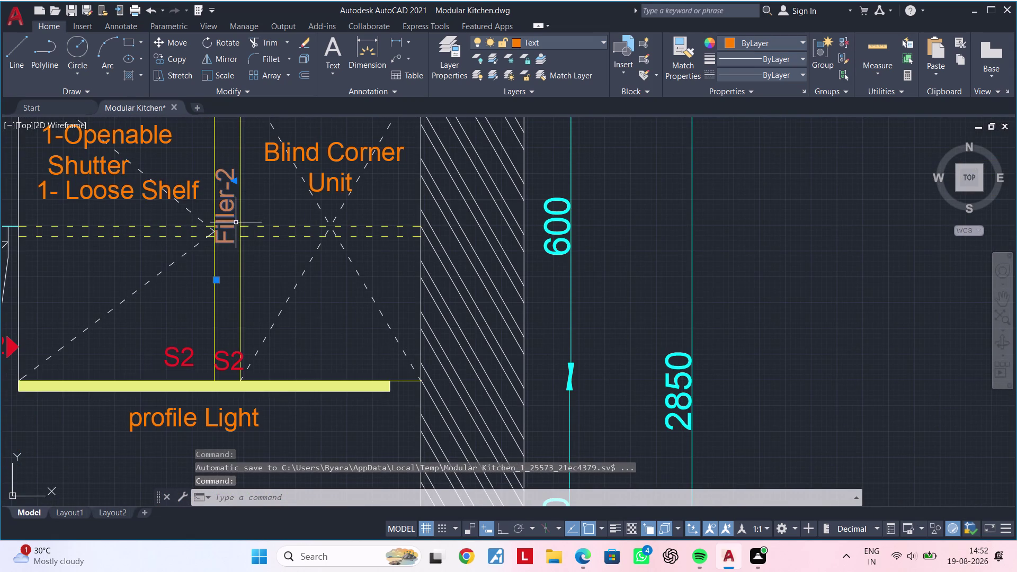
key(c)
key(o)
key(space)
click(224, 225)
Place Filler-2 copies beside the other elevation's Blind Corner Unit and on its upper filler strip.
scroll(down, 3)
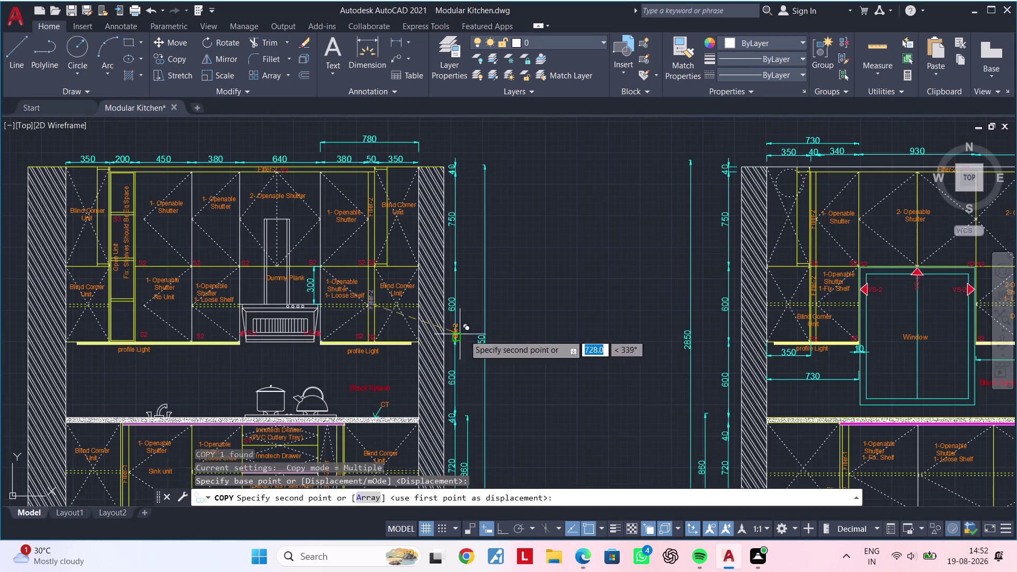
middle_drag(450, 307, 393, 207)
scroll(down, 3)
middle_drag(519, 317, 339, 232)
middle_drag(487, 364, 439, 237)
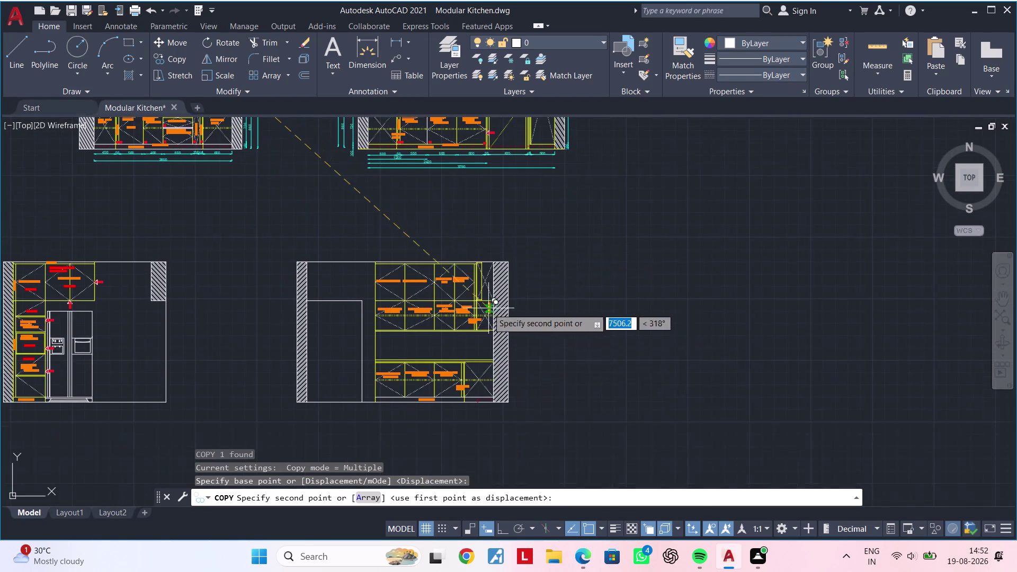
scroll(up, 3)
scroll(up, 3)
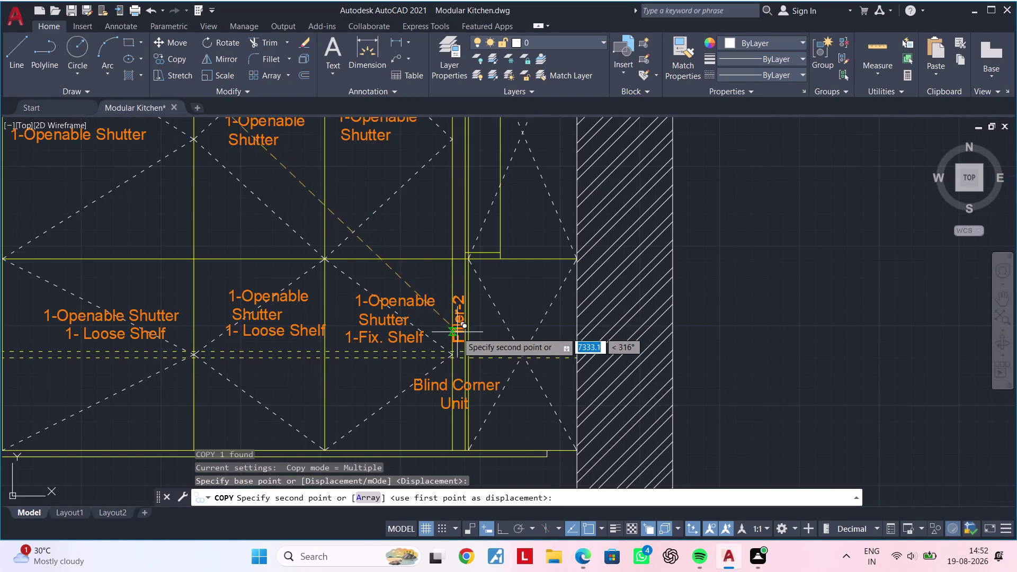
scroll(up, 3)
click(452, 337)
scroll(down, 3)
middle_drag(474, 269, 471, 294)
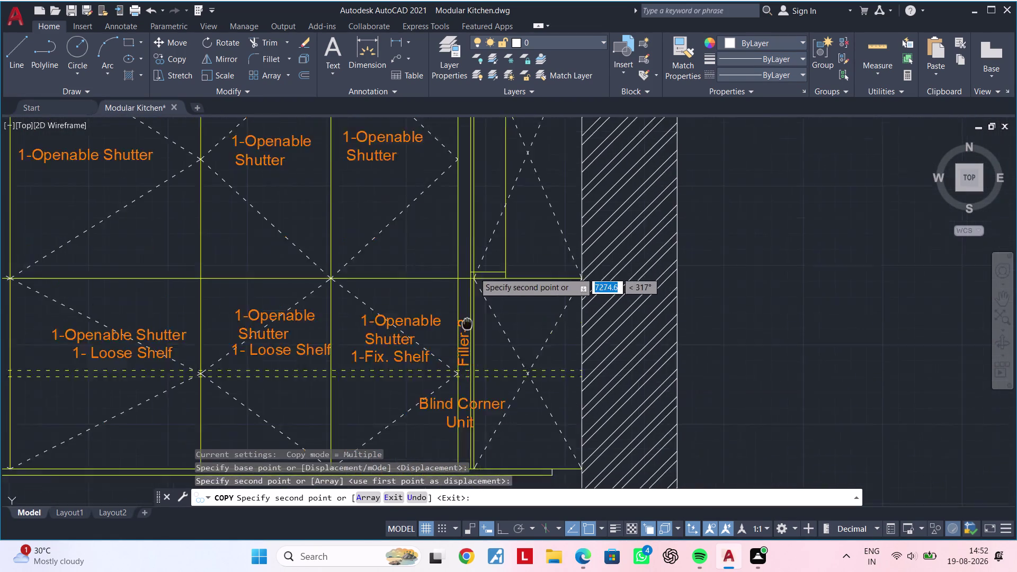
middle_drag(470, 293, 461, 445)
scroll(up, 3)
click(458, 297)
Place a Filler-2 copy on the lower filler strip beside the lower blind corner unit.
scroll(down, 3)
middle_drag(463, 372, 468, 275)
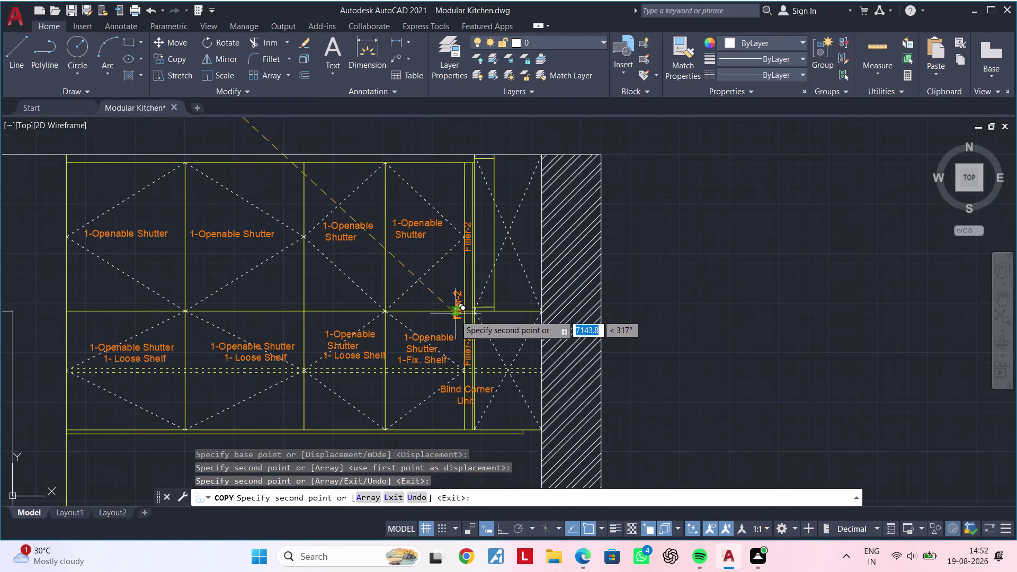
scroll(down, 3)
scroll(down, 3)
middle_drag(455, 341, 471, 281)
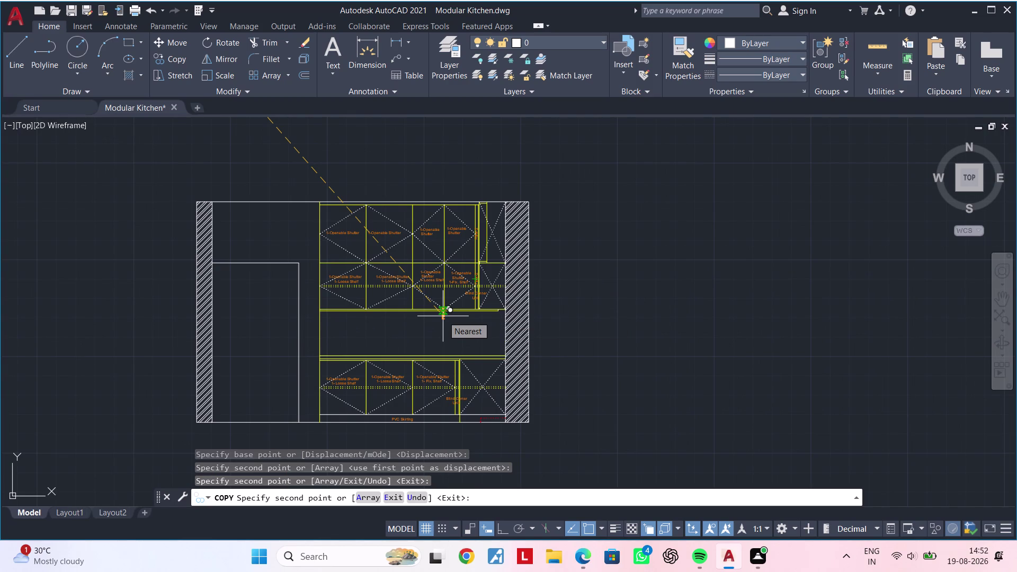
middle_drag(459, 381, 457, 313)
scroll(up, 3)
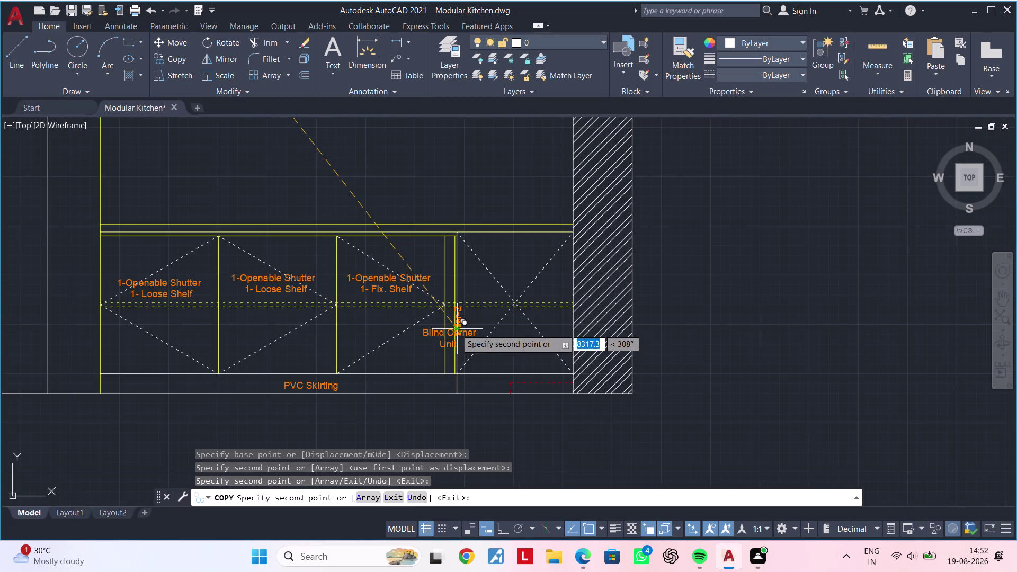
scroll(up, 3)
scroll(up, 3)
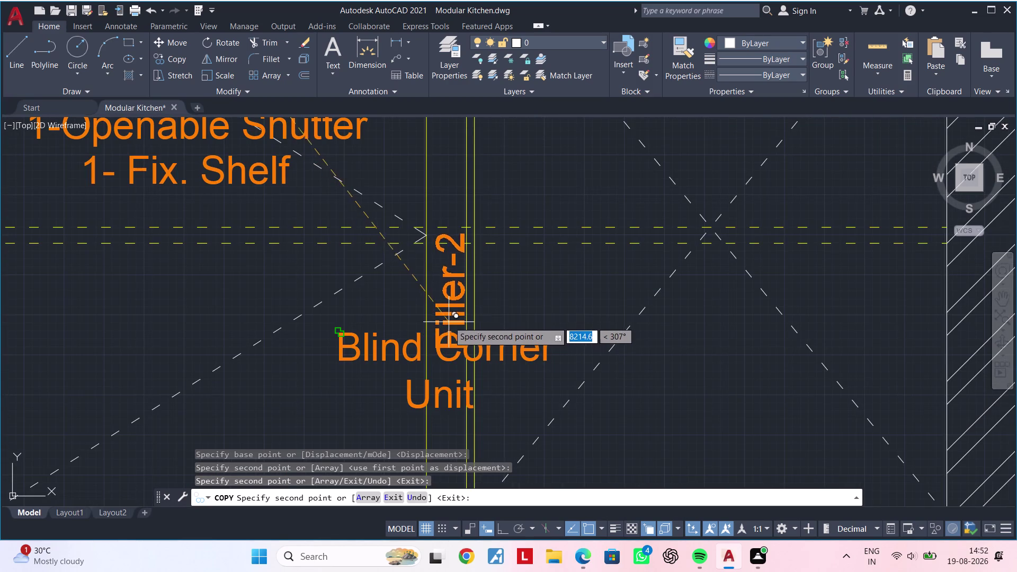
middle_drag(447, 291, 437, 382)
click(434, 336)
key(Escape)
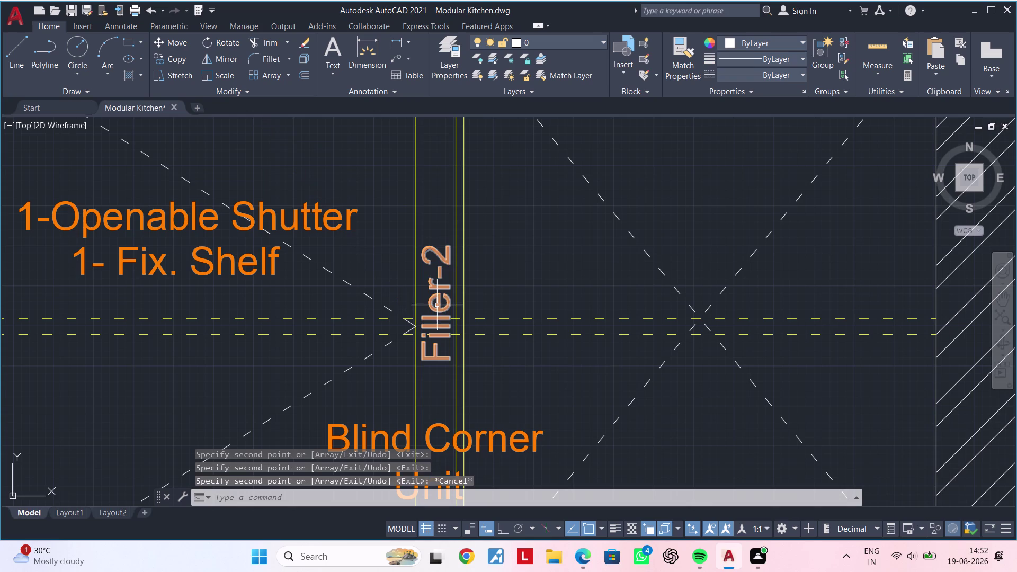
key(Escape)
Change the lower Filler-2 label beside the blind corner unit to Filler-1.
double_click(438, 255)
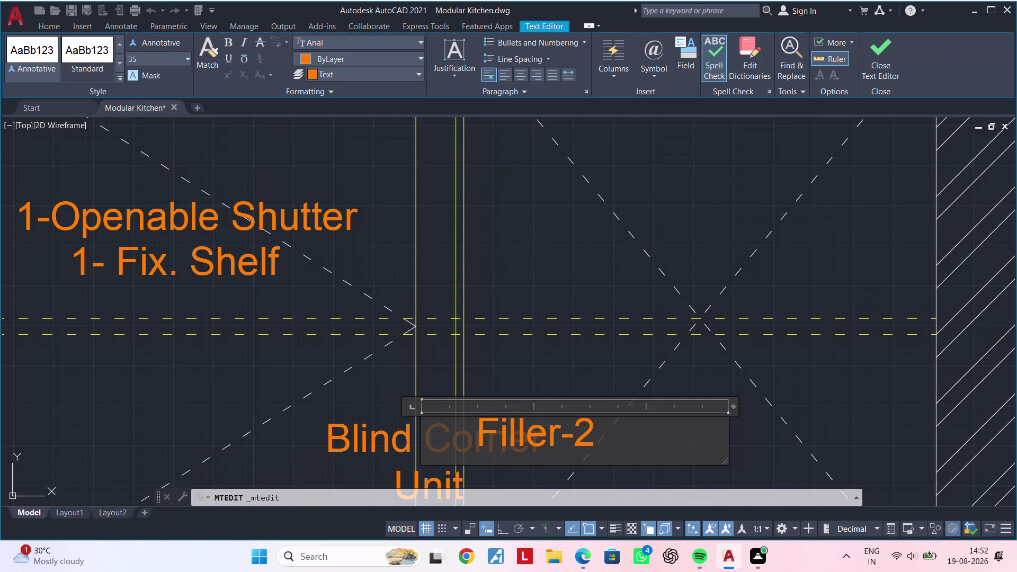
click(595, 422)
key(BackSpace)
key(1)
click(606, 375)
scroll(down, 3)
middle_drag(593, 374, 676, 365)
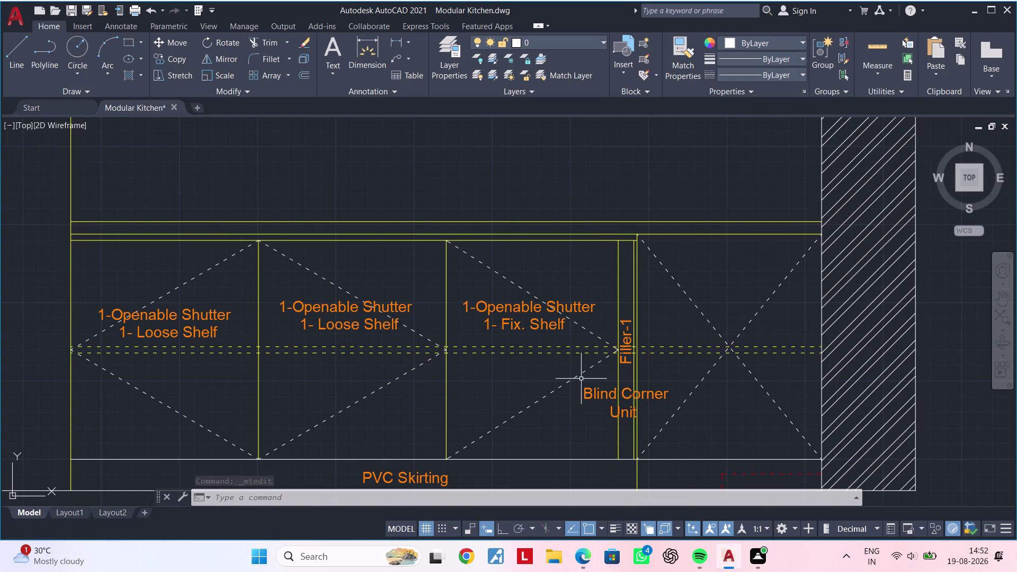
middle_drag(572, 358, 540, 448)
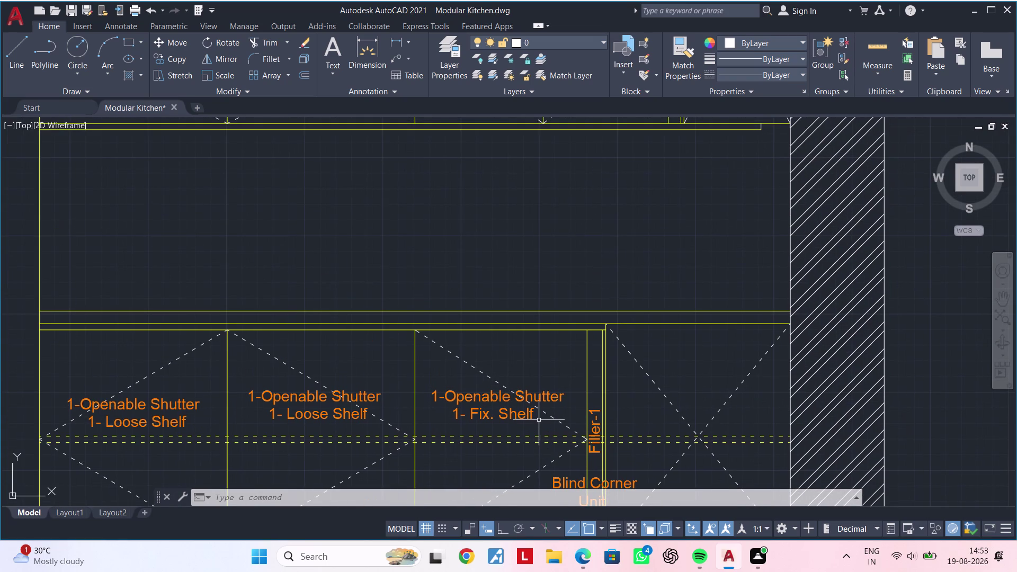
key(Escape)
key(Escape)
key(Escape)
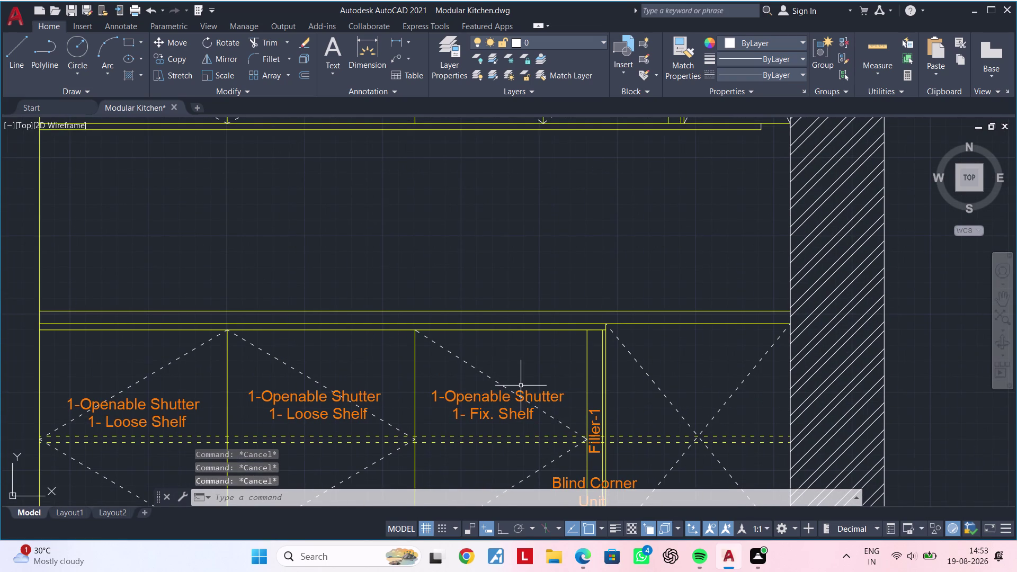
scroll(down, 3)
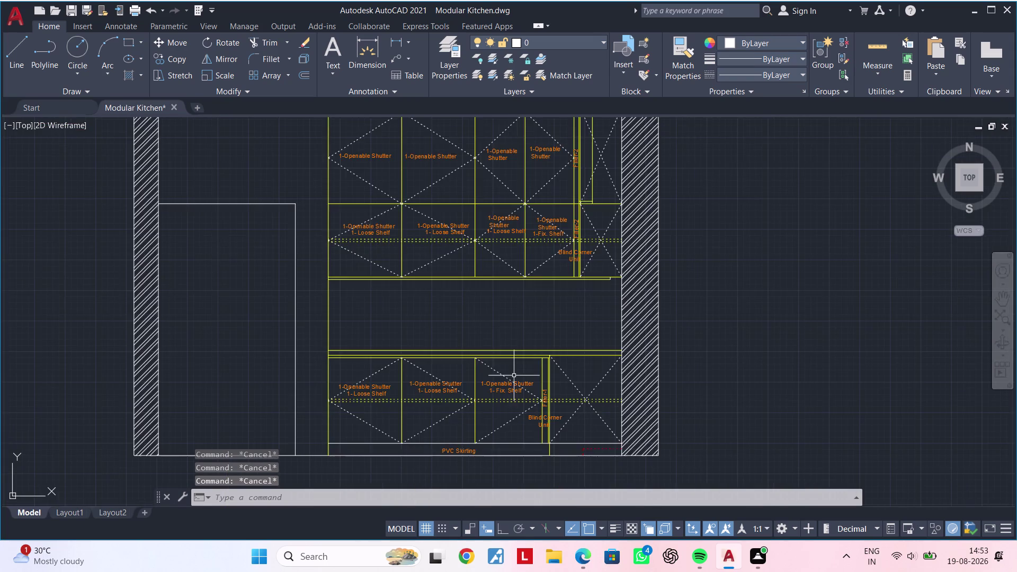
middle_drag(487, 363, 482, 461)
scroll(down, 3)
Select the Complete Loft Storage label and start copying it with CO.
middle_drag(494, 350, 490, 441)
scroll(up, 3)
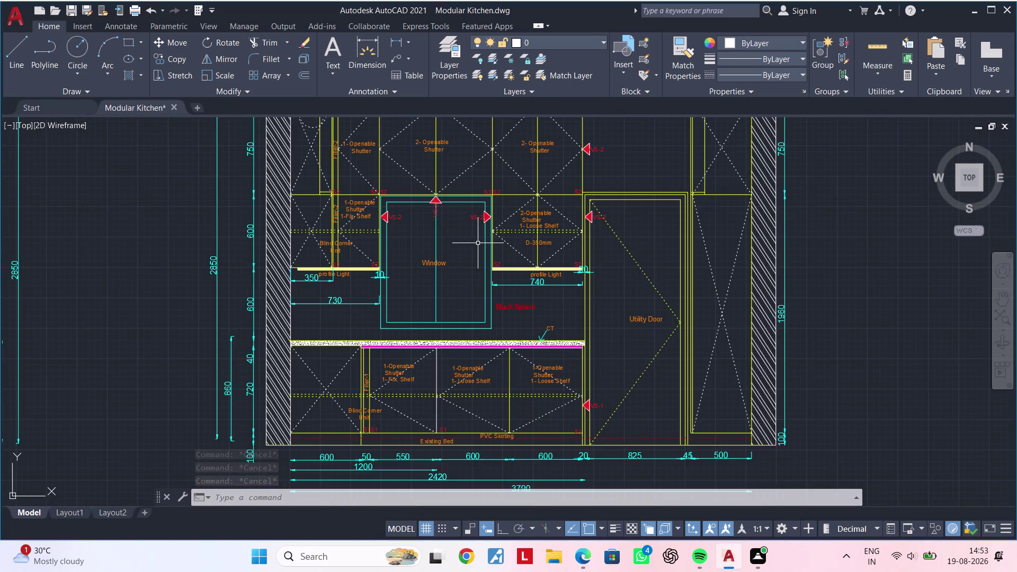
middle_drag(478, 278, 487, 250)
scroll(down, 3)
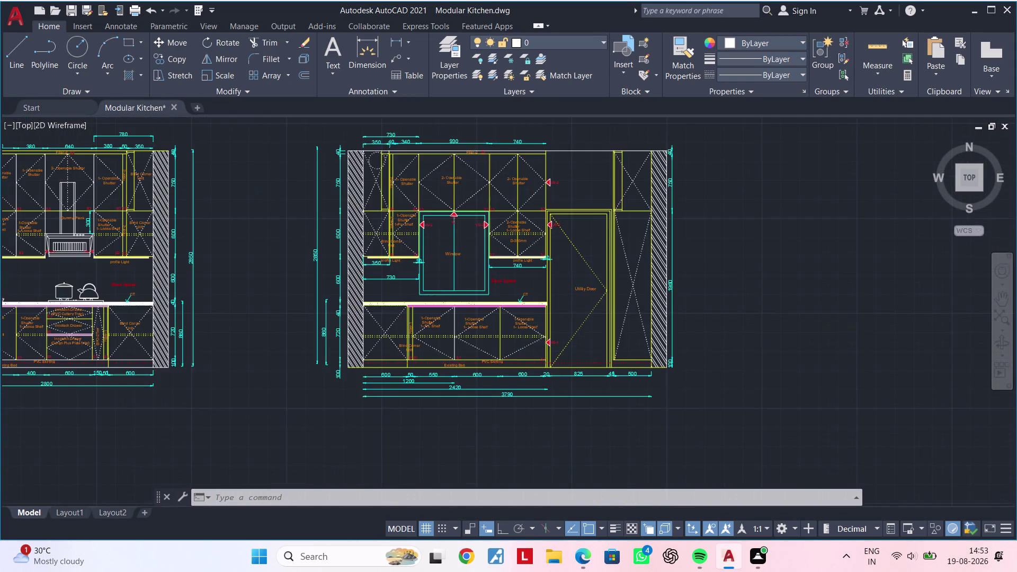
middle_drag(468, 283, 572, 195)
middle_drag(344, 438, 419, 388)
scroll(up, 3)
middle_drag(356, 363, 335, 327)
scroll(up, 3)
click(334, 305)
middle_drag(585, 359, 421, 363)
key(c)
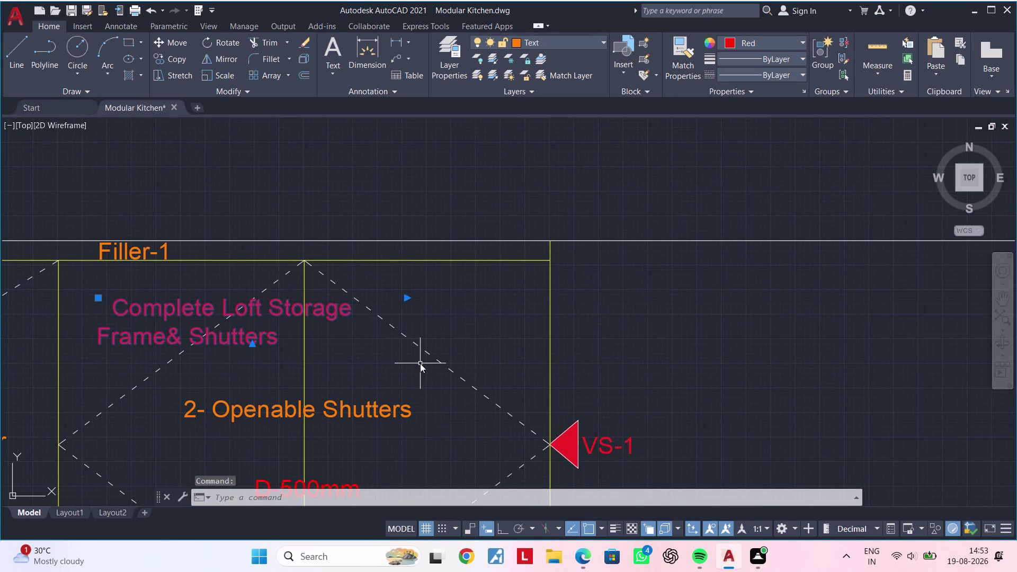
key(o)
key(space)
Place the Complete Loft Storage copy above the other elevation's upper shutters.
click(263, 338)
scroll(down, 3)
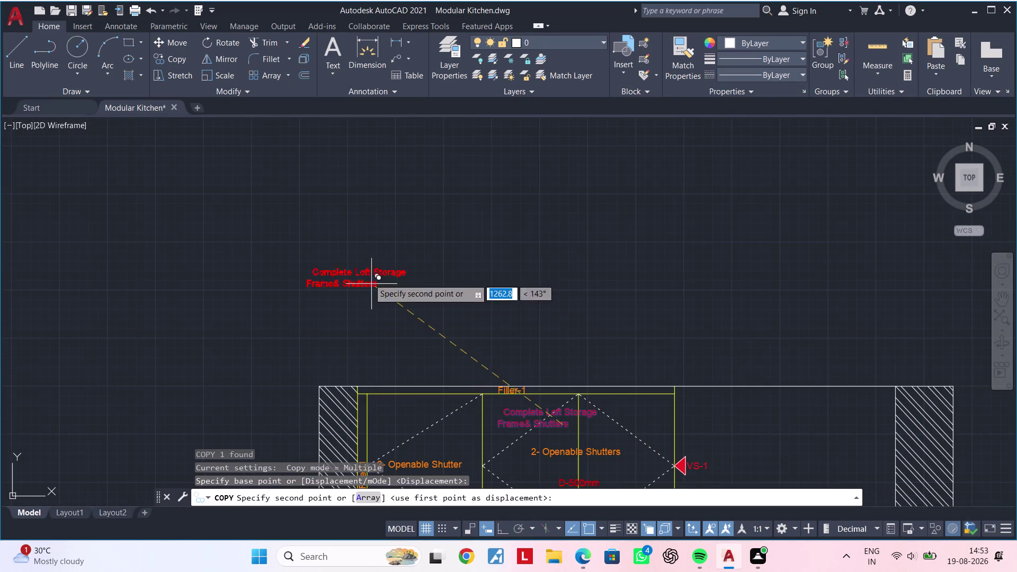
scroll(down, 3)
middle_drag(648, 338, 238, 185)
middle_drag(690, 326, 86, 244)
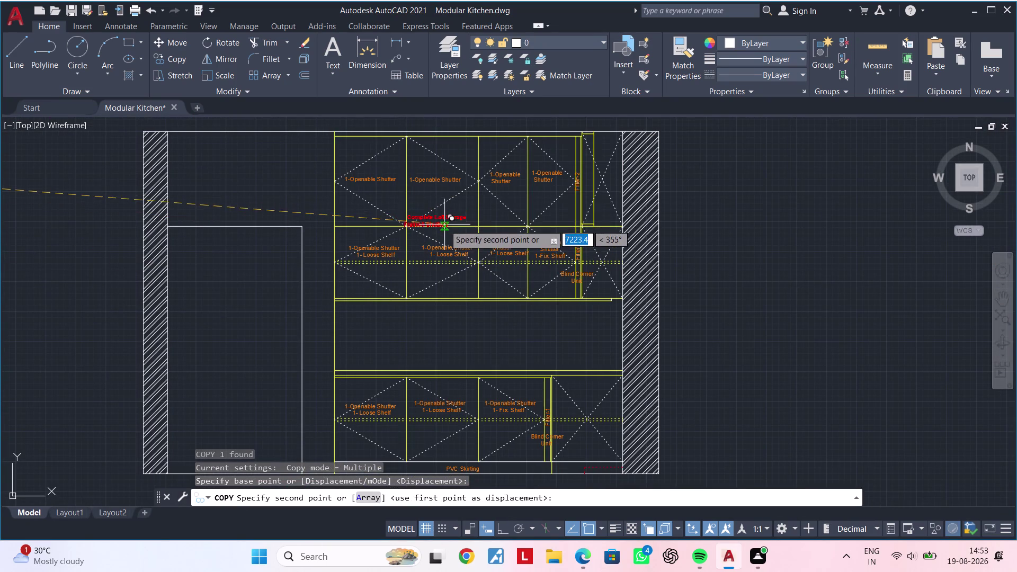
middle_drag(450, 227, 407, 339)
scroll(up, 3)
click(469, 261)
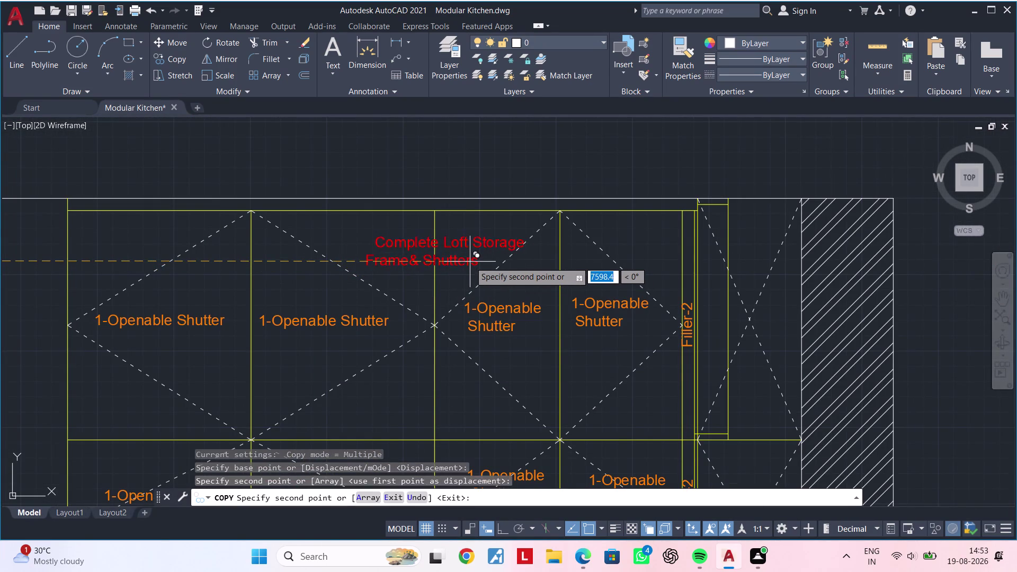
key(Escape)
key(Escape)
key(Escape)
key(Escape)
key(Escape)
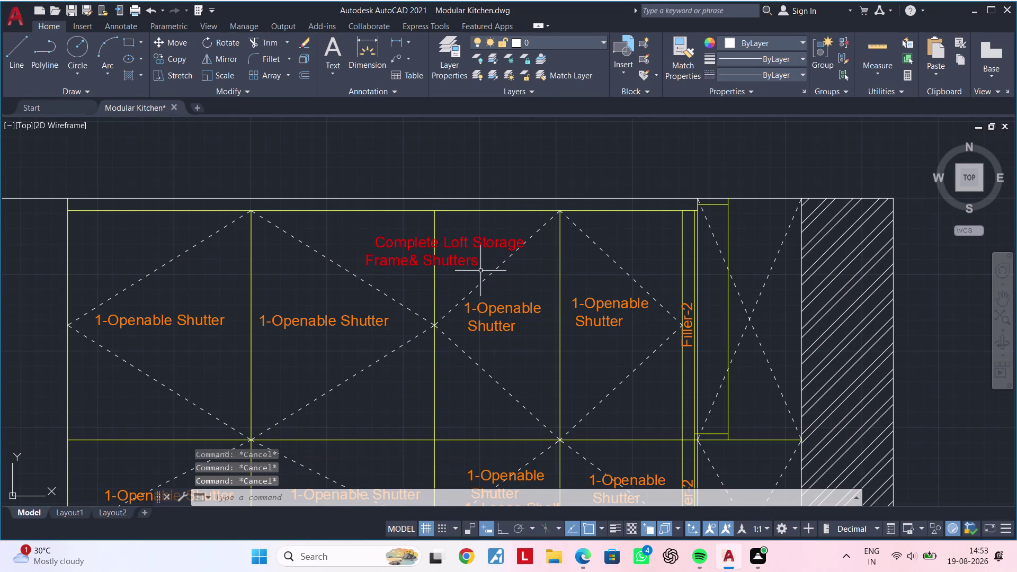
Select the Filler-1 label in the first elevation's loft and start copying it.
scroll(down, 3)
middle_drag(430, 296, 691, 290)
middle_drag(471, 295, 634, 292)
scroll(up, 3)
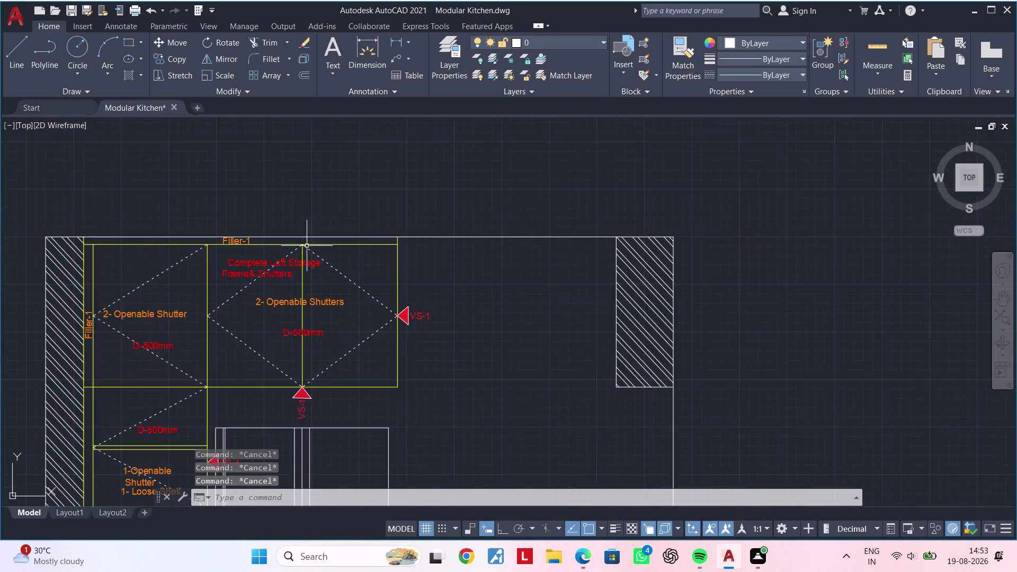
scroll(up, 3)
scroll(up, 3)
click(212, 237)
key(c)
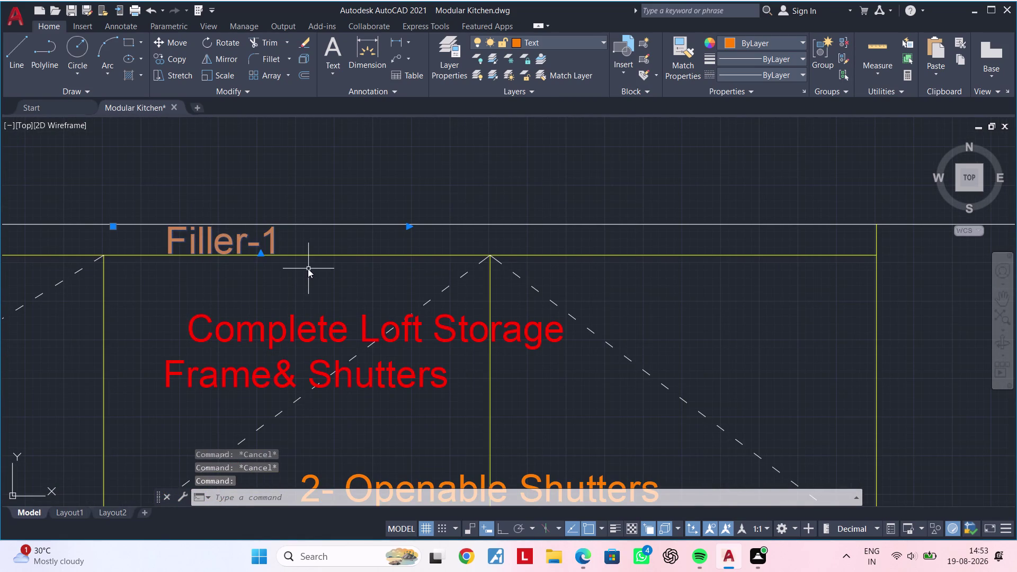
key(o)
key(space)
click(239, 250)
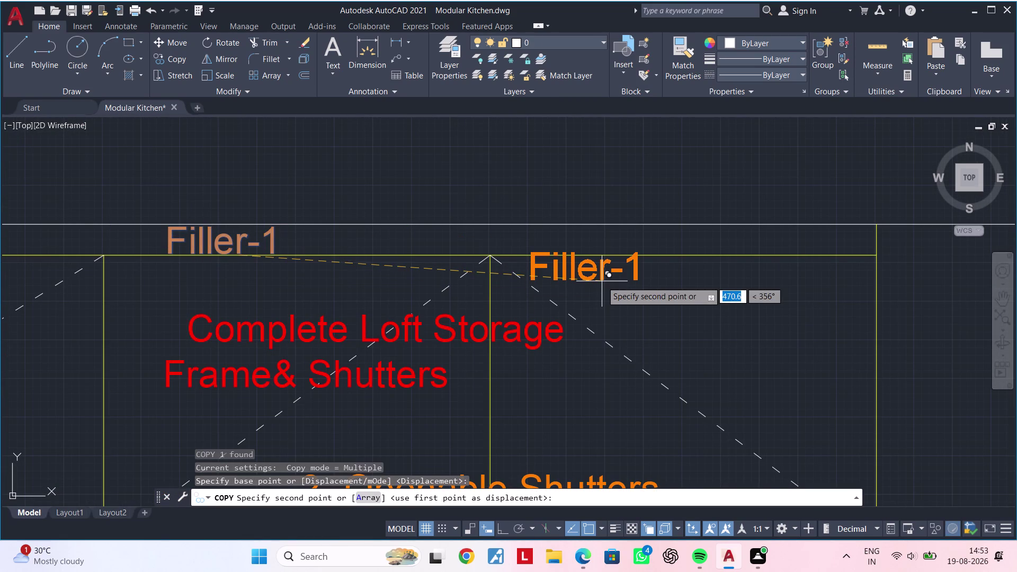
Place the Filler-1 copy on the other elevation's loft top.
scroll(down, 3)
middle_drag(662, 279, 288, 283)
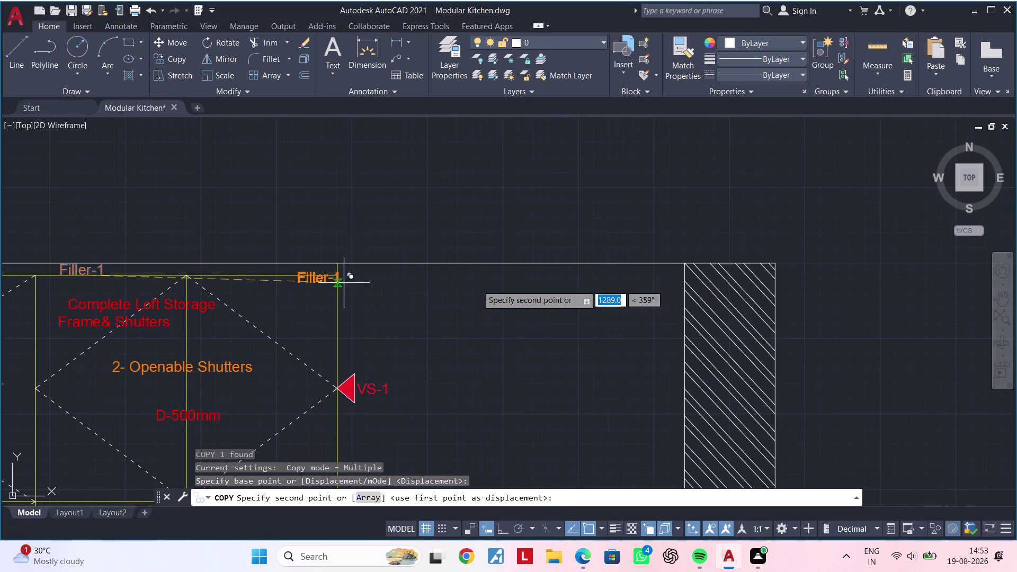
middle_drag(618, 301, 483, 303)
scroll(down, 3)
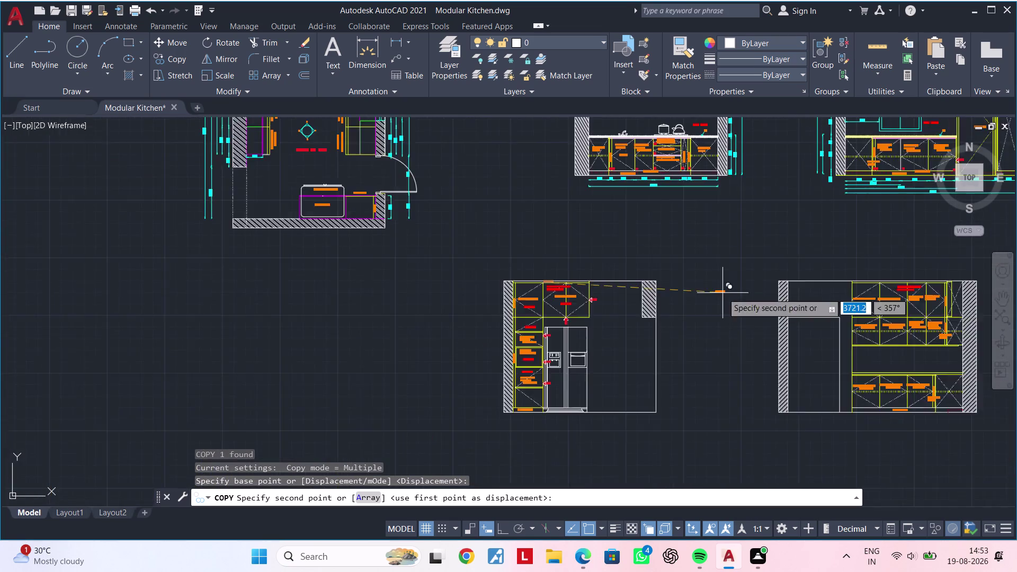
middle_drag(695, 294, 450, 295)
scroll(up, 3)
scroll(up, 3)
middle_drag(688, 290, 482, 291)
scroll(up, 3)
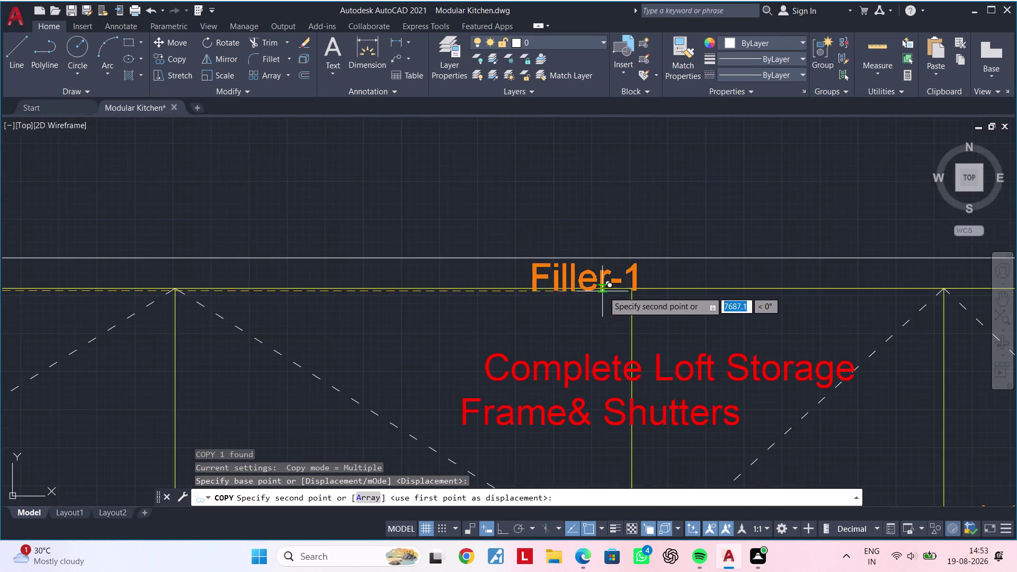
click(613, 291)
key(Escape)
key(Escape)
Renumber the copied label to read Filler-2.
double_click(645, 277)
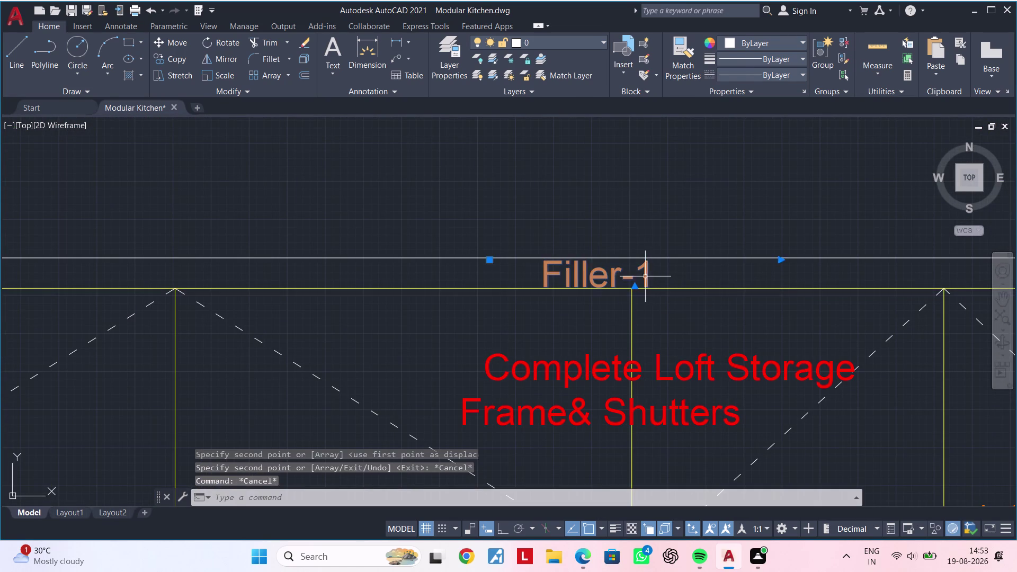
click(657, 274)
key(BackSpace)
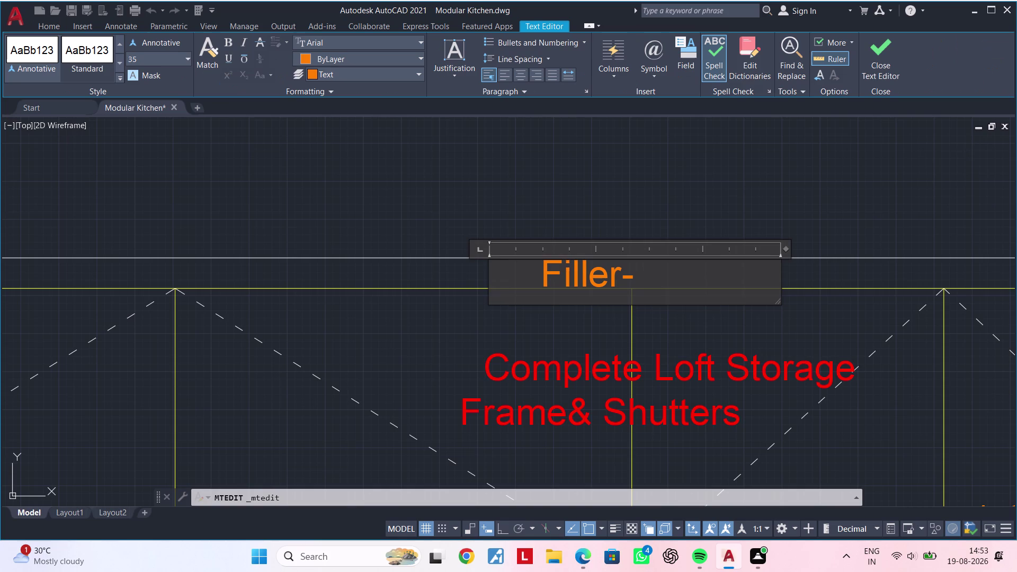
key(2)
click(709, 328)
scroll(down, 3)
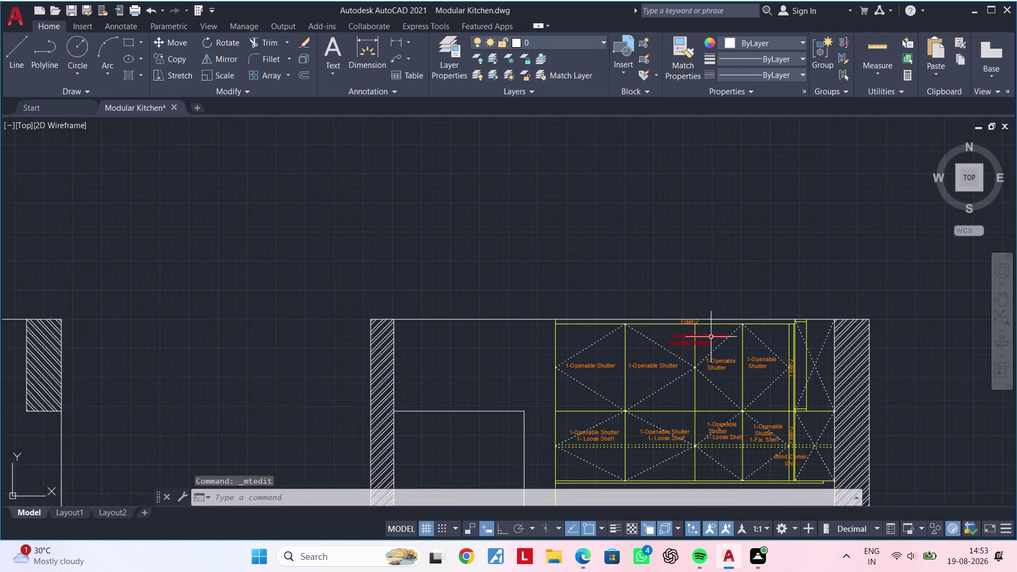
middle_drag(711, 337, 649, 257)
Clear leftover commands and start HATCH for the strip below the cabinets.
key(Escape)
middle_drag(670, 337, 640, 287)
key(Escape)
scroll(down, 3)
middle_drag(627, 332, 625, 287)
key(Escape)
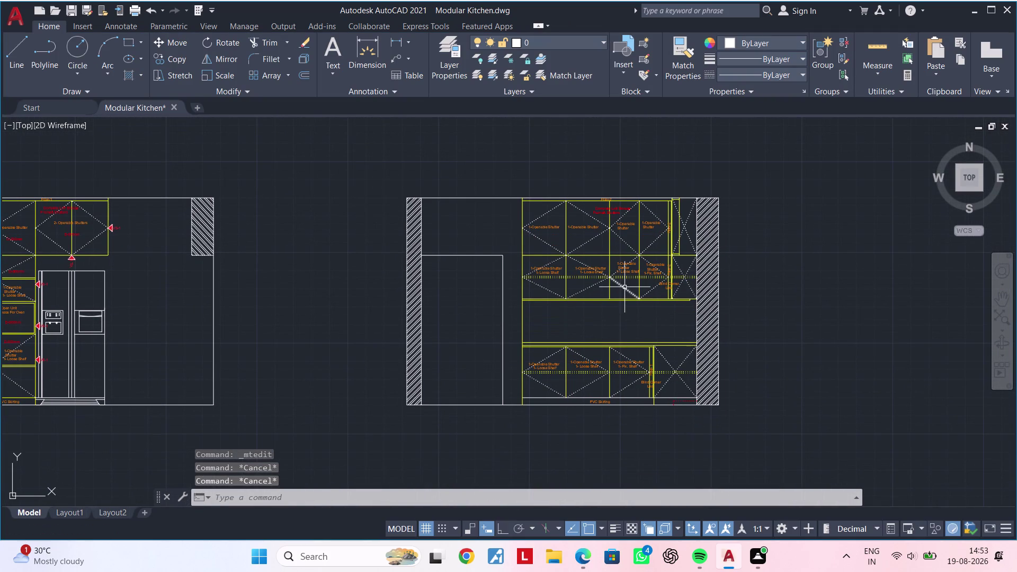
key(Escape)
key(Escape)
key(Escape)
scroll(up, 3)
middle_drag(582, 311, 519, 344)
text(h)
key(space)
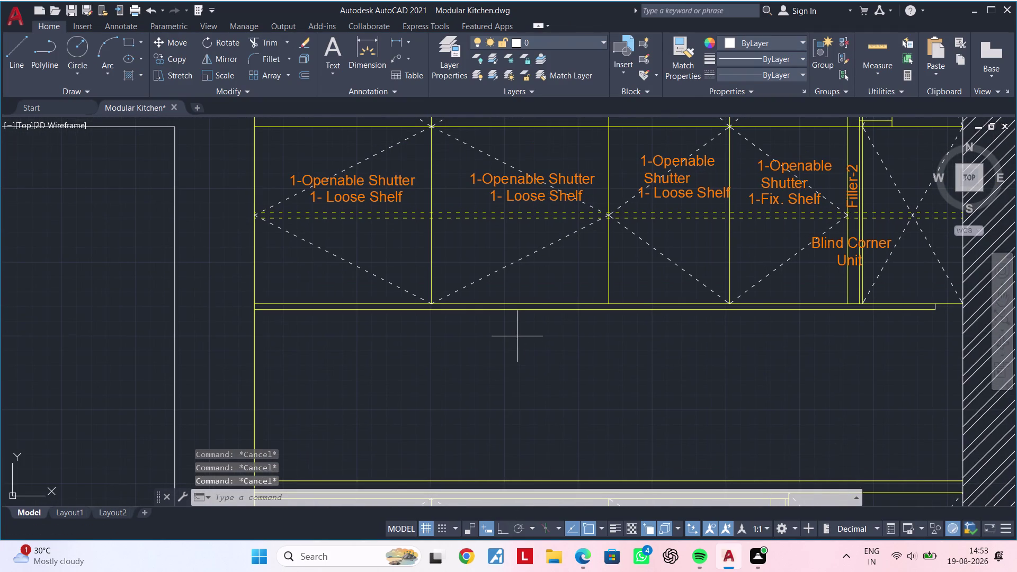
Fill the strip below the cabinets with a solid pale yellow hatch.
scroll(up, 3)
click(127, 66)
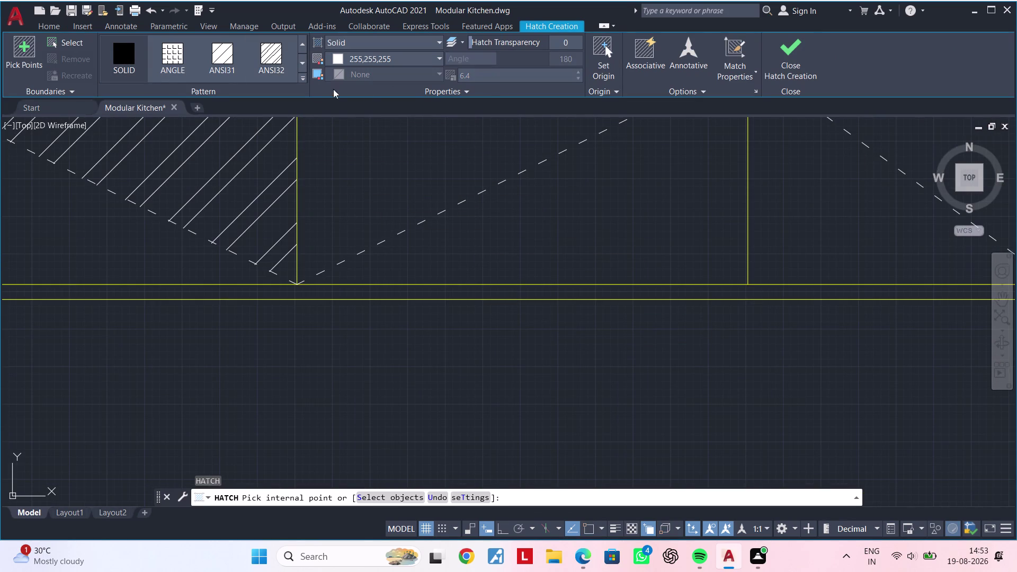
click(125, 58)
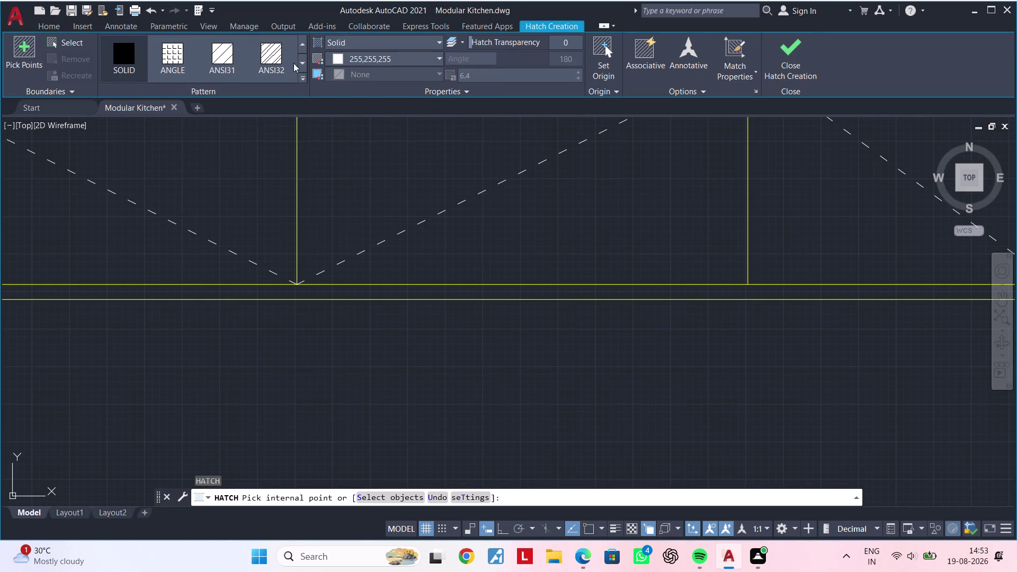
click(338, 59)
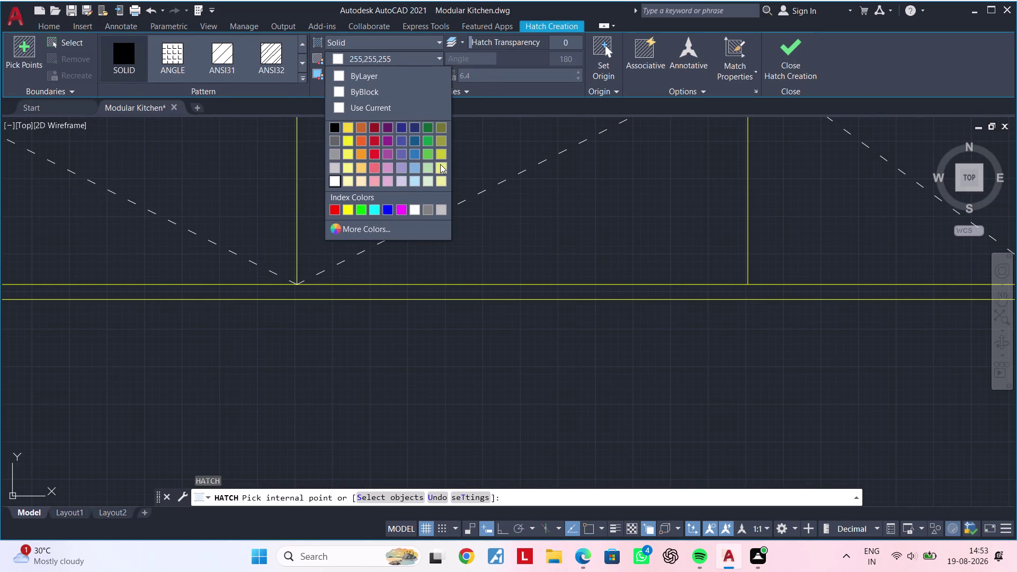
click(441, 164)
click(419, 293)
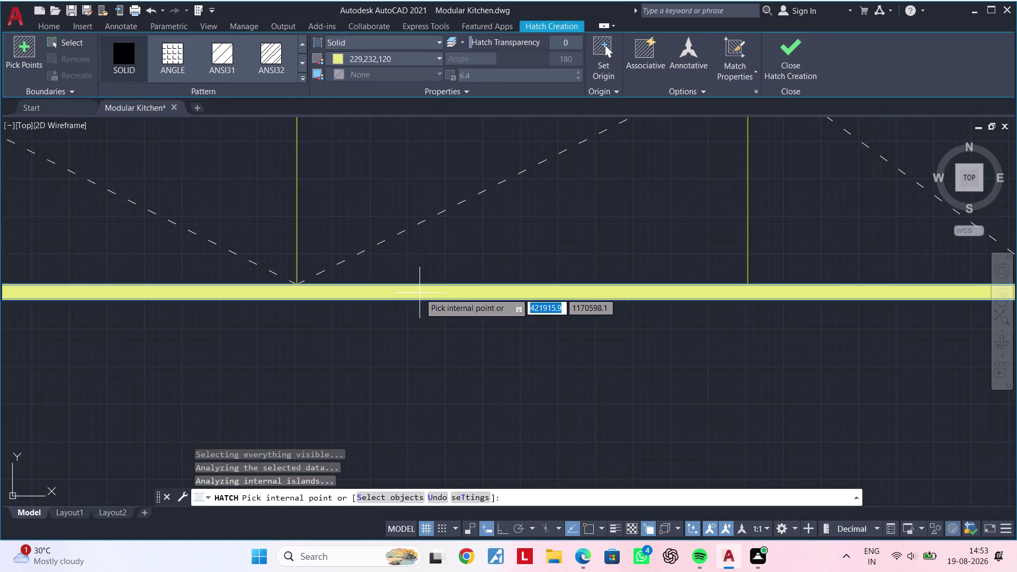
Move to the other elevation's cabinets and switch the hatch colour to magenta.
scroll(down, 3)
middle_drag(468, 331, 486, 271)
scroll(up, 3)
middle_drag(491, 325, 460, 235)
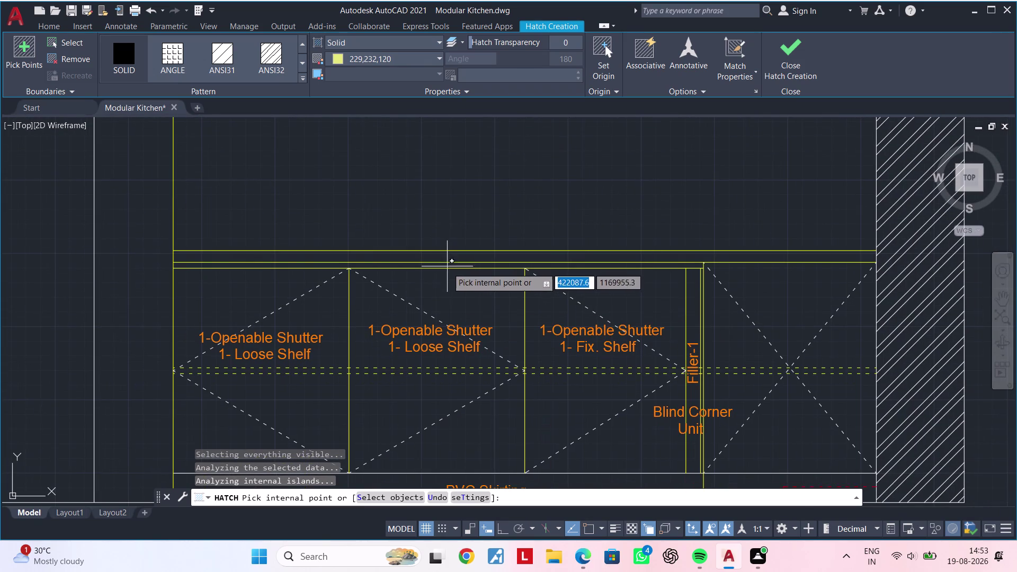
click(339, 57)
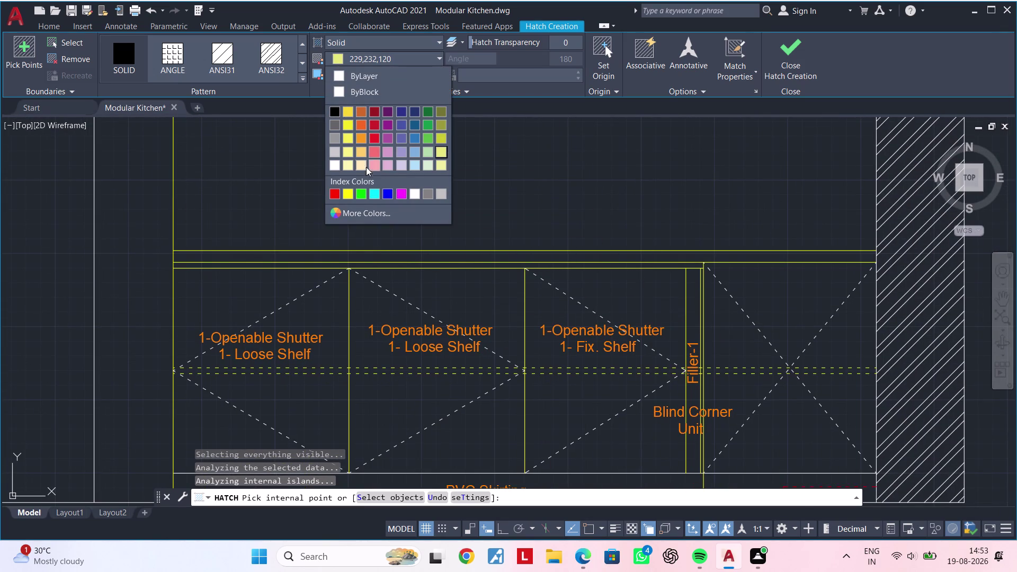
click(398, 193)
key(Escape)
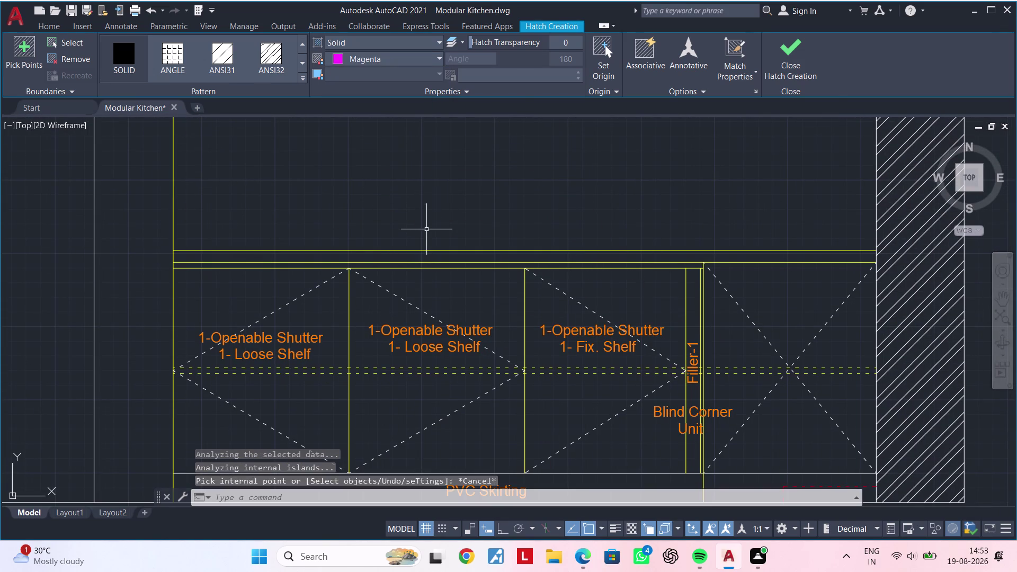
key(Escape)
key(Escape)
Fill the strip above the base cabinets with solid magenta.
text(h)
key(space)
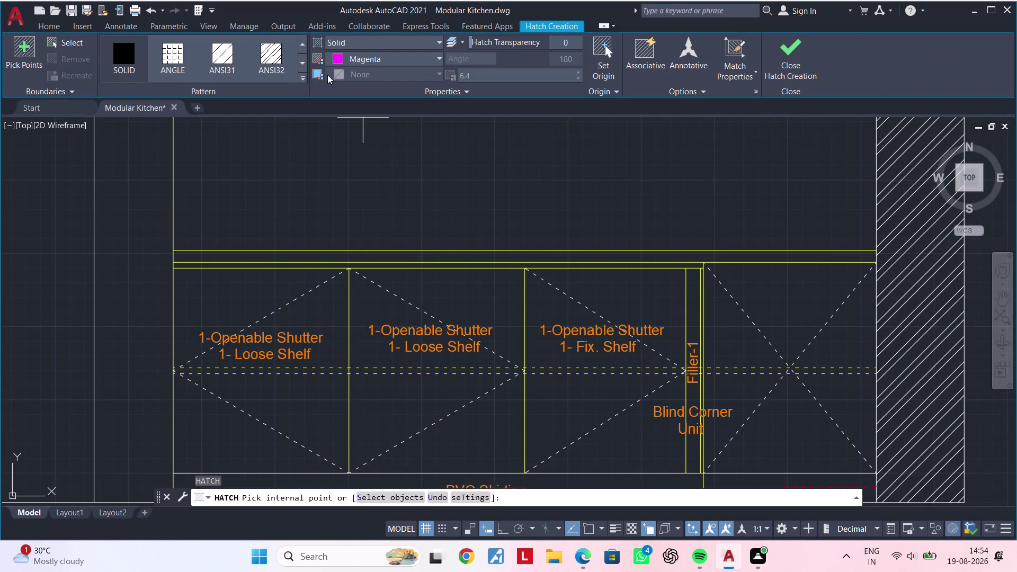
scroll(up, 3)
click(447, 257)
scroll(down, 3)
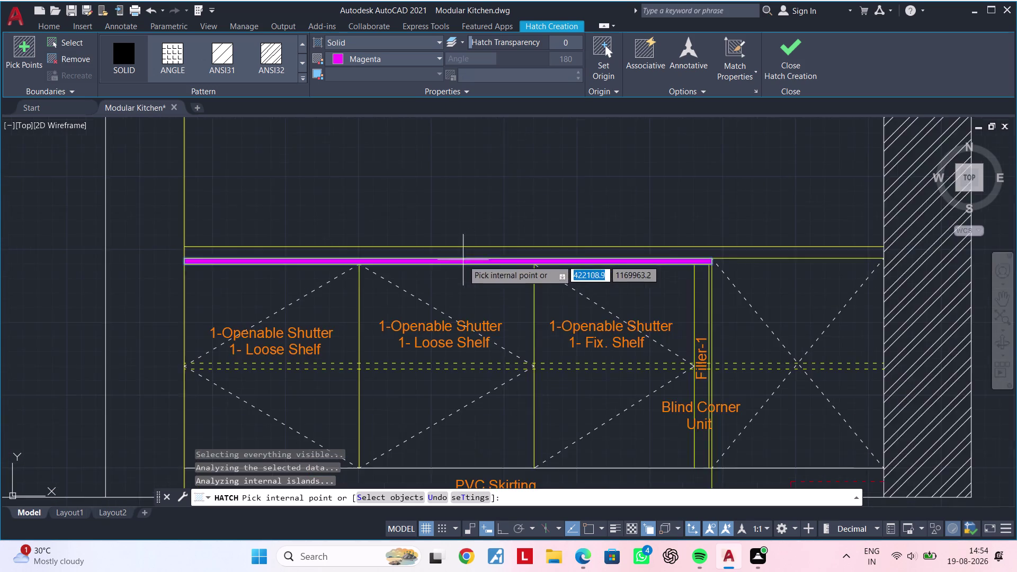
scroll(down, 3)
scroll(up, 3)
key(Escape)
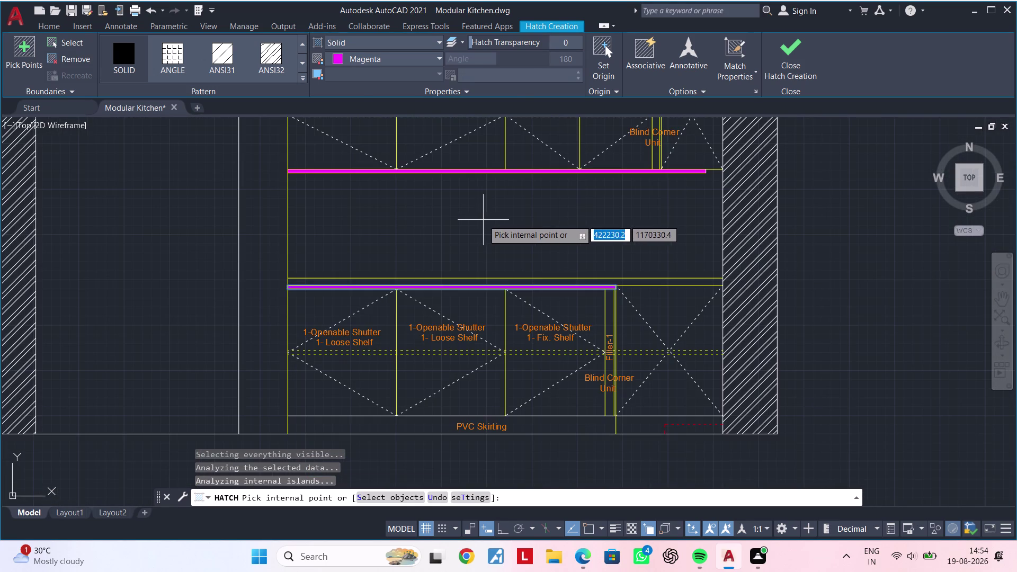
key(Escape)
middle_drag(483, 226, 465, 294)
key(Escape)
Fill the strip under the wall cabinets with solid bright yellow.
scroll(up, 3)
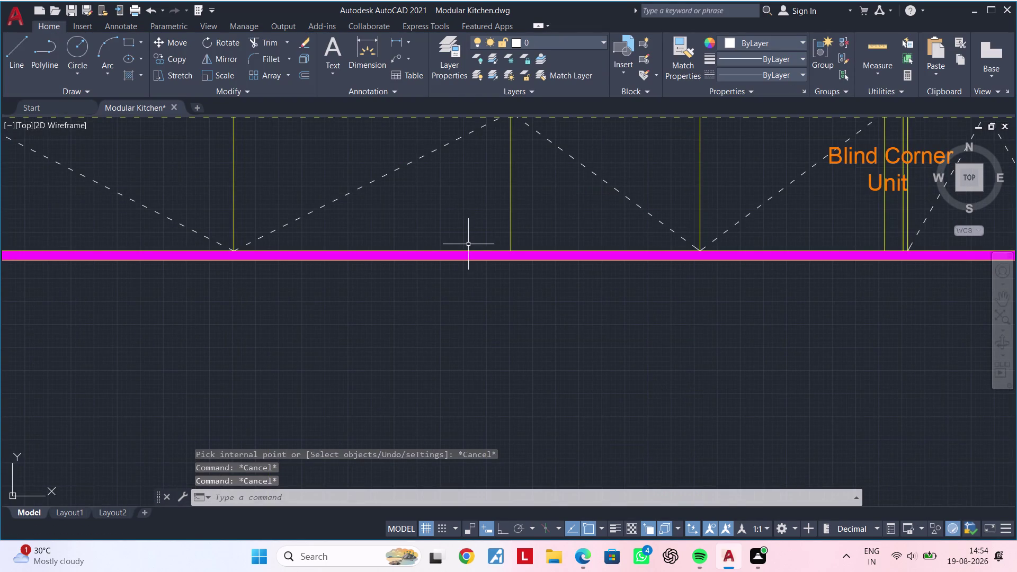
key(h)
key(space)
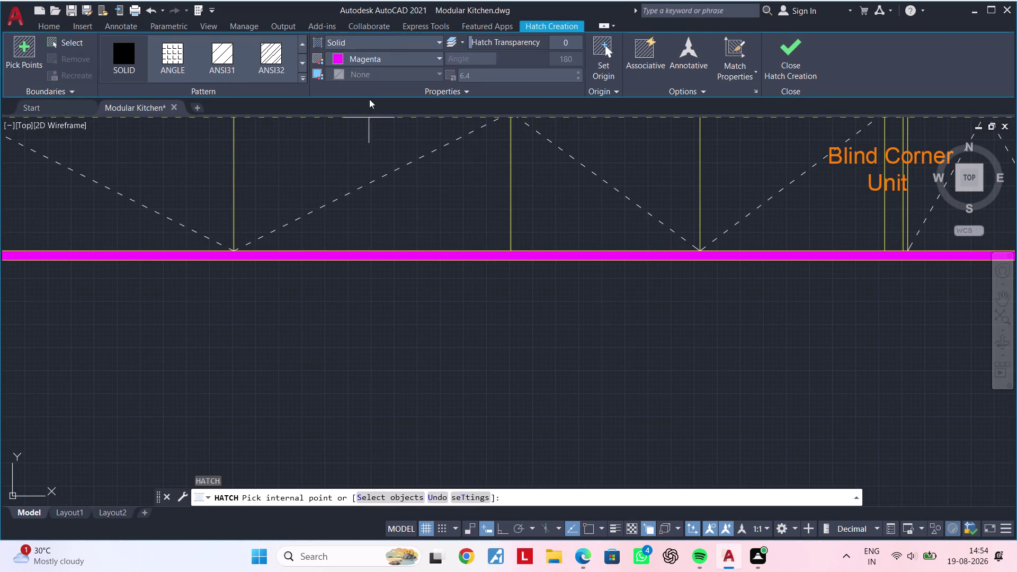
click(350, 58)
click(346, 153)
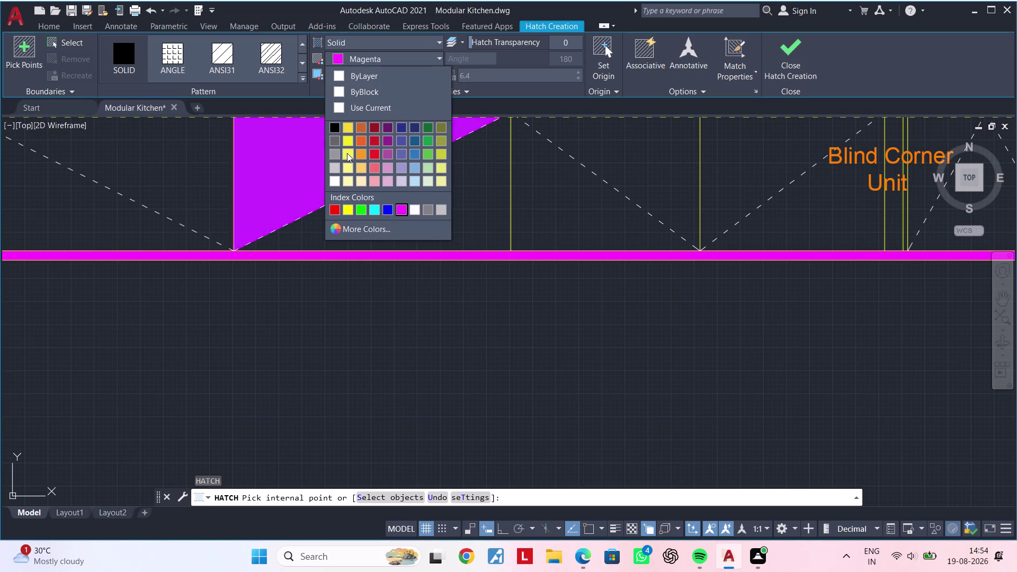
click(458, 255)
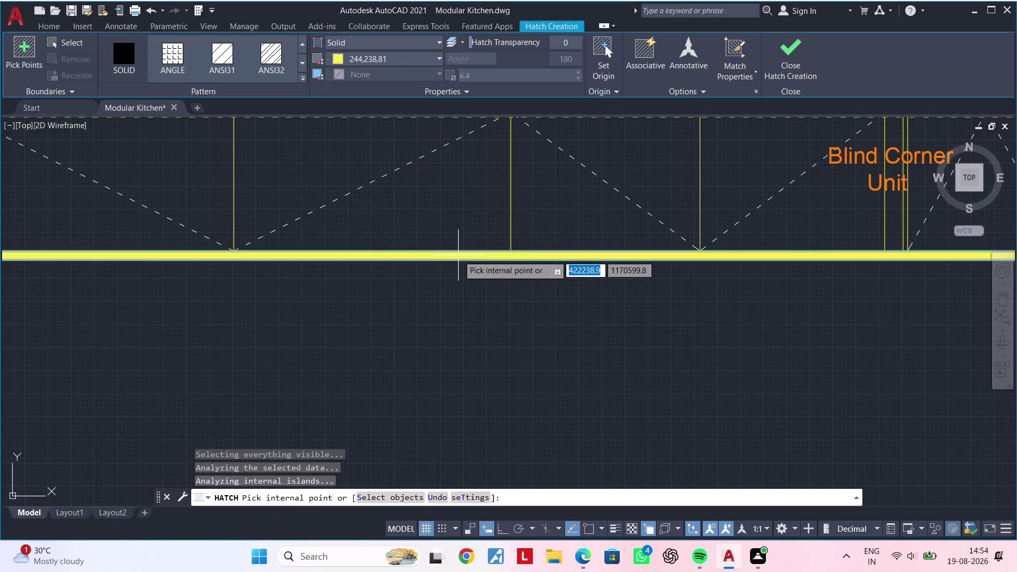
scroll(down, 3)
middle_drag(489, 294, 451, 280)
Close the hatch command and pan across the elevations to review the coloured bands.
key(Escape)
key(Escape)
scroll(up, 3)
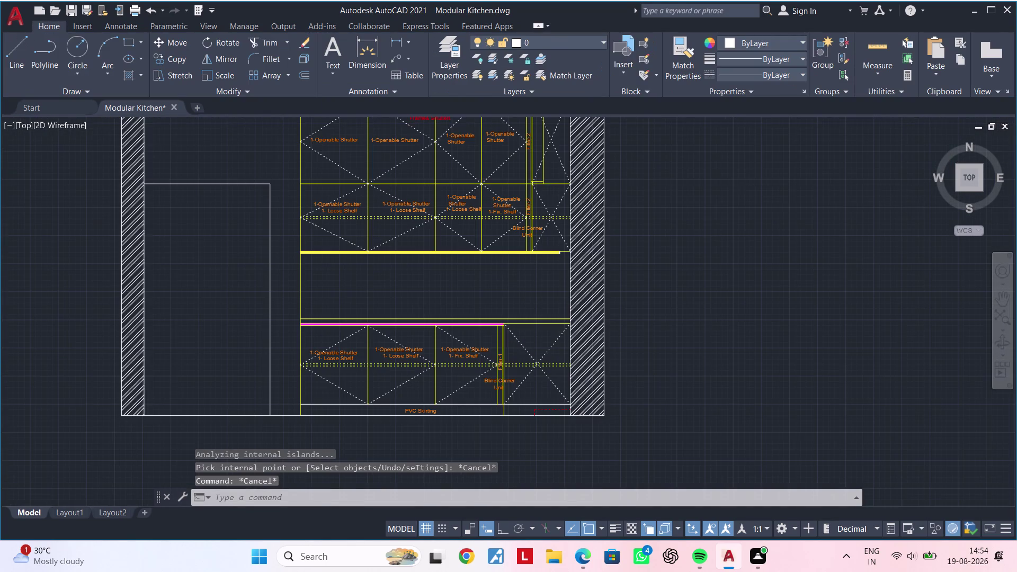
middle_drag(473, 276, 432, 289)
key(Escape)
key(Escape)
middle_drag(371, 280, 498, 280)
scroll(down, 3)
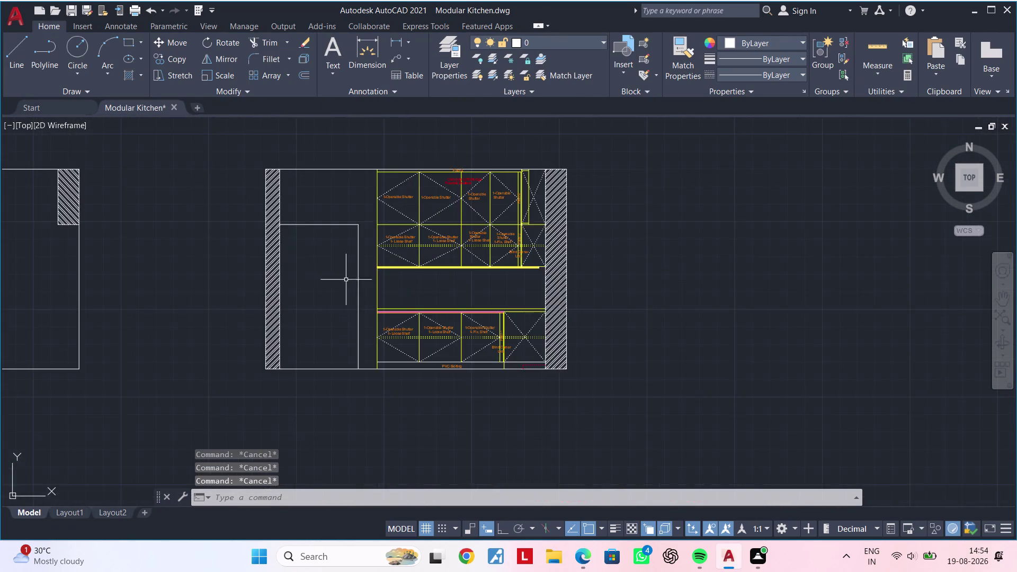
Select the profile Light label on the main counter elevation and start Copy (CO).
middle_drag(310, 273, 453, 267)
middle_drag(59, 255, 159, 255)
scroll(up, 3)
scroll(down, 3)
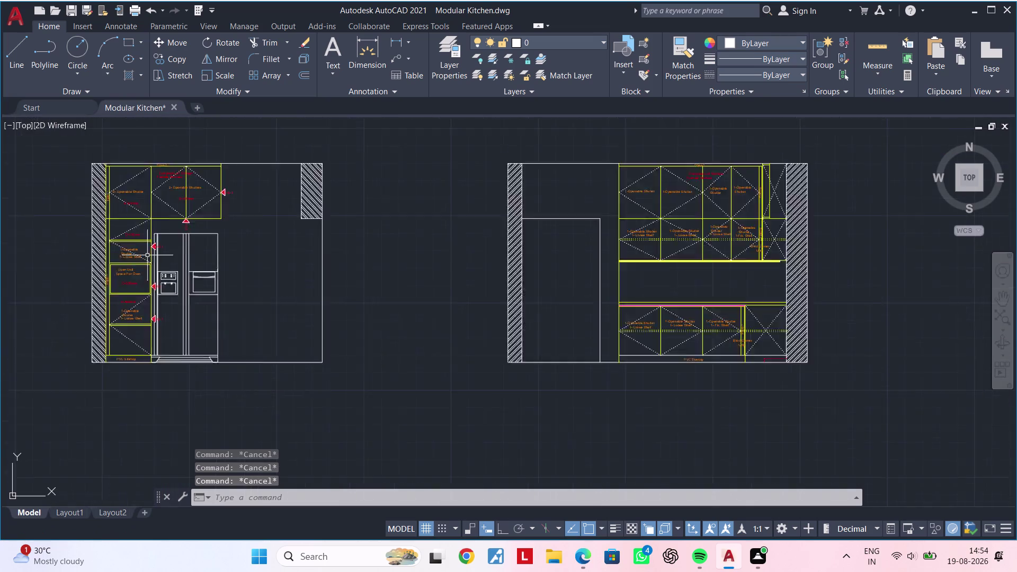
scroll(down, 3)
middle_drag(211, 246, 159, 385)
scroll(up, 3)
middle_drag(115, 186, 237, 209)
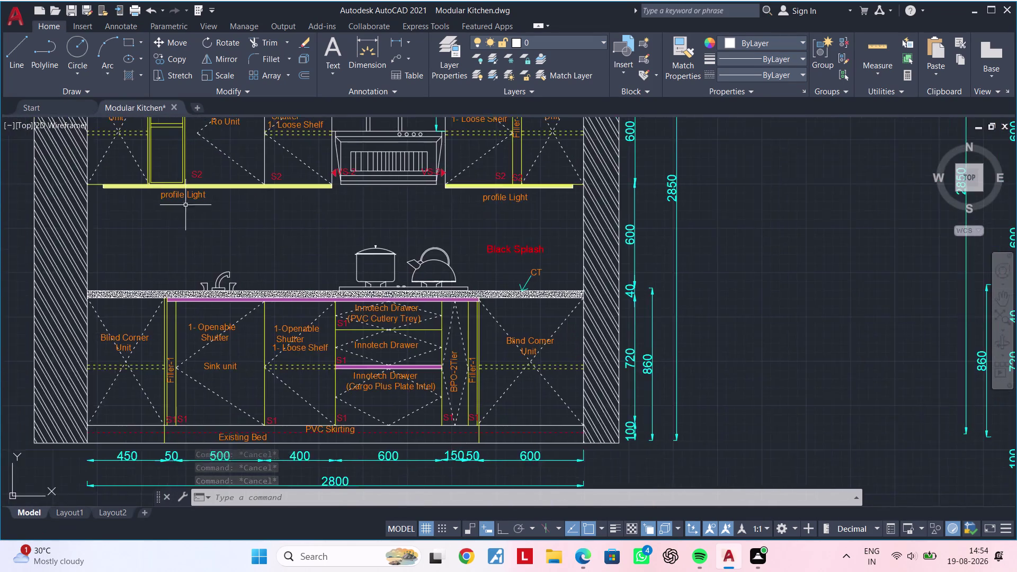
scroll(up, 3)
click(193, 186)
key(c)
key(o)
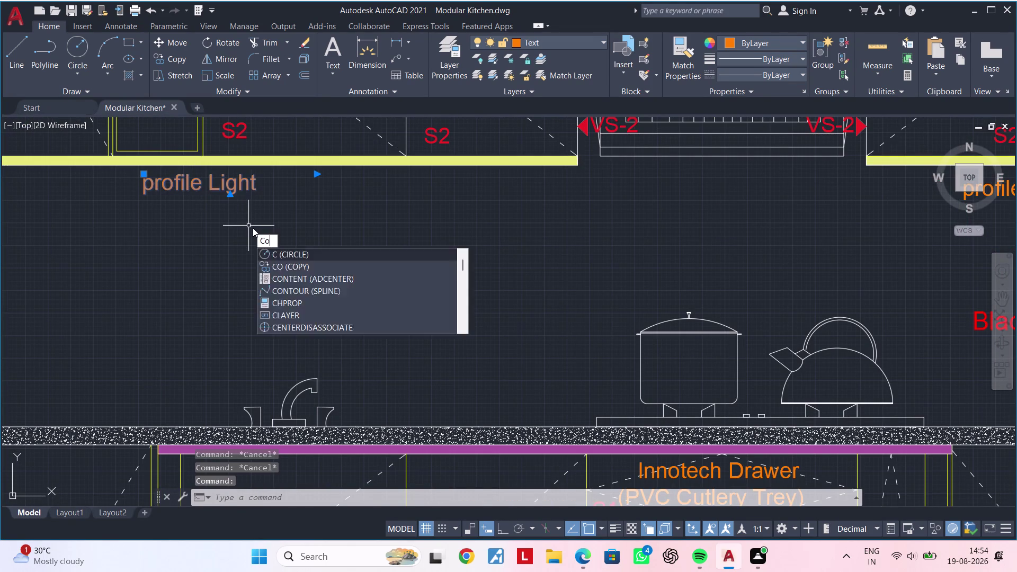
key(space)
Place the profile Light label copy below the other elevation's yellow strip.
drag(207, 190, 221, 201)
scroll(down, 3)
middle_drag(634, 318, 0, 222)
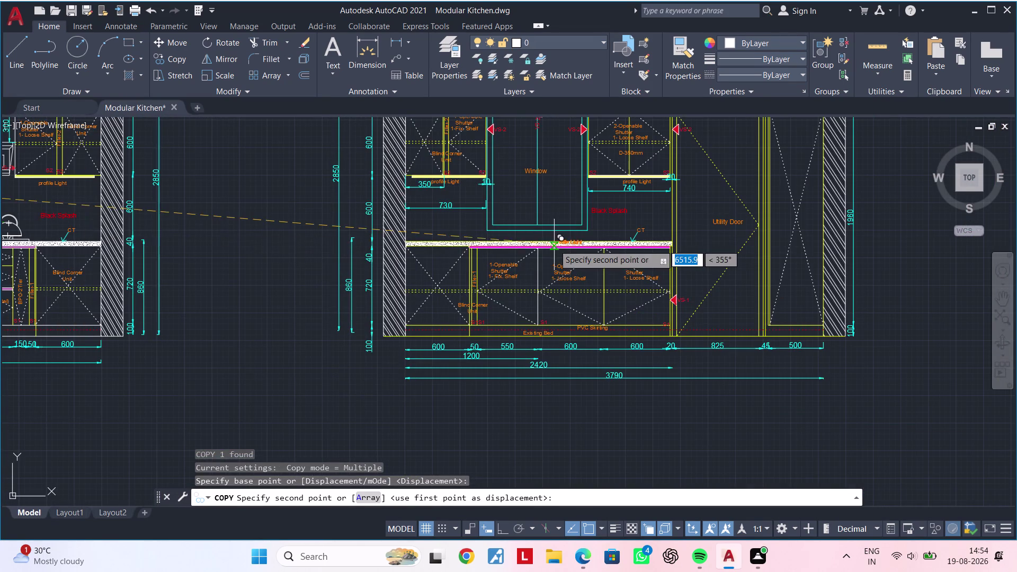
middle_drag(628, 263, 0, 256)
scroll(down, 3)
middle_drag(331, 305, 537, 170)
scroll(up, 3)
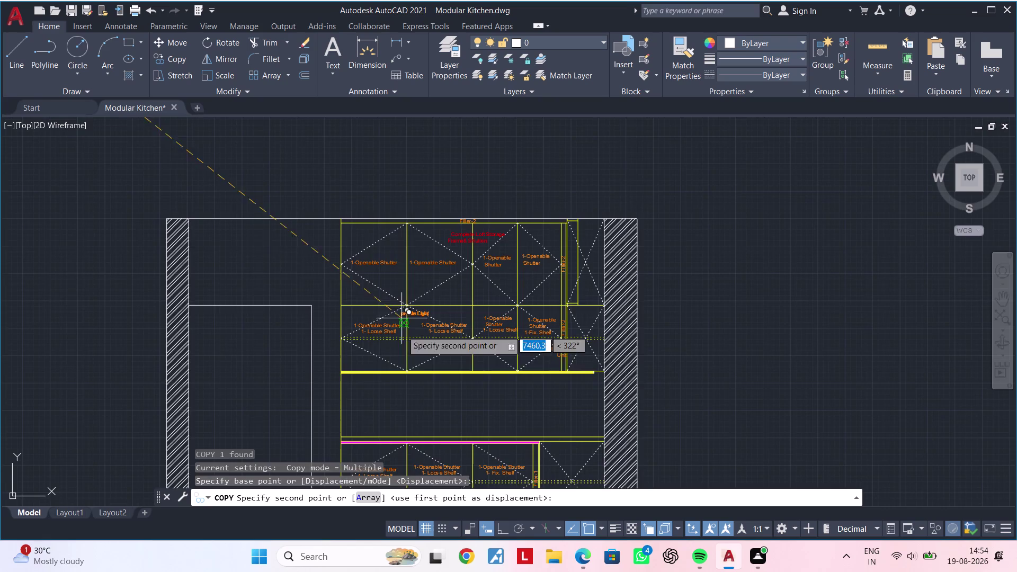
middle_drag(400, 350, 408, 260)
scroll(up, 3)
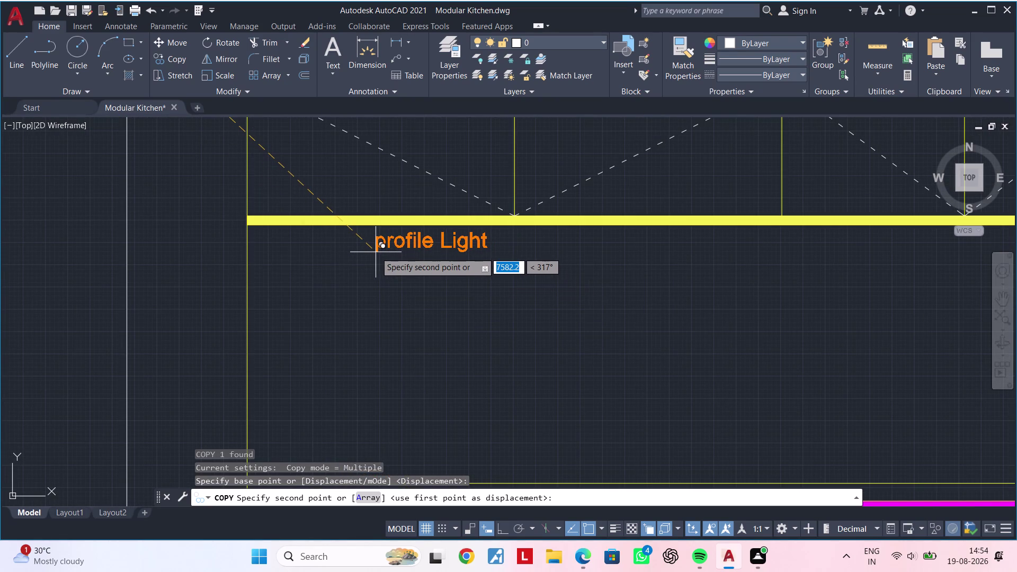
click(484, 252)
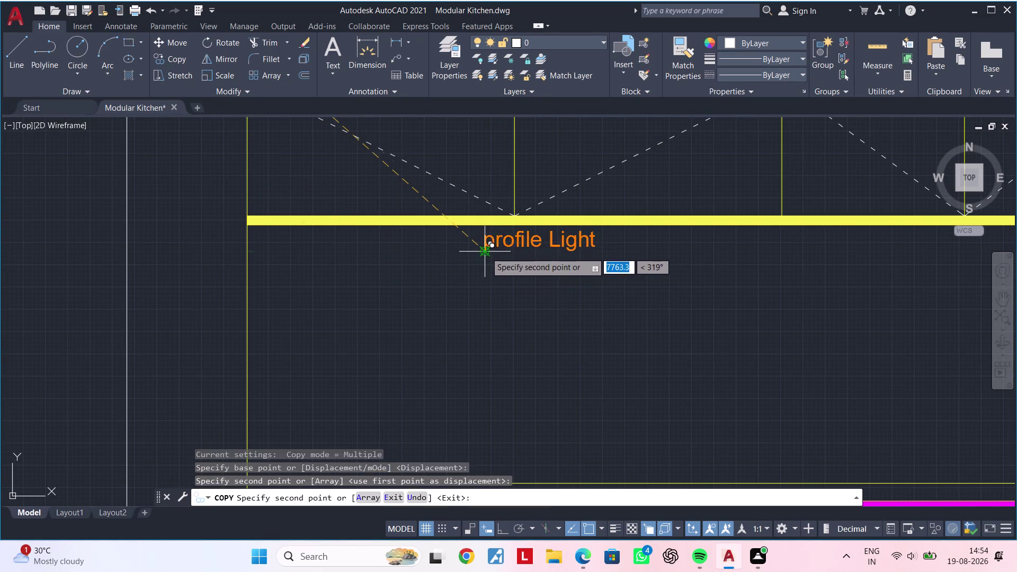
scroll(down, 3)
middle_drag(725, 287, 449, 278)
key(Escape)
key(Escape)
key(Escape)
Select the CT countertop label and its neighbouring label.
scroll(down, 3)
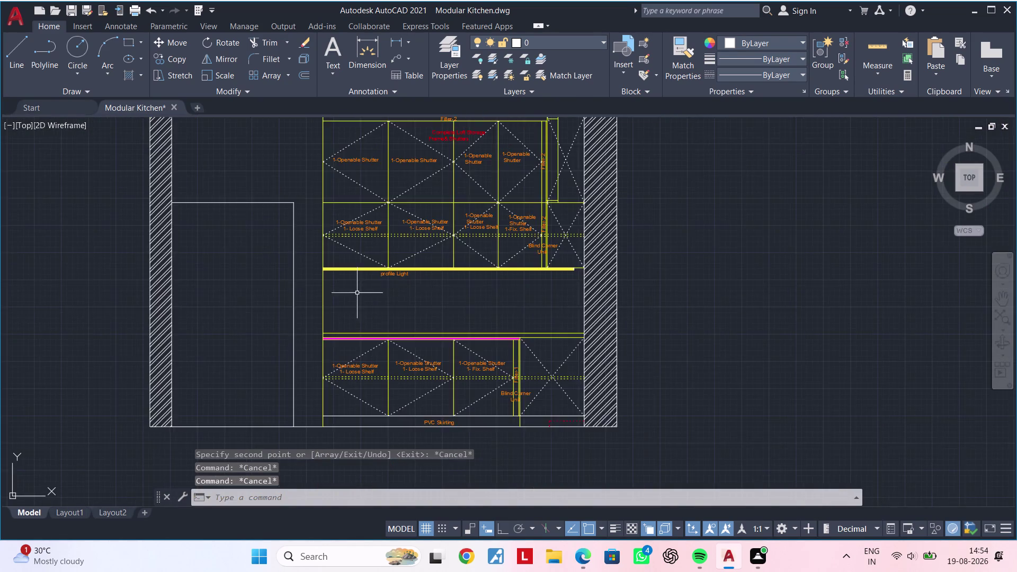
middle_drag(352, 293, 657, 258)
middle_drag(330, 259, 606, 261)
middle_drag(319, 214, 314, 334)
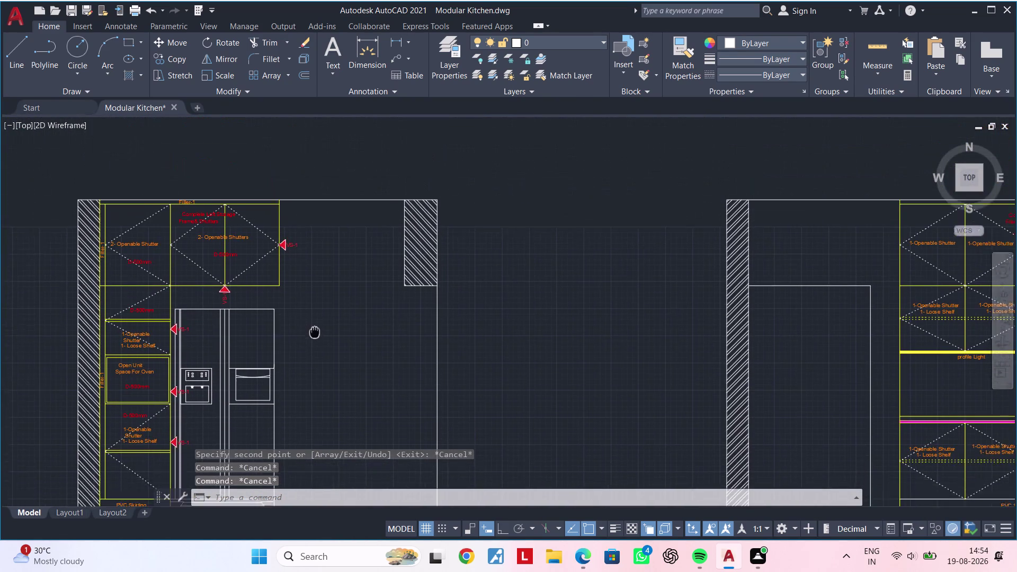
middle_drag(314, 335, 323, 280)
scroll(down, 3)
middle_drag(331, 265, 302, 362)
scroll(up, 3)
scroll(up, 3)
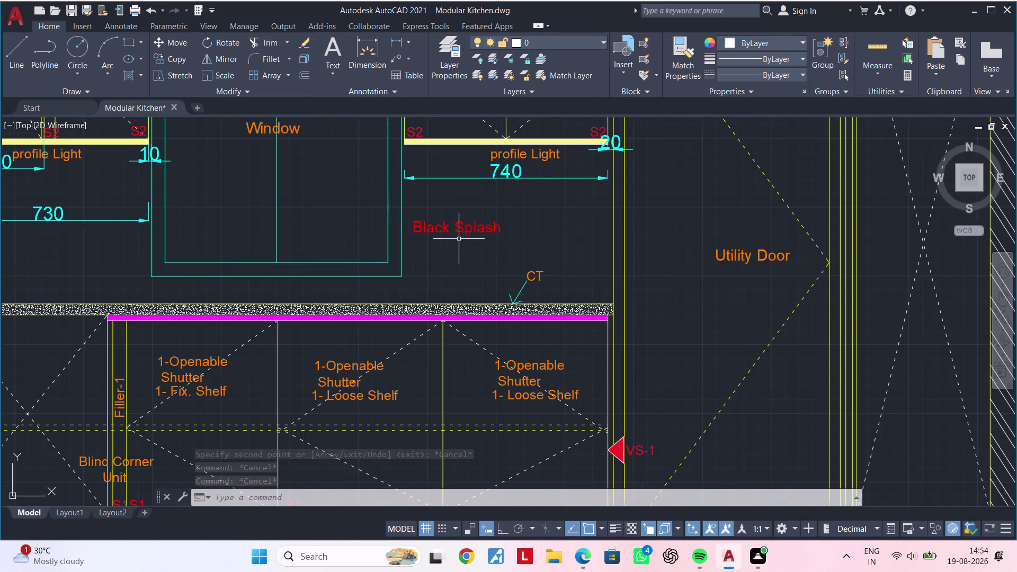
click(459, 232)
click(539, 277)
Add the CT leader and its arrowhead to the selection with a window.
scroll(up, 3)
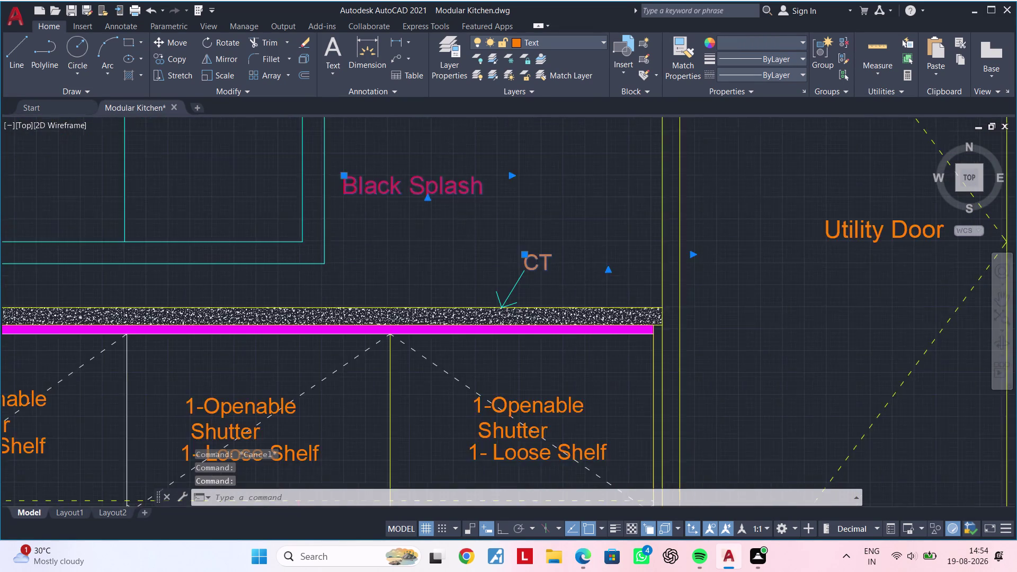
scroll(up, 3)
click(497, 296)
scroll(up, 3)
click(427, 262)
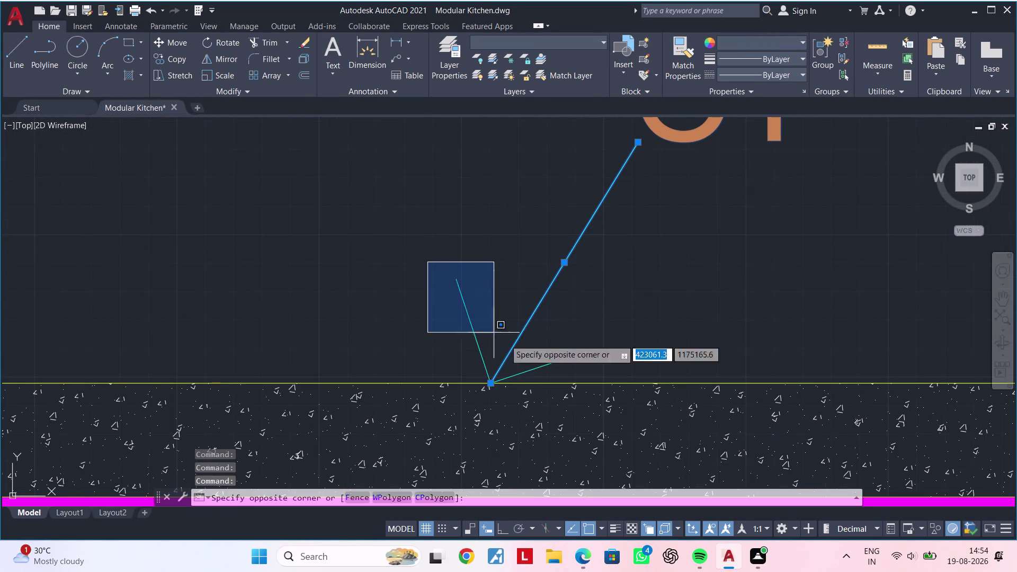
click(624, 396)
scroll(down, 3)
scroll(down, 3)
middle_drag(652, 321, 479, 307)
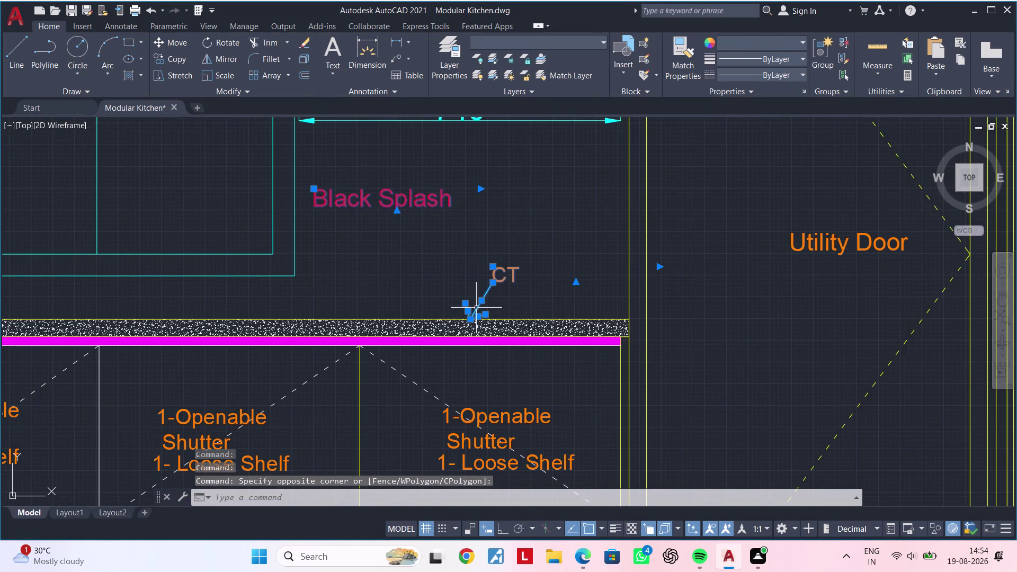
Copy the CT label and leader from the leader tip onto the neighbouring elevation's countertop.
text(co)
key(space)
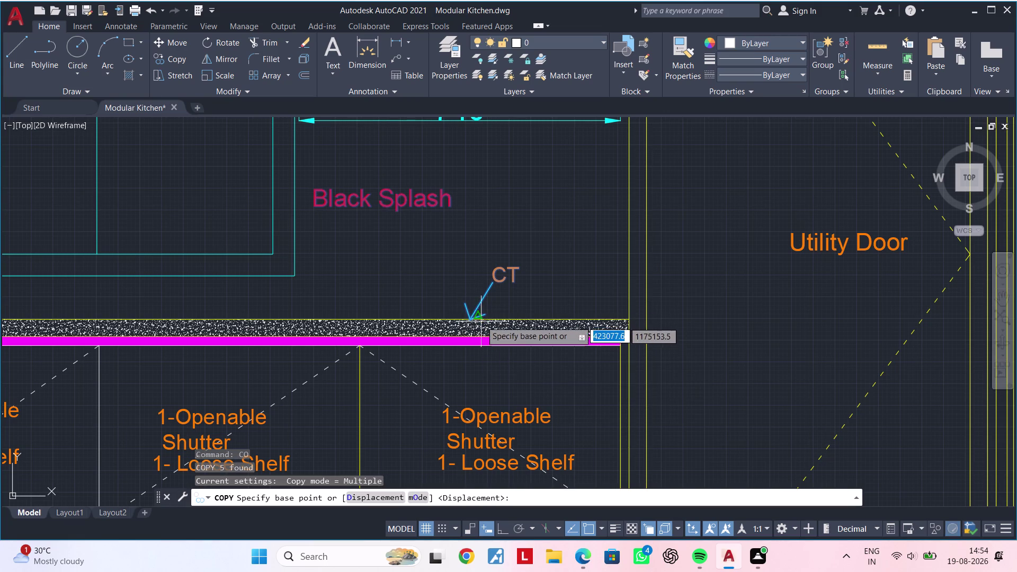
click(472, 318)
scroll(down, 3)
scroll(down, 3)
middle_drag(554, 333, 292, 212)
scroll(down, 3)
middle_drag(442, 318, 432, 247)
scroll(up, 3)
middle_drag(352, 300, 393, 253)
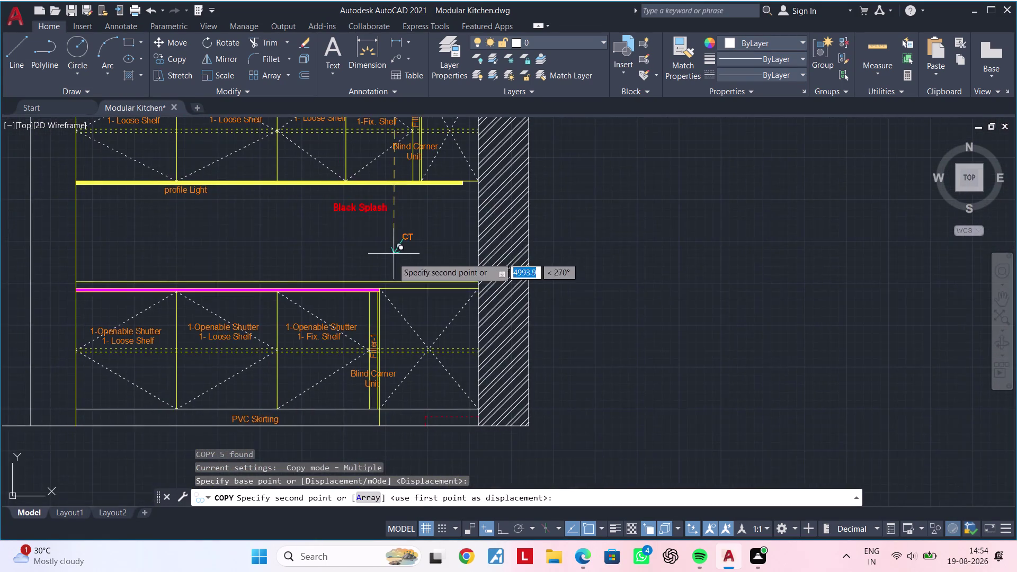
scroll(up, 3)
click(405, 286)
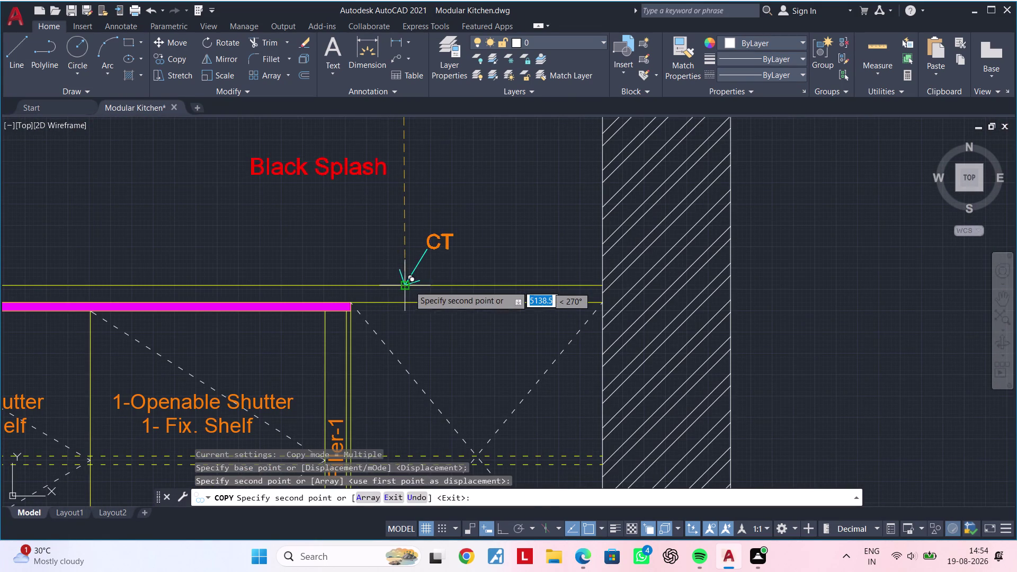
key(Escape)
key(Escape)
Clear the leftover selection and start the Hatch command (H).
middle_drag(349, 264, 510, 246)
key(Escape)
key(Escape)
text(h)
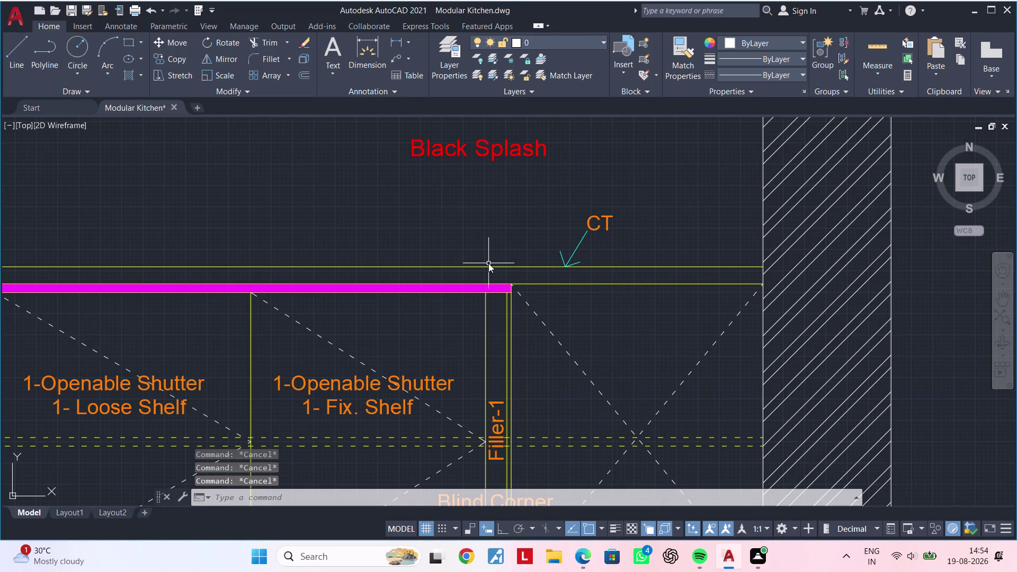
key(space)
Hatch the countertop strip with a white AR-CONC pattern.
click(339, 63)
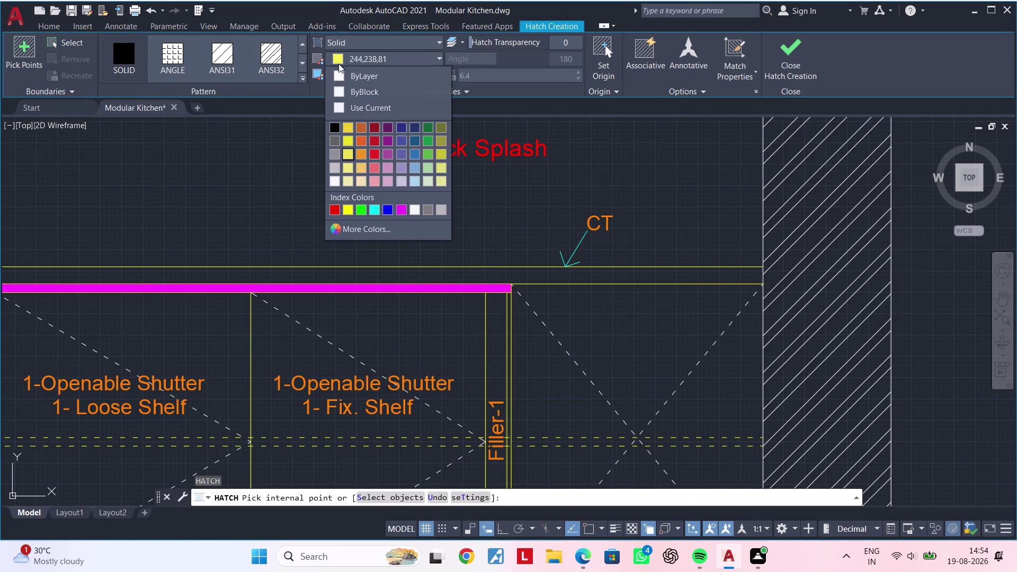
click(332, 185)
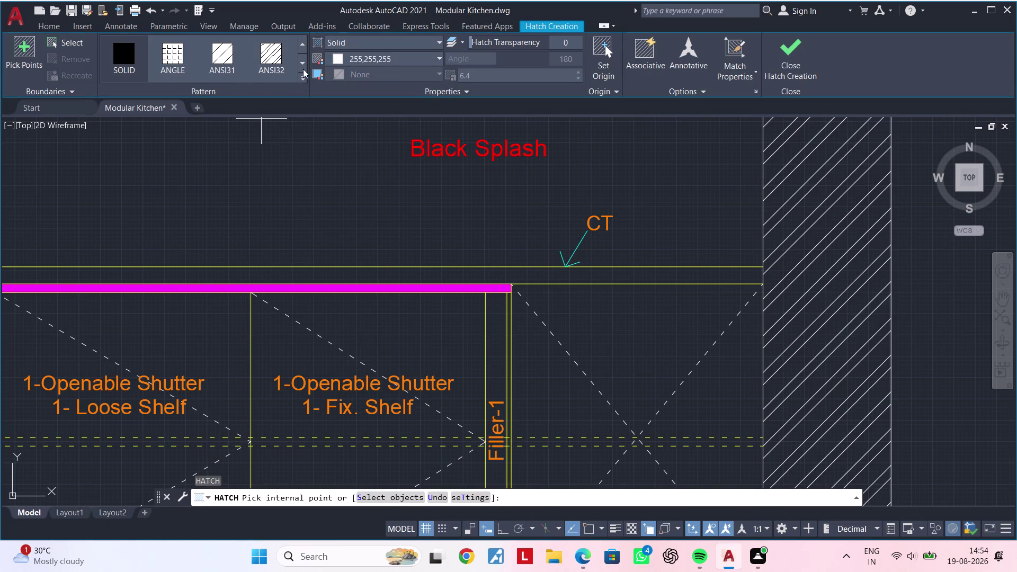
click(303, 68)
click(303, 78)
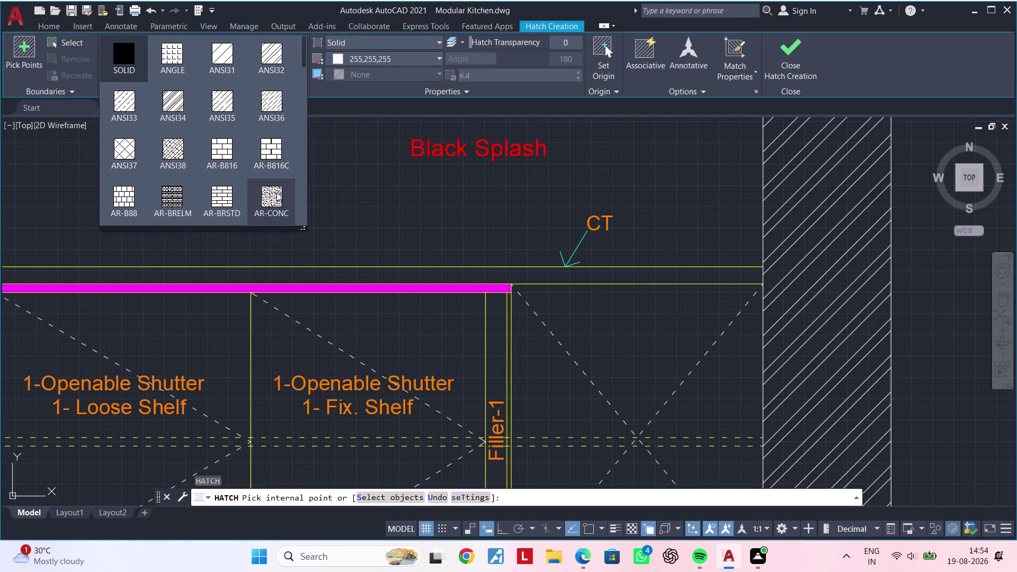
click(276, 194)
click(399, 274)
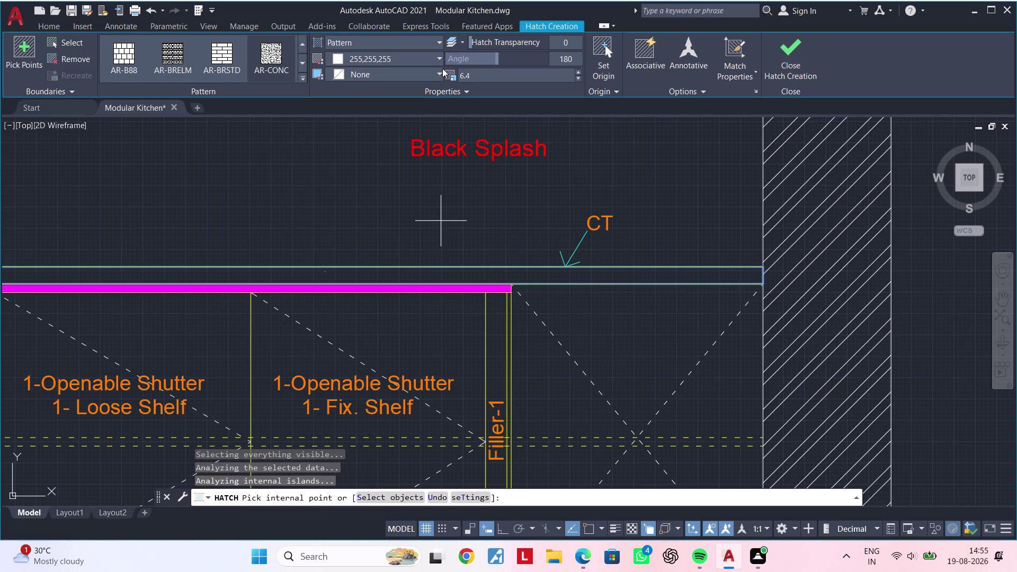
Set the hatch pattern scale to 0.9.
click(577, 73)
triple_click(577, 73)
click(577, 72)
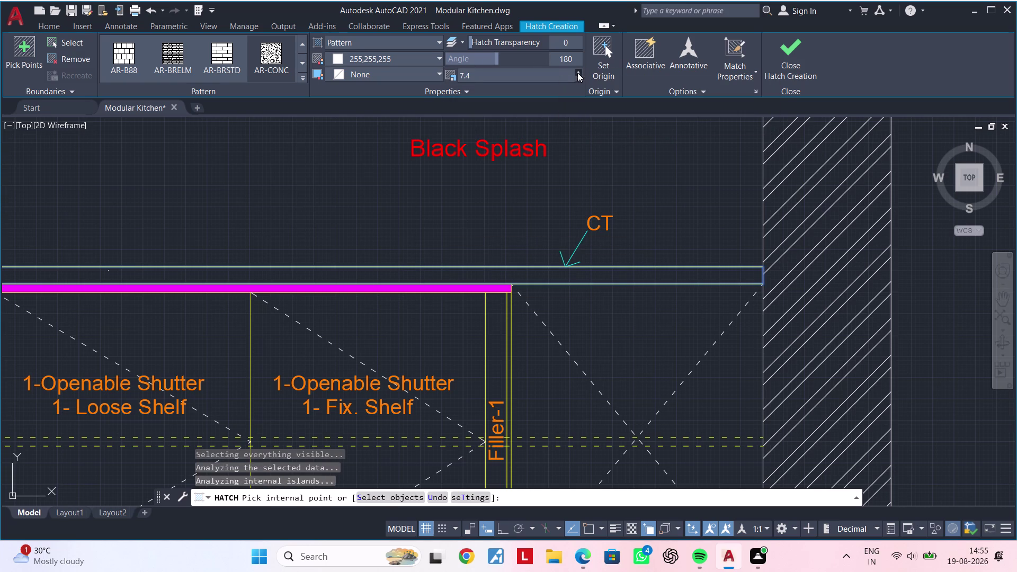
double_click(577, 73)
double_click(578, 79)
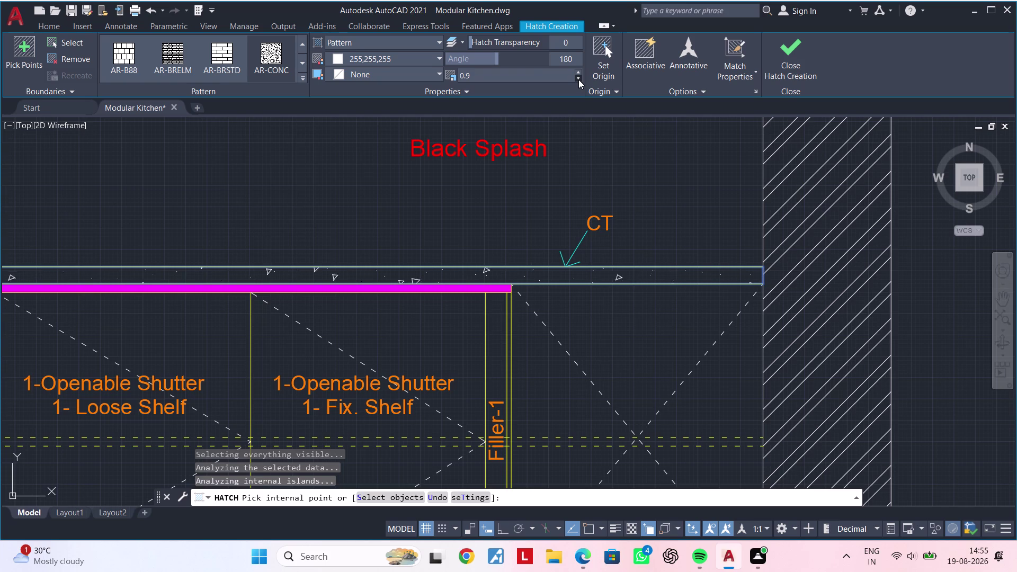
triple_click(578, 79)
double_click(578, 80)
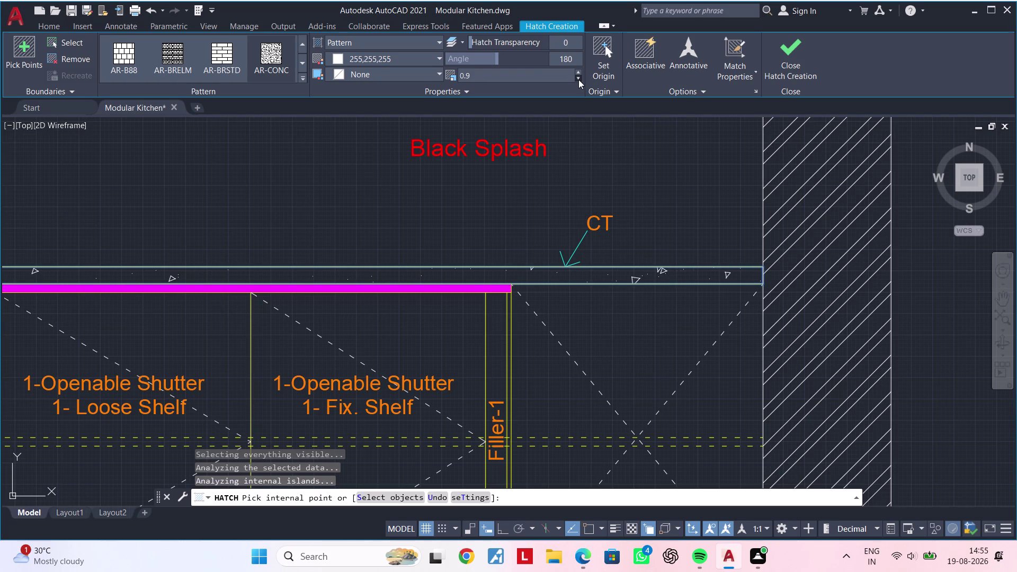
click(579, 80)
Extend the concrete hatch to the backsplash area and finish the hatch.
click(508, 126)
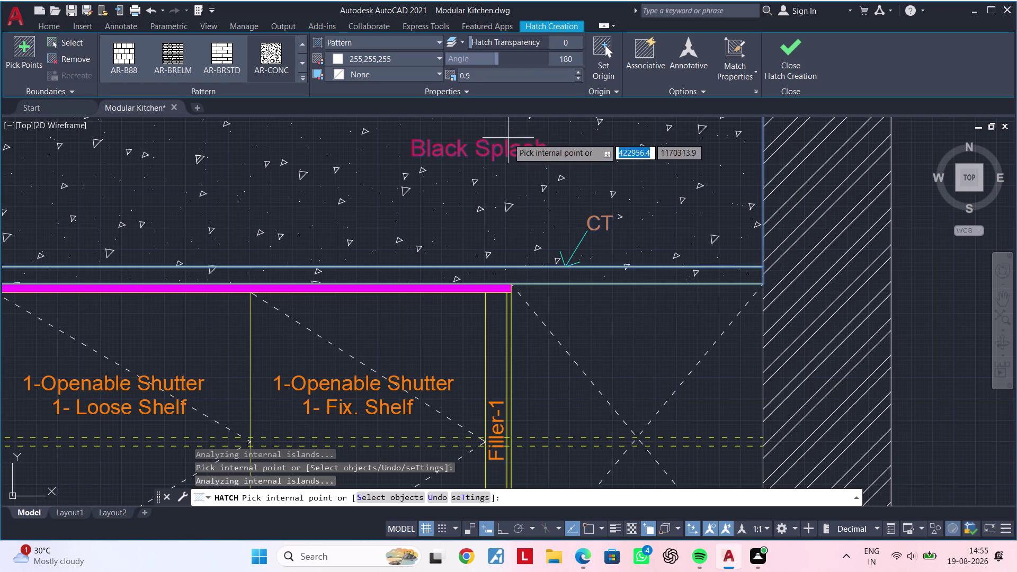
scroll(down, 3)
key(Escape)
key(Escape)
middle_drag(457, 189, 447, 251)
key(Escape)
key(Escape)
click(381, 245)
key(Escape)
key(Escape)
click(360, 230)
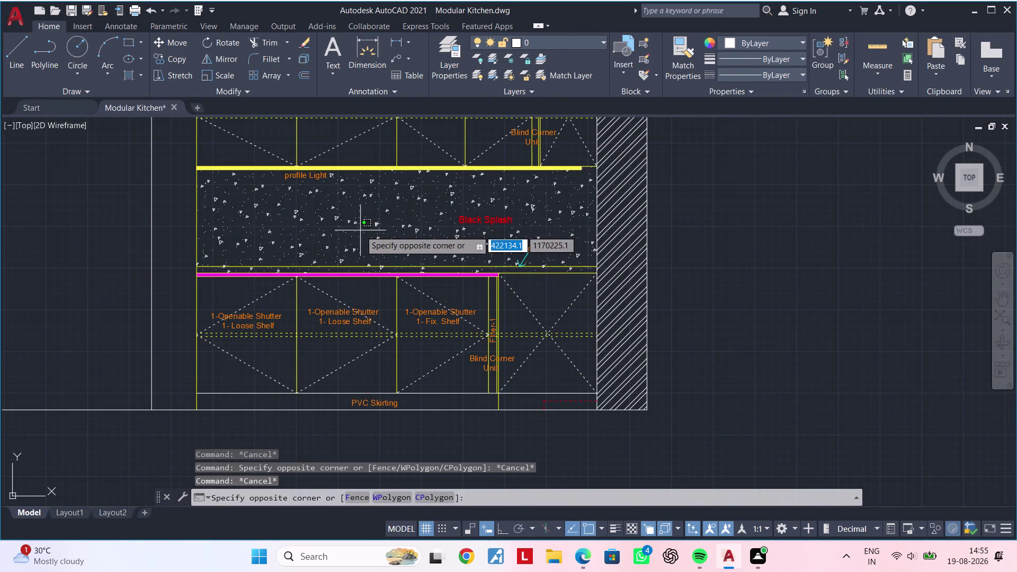
Delete the stray concrete hatch from the backsplash area.
click(336, 216)
key(Delete)
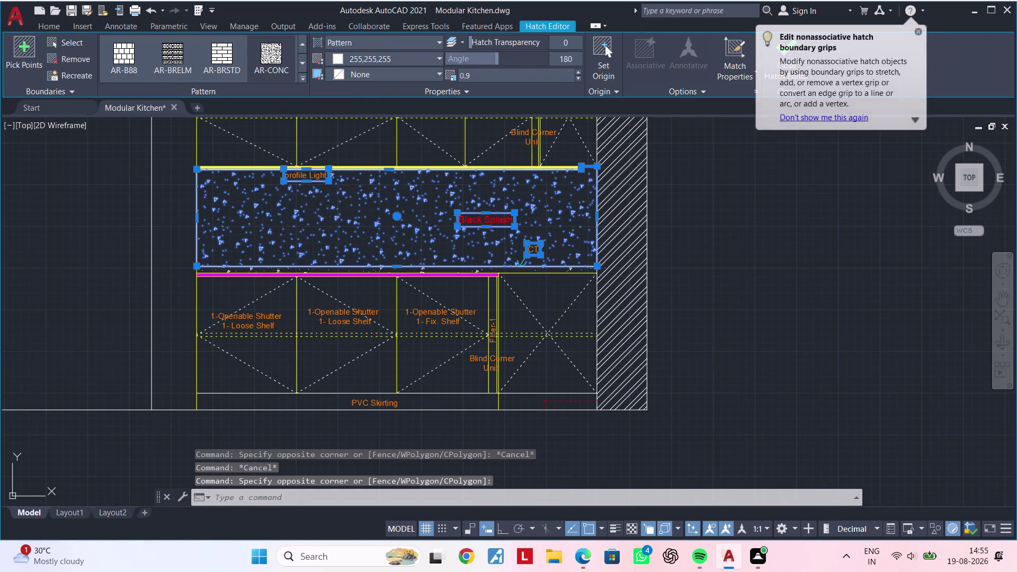
scroll(down, 3)
middle_drag(418, 224, 453, 217)
scroll(up, 3)
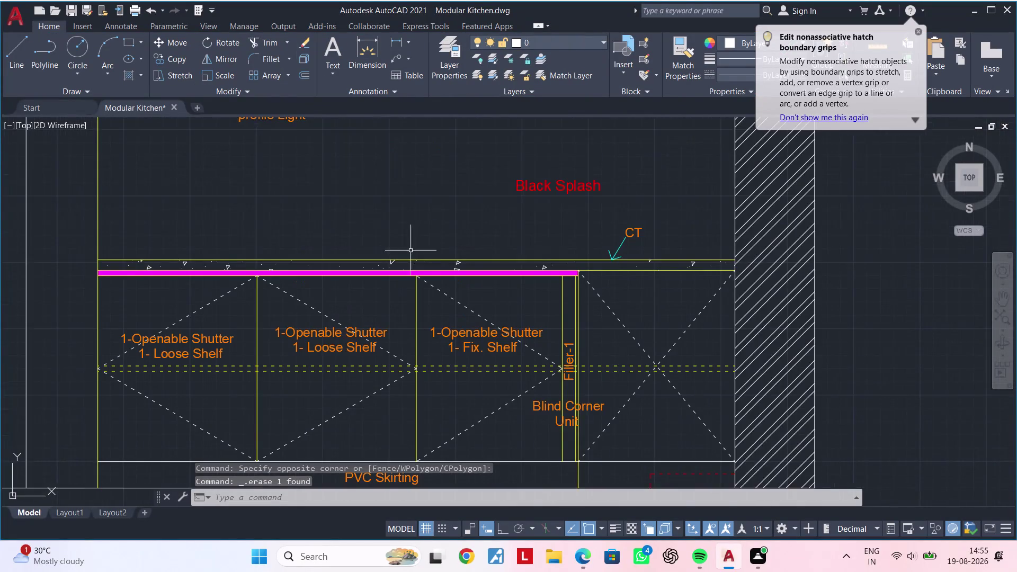
middle_drag(417, 247, 458, 227)
scroll(up, 3)
click(439, 279)
key(Escape)
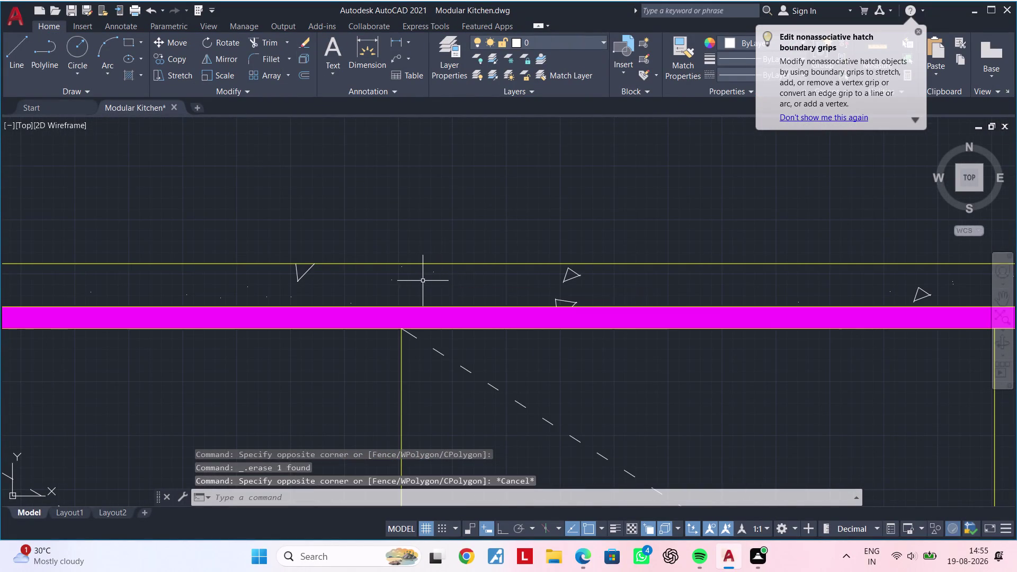
click(406, 281)
key(Escape)
click(292, 283)
click(244, 273)
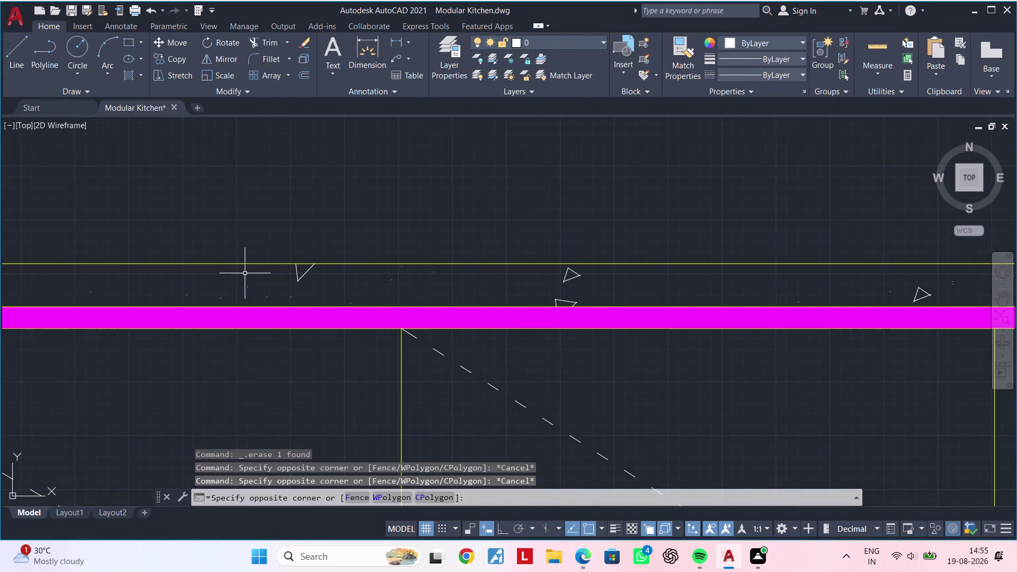
Open the countertop hatch in Hatch Editor and step its pattern scale down from 0.8.
double_click(298, 274)
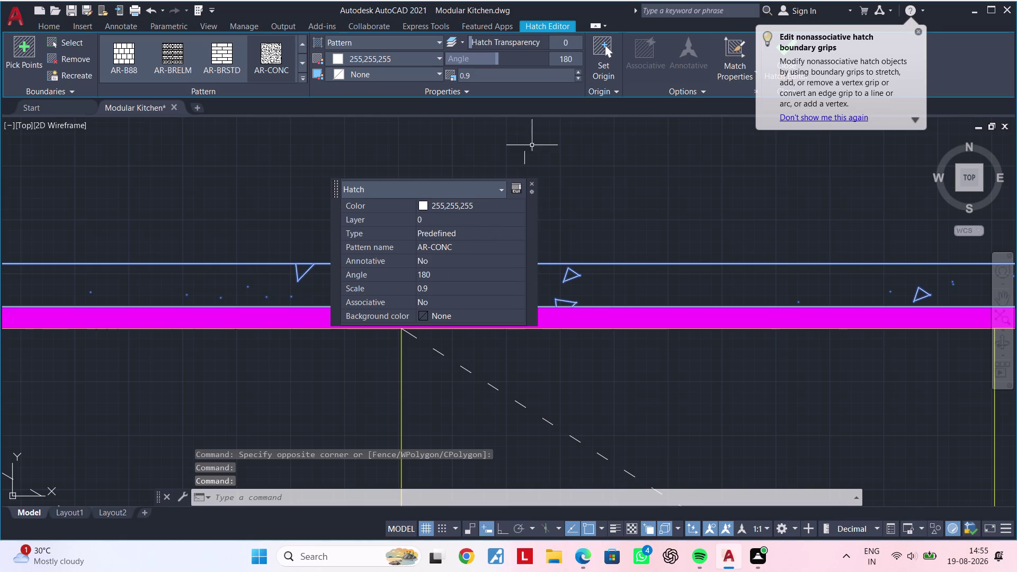
click(578, 77)
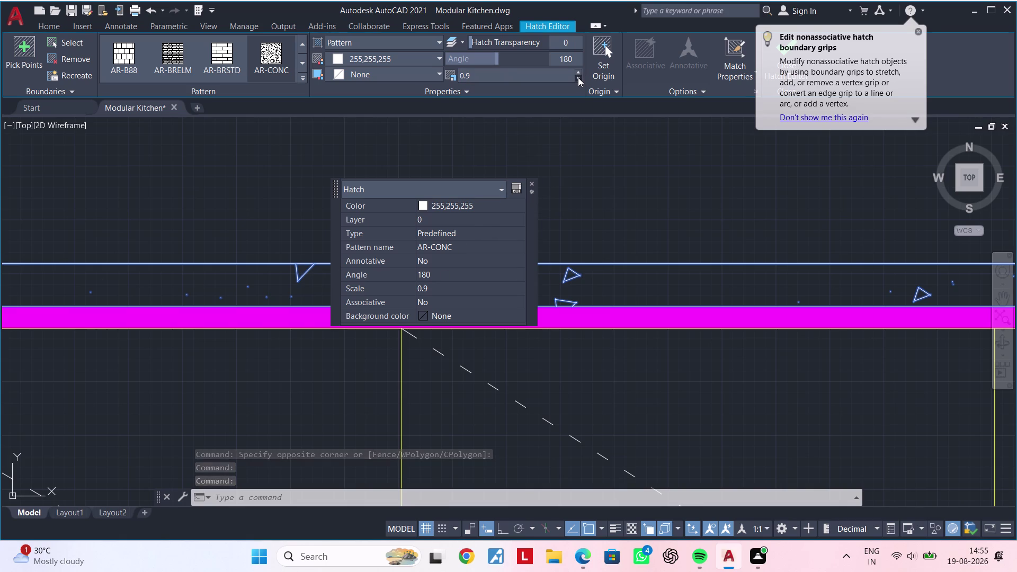
triple_click(578, 78)
triple_click(577, 78)
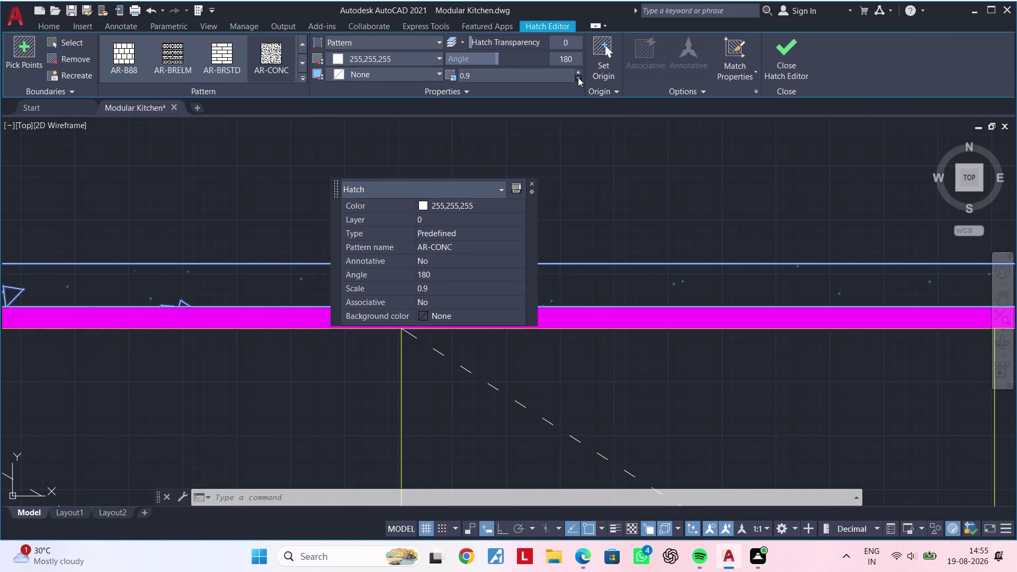
click(578, 77)
click(507, 77)
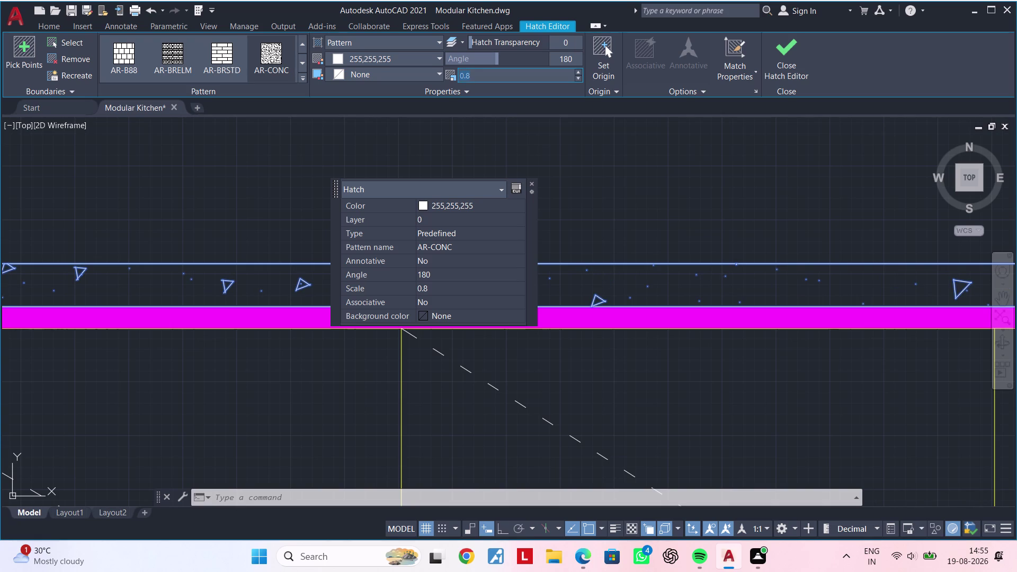
click(578, 75)
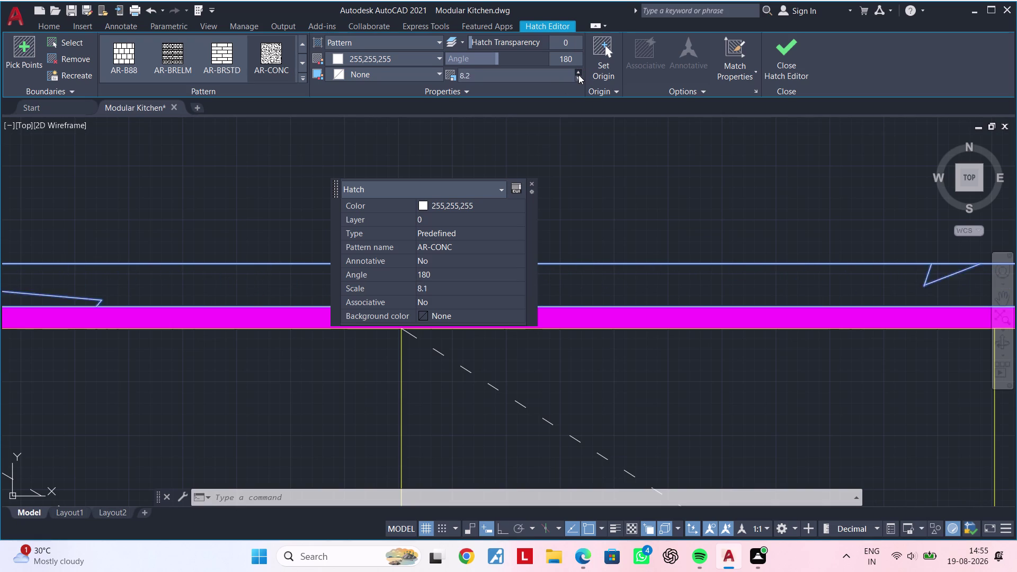
drag(579, 75, 576, 81)
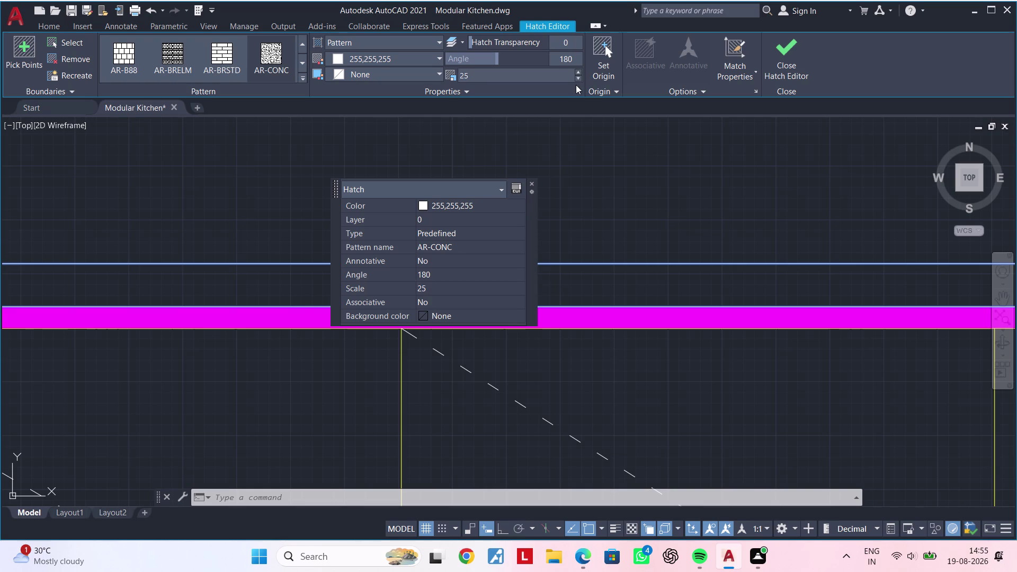
click(581, 74)
double_click(580, 78)
click(580, 78)
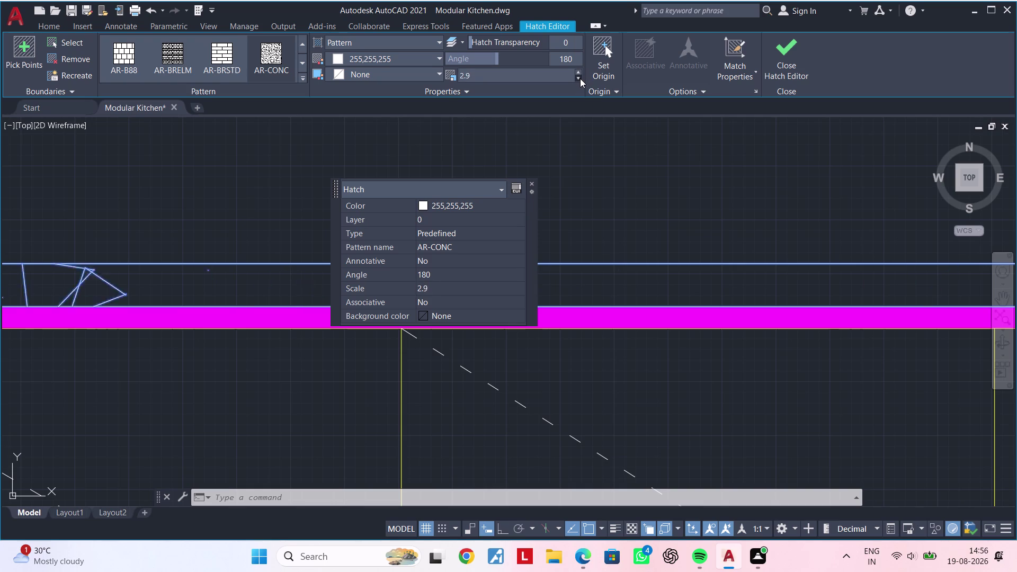
double_click(580, 78)
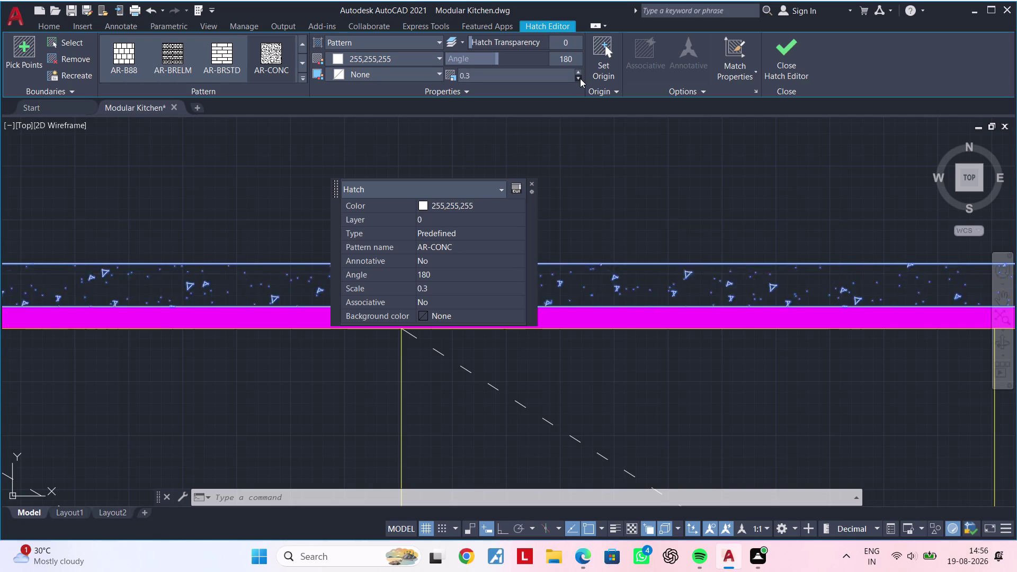
Apply the 0.3 pattern scale to the countertop hatch and exit editing.
click(533, 184)
key(Escape)
scroll(down, 3)
key(Escape)
key(Escape)
scroll(down, 3)
middle_drag(557, 193, 461, 229)
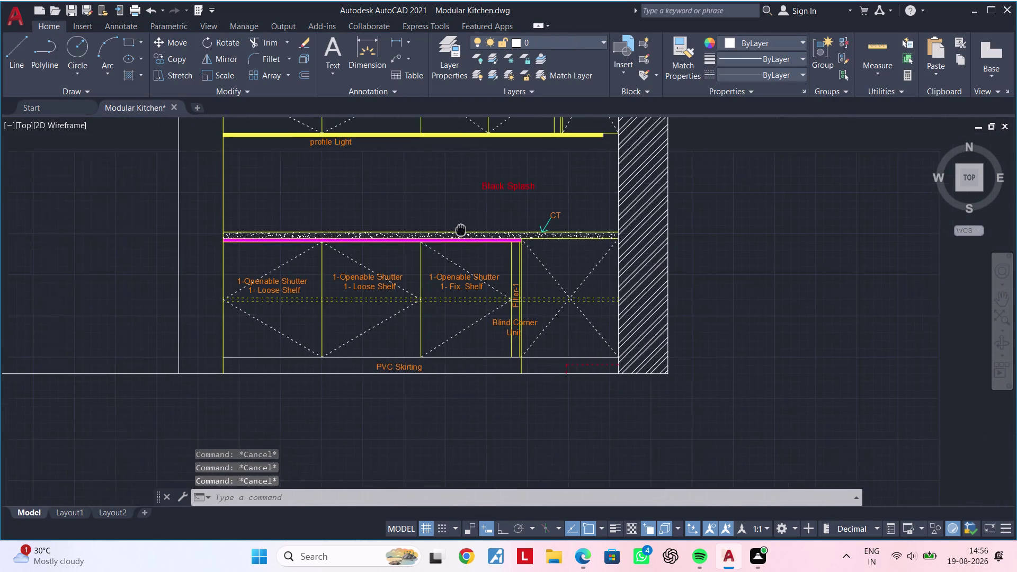
Pan from the second kitchen elevation over to the fridge elevation's D-500mm label.
middle_drag(460, 229, 451, 241)
key(Escape)
key(Escape)
middle_drag(439, 236, 435, 257)
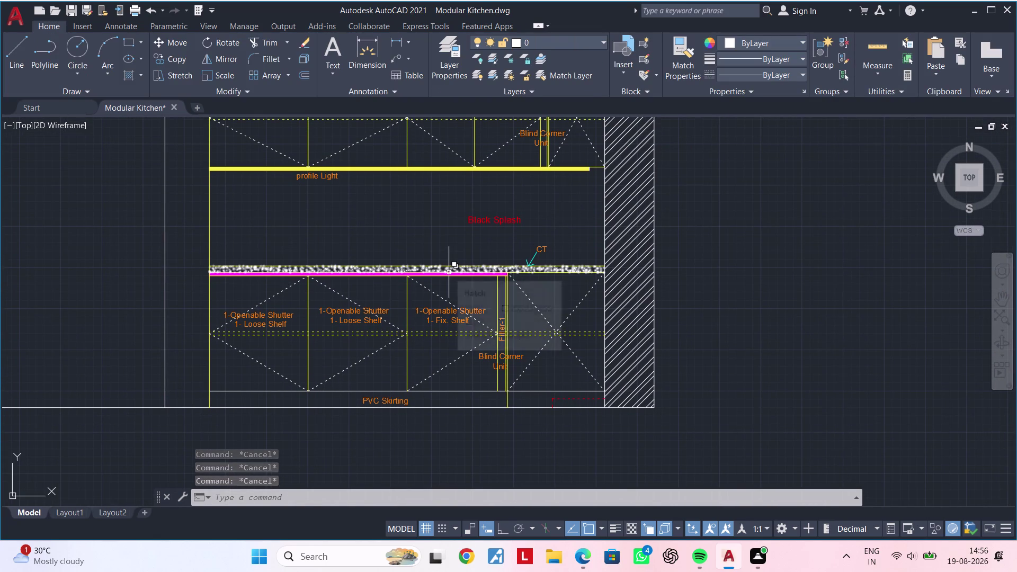
scroll(up, 3)
scroll(down, 3)
middle_drag(459, 250, 603, 243)
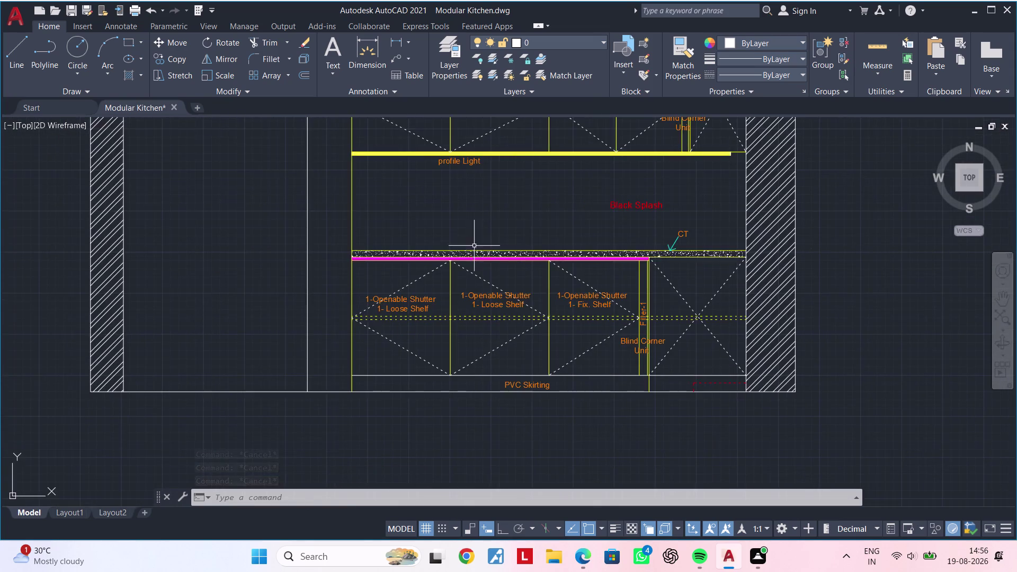
middle_drag(474, 246, 476, 341)
middle_drag(473, 304, 461, 319)
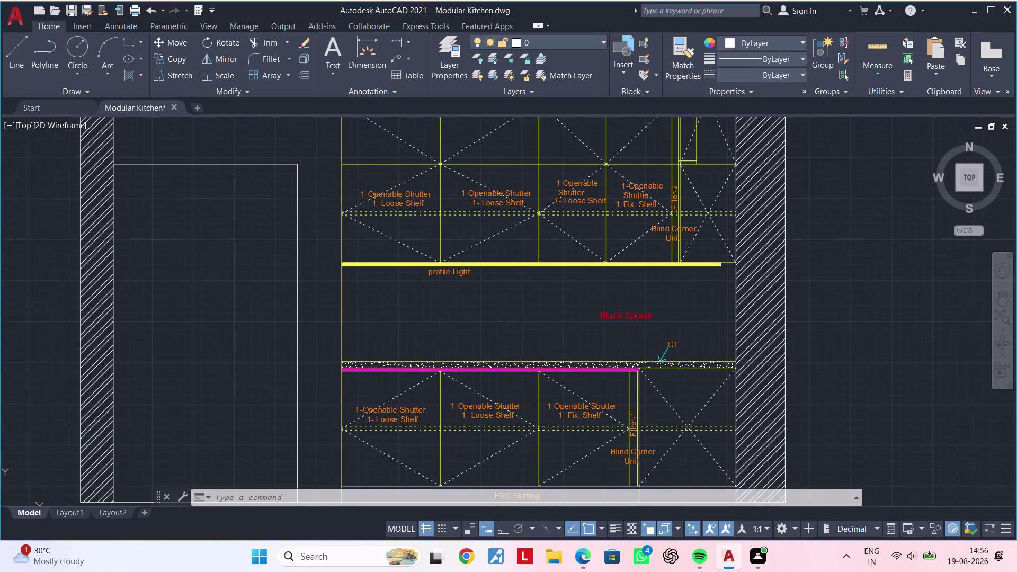
scroll(down, 3)
middle_drag(383, 315, 514, 297)
scroll(up, 3)
middle_drag(238, 301, 568, 303)
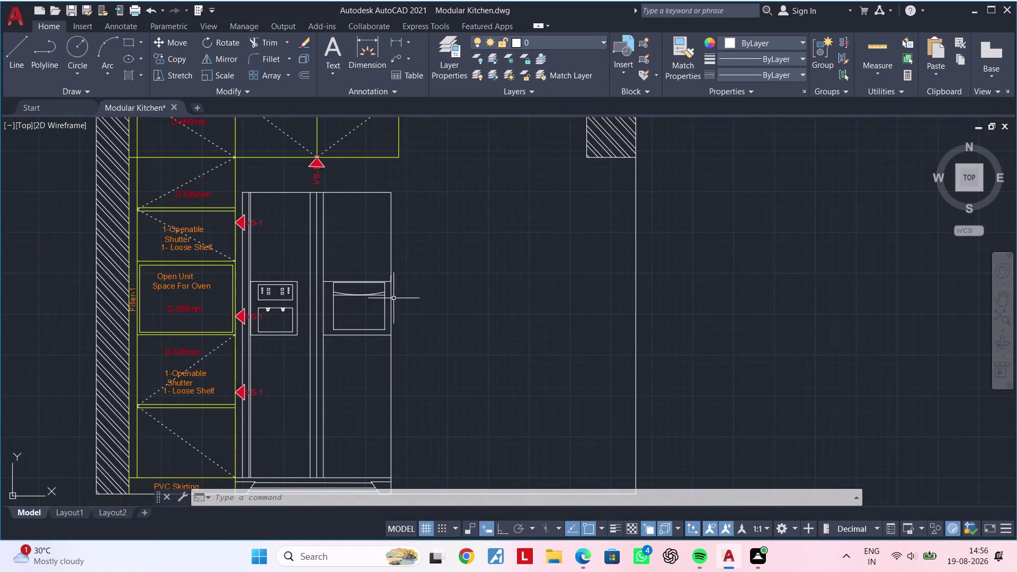
Copy the oven unit's D-500mm label to just above the profile light on the second elevation.
click(188, 309)
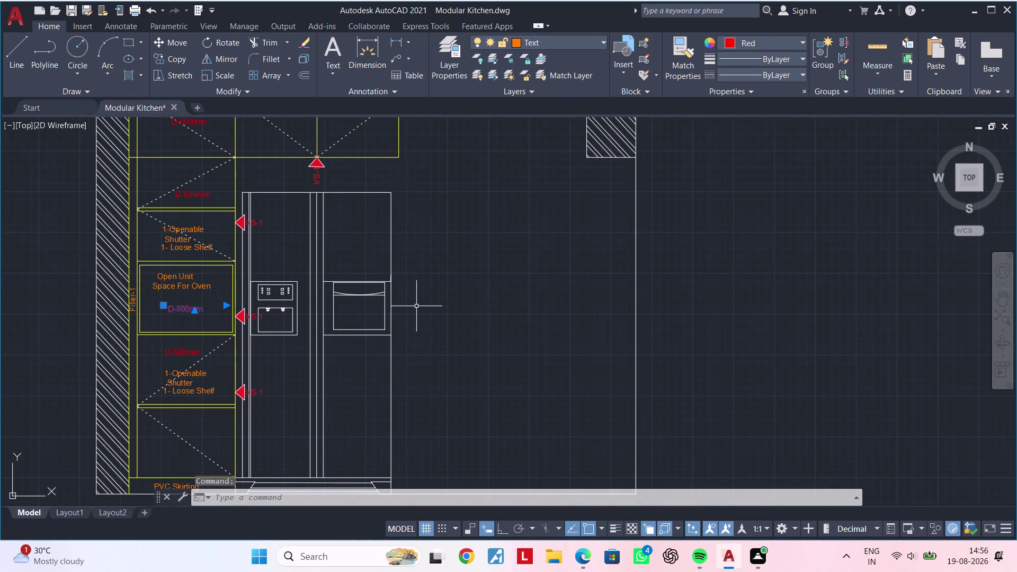
text(co)
key(space)
drag(171, 301, 191, 301)
scroll(down, 3)
middle_drag(706, 284, 206, 285)
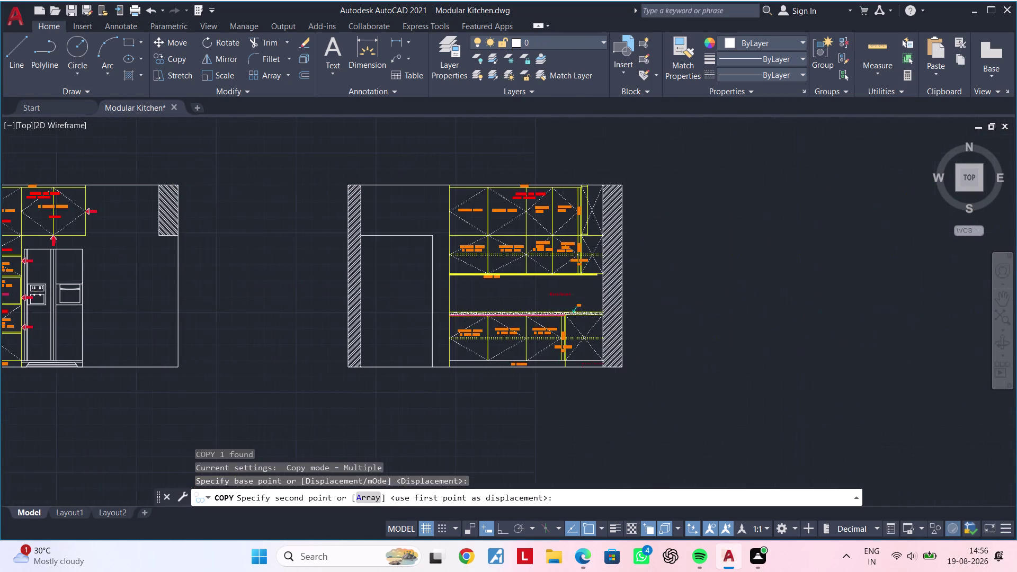
scroll(up, 3)
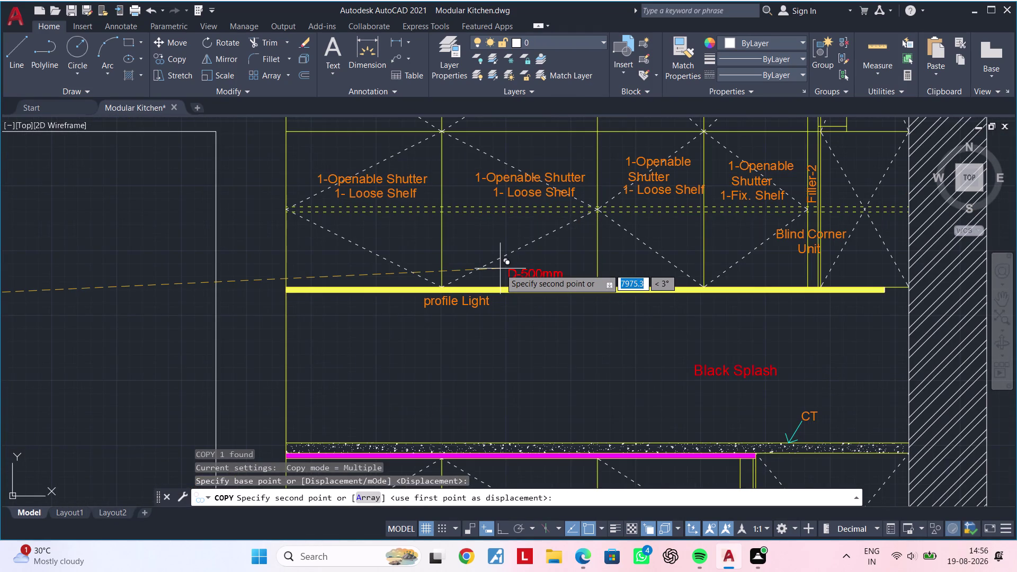
click(501, 230)
key(Escape)
scroll(up, 3)
click(539, 234)
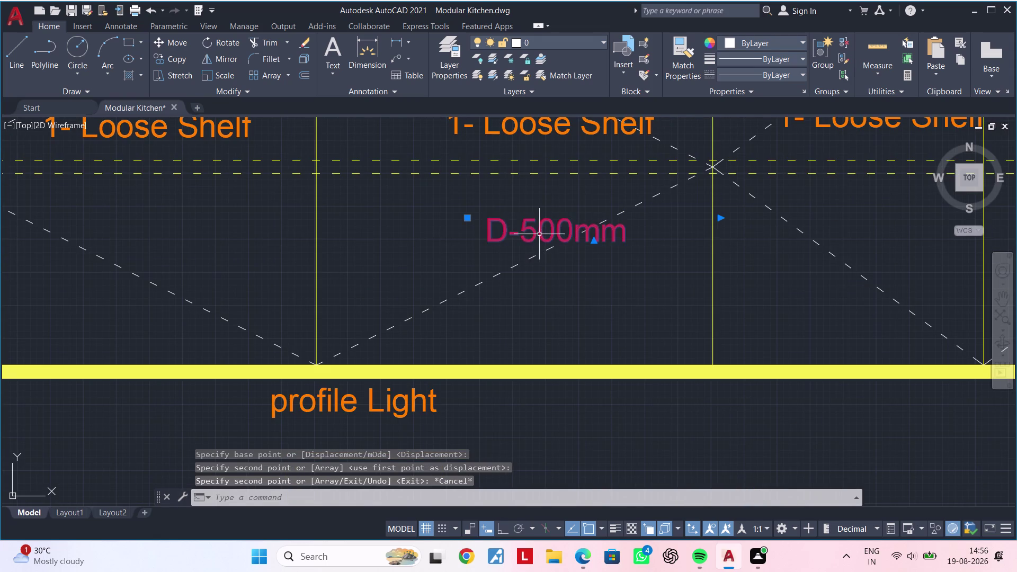
Change the copied wall cabinet label's depth from 500 to 350, then clear the selection.
click(539, 234)
click(572, 234)
key(BackSpace)
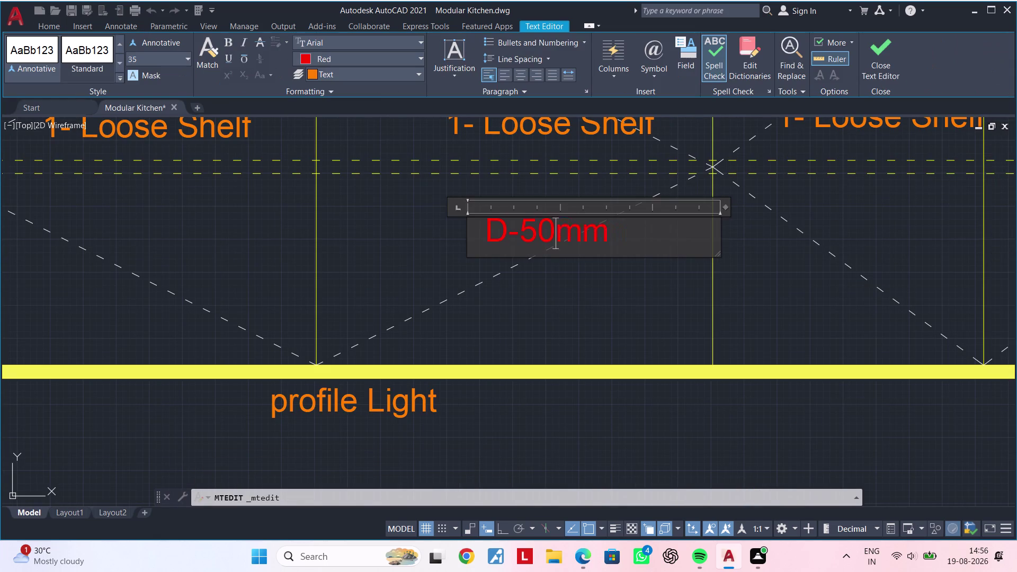
key(BackSpace)
key(BackSpace)
text(35)
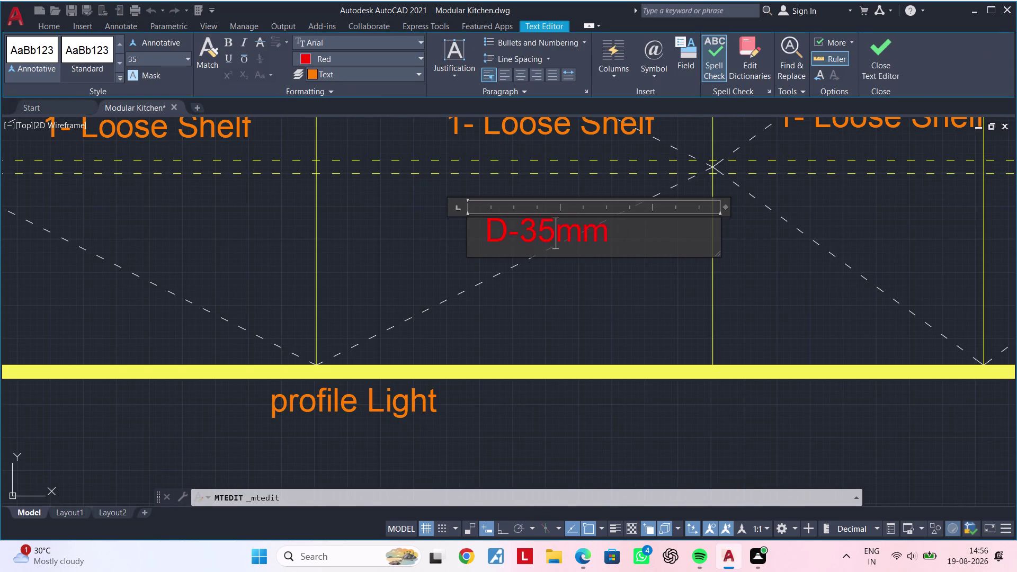
text(0)
click(575, 273)
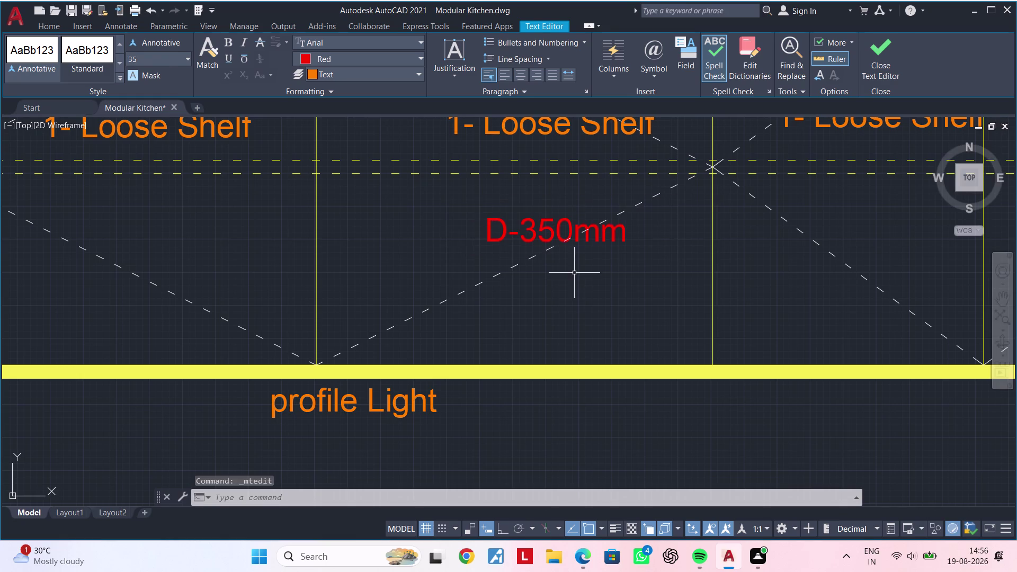
scroll(down, 3)
middle_drag(583, 279, 458, 294)
key(Escape)
key(Escape)
key(Escape)
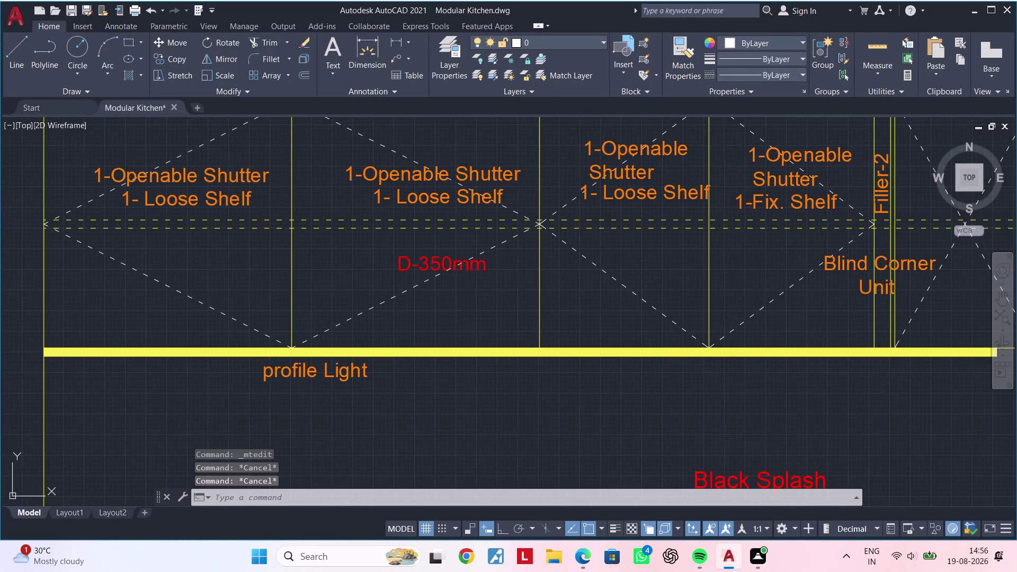
Copy the D-350mm label up into the loft storage row.
middle_drag(460, 295, 456, 312)
click(428, 285)
key(c)
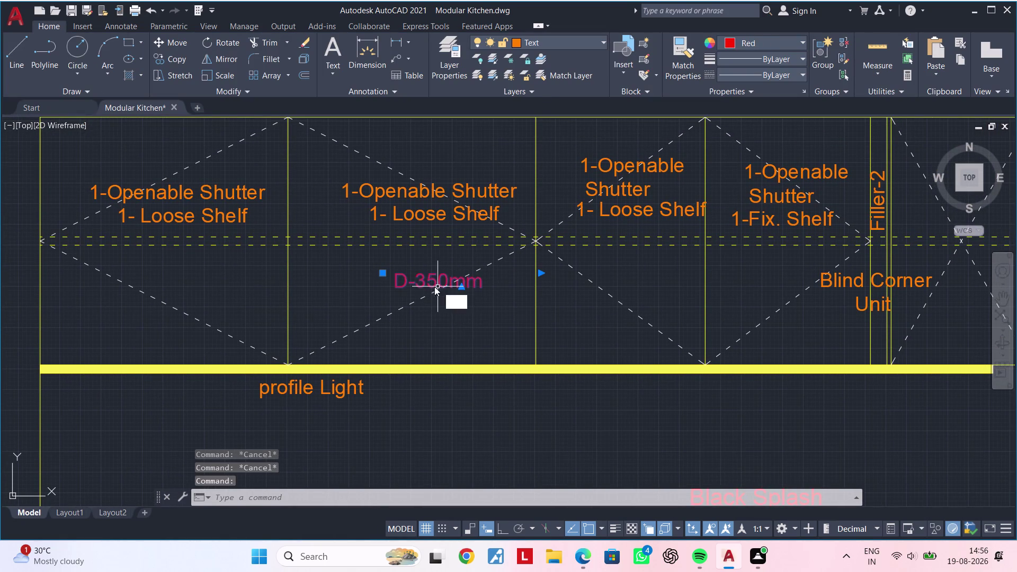
key(o)
key(space)
click(421, 282)
scroll(down, 3)
middle_drag(429, 238, 411, 389)
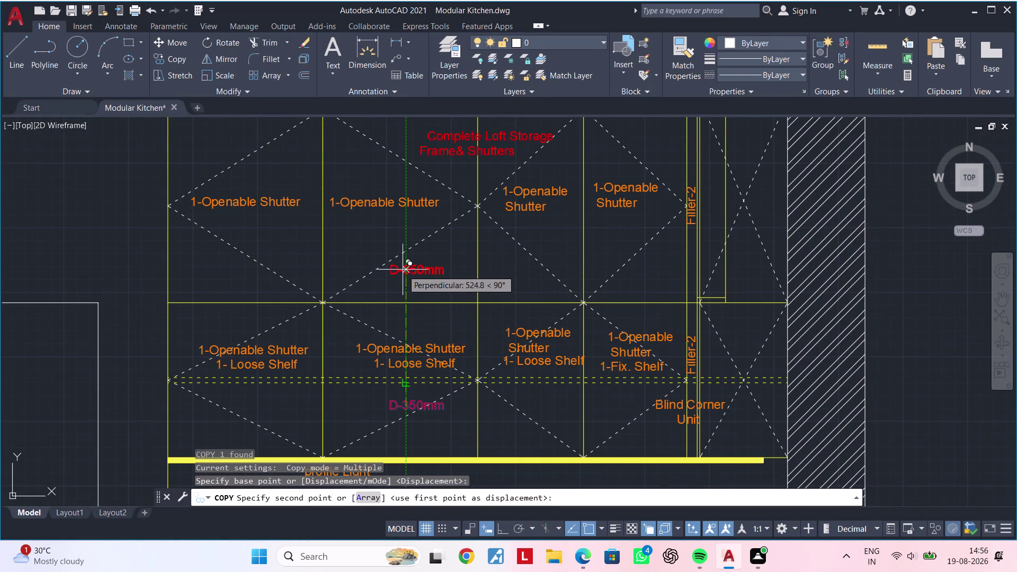
click(396, 240)
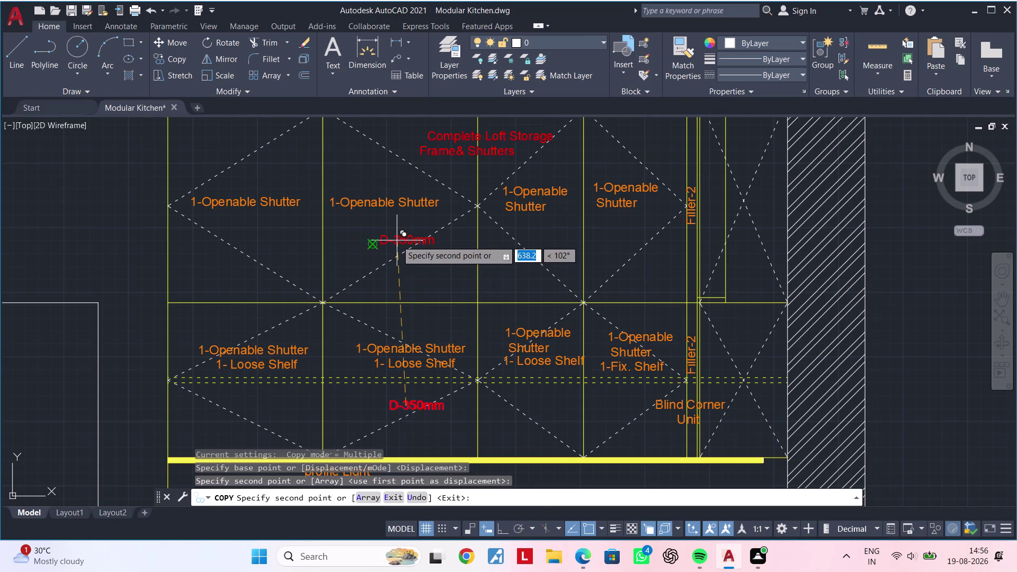
End copying and zoom out to bring the fridge elevation back into view.
scroll(down, 3)
middle_drag(427, 264, 439, 245)
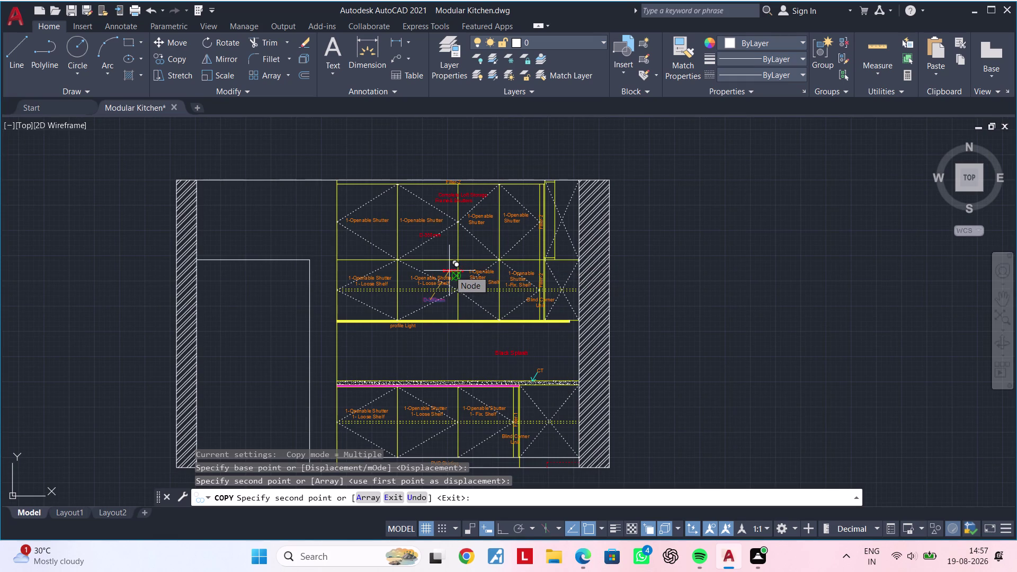
key(Escape)
key(Escape)
key(Escape)
scroll(down, 3)
middle_drag(414, 283, 579, 282)
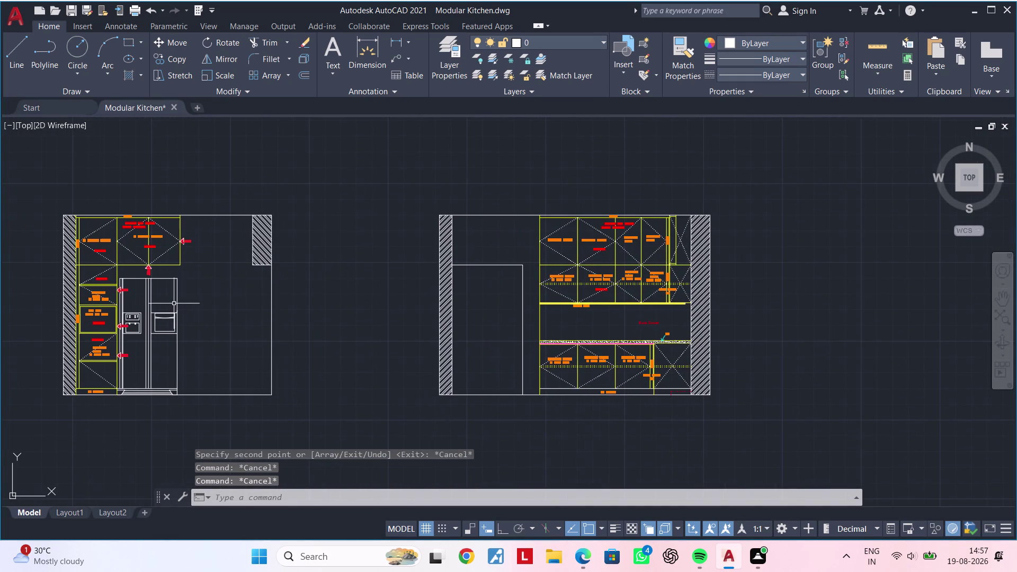
scroll(up, 3)
middle_drag(175, 276, 307, 243)
Window-select the VS-1 marker beside the fridge and start copying it to the right.
middle_click(312, 241)
scroll(up, 3)
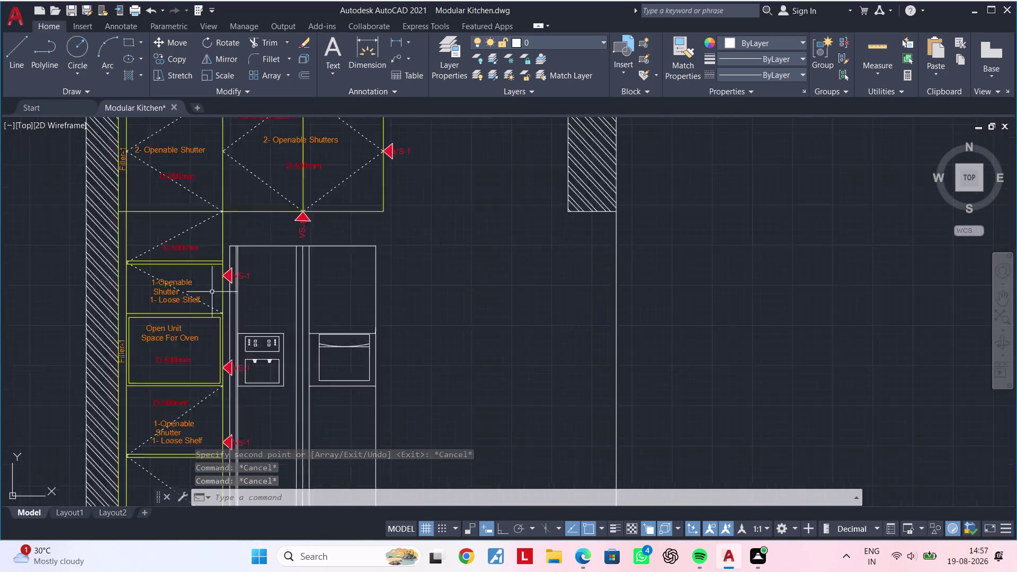
scroll(up, 3)
middle_drag(256, 284, 212, 285)
scroll(up, 3)
click(175, 253)
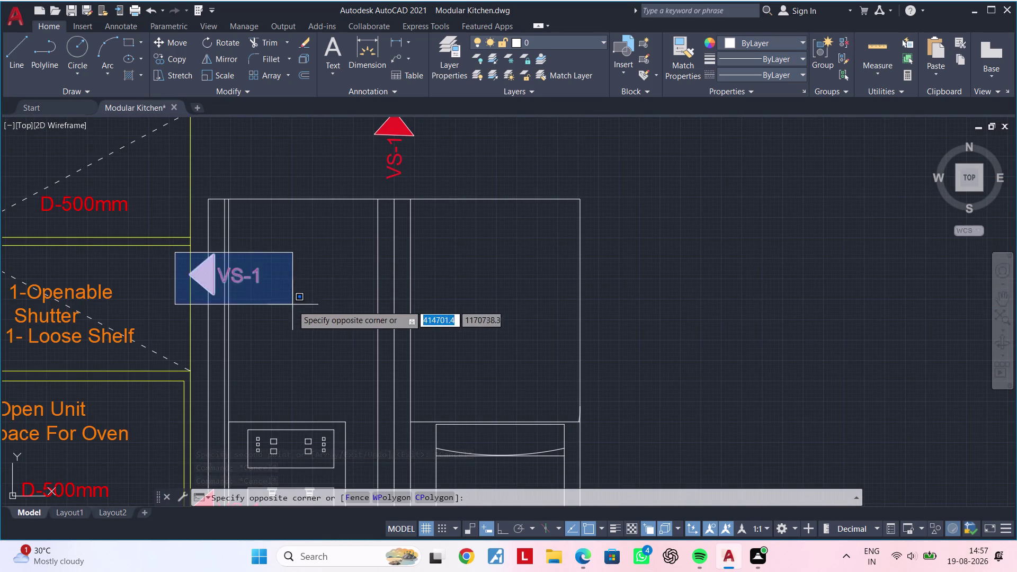
click(293, 310)
text(c)
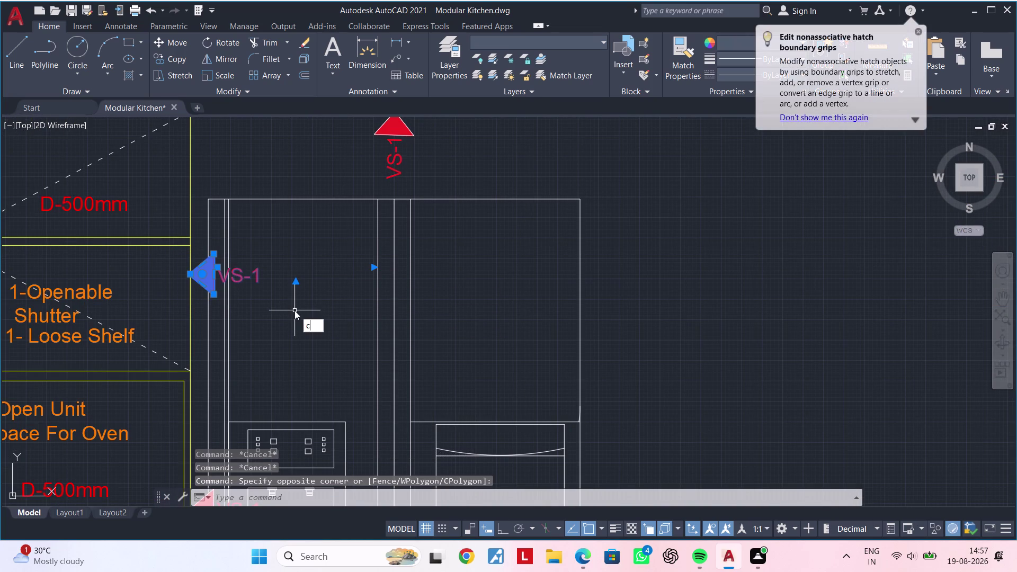
text(o)
key(space)
click(262, 297)
scroll(down, 3)
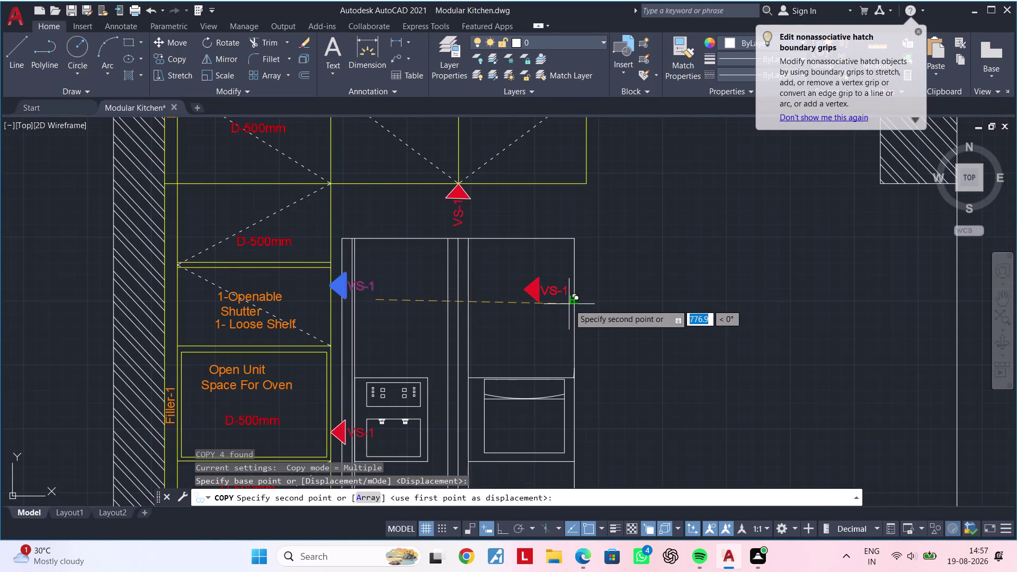
middle_drag(712, 313, 366, 288)
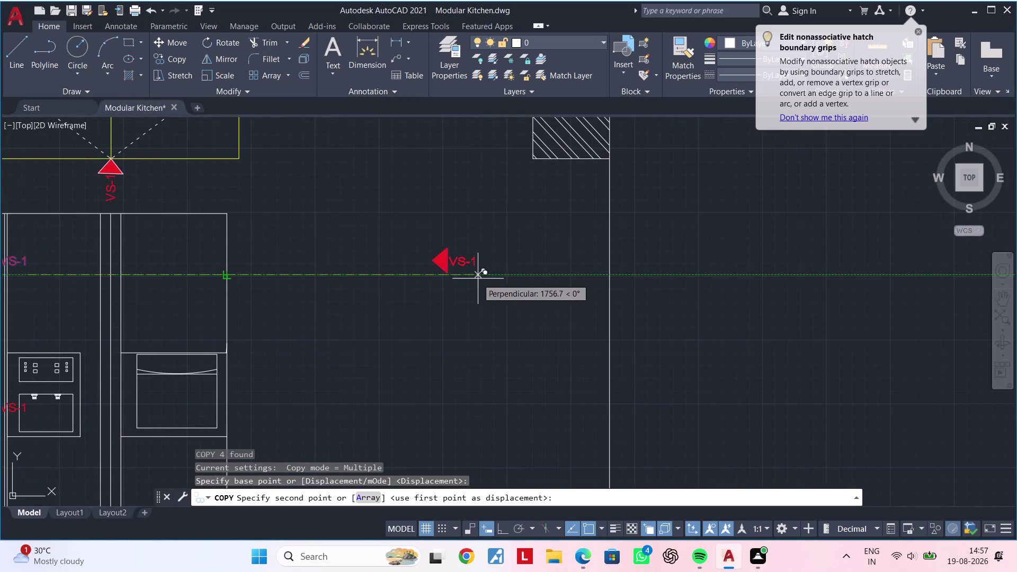
Drop the VS-1 marker copy in the open space between the walls.
scroll(down, 3)
middle_drag(759, 278, 226, 279)
click(394, 270)
key(Escape)
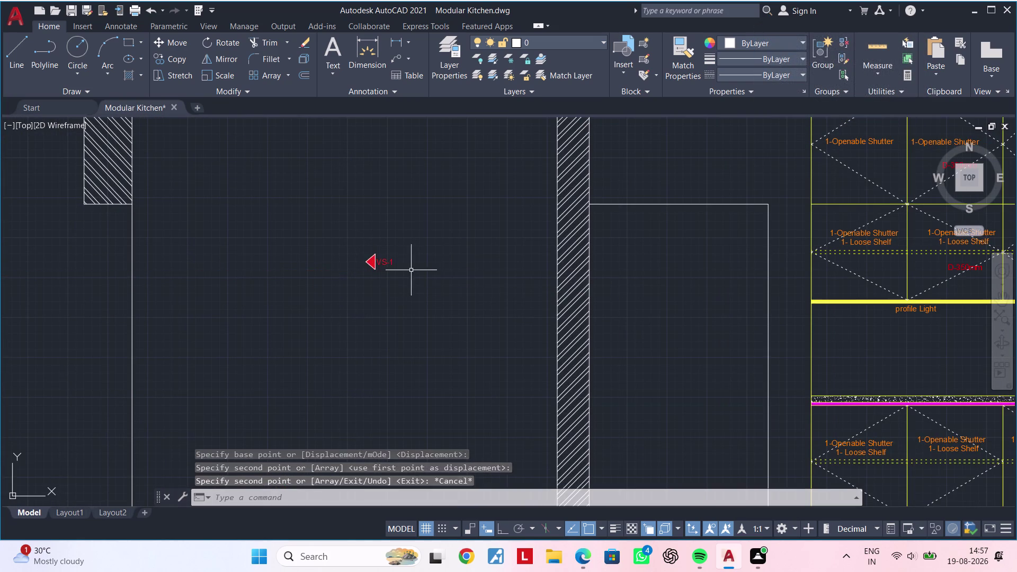
key(Escape)
Mirror the placed VS-1 marker about a vertical line, erasing the original.
drag(425, 233, 406, 243)
click(300, 290)
text(mi)
key(space)
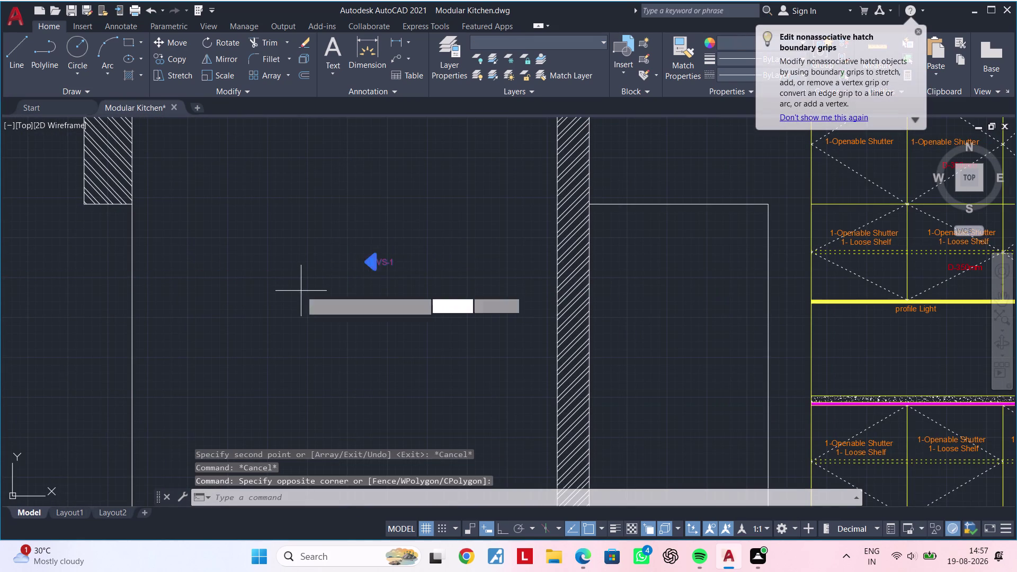
click(413, 228)
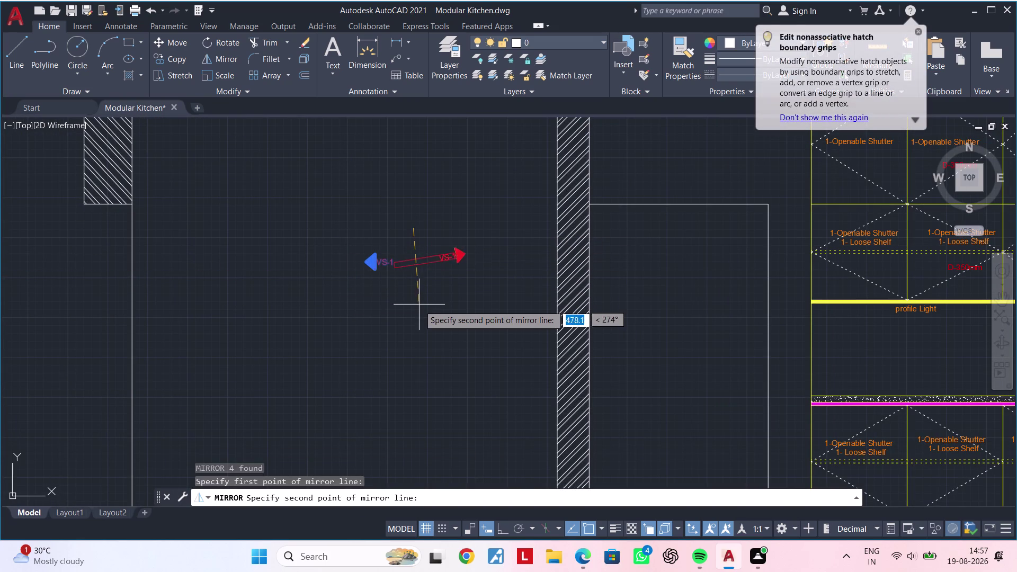
click(502, 523)
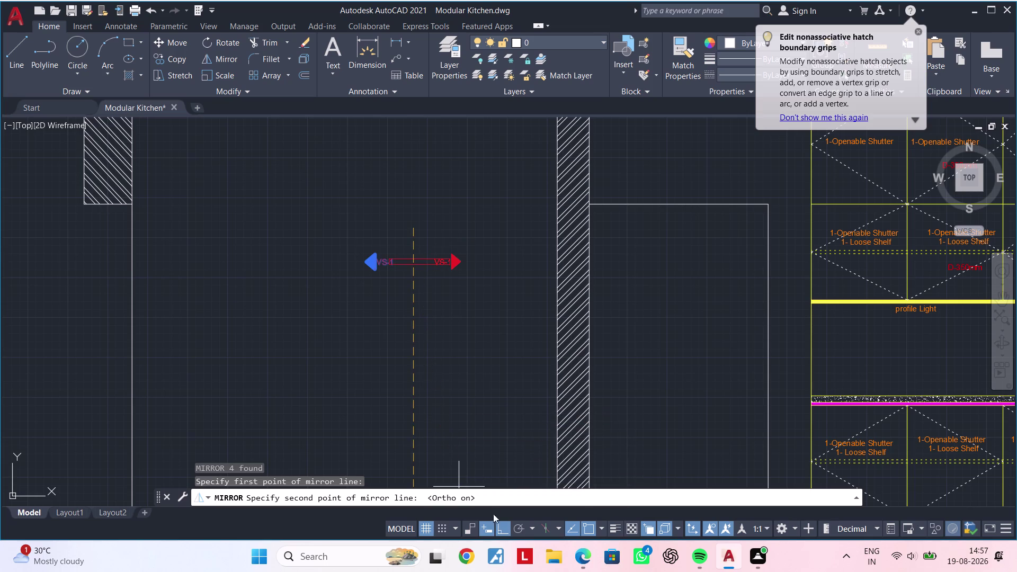
click(436, 366)
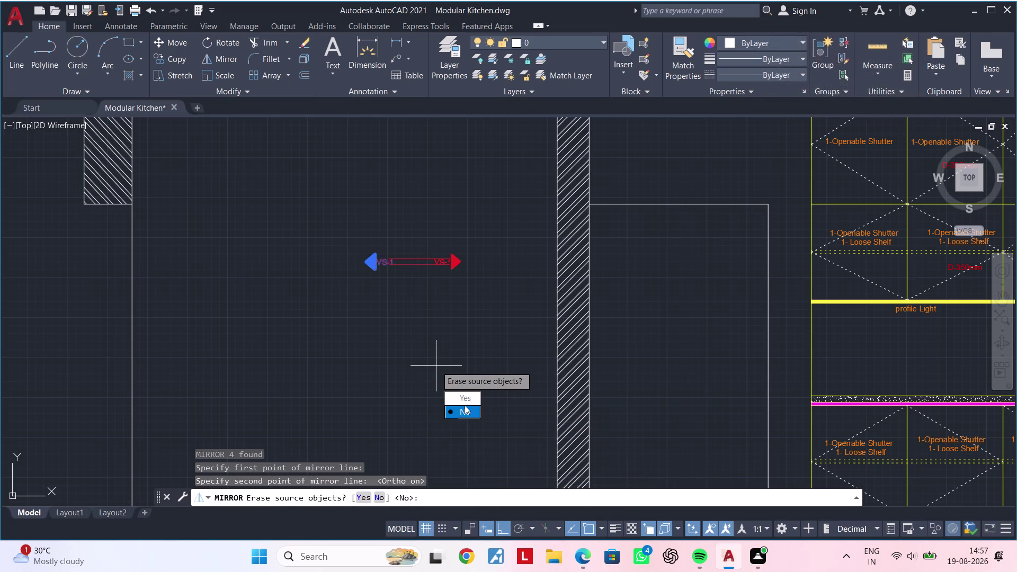
drag(464, 403, 436, 366)
key(Escape)
click(420, 237)
click(474, 289)
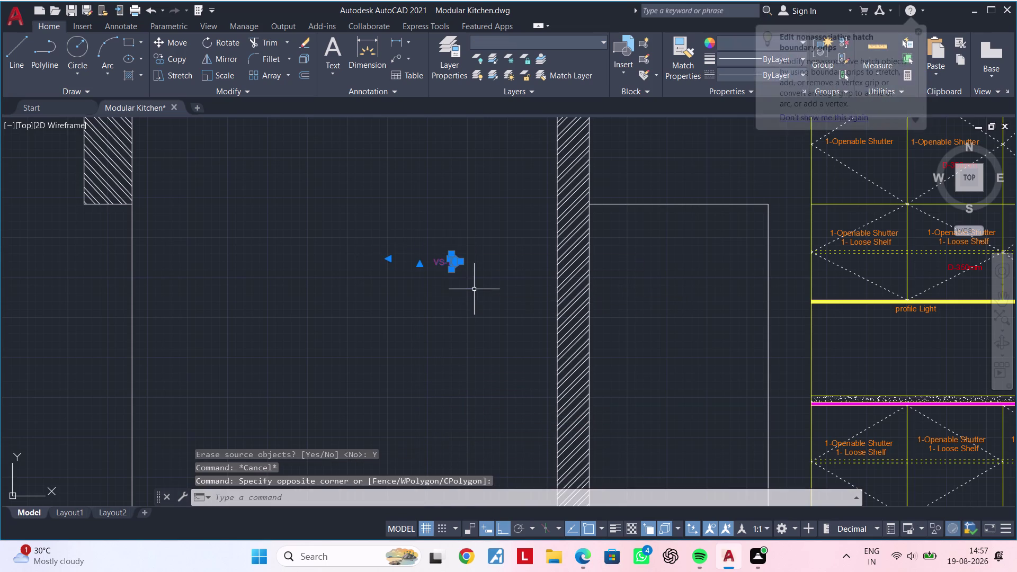
Copy the right-facing VS-1 marker beside the upper cabinets of the second elevation.
key(c)
text(o)
key(space)
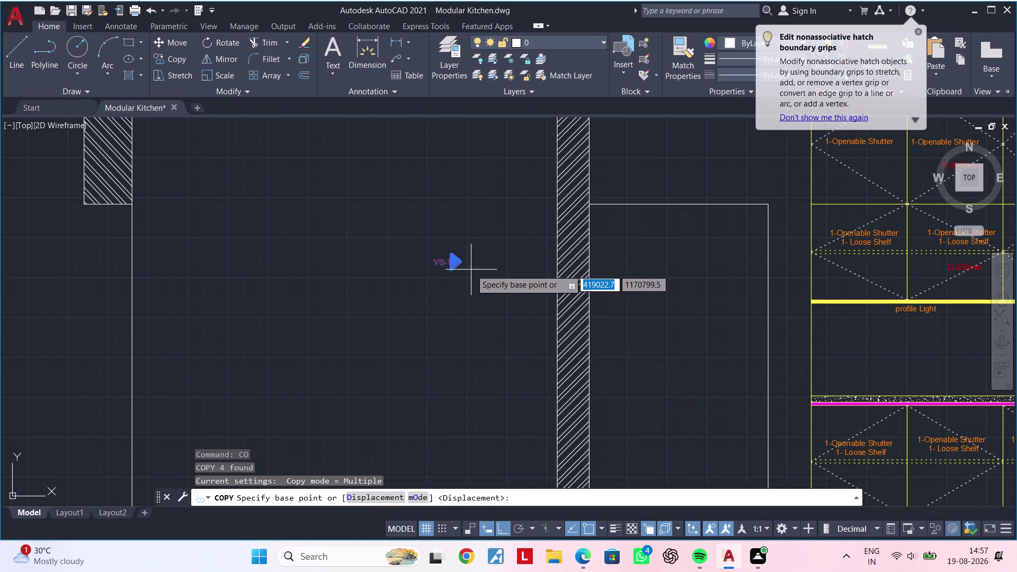
scroll(up, 3)
click(446, 249)
scroll(down, 3)
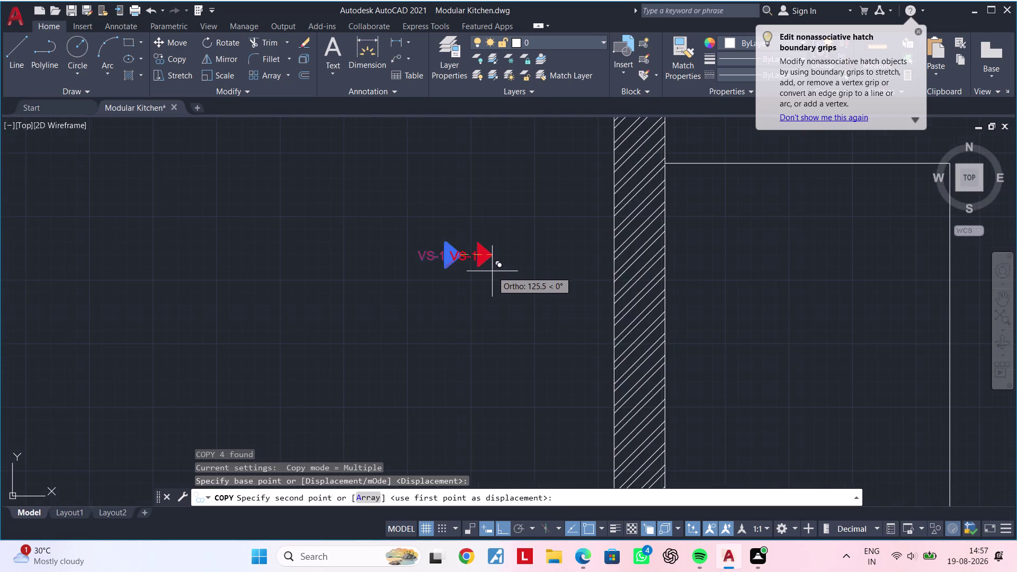
scroll(down, 3)
scroll(down, 3)
middle_drag(499, 281, 383, 257)
scroll(up, 3)
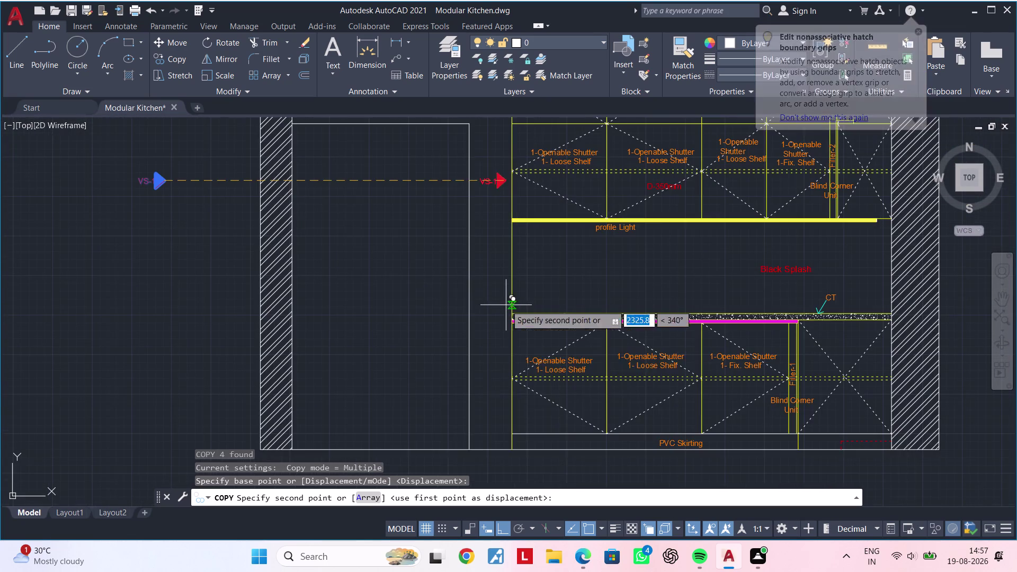
click(502, 532)
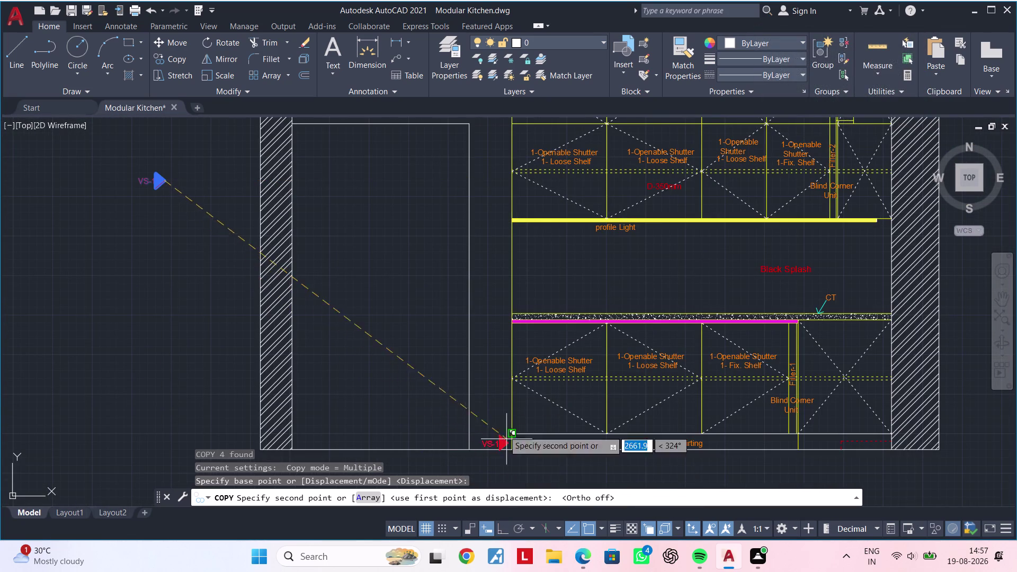
middle_drag(459, 300, 441, 426)
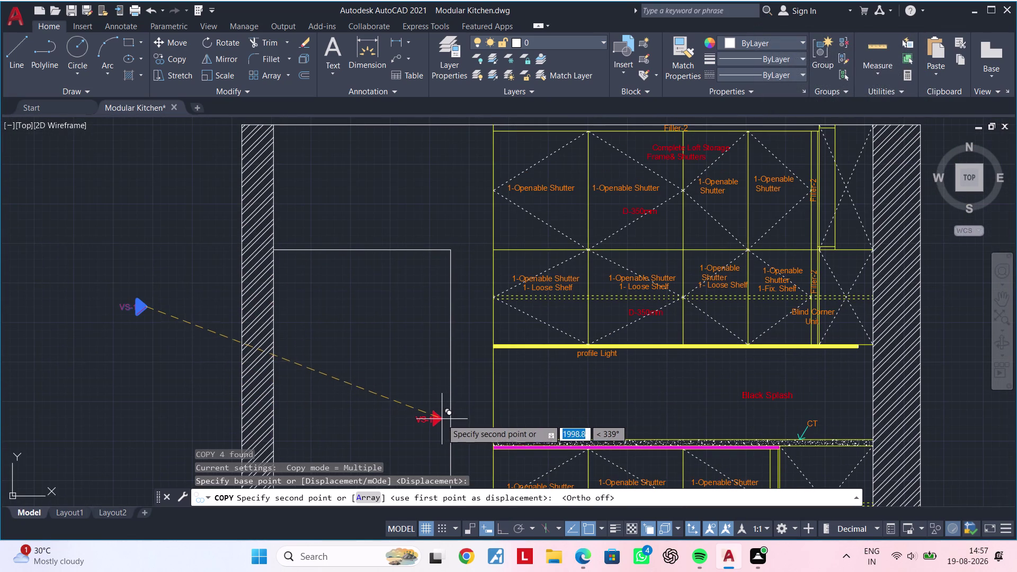
middle_drag(479, 236, 464, 311)
scroll(up, 3)
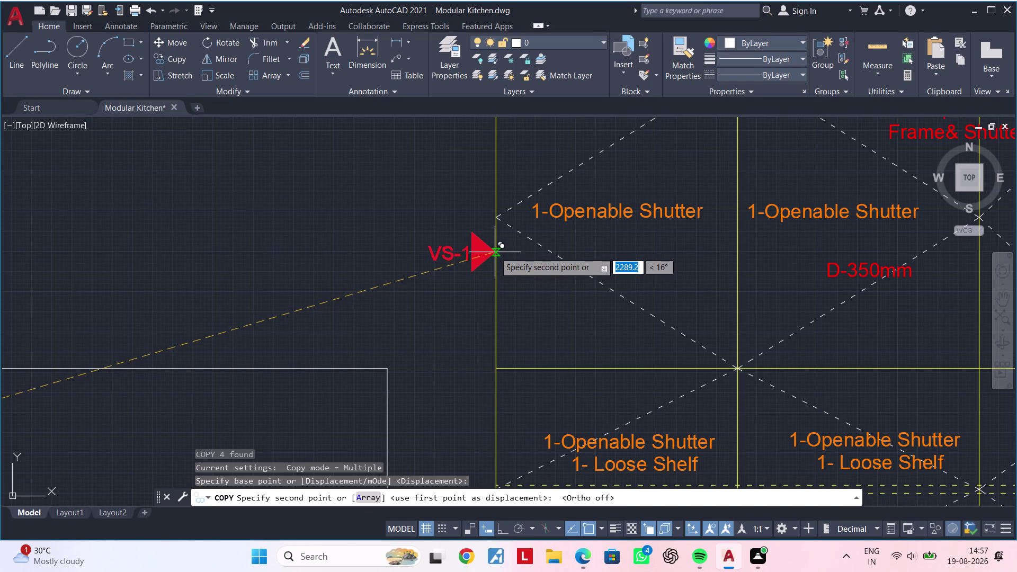
click(495, 252)
Place another VS-1 marker copy beside the next cabinet row.
scroll(down, 3)
middle_drag(481, 355, 480, 135)
middle_drag(484, 287, 480, 220)
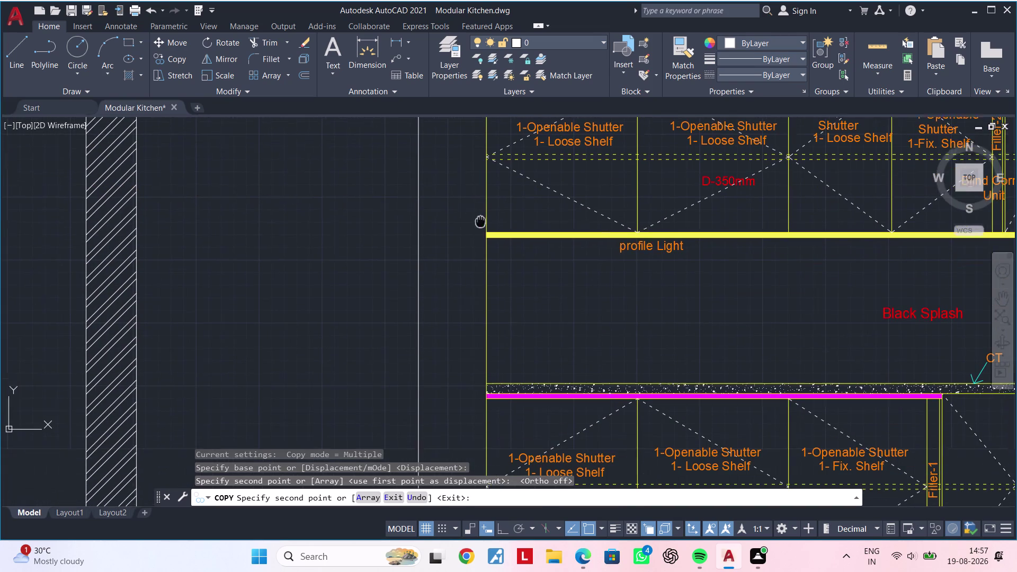
middle_drag(480, 220, 481, 215)
middle_drag(479, 298, 481, 408)
scroll(up, 3)
click(487, 257)
Place a final VS-1 marker copy beside the base cabinets, then stop copying.
scroll(down, 3)
middle_drag(493, 350, 488, 311)
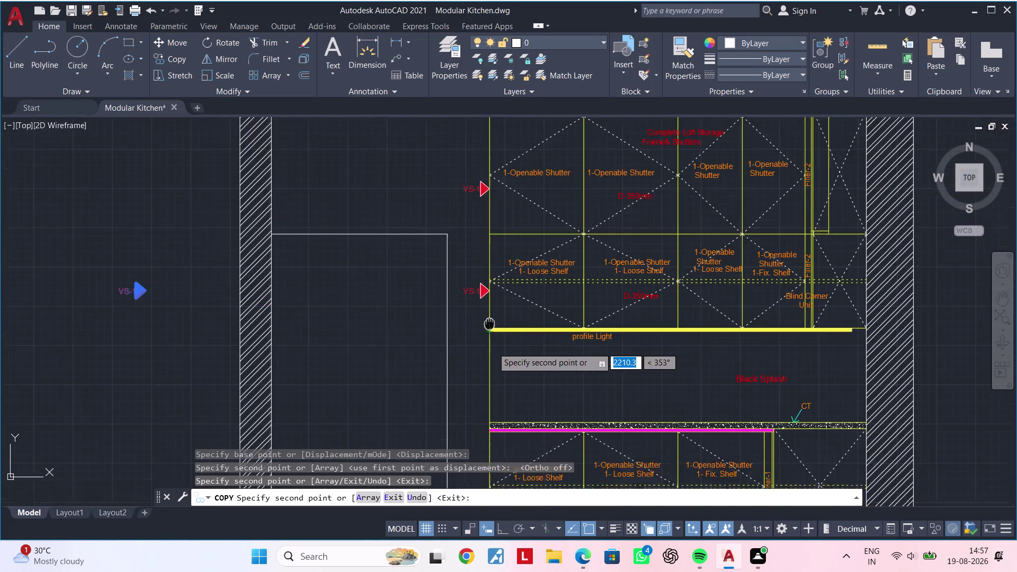
middle_drag(488, 310, 486, 214)
middle_drag(485, 378, 480, 192)
scroll(up, 3)
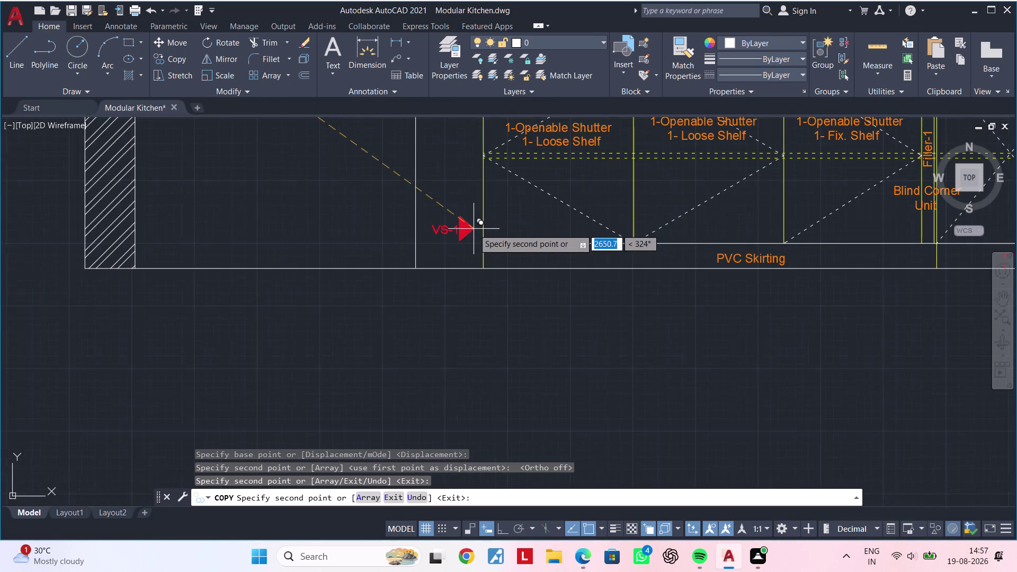
click(482, 202)
scroll(down, 3)
middle_drag(493, 238, 424, 317)
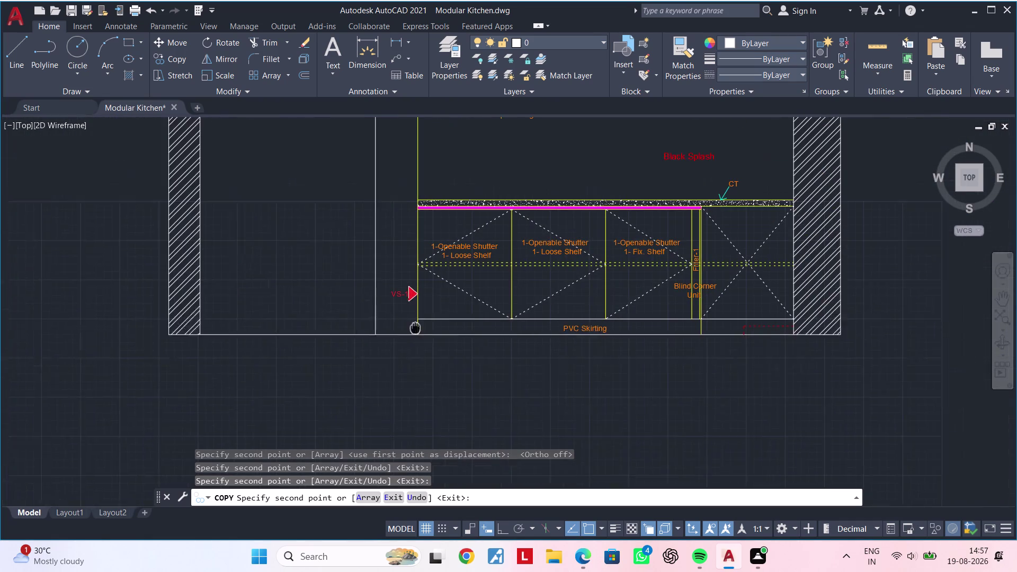
middle_drag(423, 318, 411, 335)
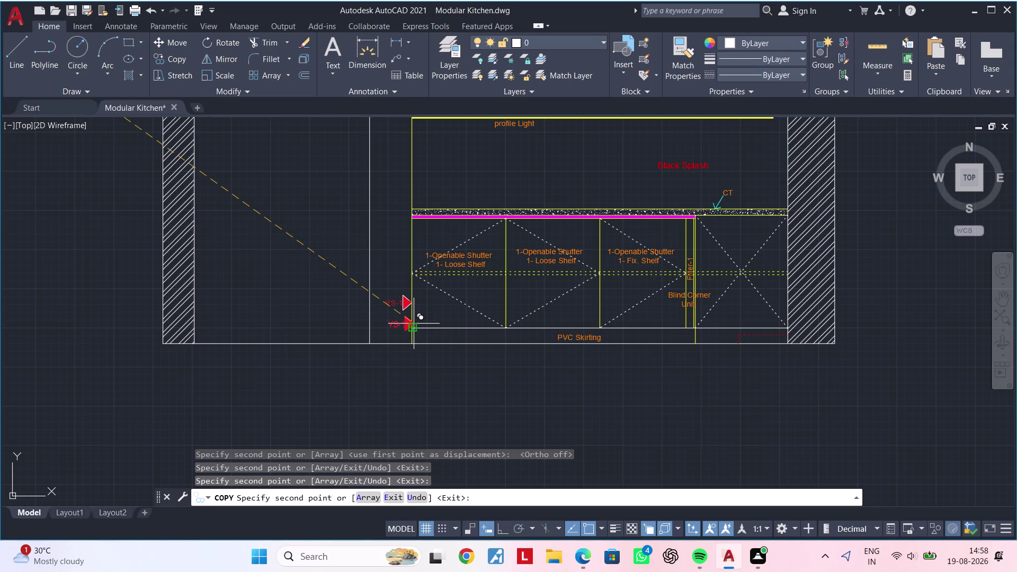
key(Escape)
key(Escape)
scroll(up, 3)
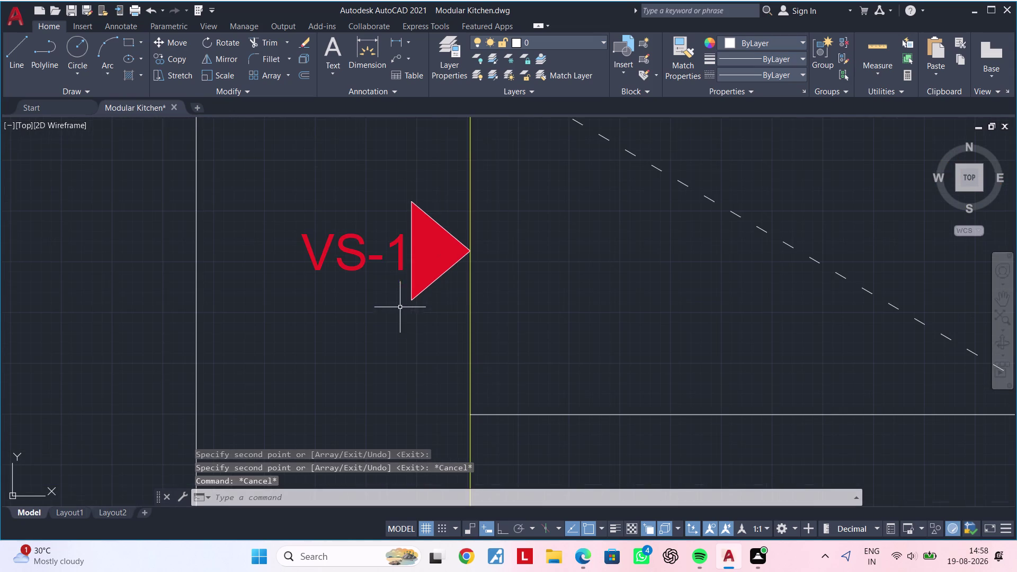
Change the first copied VS-1 marker label to VS-2.
double_click(401, 253)
click(399, 253)
key(Escape)
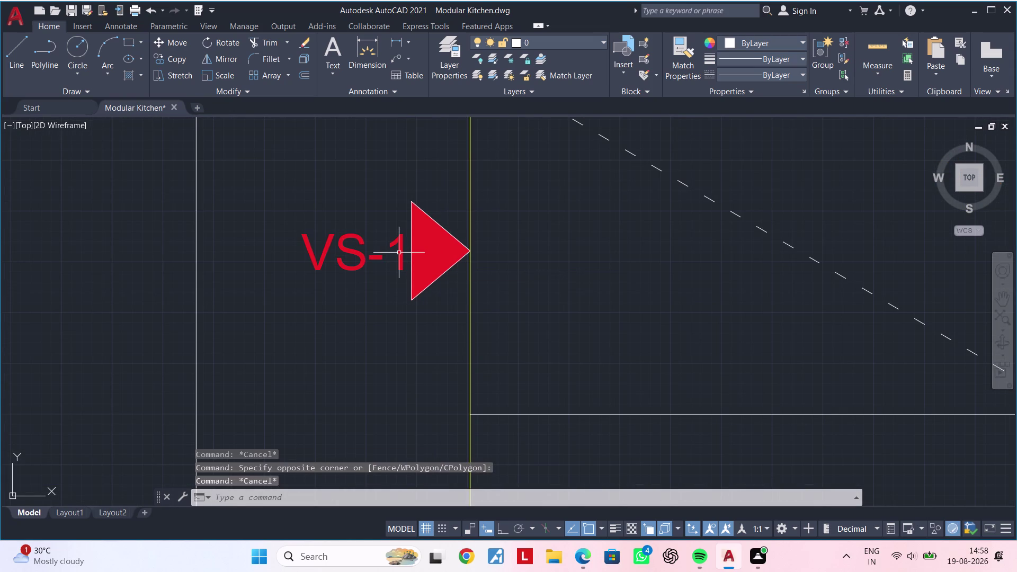
double_click(399, 250)
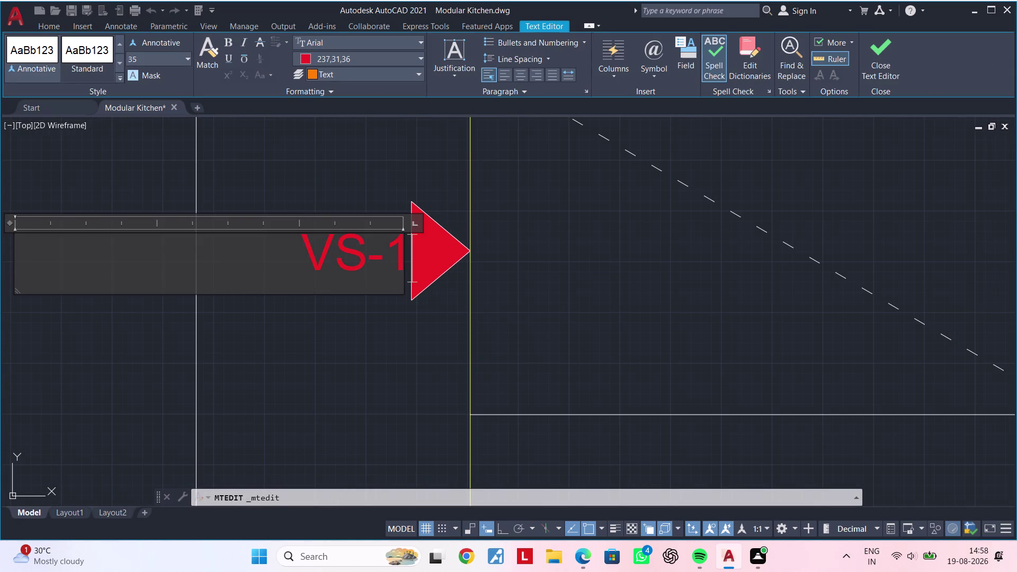
key(BackSpace)
key(2)
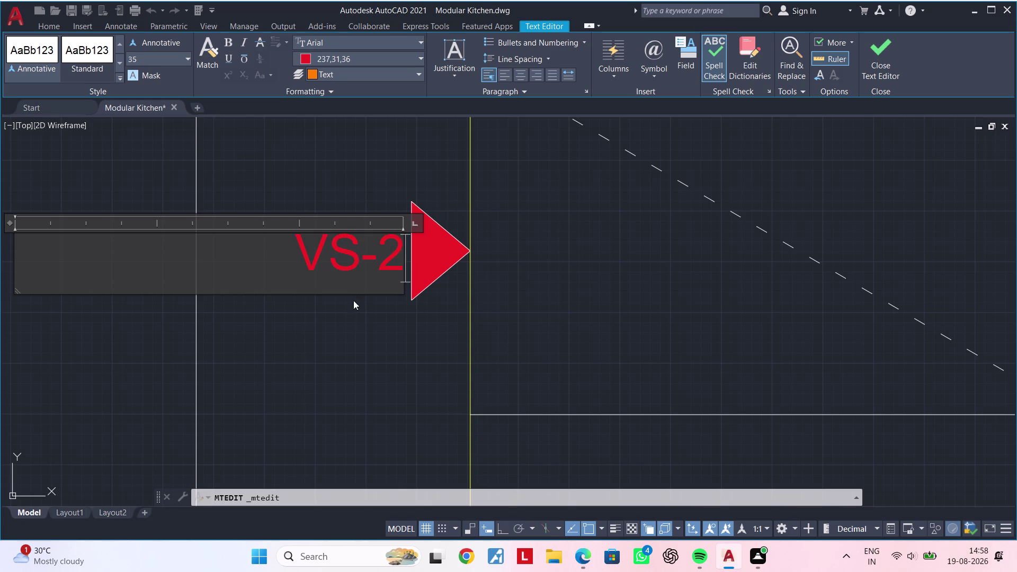
click(325, 351)
Relabel the next copied VS-1 marker as VS-2.
scroll(down, 3)
middle_drag(333, 244, 351, 427)
scroll(up, 3)
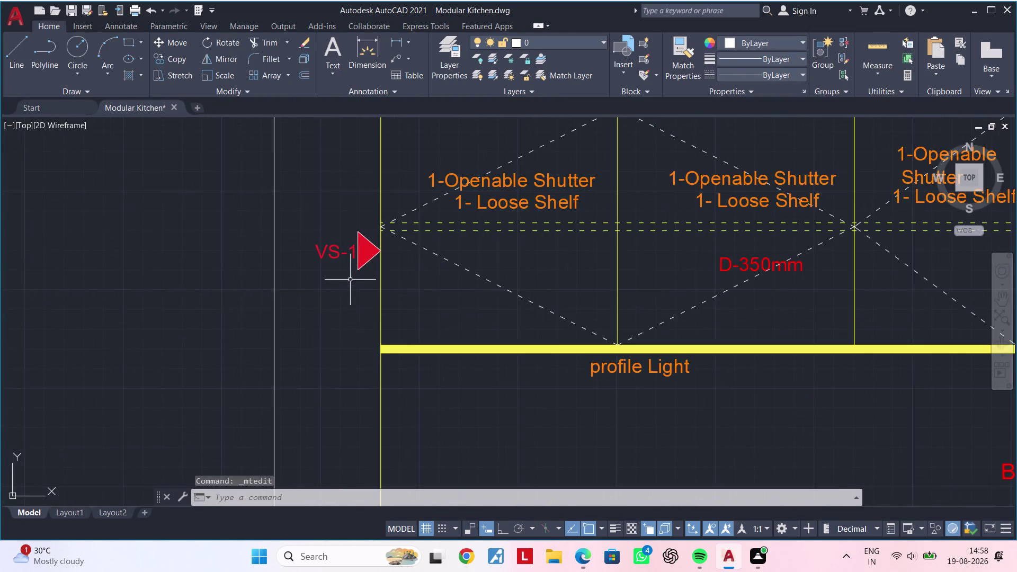
scroll(up, 3)
middle_drag(358, 362, 359, 369)
middle_drag(356, 302, 363, 390)
scroll(up, 3)
double_click(367, 309)
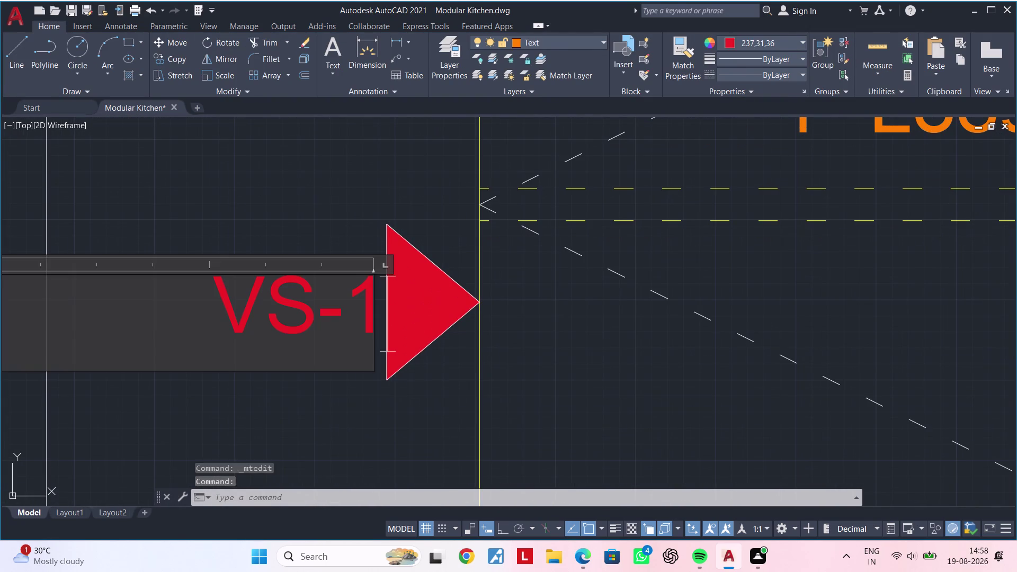
key(BackSpace)
key(2)
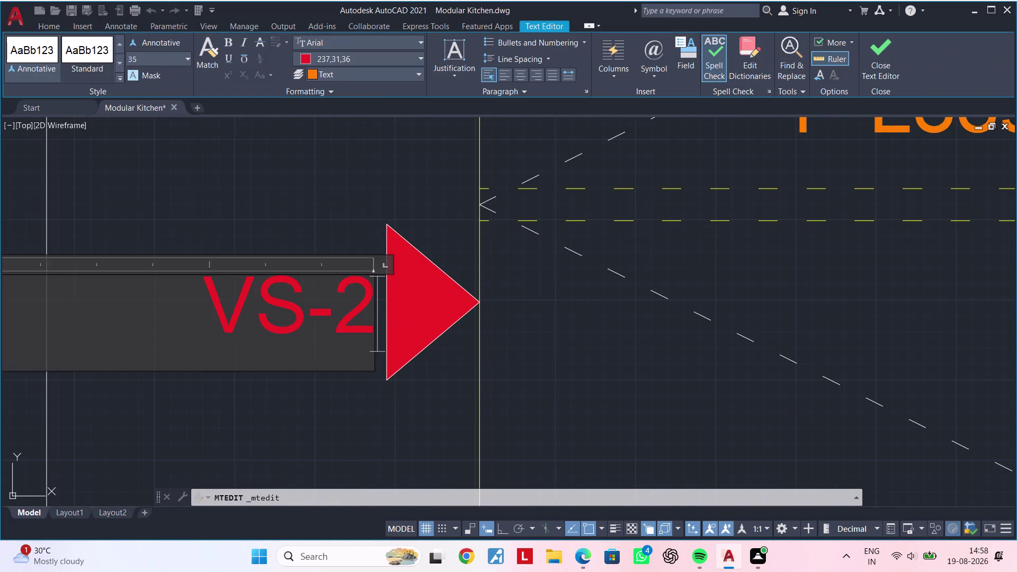
click(318, 396)
Change the remaining copied marker to VS-2 and view the whole elevation.
scroll(down, 3)
middle_drag(313, 273, 304, 478)
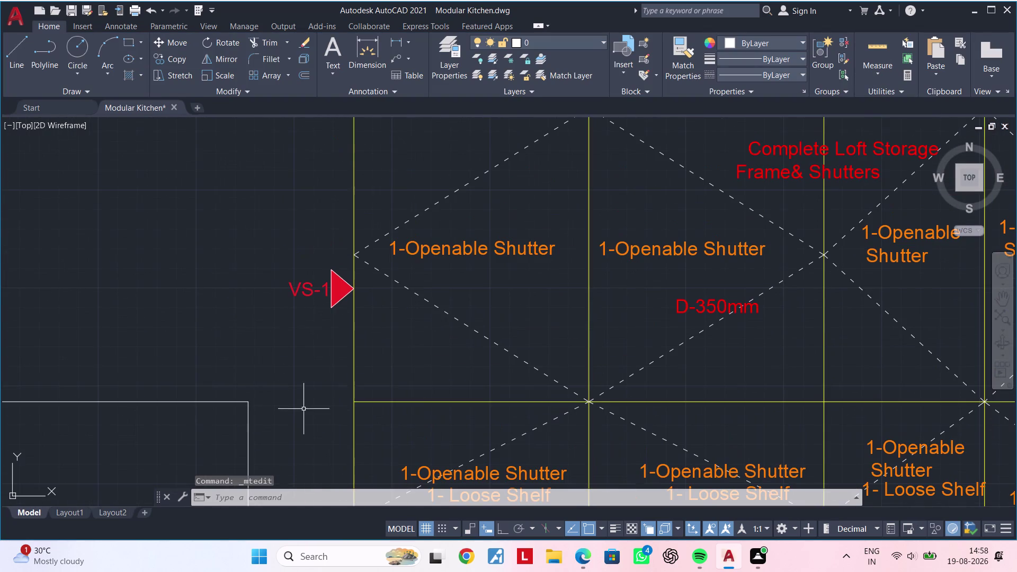
scroll(up, 3)
double_click(327, 289)
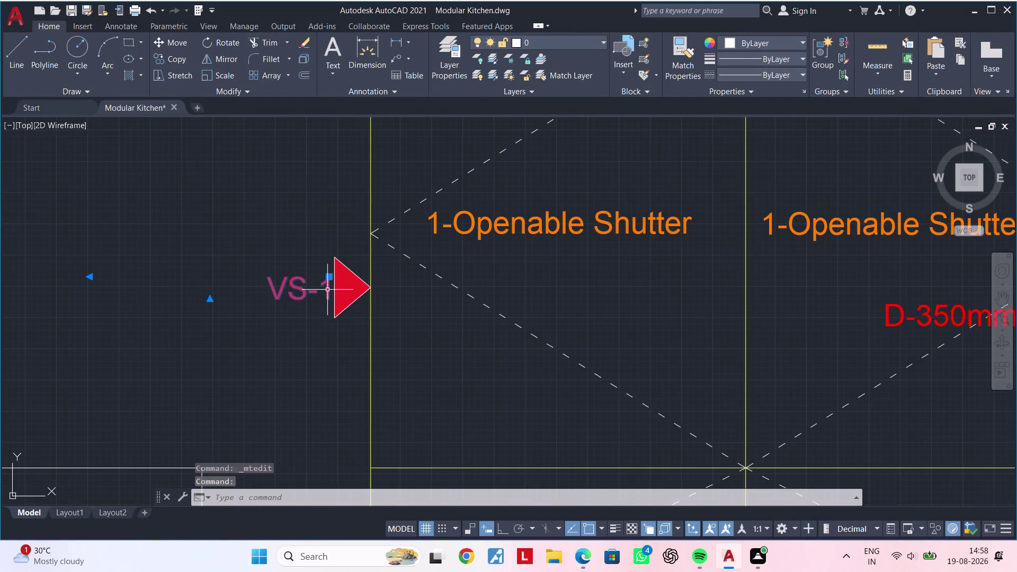
key(BackSpace)
key(2)
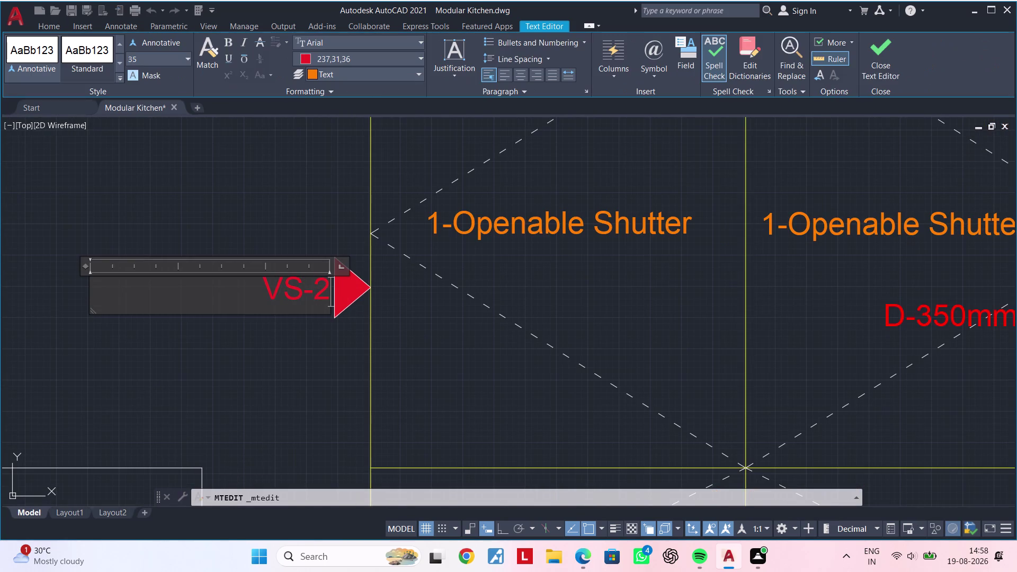
click(274, 409)
scroll(down, 3)
middle_drag(335, 391, 383, 248)
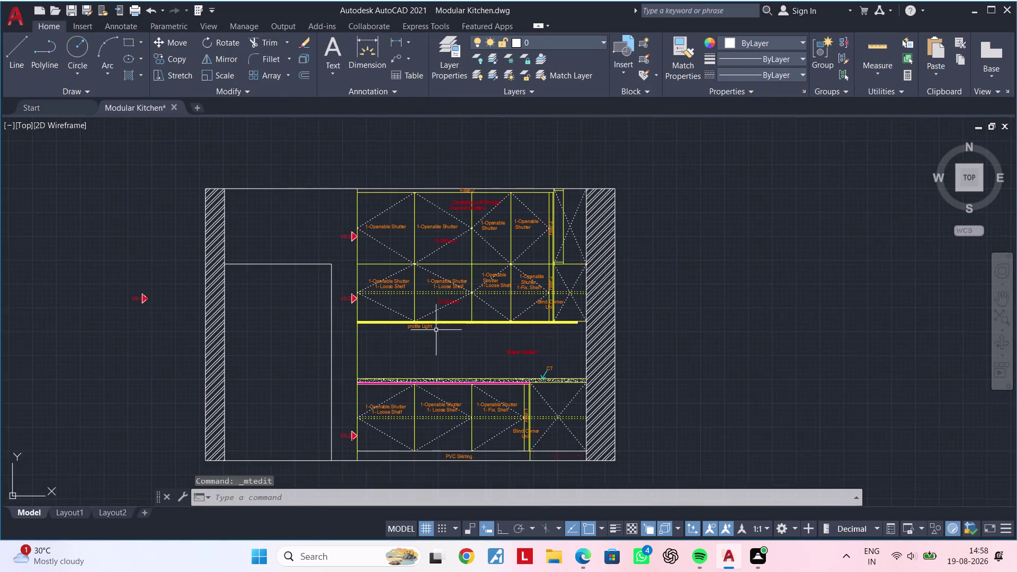
middle_drag(436, 332, 454, 301)
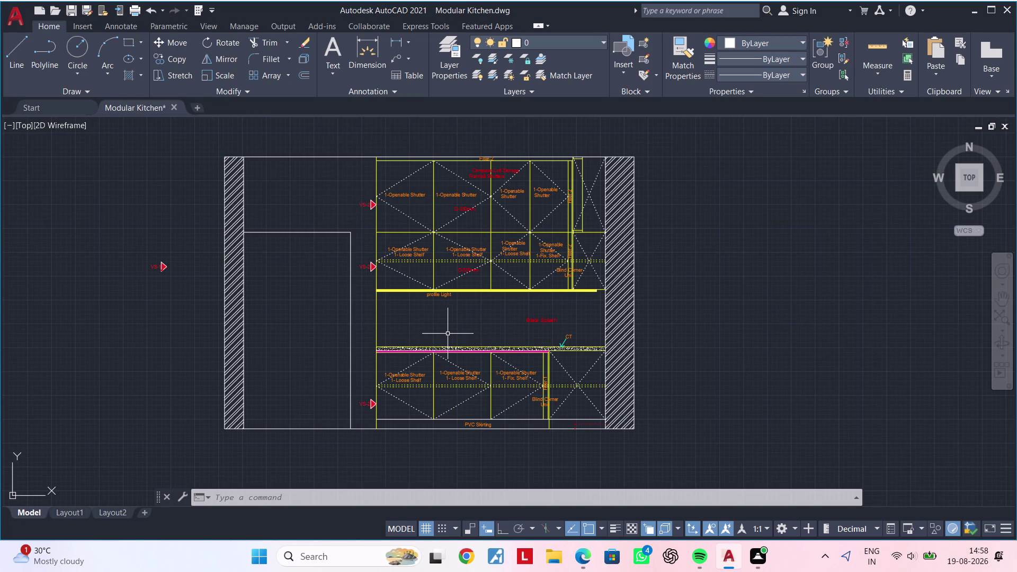
Clear any active command and pan over to the sink-wall elevation.
key(Escape)
key(Escape)
scroll(down, 3)
middle_drag(321, 391, 412, 356)
scroll(up, 3)
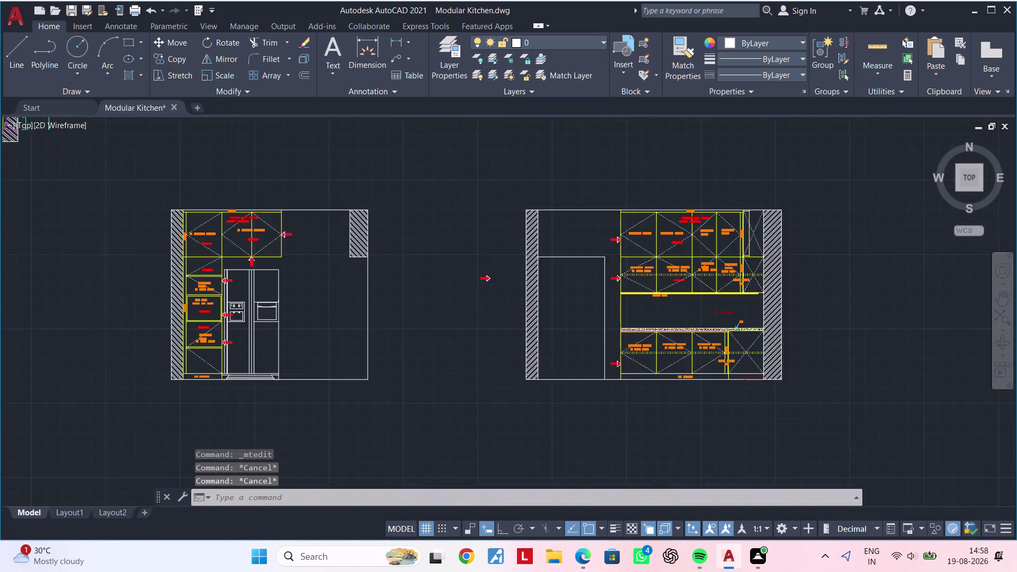
scroll(up, 3)
scroll(down, 3)
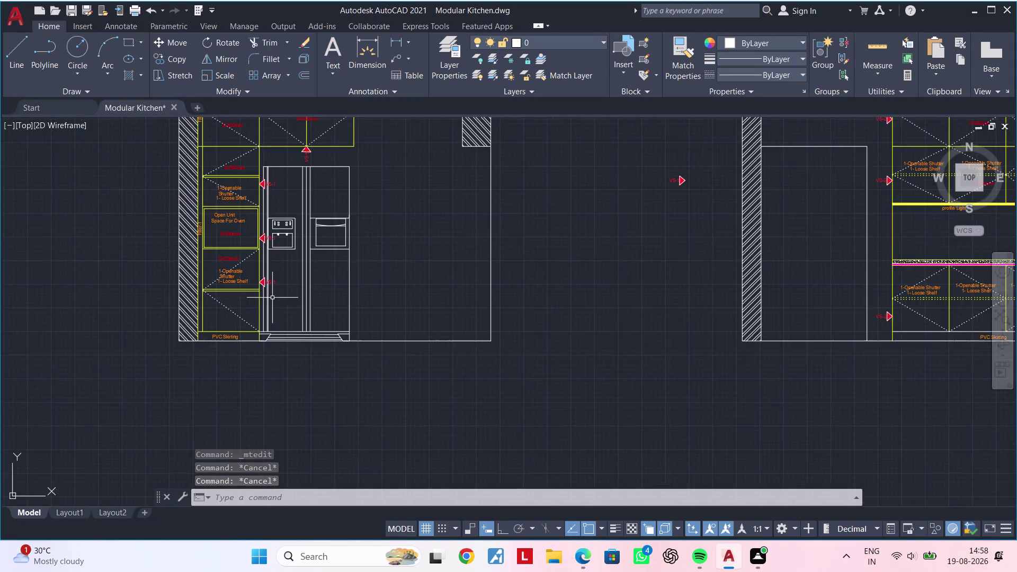
middle_drag(298, 304, 210, 491)
scroll(down, 3)
middle_drag(418, 320, 375, 409)
scroll(up, 3)
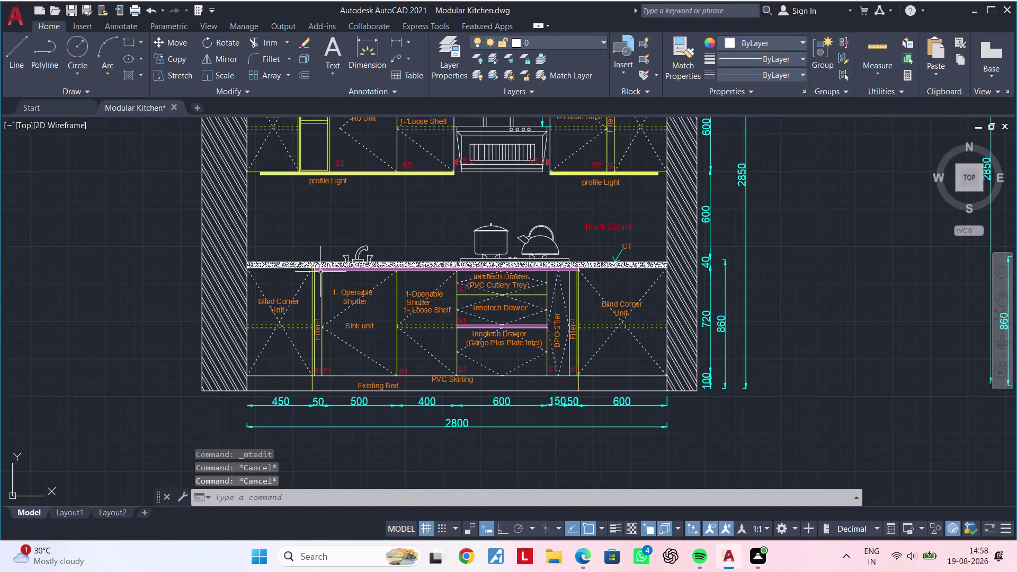
scroll(up, 3)
Copy an S1 section tag from the sink elevation, picking its base point.
click(328, 385)
key(c)
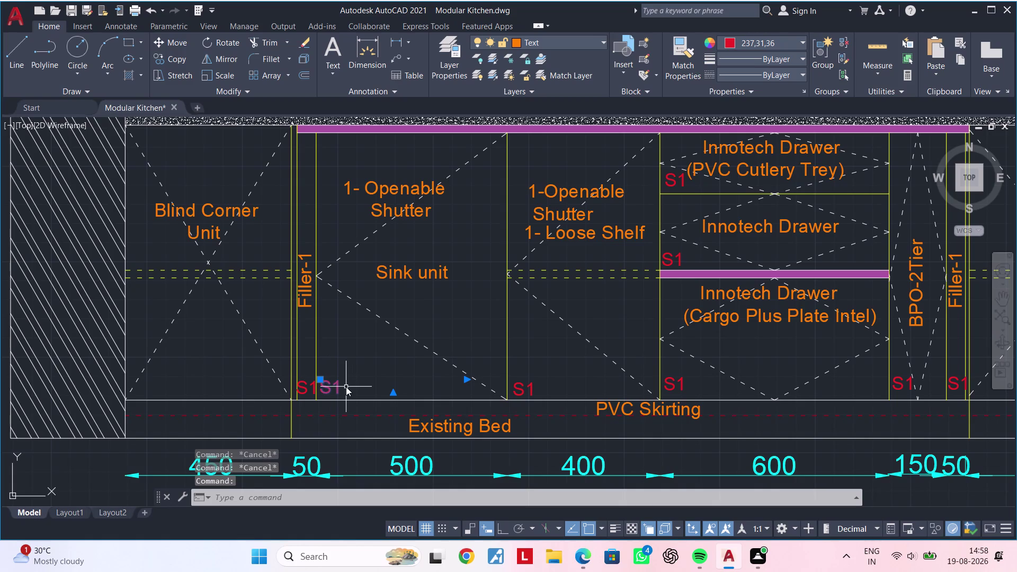
key(o)
key(space)
click(344, 386)
Place S1 tag copies beside the VS-2 marker and along the PVC Skirting.
scroll(down, 3)
middle_drag(534, 413, 376, 231)
scroll(down, 3)
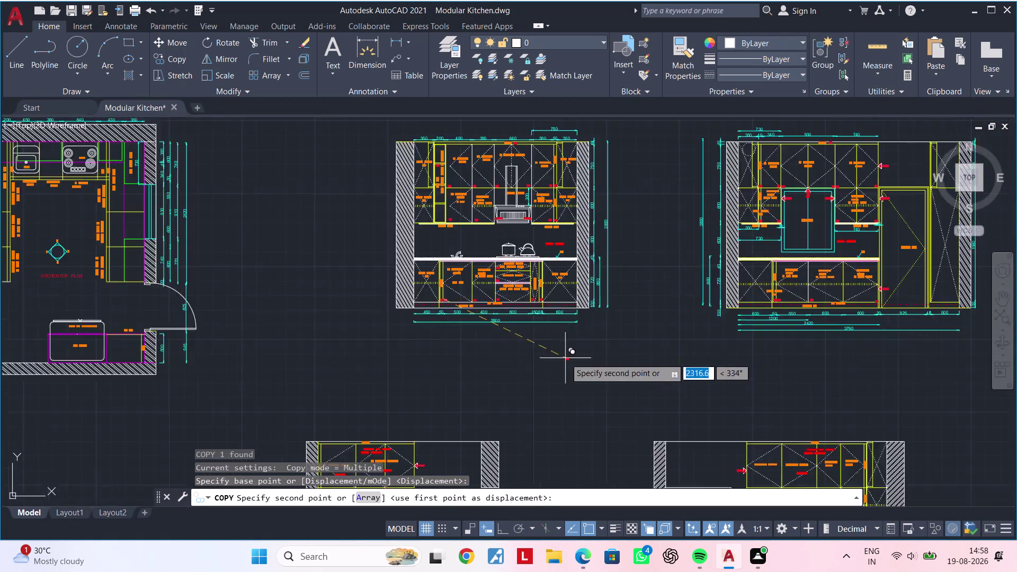
middle_drag(564, 349, 367, 200)
middle_click(401, 237)
middle_drag(531, 415, 447, 288)
scroll(up, 3)
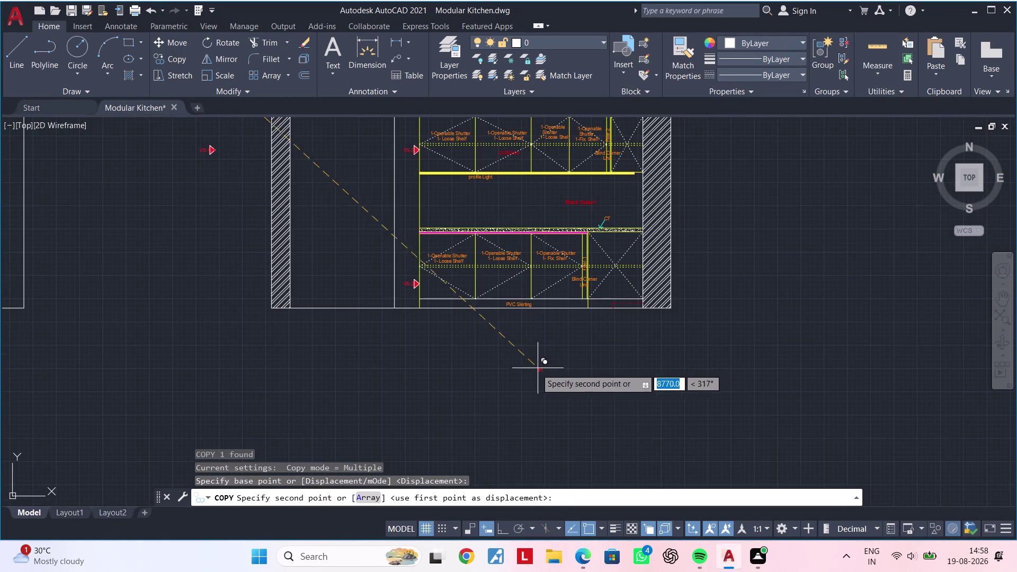
scroll(up, 3)
scroll(up, 3)
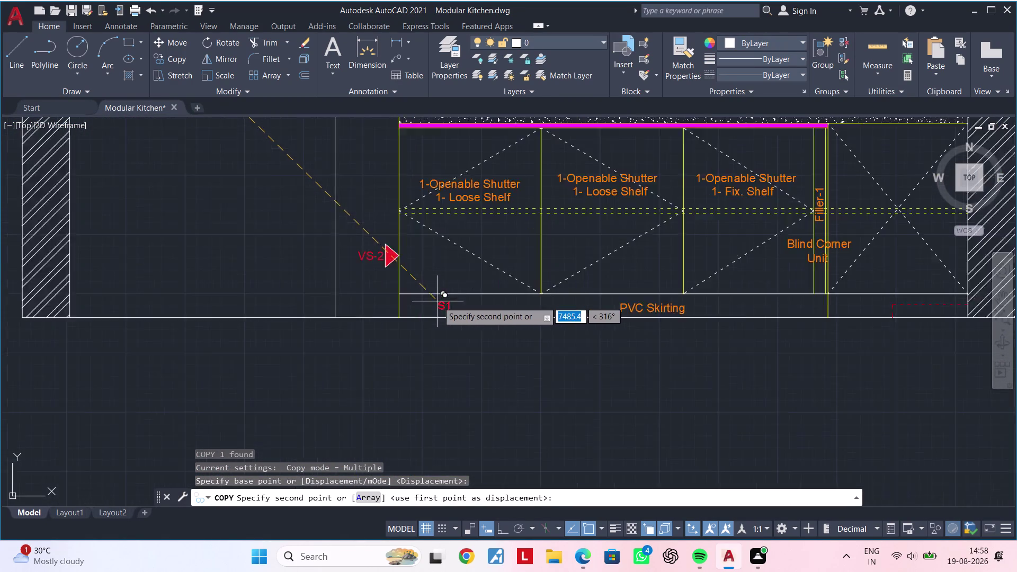
scroll(up, 3)
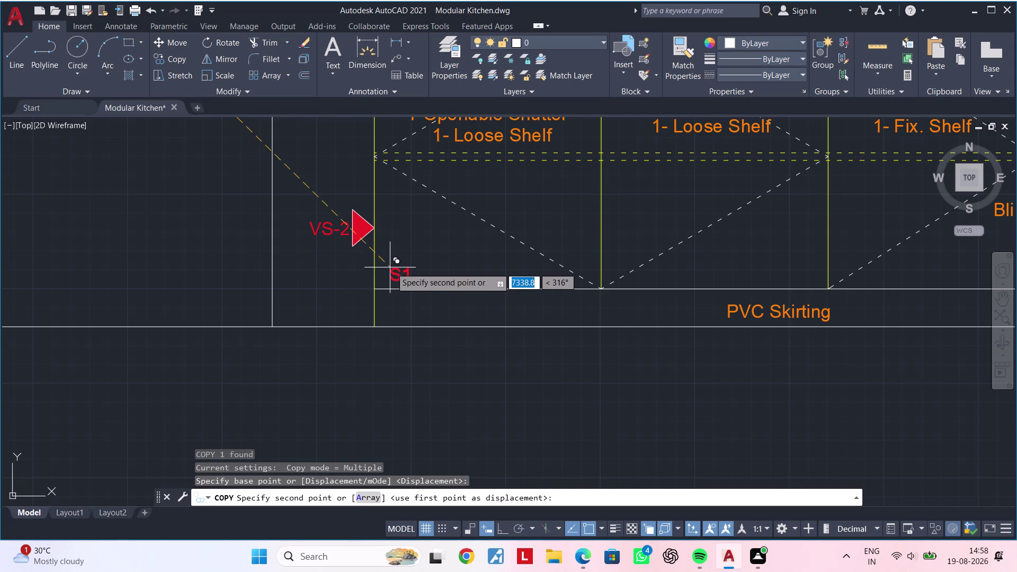
click(386, 273)
middle_drag(505, 276, 318, 278)
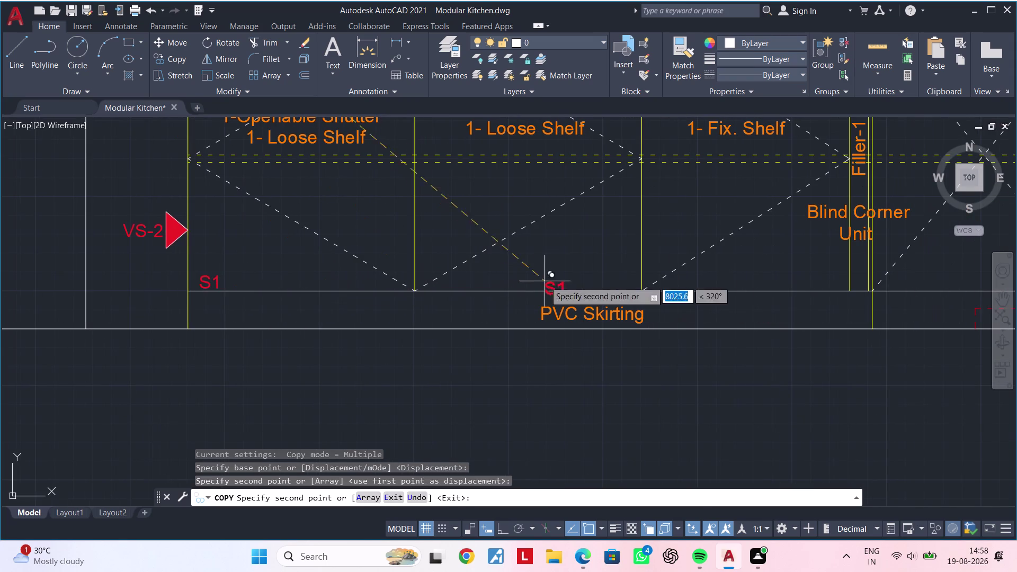
click(612, 274)
Place S1 tag copies under the Blind Corner Unit and near the filler.
middle_drag(690, 272, 280, 270)
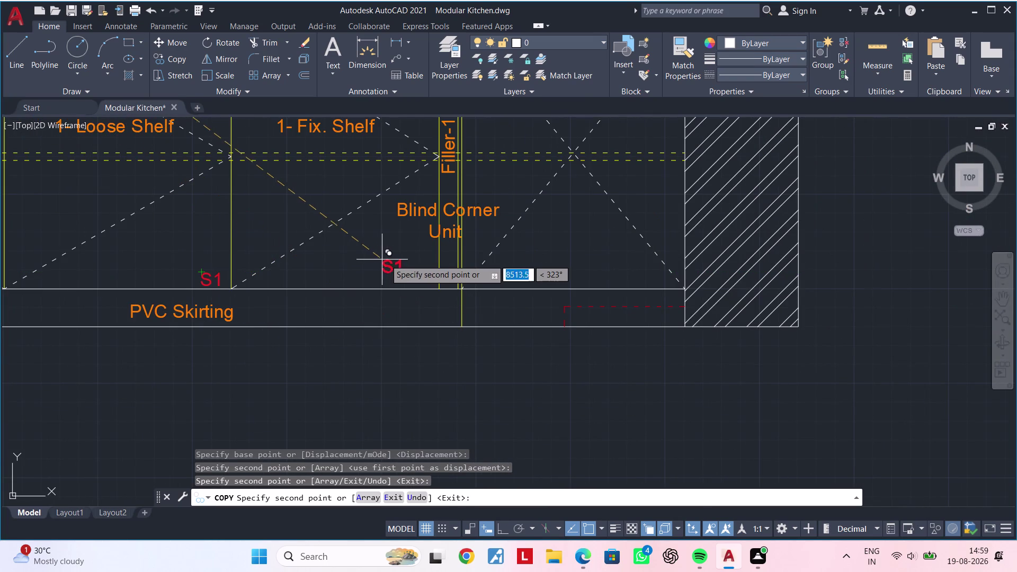
scroll(up, 3)
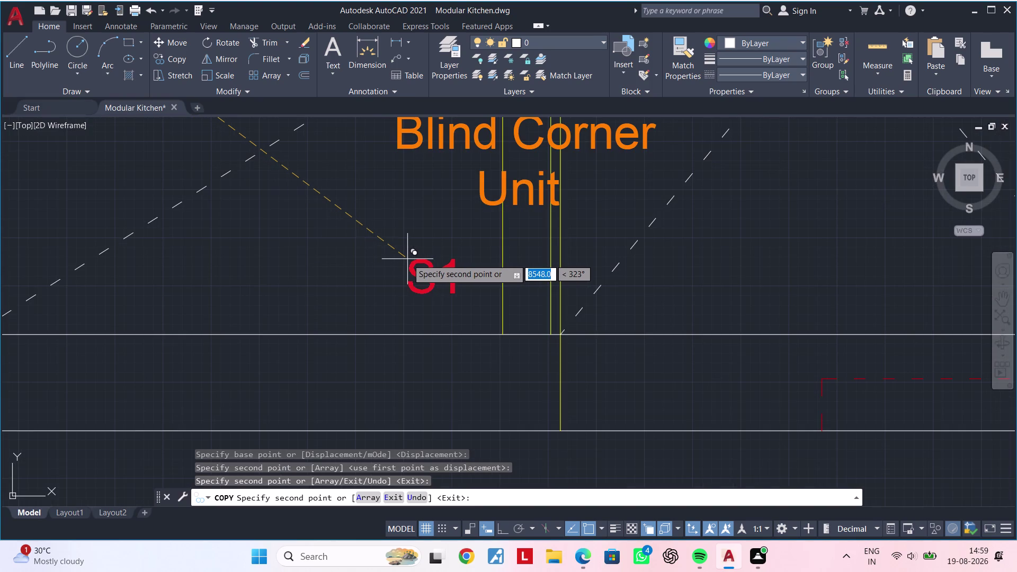
middle_drag(406, 259, 336, 259)
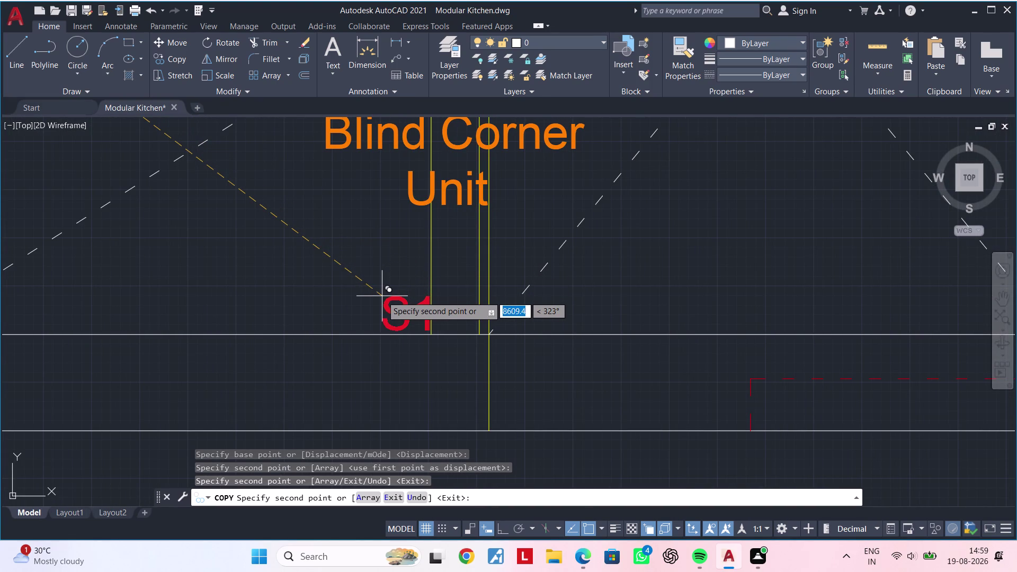
click(380, 296)
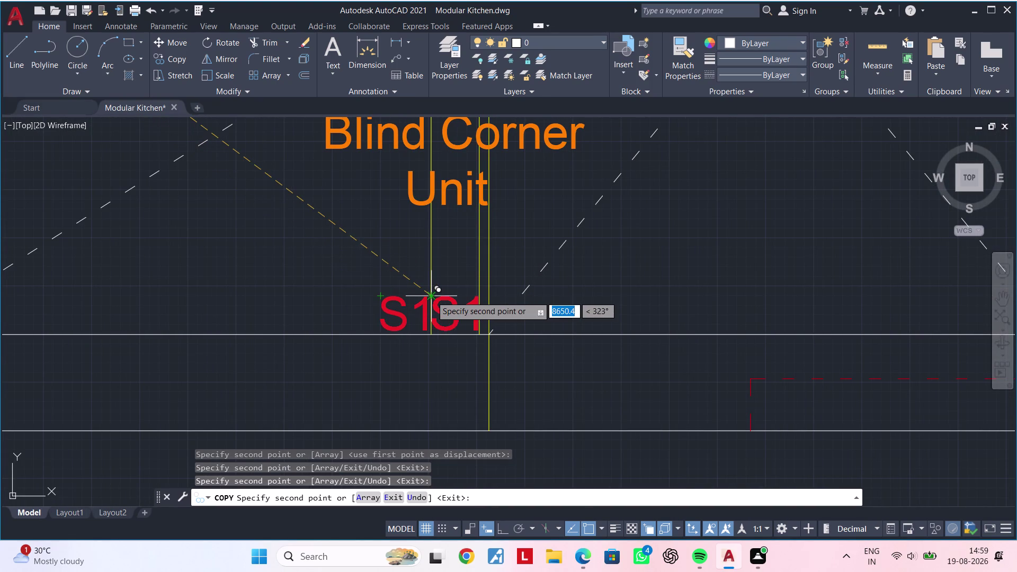
click(431, 296)
scroll(down, 3)
middle_drag(520, 284, 435, 307)
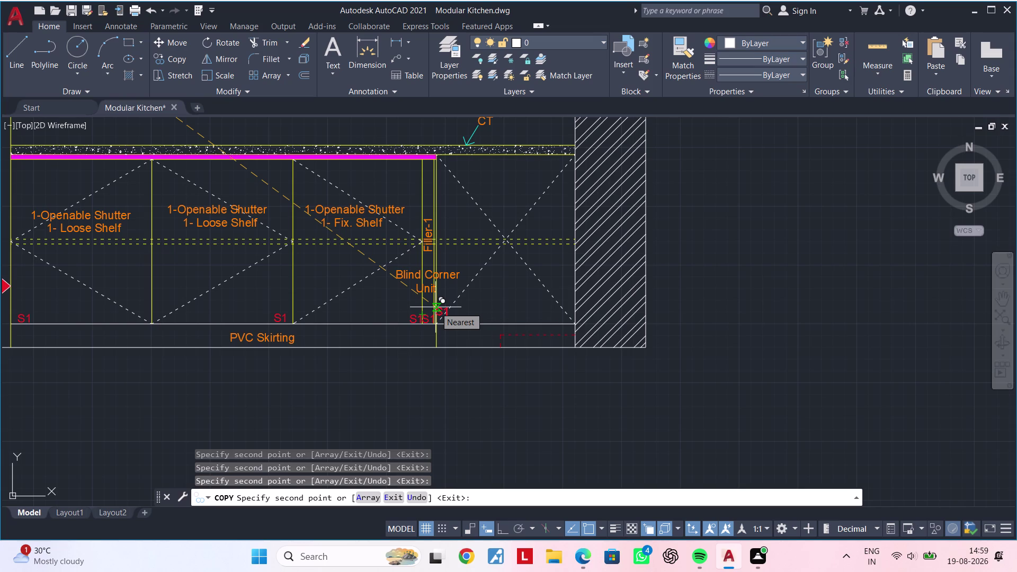
Drop a tag copy beside the VS-2 wall cabinets and begin editing its text.
middle_drag(414, 302, 415, 303)
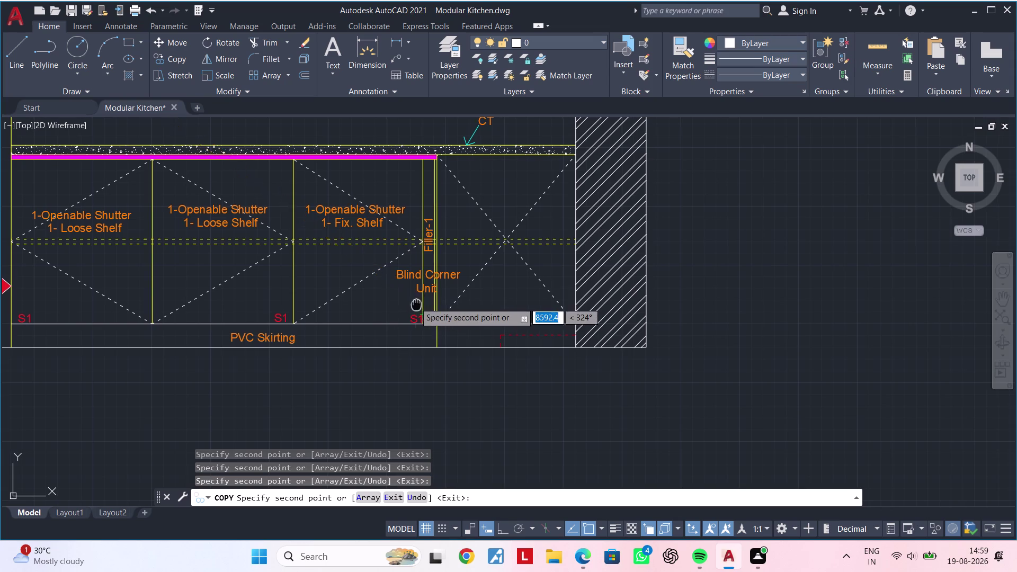
middle_drag(415, 303, 543, 380)
middle_drag(300, 320, 507, 498)
scroll(up, 3)
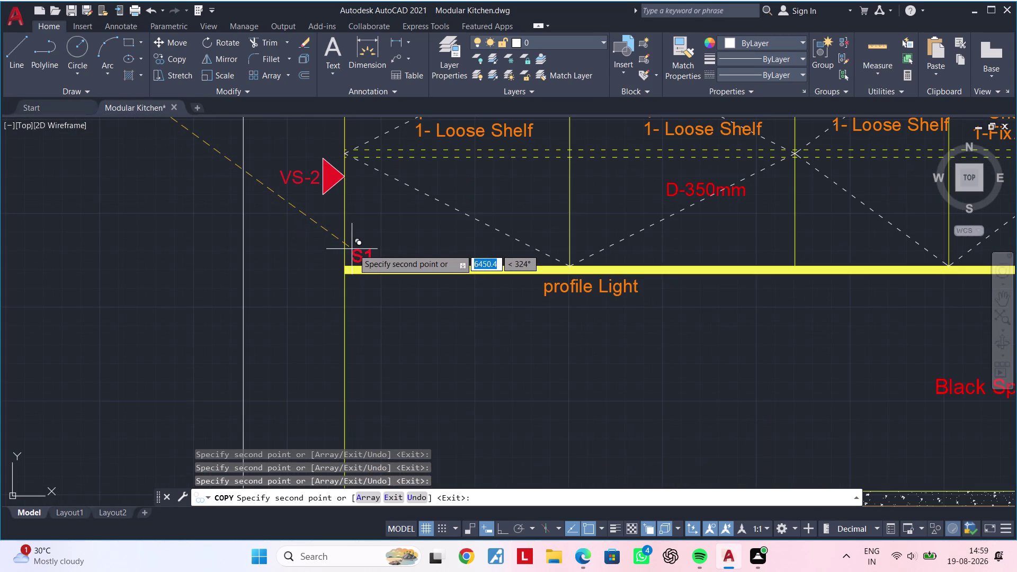
click(354, 248)
key(Escape)
key(Escape)
double_click(374, 252)
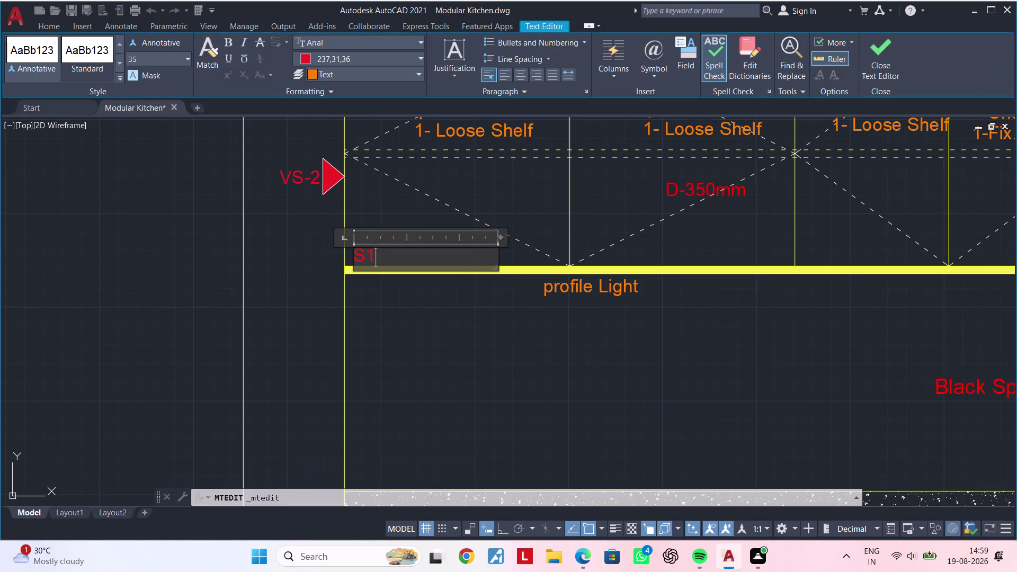
key(BackSpace)
Finish changing the copied tag's text to S2.
key(2)
click(391, 328)
key(Escape)
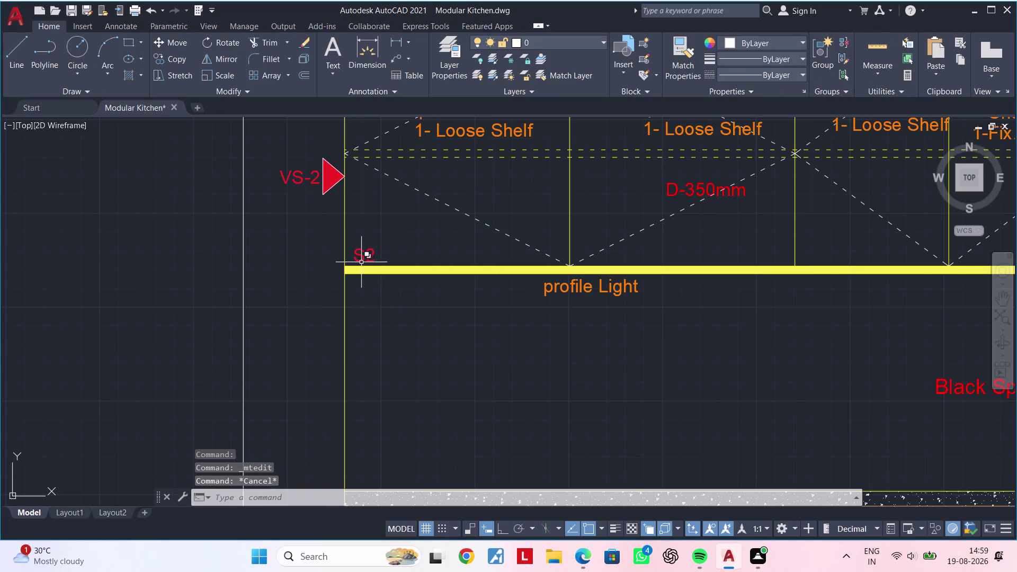
Copy the S2 tag to a shutter division and the profile light line.
click(356, 255)
key(c)
key(o)
key(space)
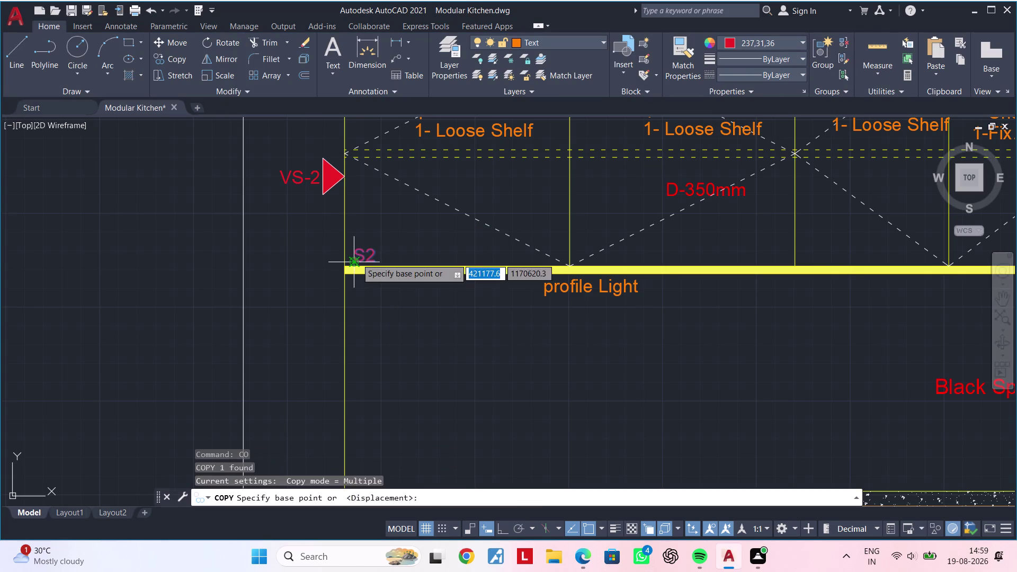
click(356, 258)
scroll(up, 3)
scroll(down, 3)
middle_drag(515, 264, 338, 285)
click(588, 283)
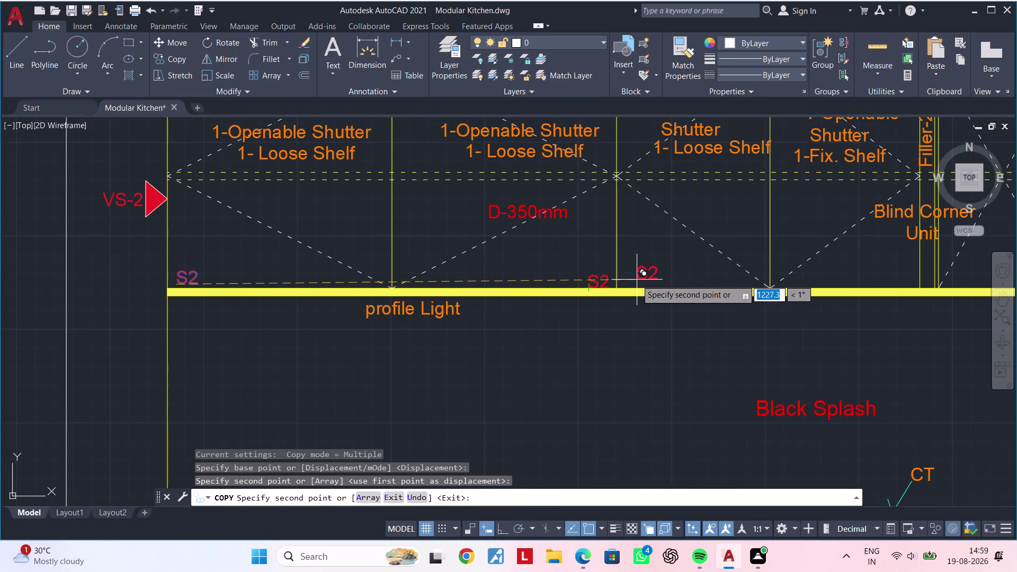
click(625, 283)
Place S2 copies near the blind corner unit and beside the loft filler.
middle_drag(649, 291, 273, 301)
middle_drag(435, 302, 387, 304)
scroll(up, 3)
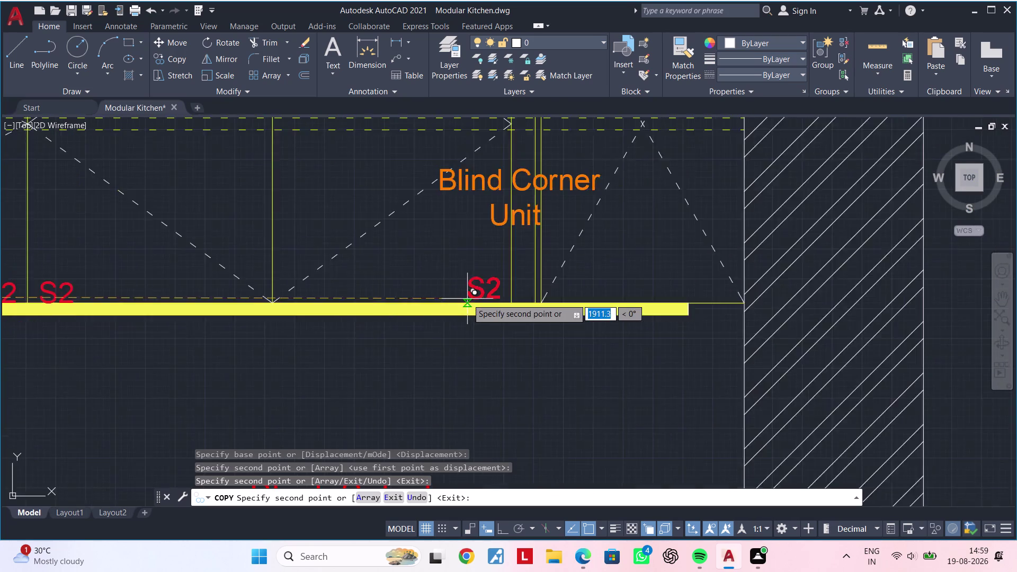
scroll(up, 3)
click(461, 298)
click(528, 296)
scroll(down, 3)
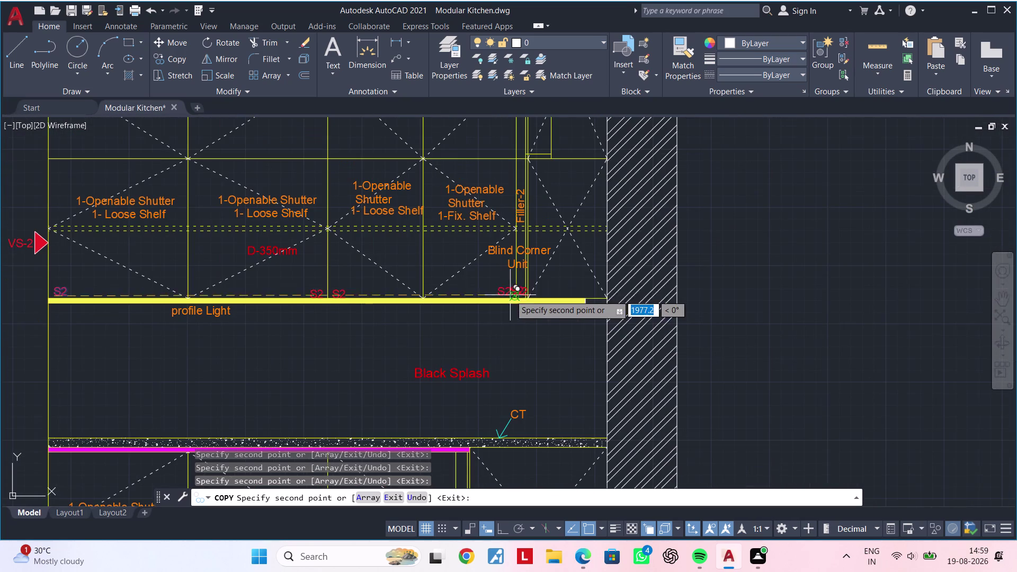
middle_drag(490, 275, 498, 424)
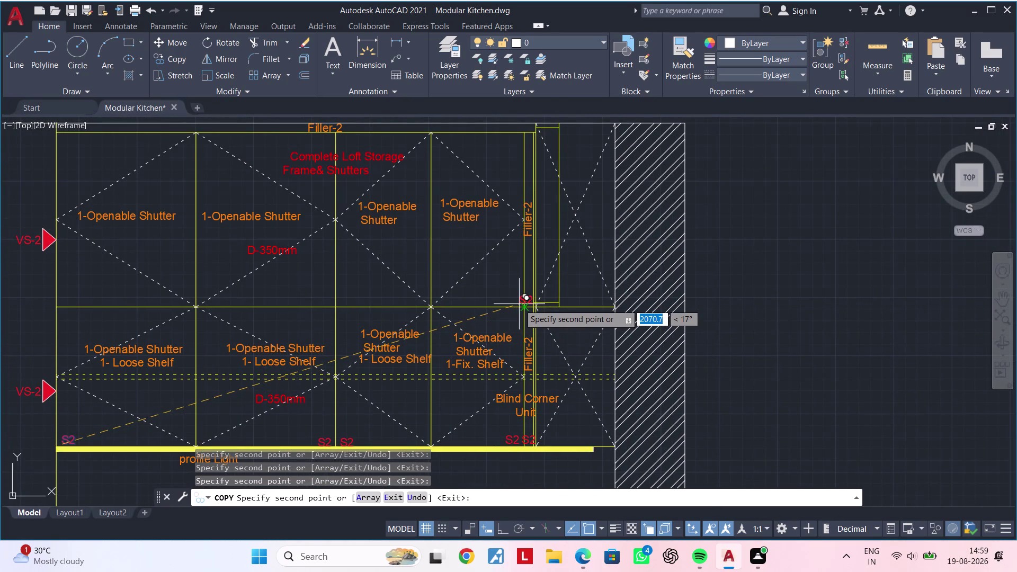
scroll(up, 3)
click(525, 302)
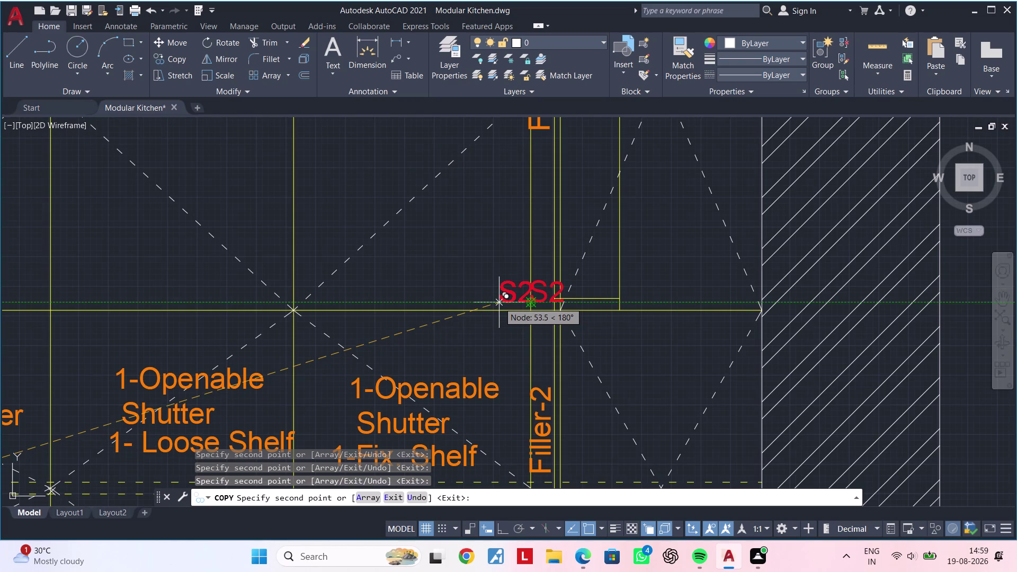
click(492, 302)
Add S2 copies at the loft shutter divisions, the loft's VS-2, and the top Filler-2.
middle_drag(390, 303, 721, 303)
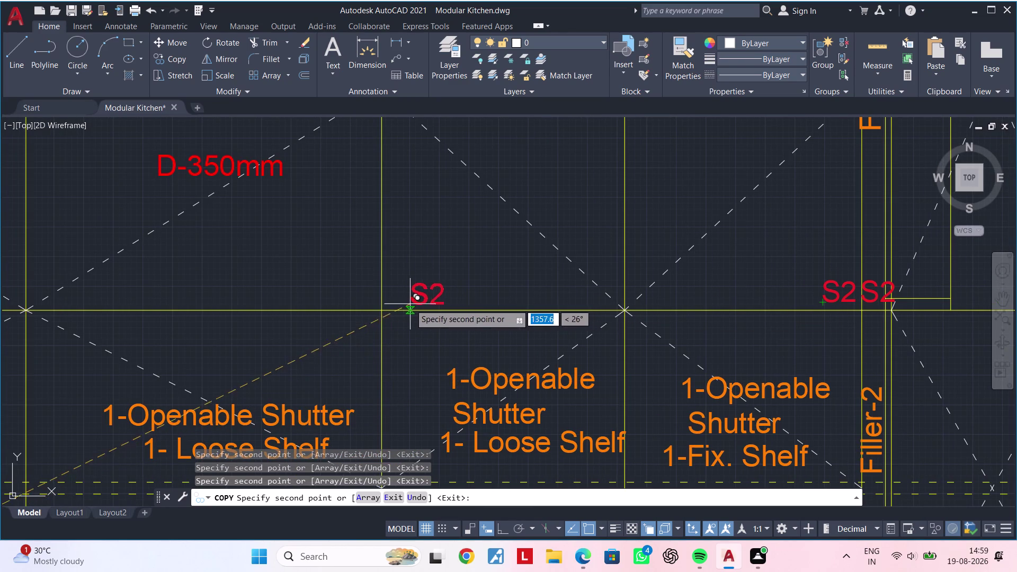
click(396, 302)
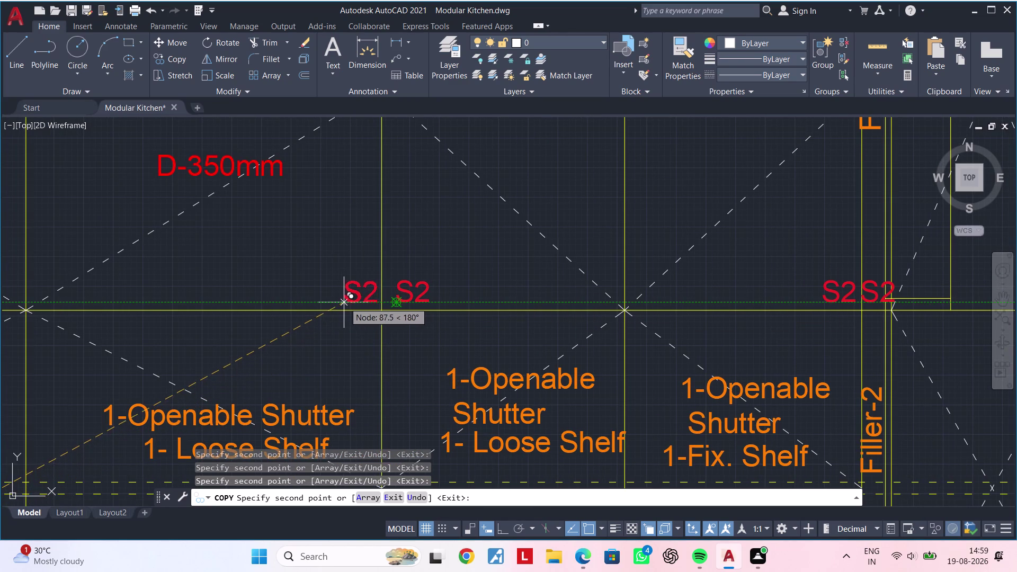
click(343, 302)
scroll(down, 3)
middle_drag(292, 312, 533, 301)
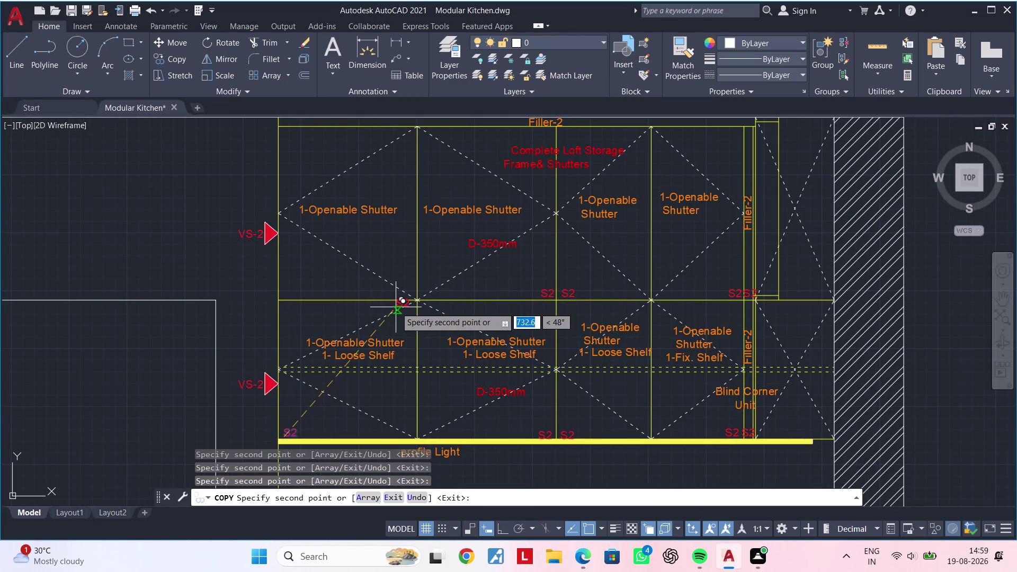
scroll(up, 3)
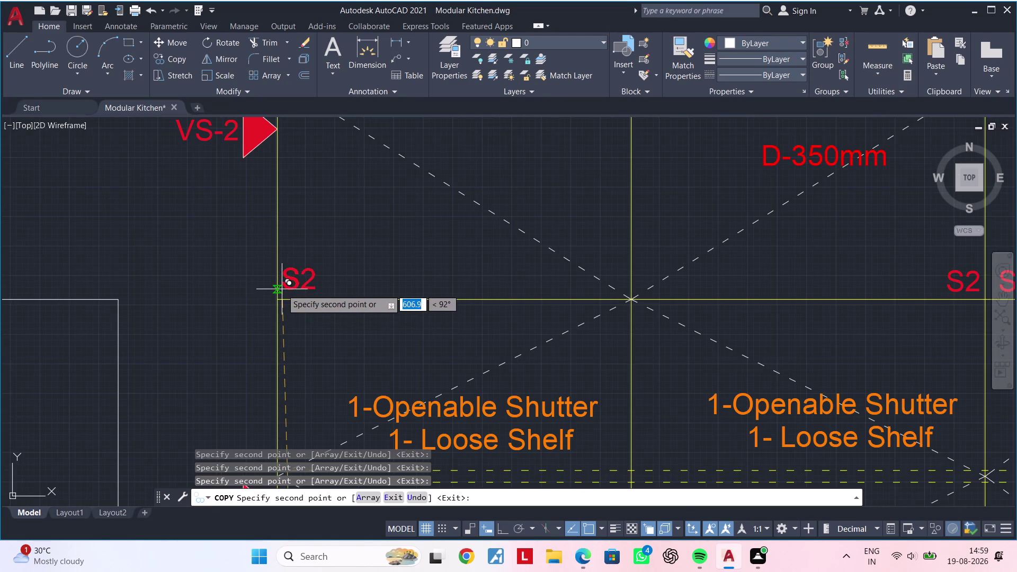
click(282, 289)
scroll(down, 3)
middle_drag(398, 290, 337, 343)
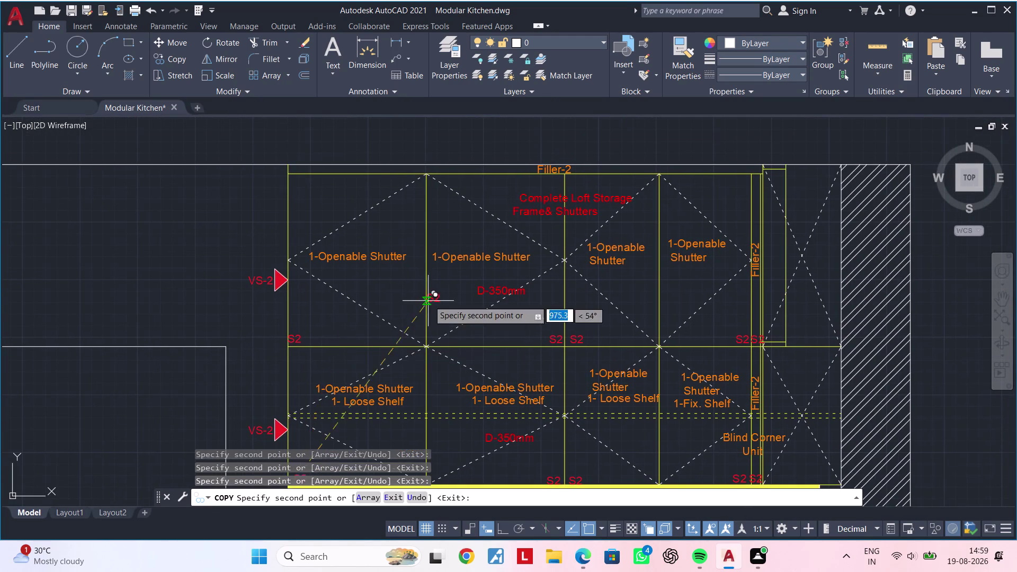
middle_drag(426, 312, 374, 477)
scroll(up, 3)
click(508, 343)
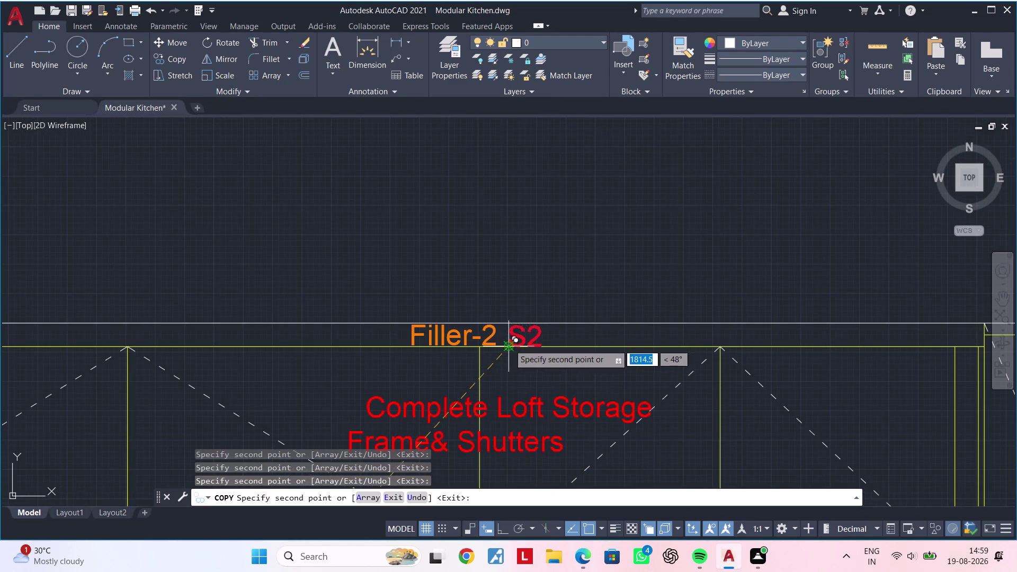
End the copy command and zoom out over the whole loft elevation.
scroll(down, 3)
middle_drag(550, 339, 536, 256)
middle_drag(530, 296, 506, 254)
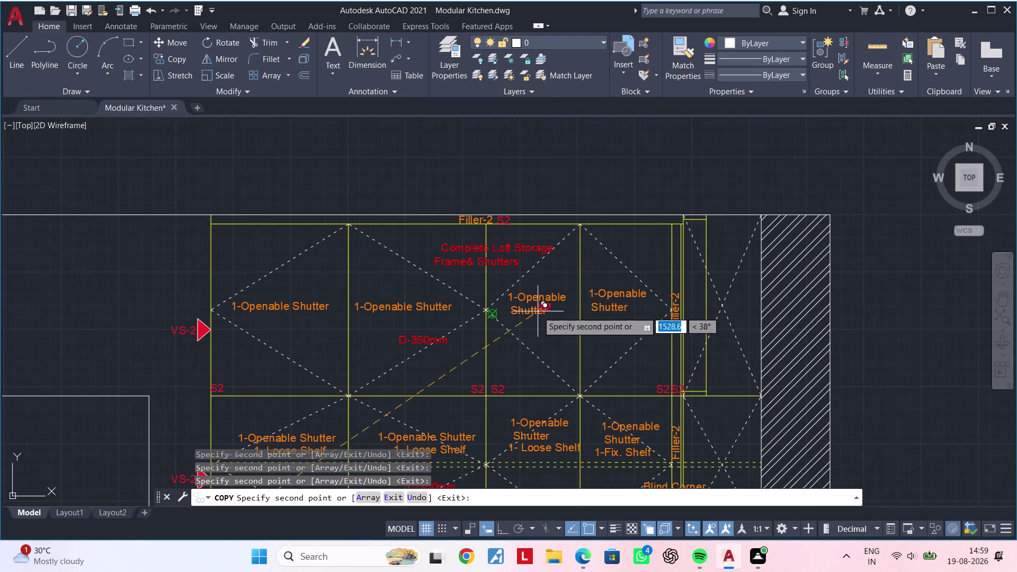
key(Escape)
key(Escape)
key(Escape)
key(Escape)
middle_drag(532, 324, 513, 328)
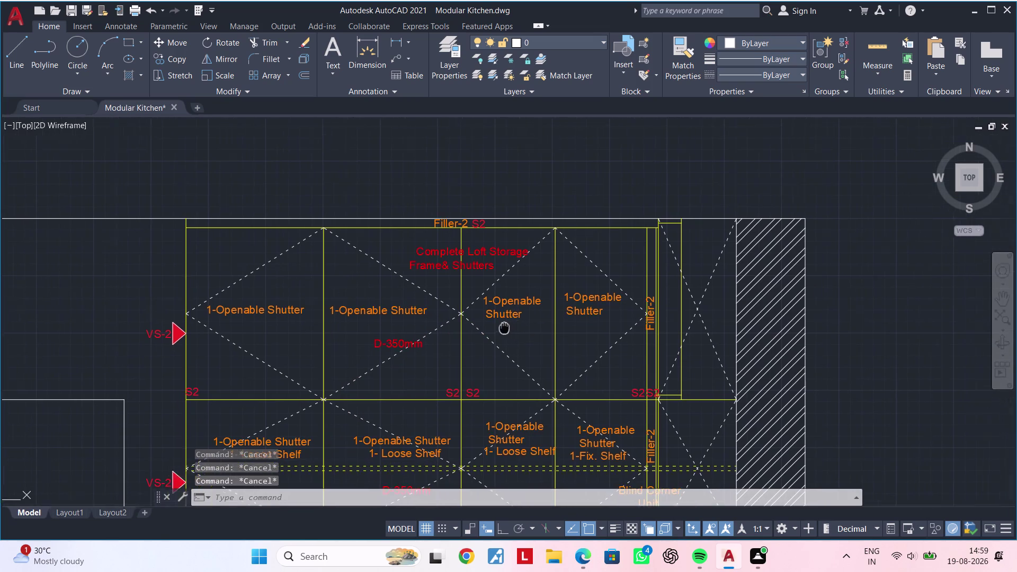
Copy the Black Splash label (CO) into the entrance opening left of the cabinets.
middle_drag(512, 328, 418, 297)
scroll(down, 3)
middle_drag(502, 331, 535, 239)
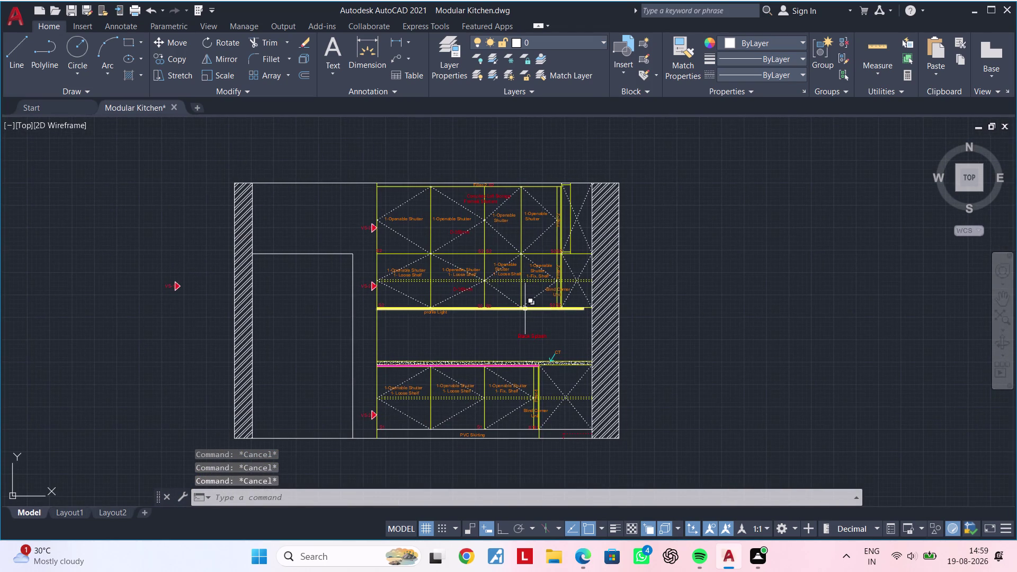
key(Escape)
key(Escape)
scroll(down, 3)
middle_drag(406, 304, 588, 301)
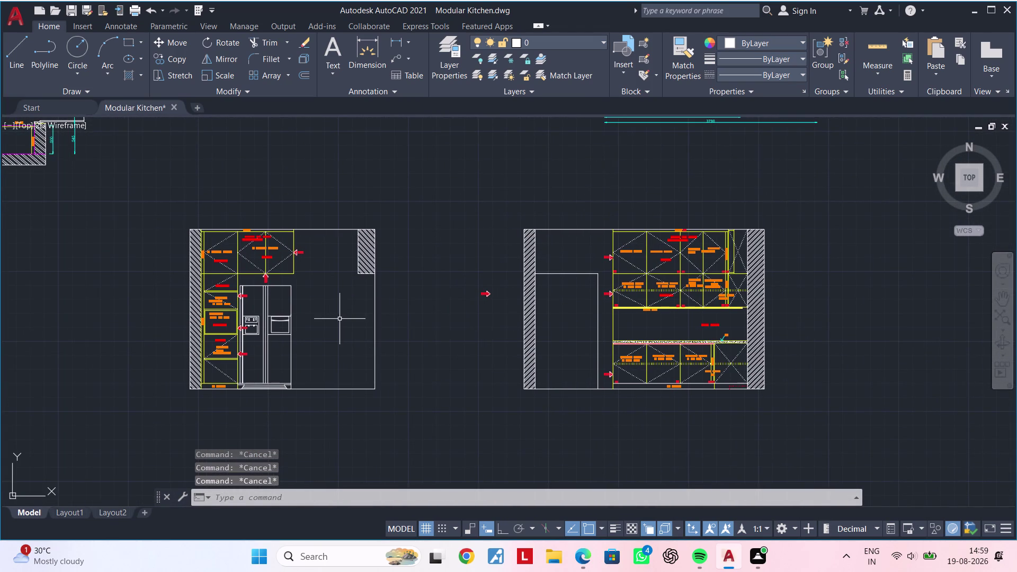
middle_drag(330, 310, 265, 427)
middle_drag(411, 319, 368, 374)
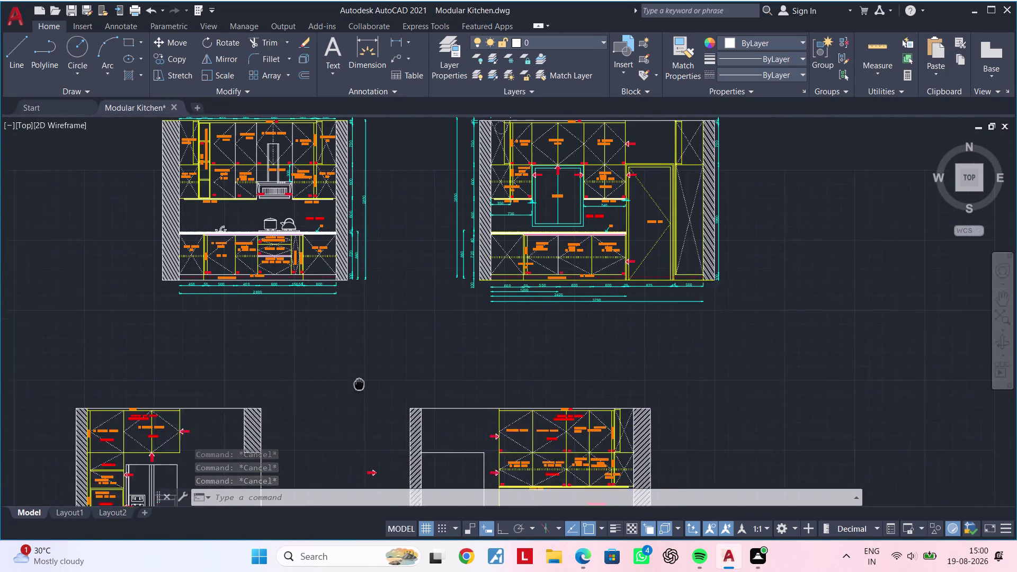
middle_drag(369, 374, 345, 397)
scroll(up, 3)
scroll(down, 3)
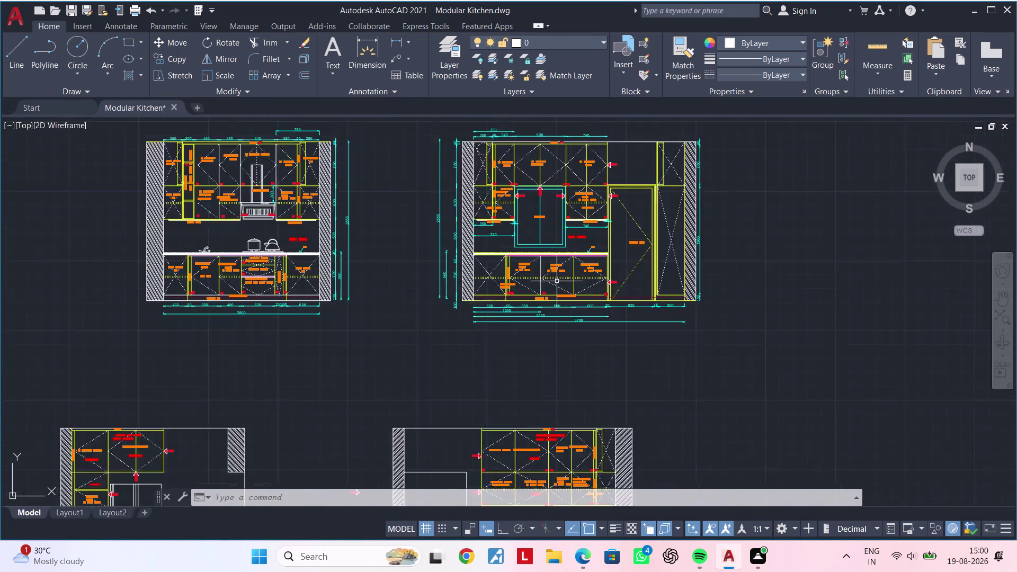
scroll(down, 3)
middle_drag(555, 315, 552, 234)
scroll(up, 3)
click(524, 347)
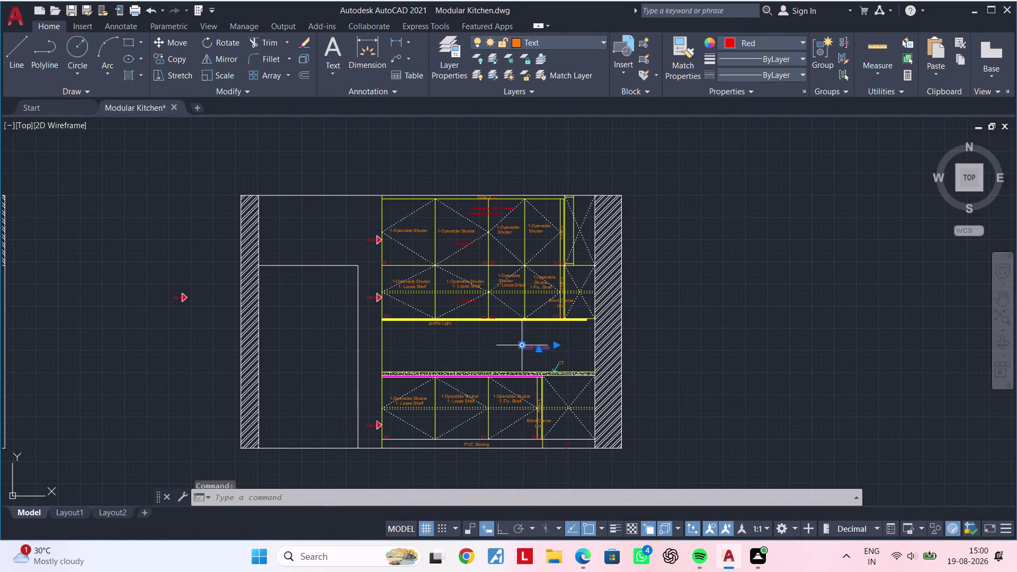
key(c)
key(o)
key(space)
click(534, 350)
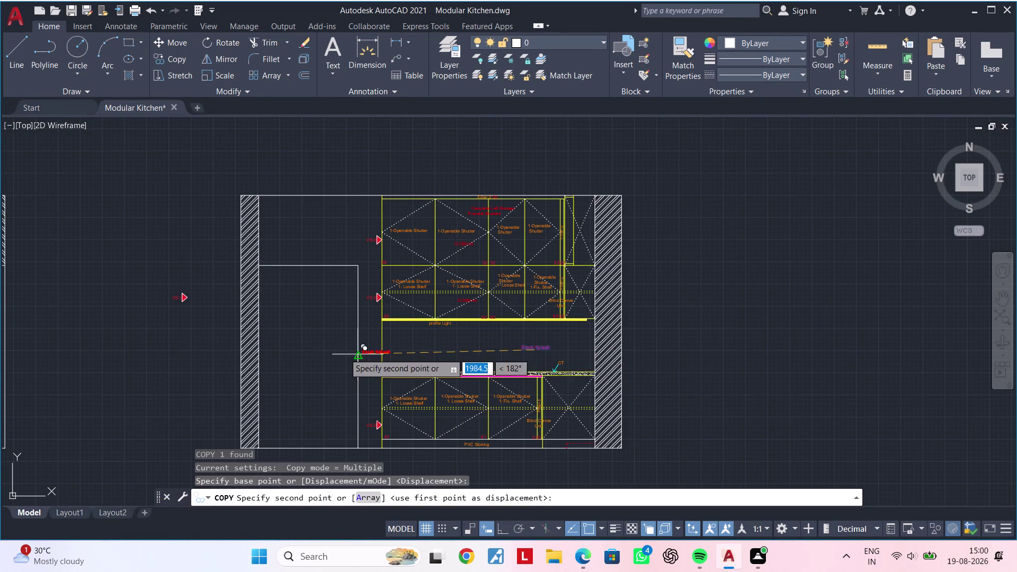
middle_drag(296, 354, 358, 341)
scroll(up, 3)
click(370, 319)
key(Escape)
Change the copied text to 'Kitchen Entrance' and widen it onto one line.
double_click(399, 314)
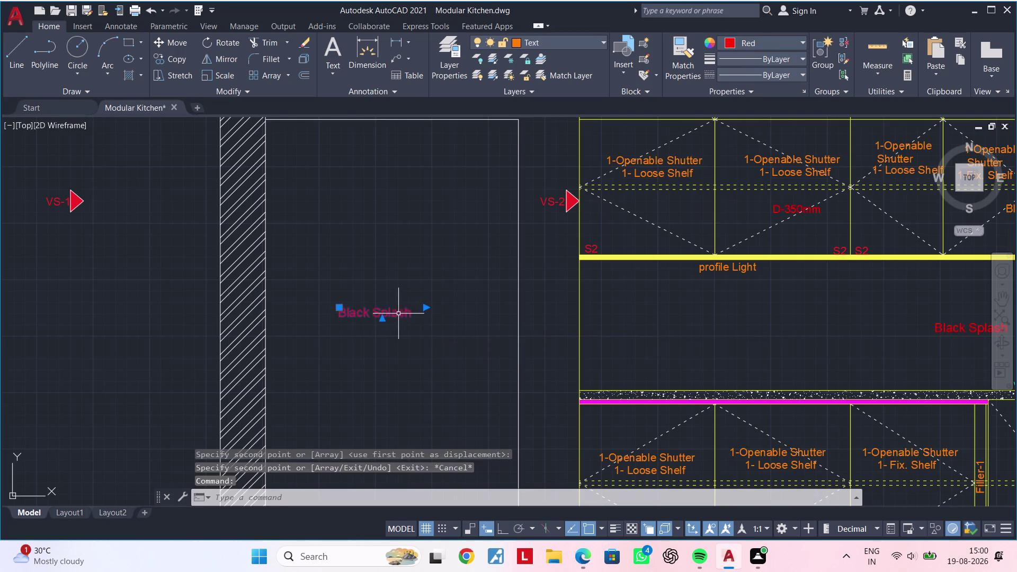
click(412, 310)
key(BackSpace)
key(BackSpace)
key(BackSpace)
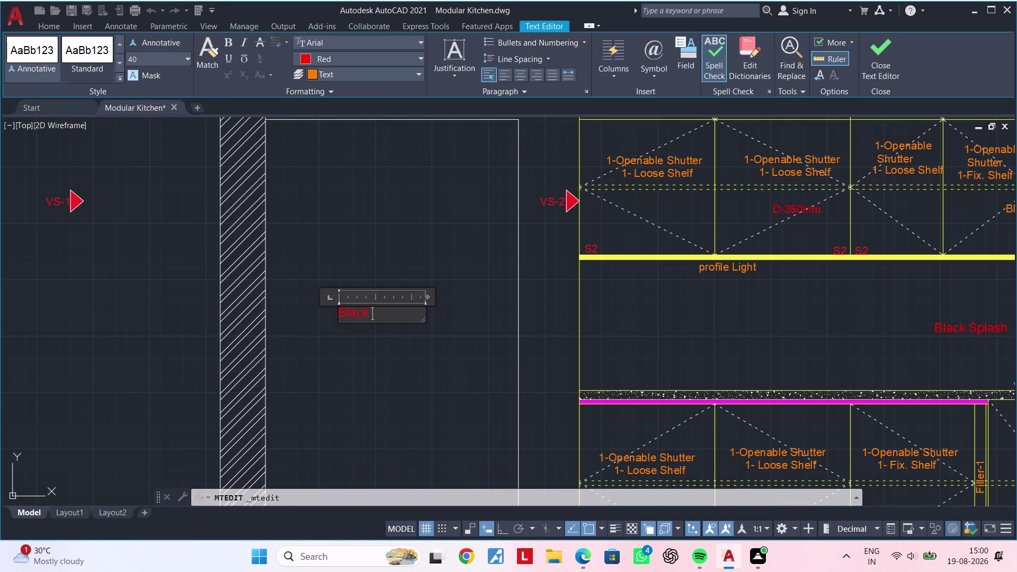
text(Ki)
text(tche)
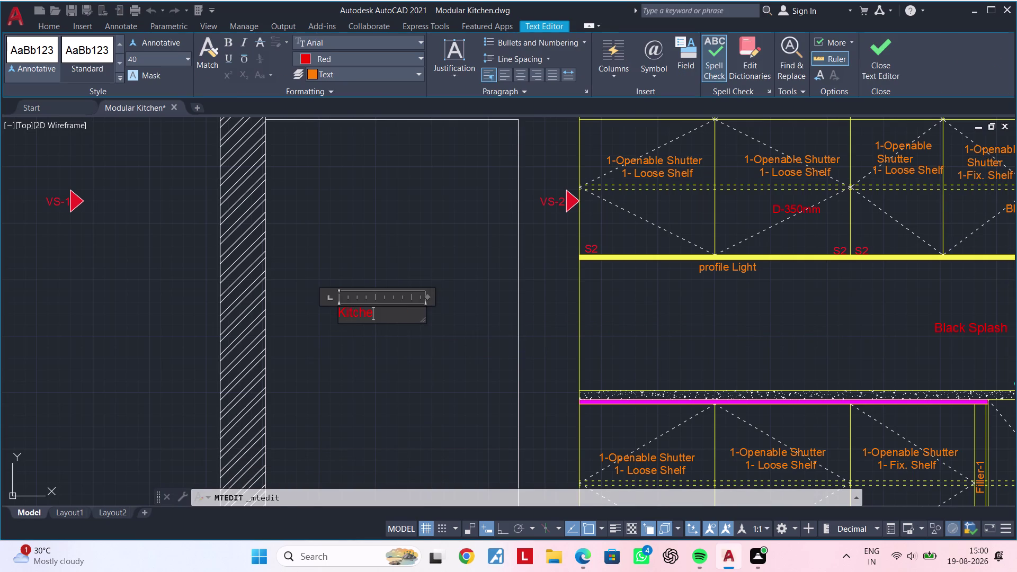
text(n)
key(space)
text(En)
key(t)
text(ranc)
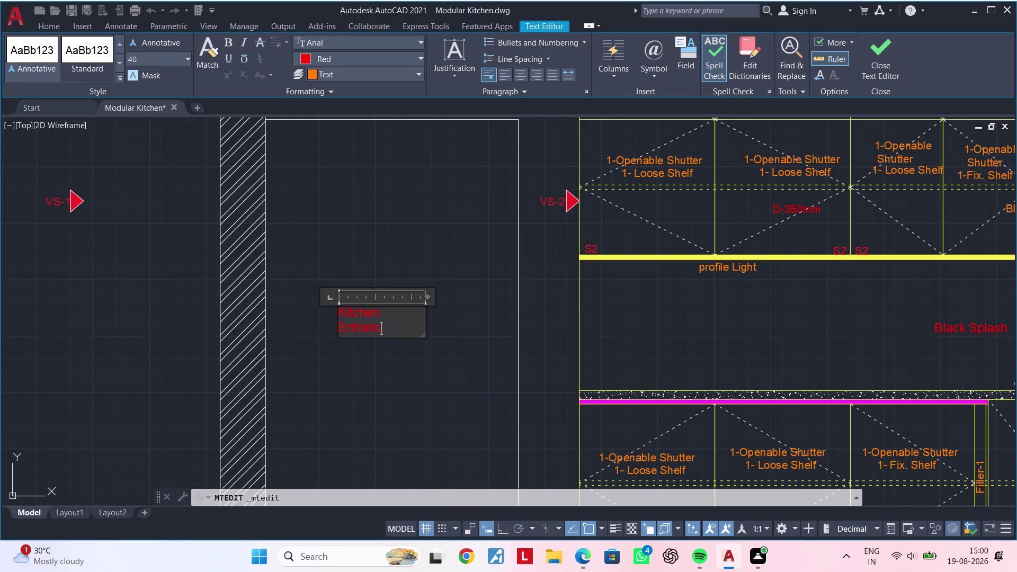
text(e)
drag(427, 296, 446, 296)
click(416, 340)
key(Escape)
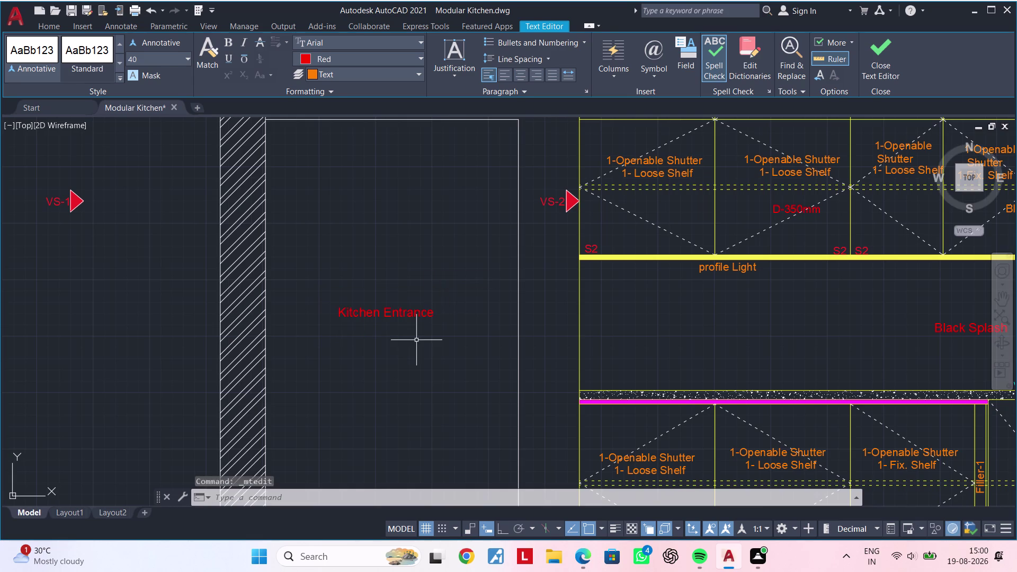
Select the Kitchen Entrance label and show its properties.
click(452, 301)
click(331, 341)
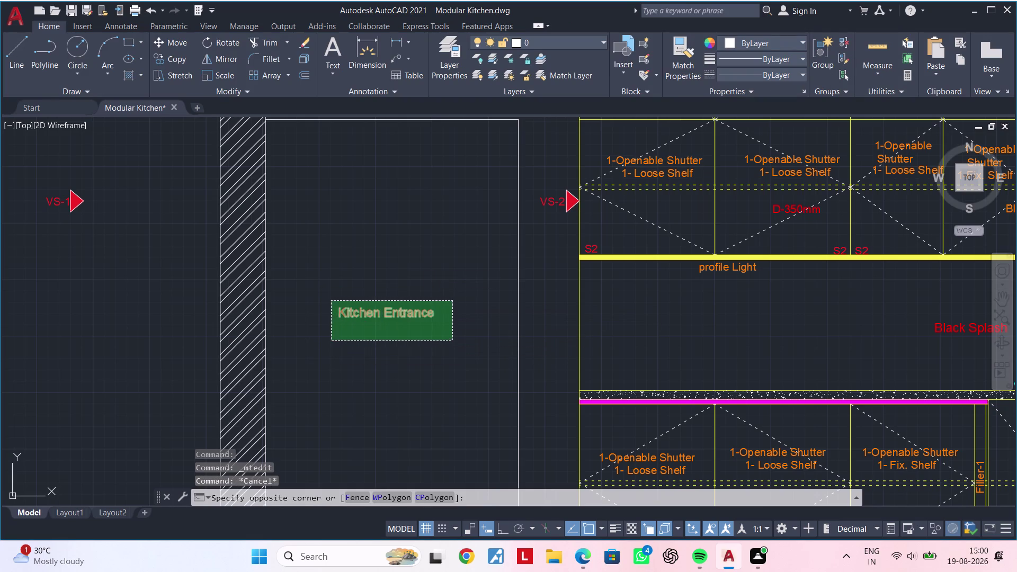
right_click(344, 341)
click(399, 519)
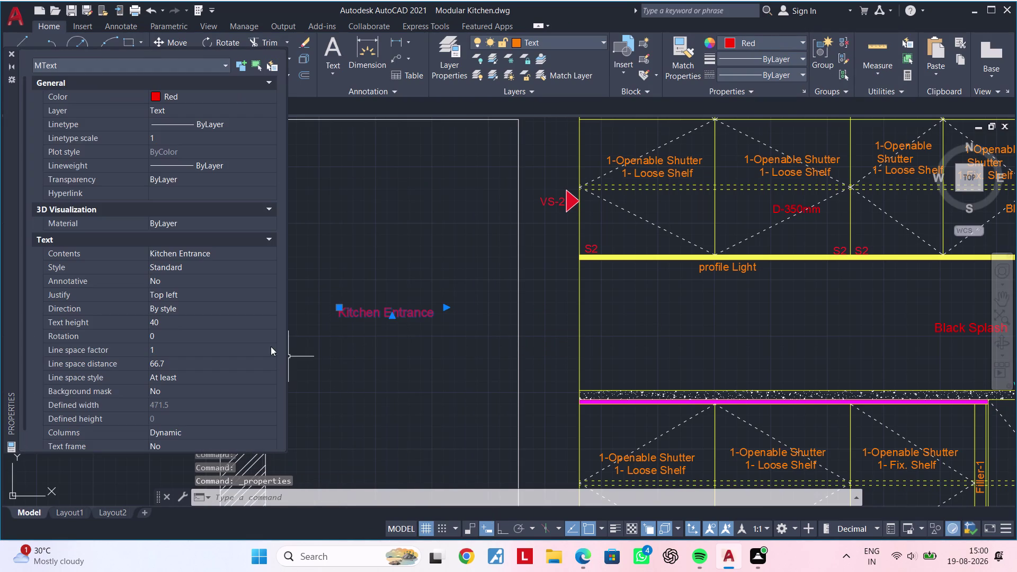
Set the label's text height to 50 and close the Properties palette.
click(180, 326)
key(BackSpace)
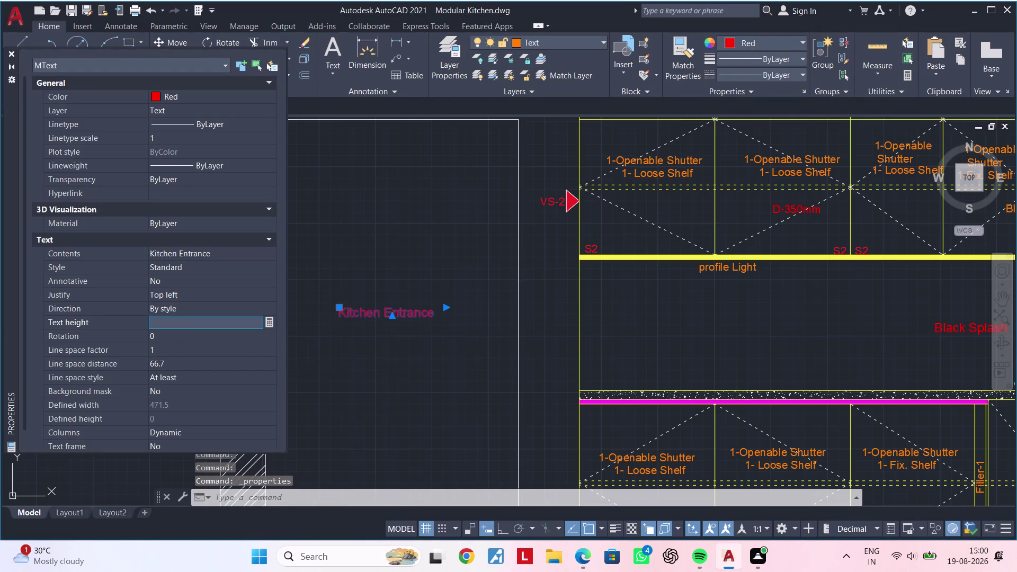
text(50)
key(Return)
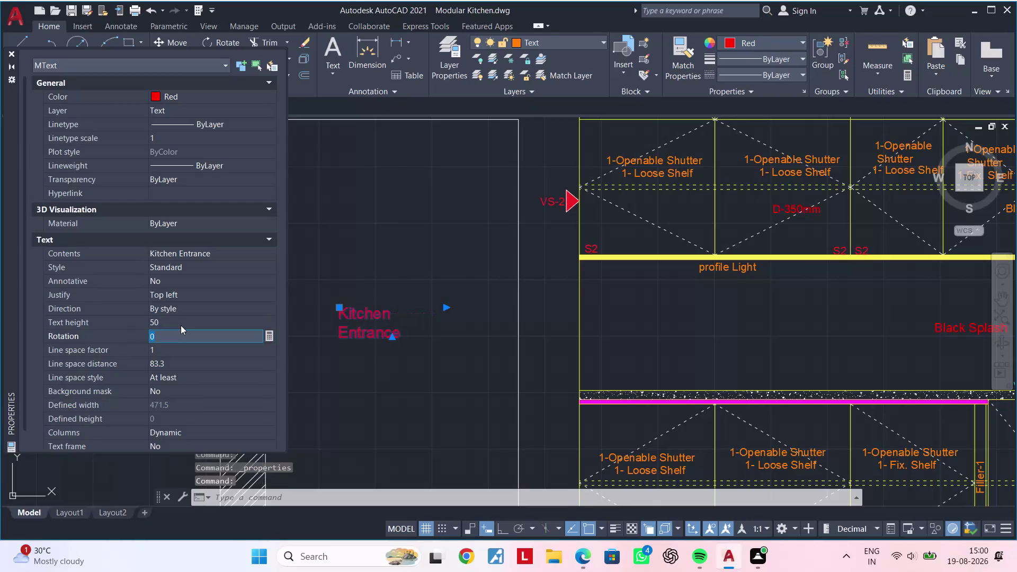
key(Escape)
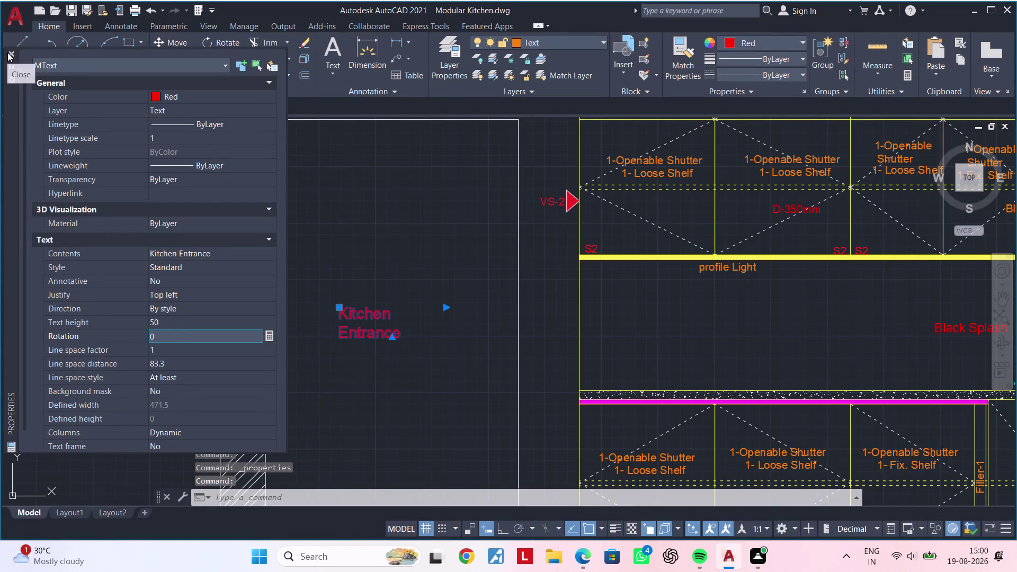
click(8, 53)
Reopen the Kitchen Entrance text editor, then exit it by answering the save-changes prompt.
click(375, 310)
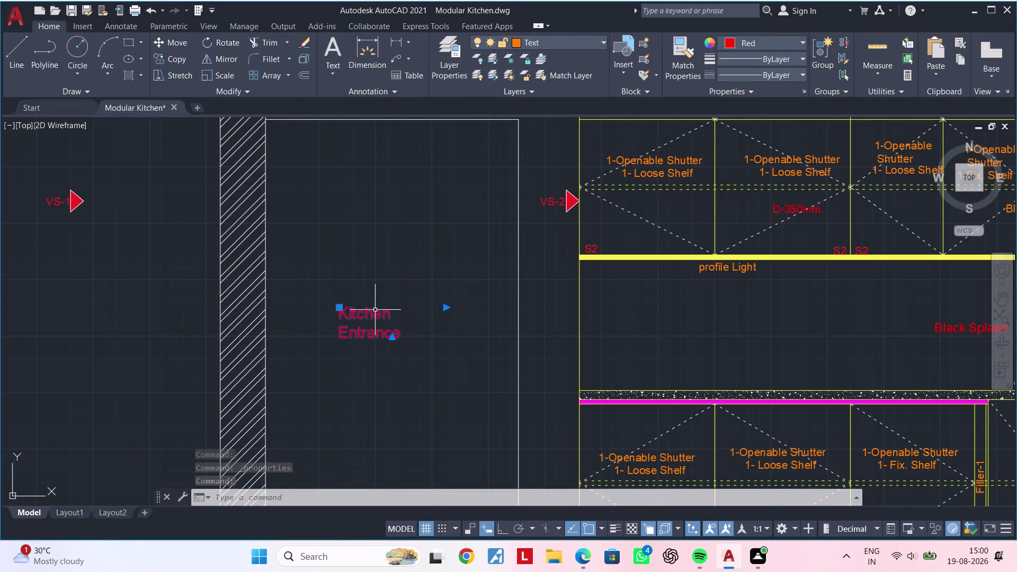
key(Escape)
double_click(375, 312)
drag(445, 298, 479, 299)
key(Escape)
click(424, 368)
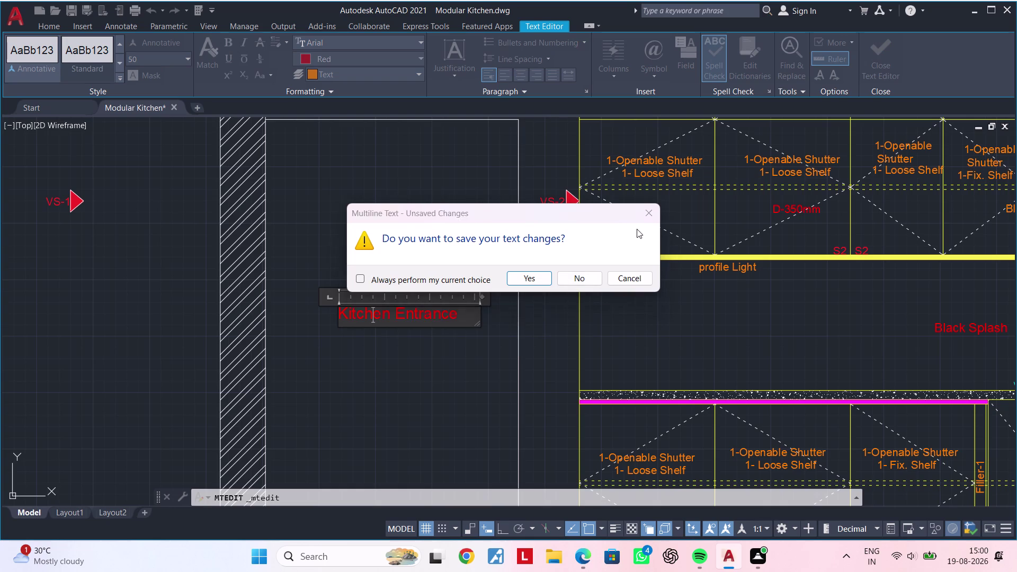
click(646, 219)
click(444, 405)
scroll(down, 3)
middle_drag(468, 377, 429, 335)
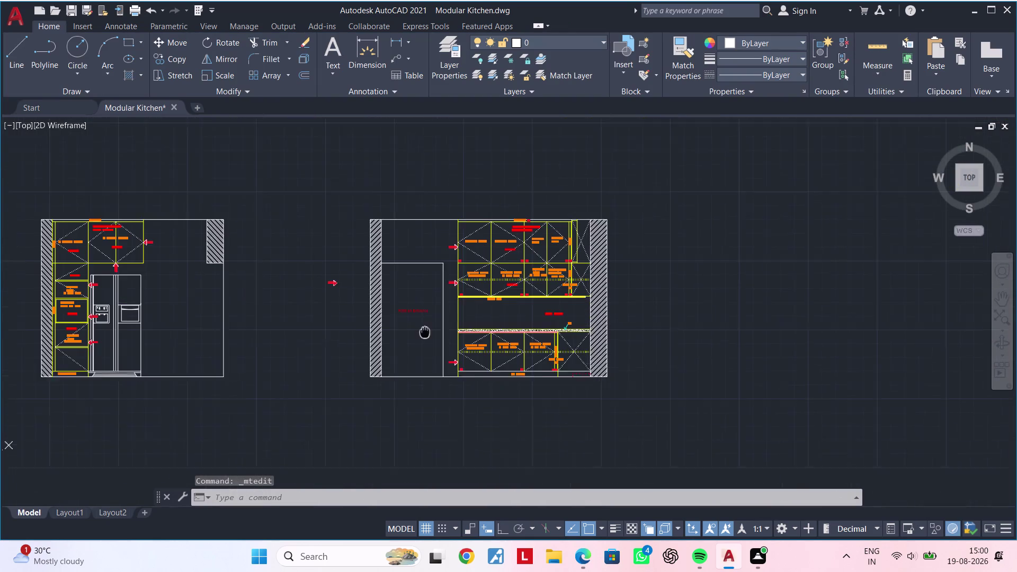
Pan and zoom across the plan and lower elevations to review them.
middle_drag(429, 335, 403, 310)
key(Escape)
middle_drag(403, 317, 436, 296)
key(Escape)
scroll(down, 3)
middle_drag(415, 324, 545, 390)
key(Escape)
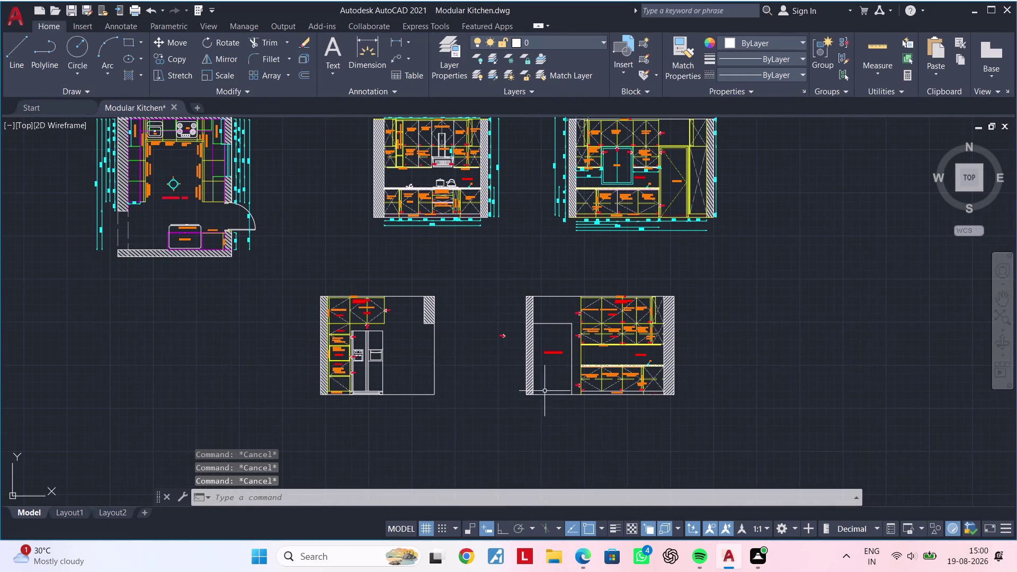
key(Escape)
scroll(up, 3)
scroll(down, 3)
middle_drag(413, 349, 314, 349)
key(Escape)
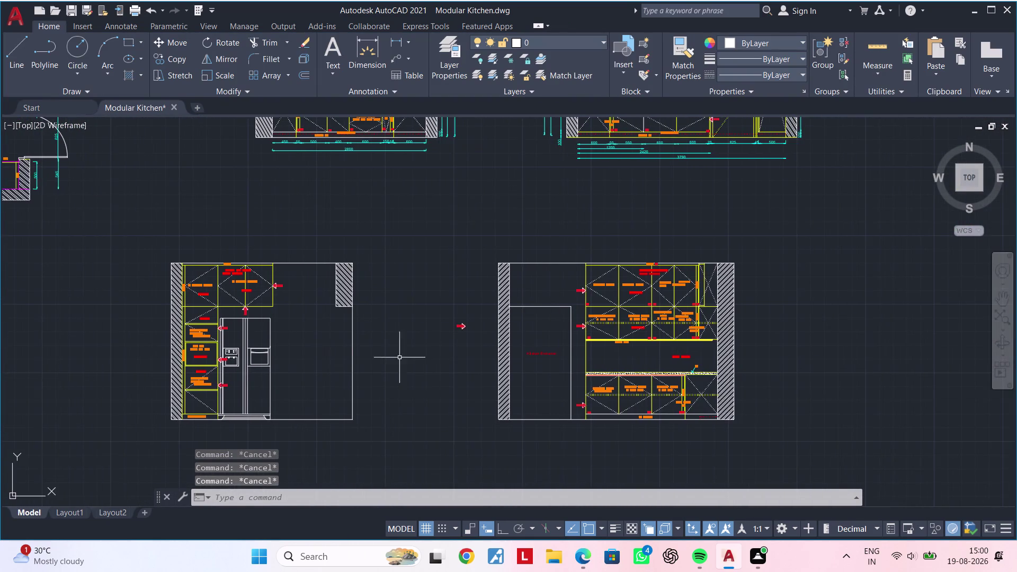
middle_drag(406, 358, 291, 357)
key(Escape)
scroll(down, 3)
middle_drag(294, 356, 369, 344)
key(Escape)
key(Escape)
key(Escape)
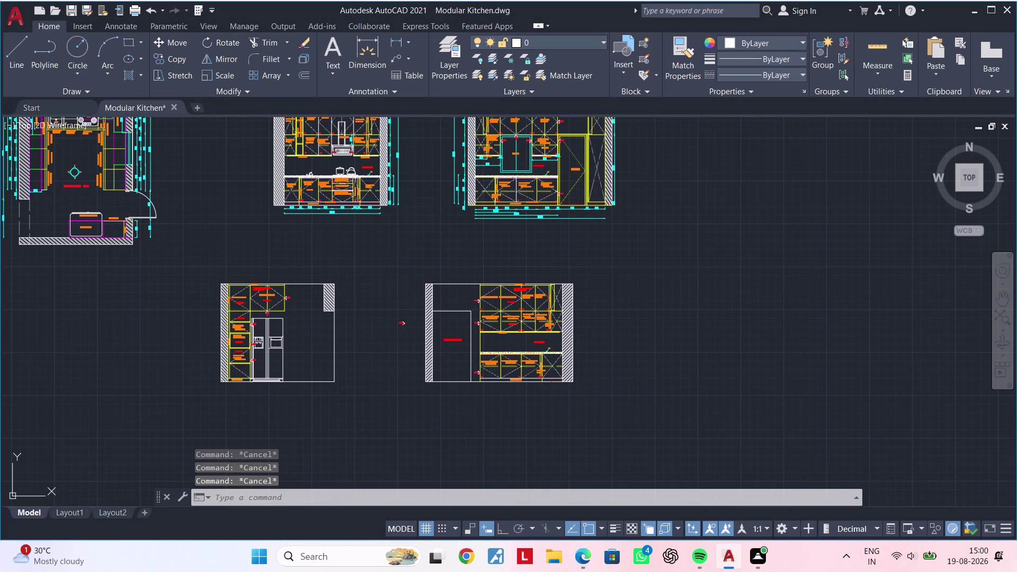
scroll(up, 3)
Clear a stray selection near the VS marker and bring all drawings into view.
click(399, 268)
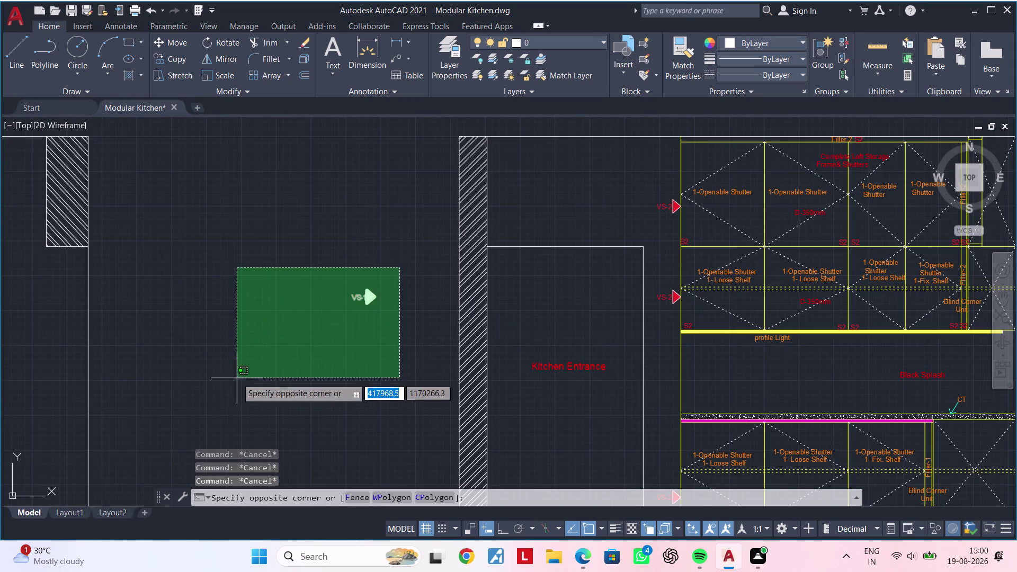
double_click(236, 378)
key(Delete)
scroll(down, 3)
middle_drag(334, 375, 250, 370)
key(Escape)
scroll(up, 3)
key(Escape)
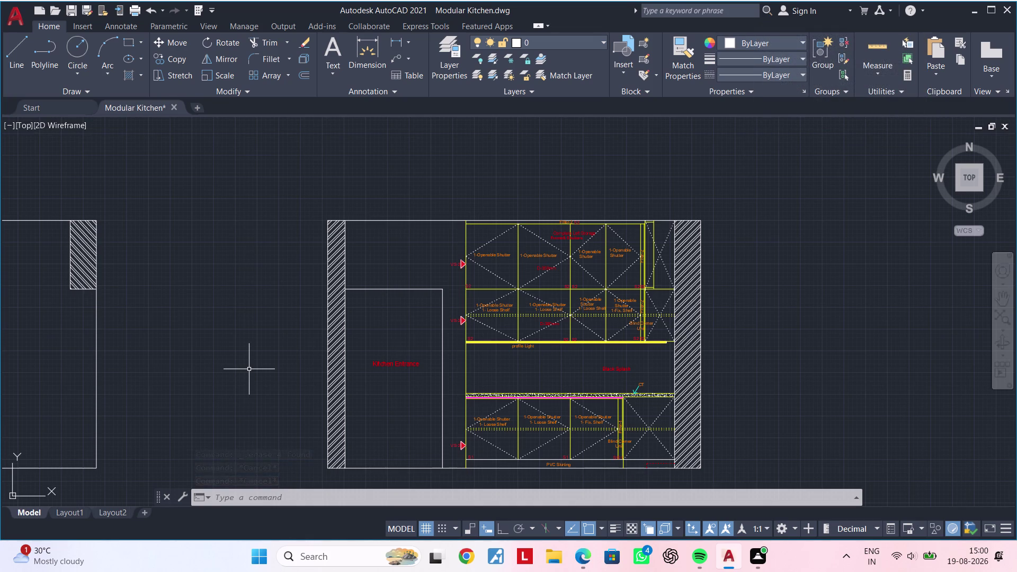
key(Escape)
key(Escape)
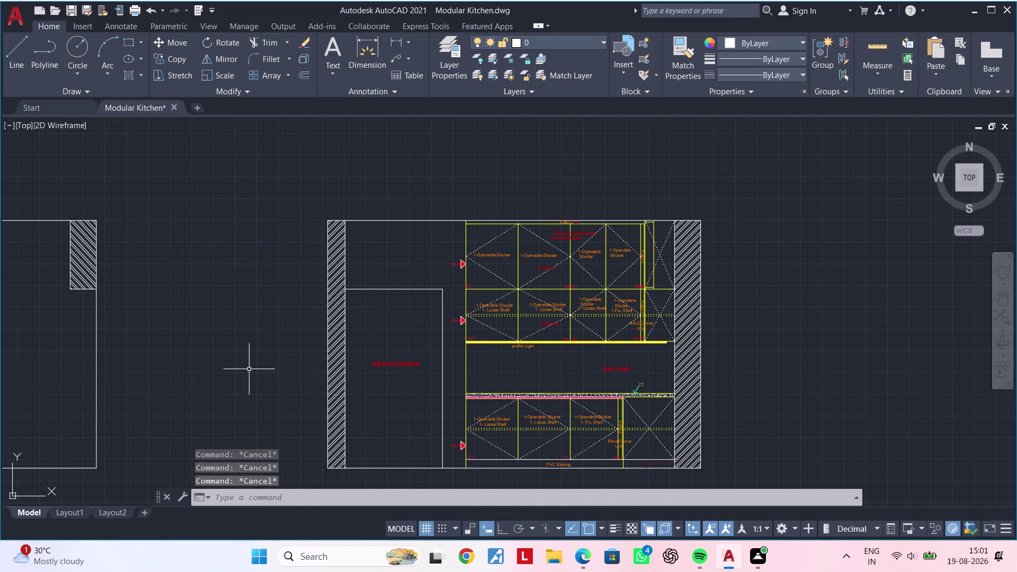
scroll(down, 3)
middle_drag(323, 356, 558, 408)
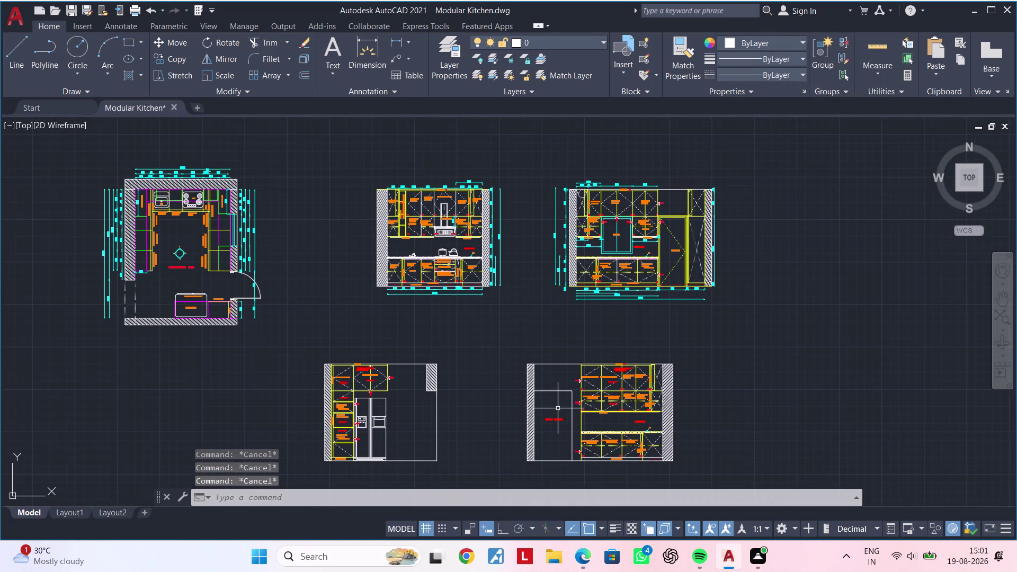
Quick-save the Modular Kitchen drawing with Ctrl+S.
key(ctrl+s)
key(ctrl+s)
key(ctrl+s)
key(ctrl+s)
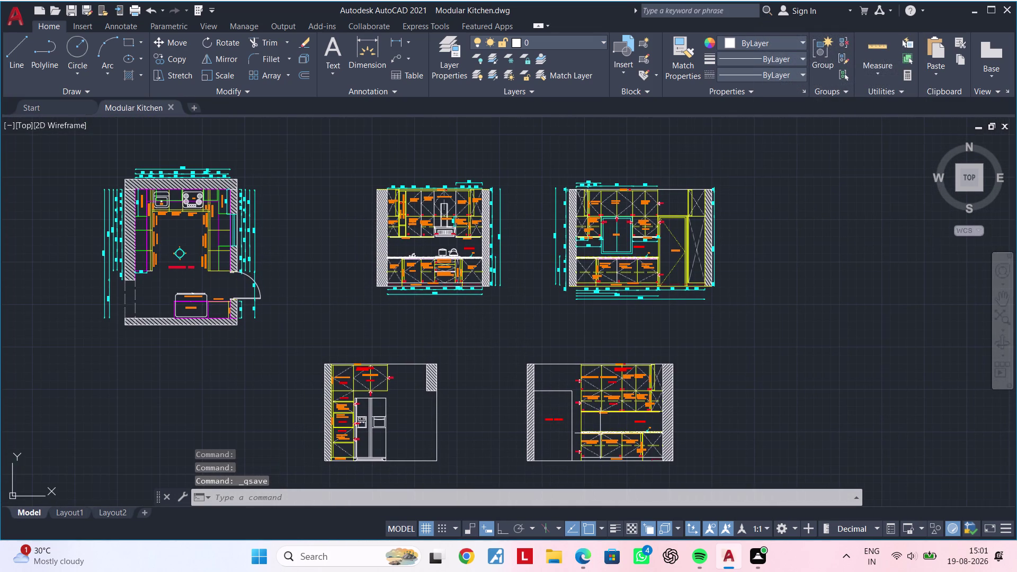